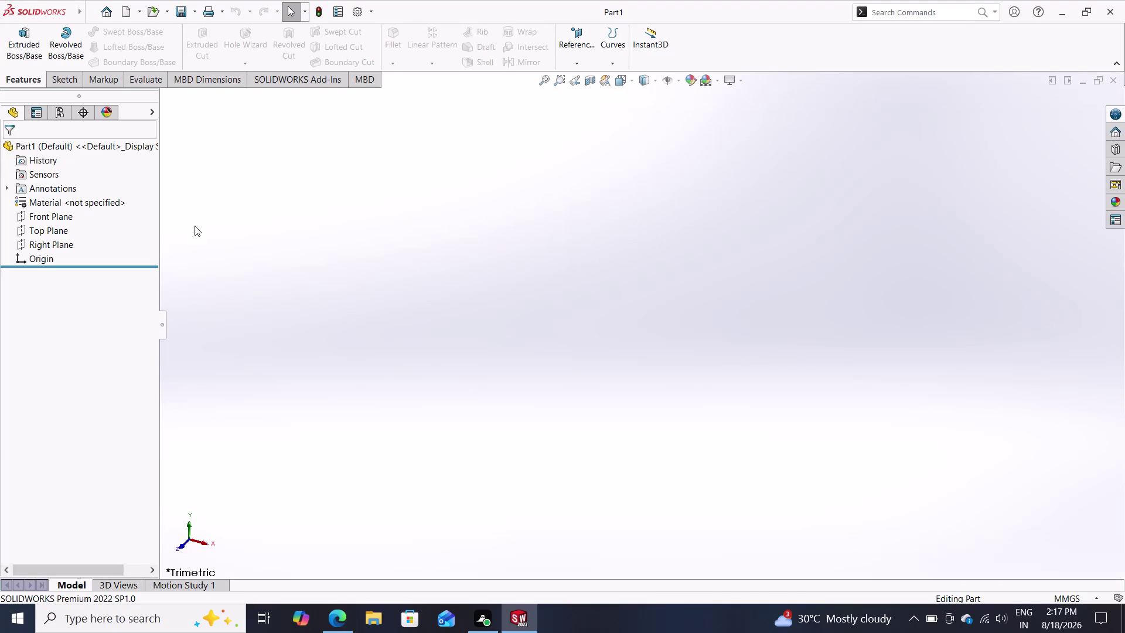
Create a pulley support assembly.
Start a new sketch on the Top Plane.
click(71, 227)
click(64, 230)
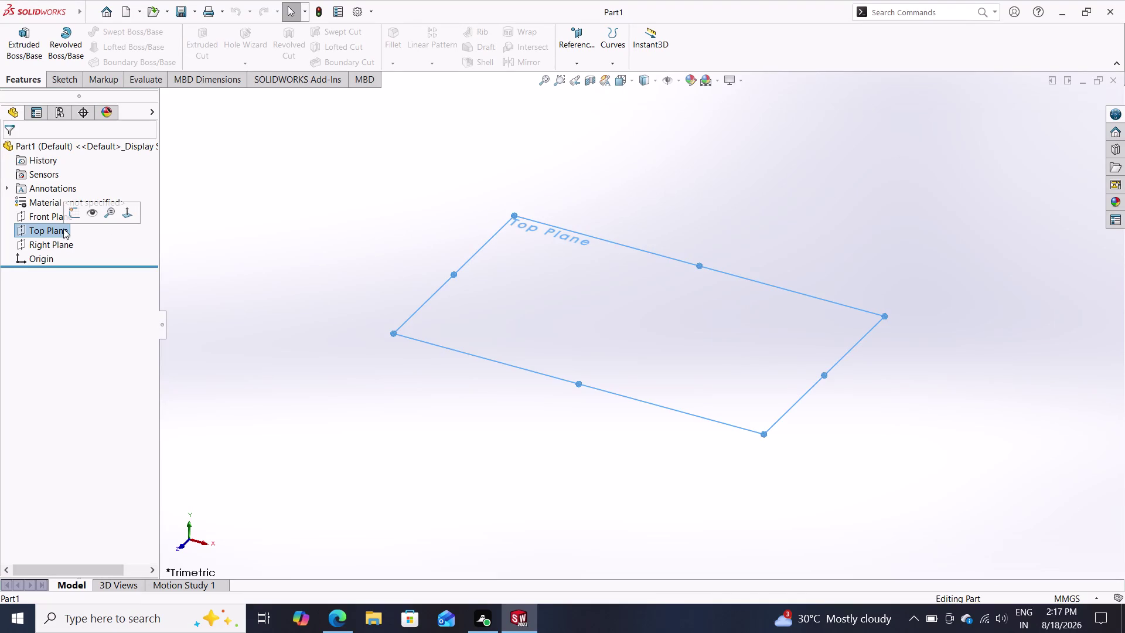
click(78, 210)
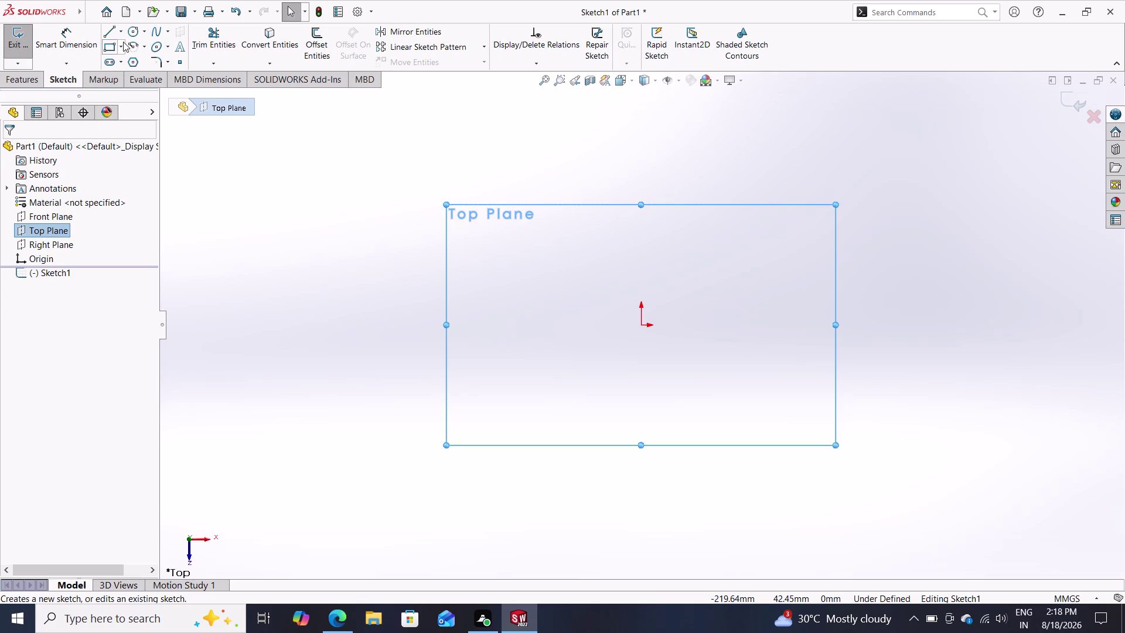
Draw a horizontal centerline through the origin.
click(122, 35)
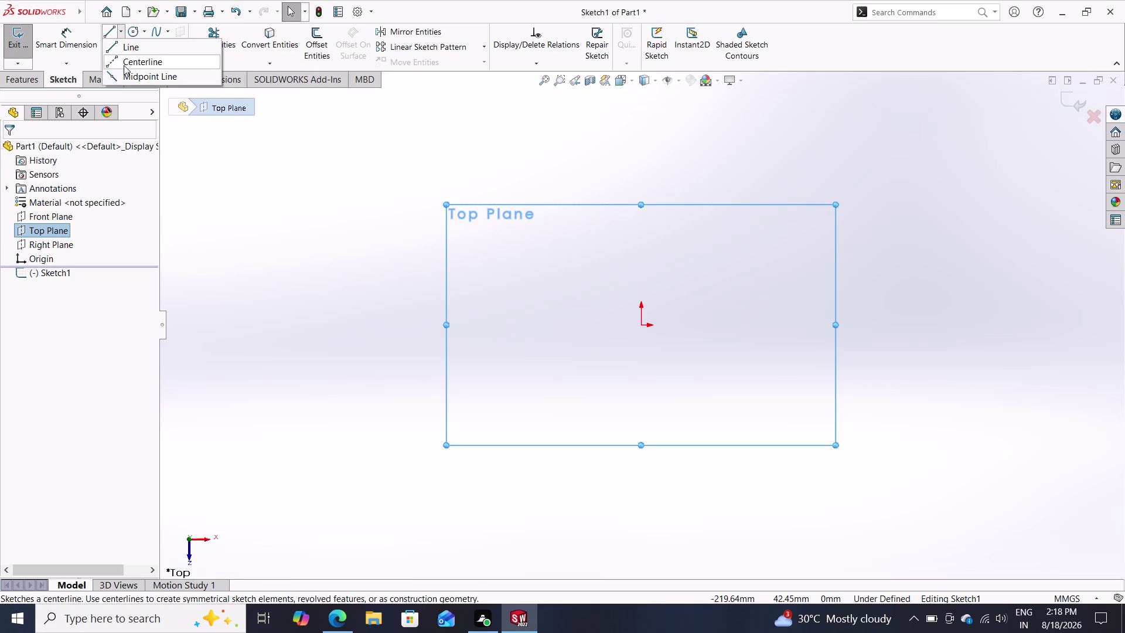
click(124, 65)
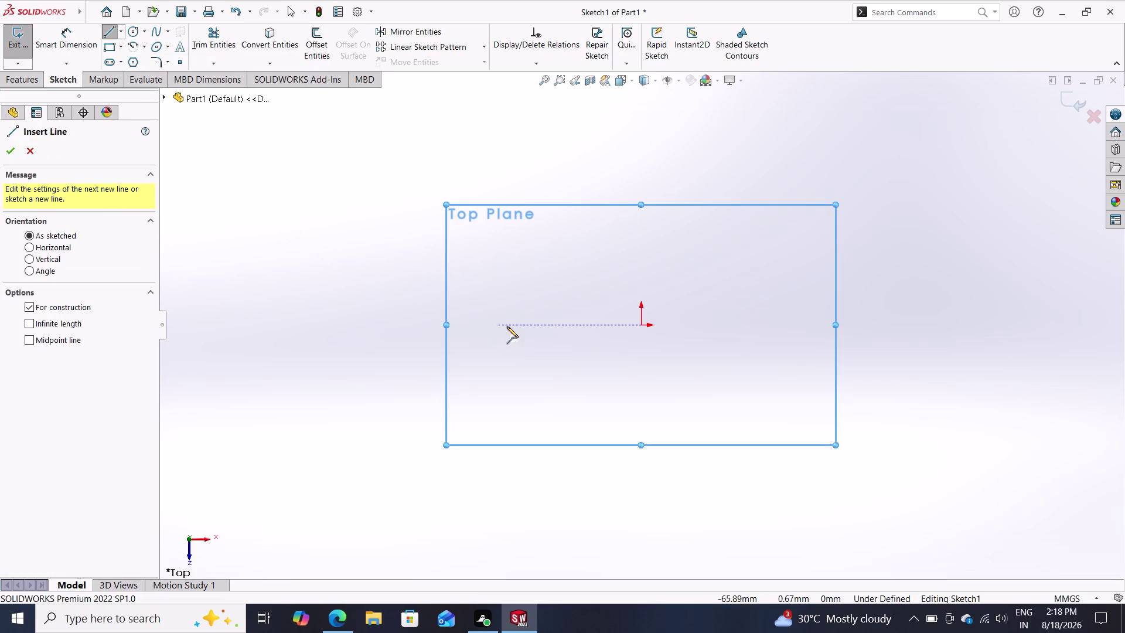
click(464, 324)
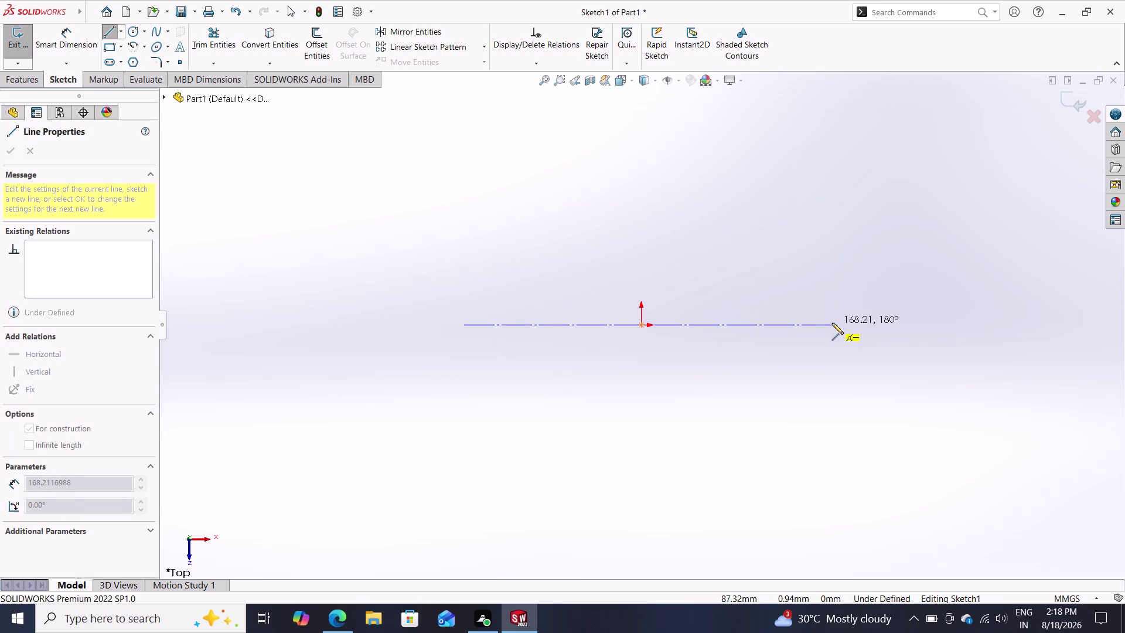
click(832, 323)
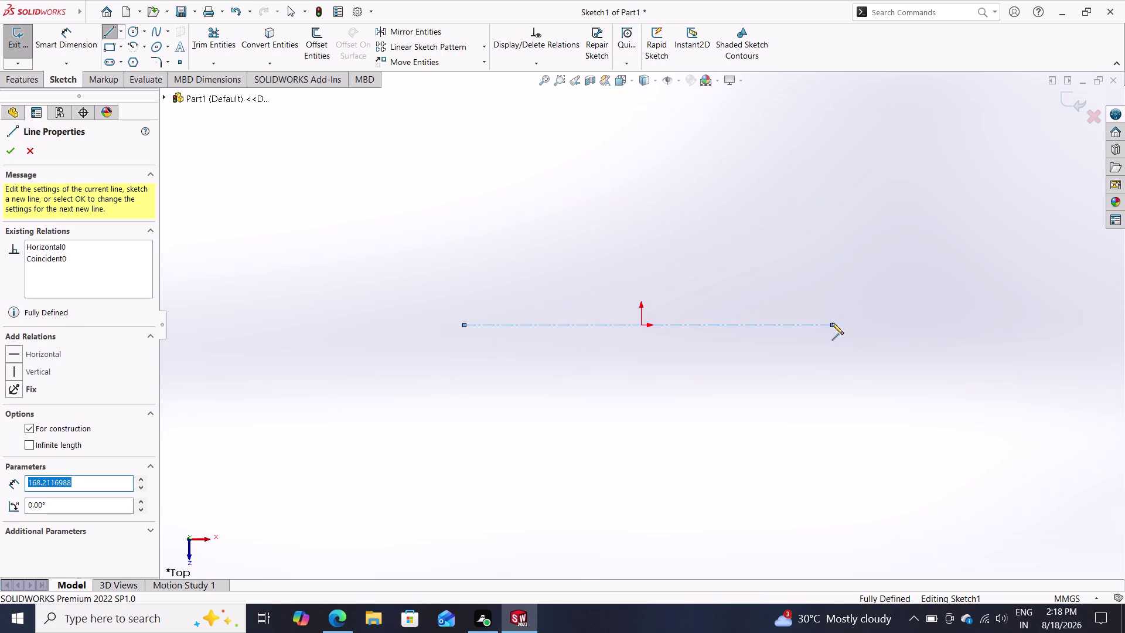
key(Escape)
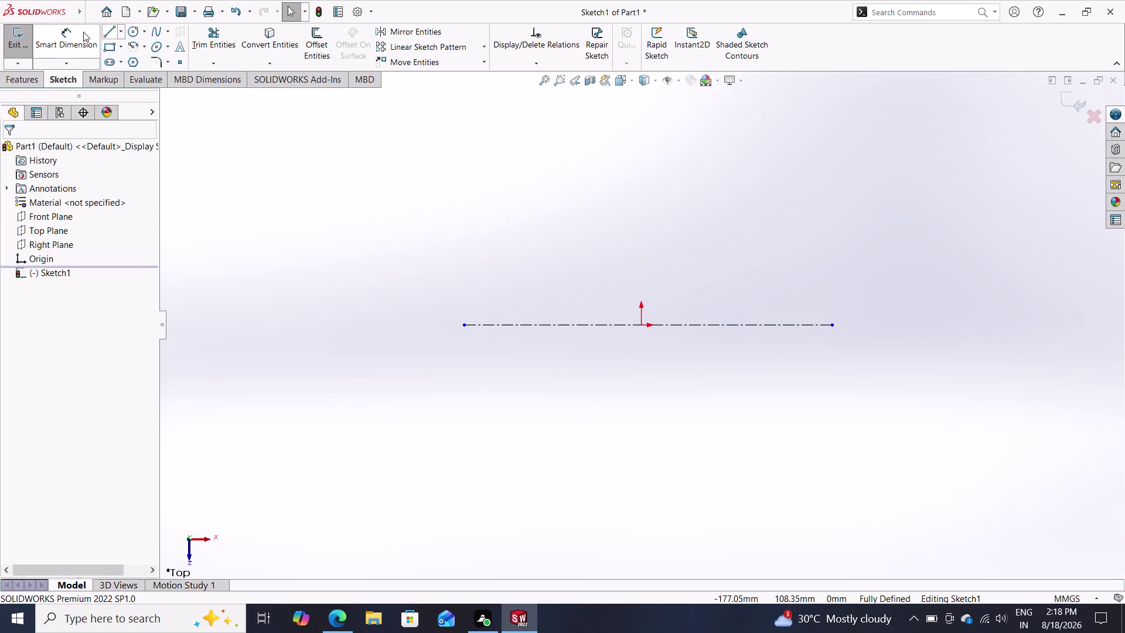
click(109, 33)
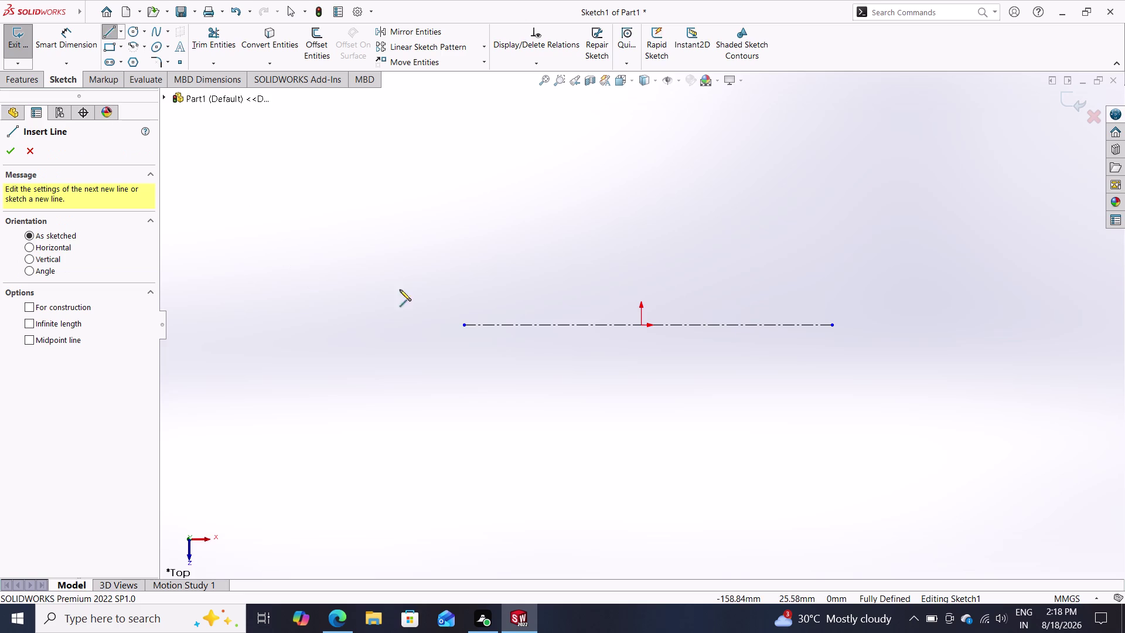
Draw a closed straight-line profile above the centerline, with a V notch in its top edge.
click(577, 268)
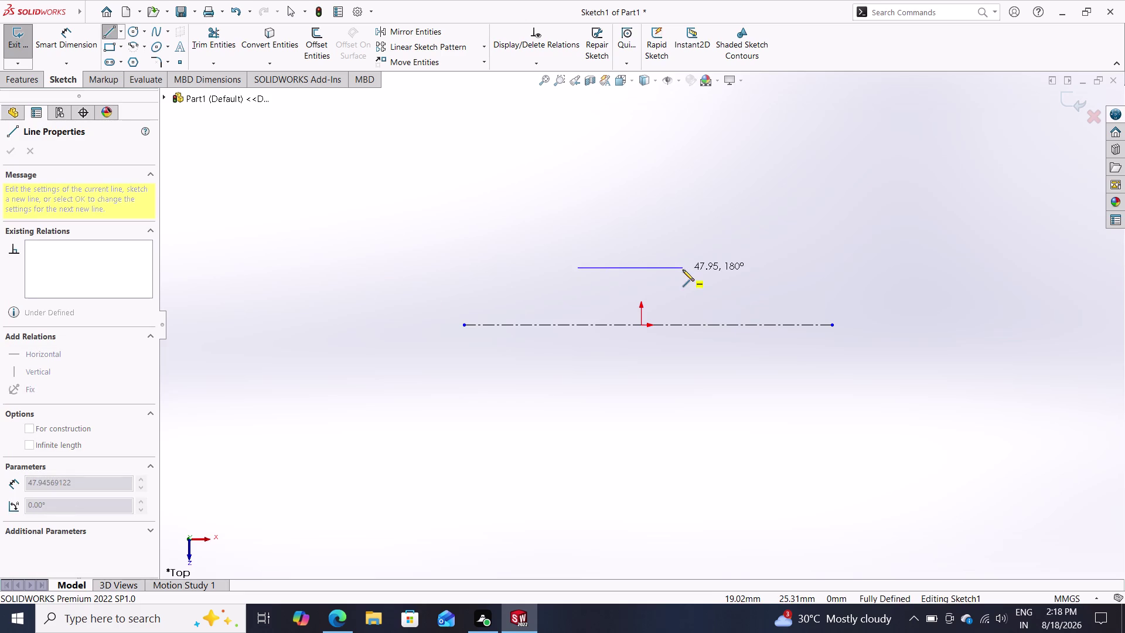
click(724, 264)
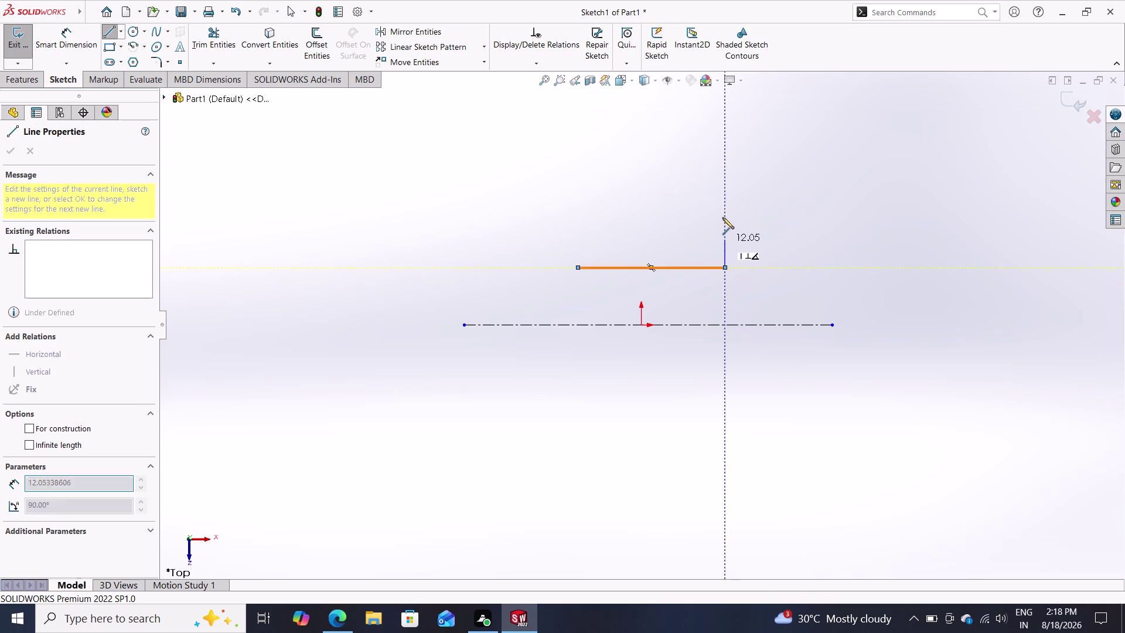
click(727, 186)
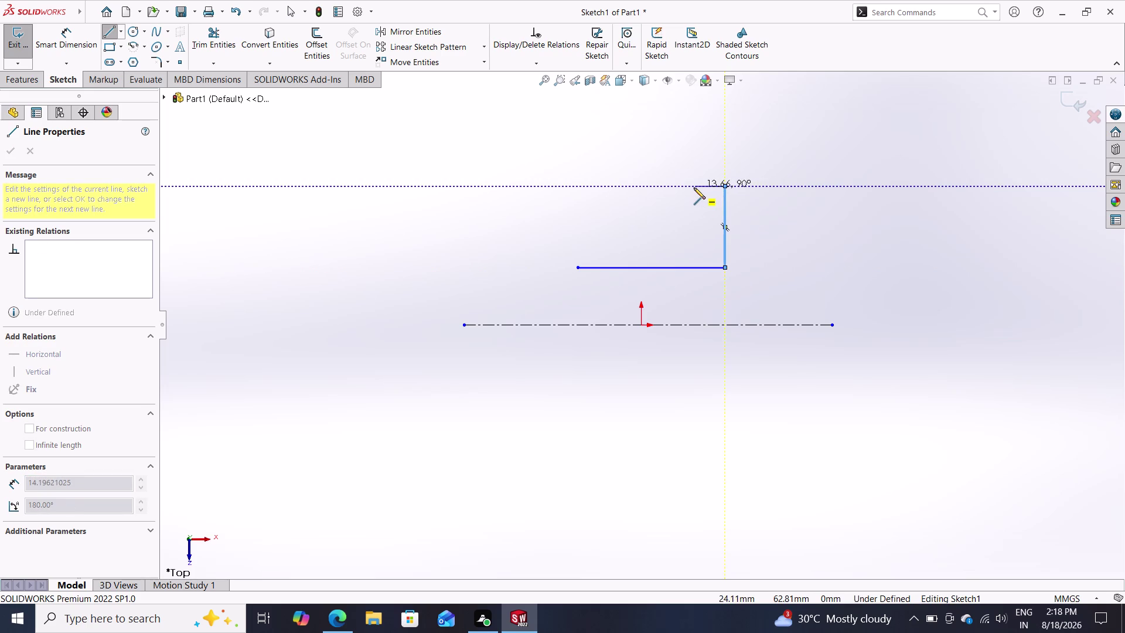
click(694, 188)
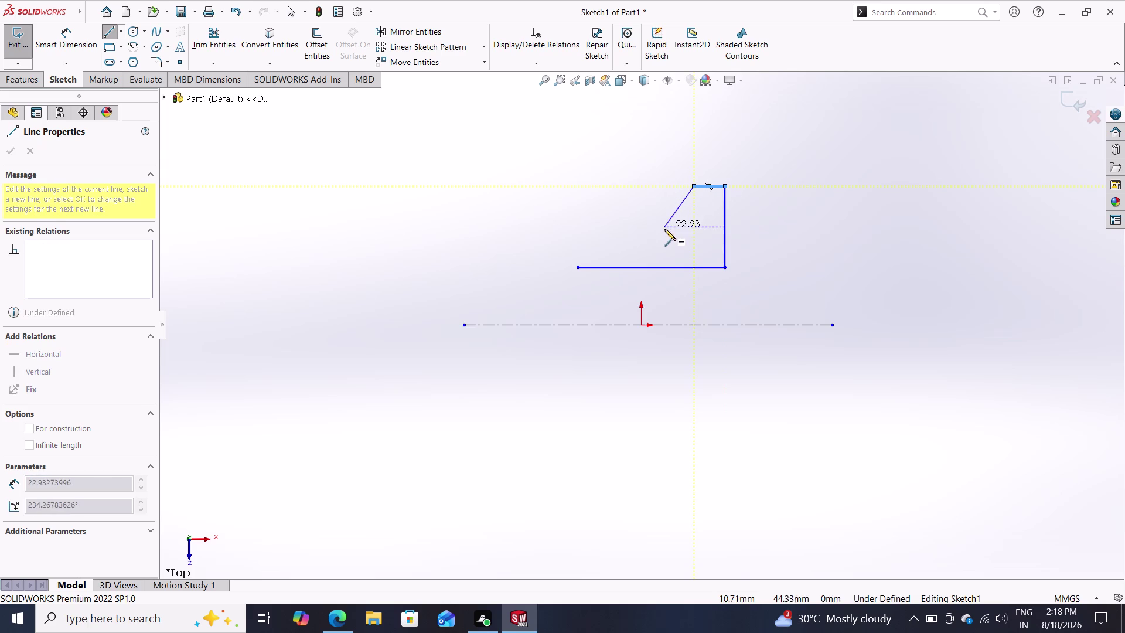
click(661, 234)
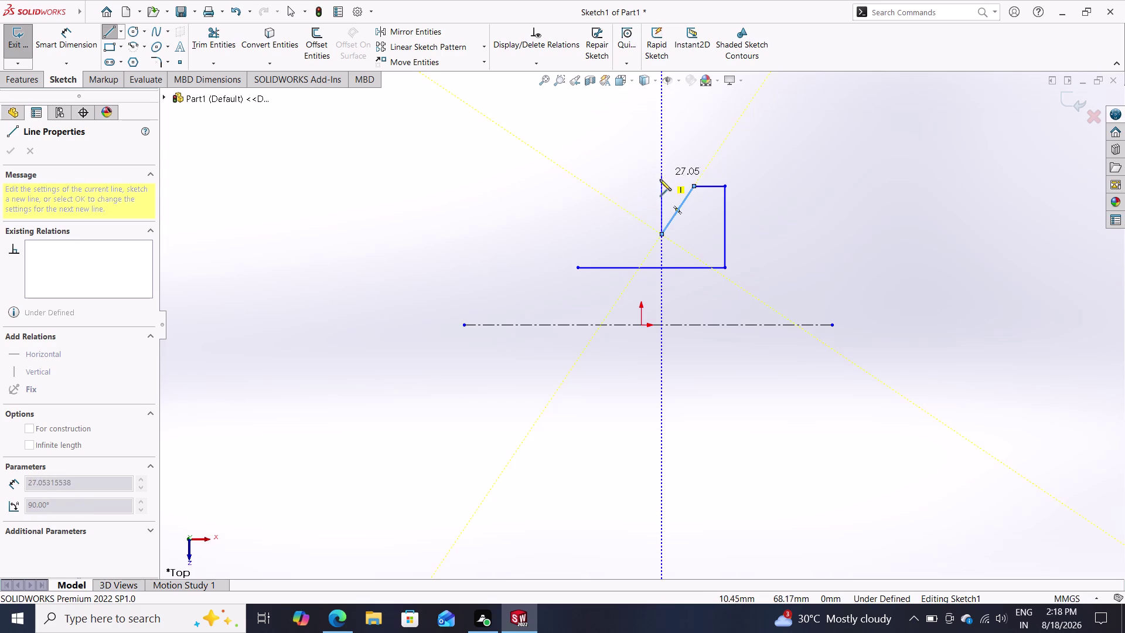
click(600, 187)
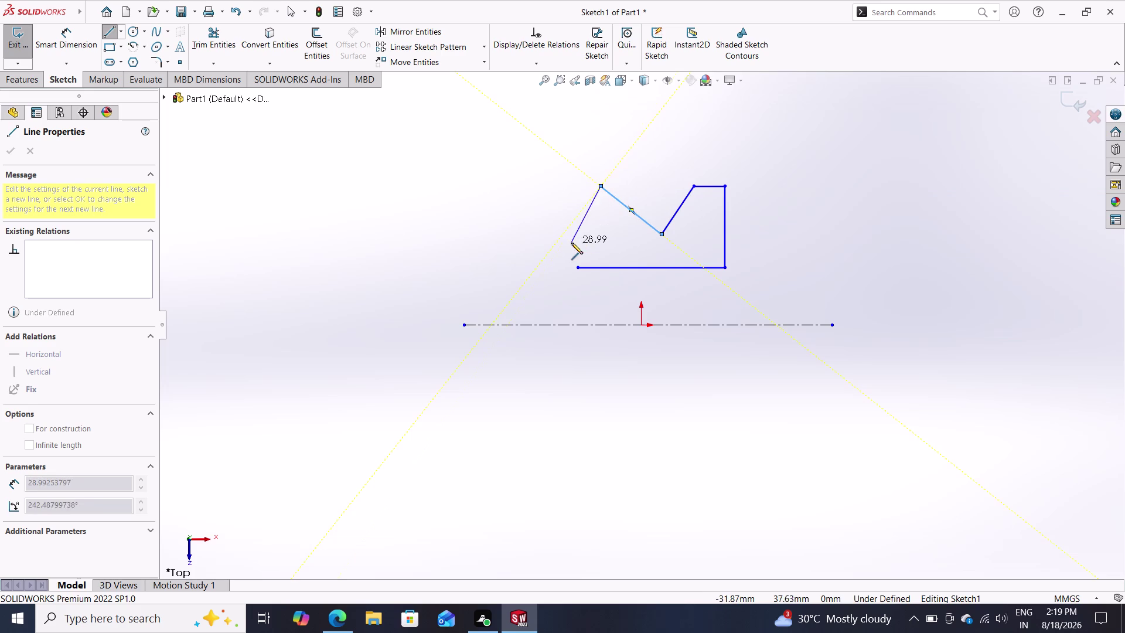
click(577, 186)
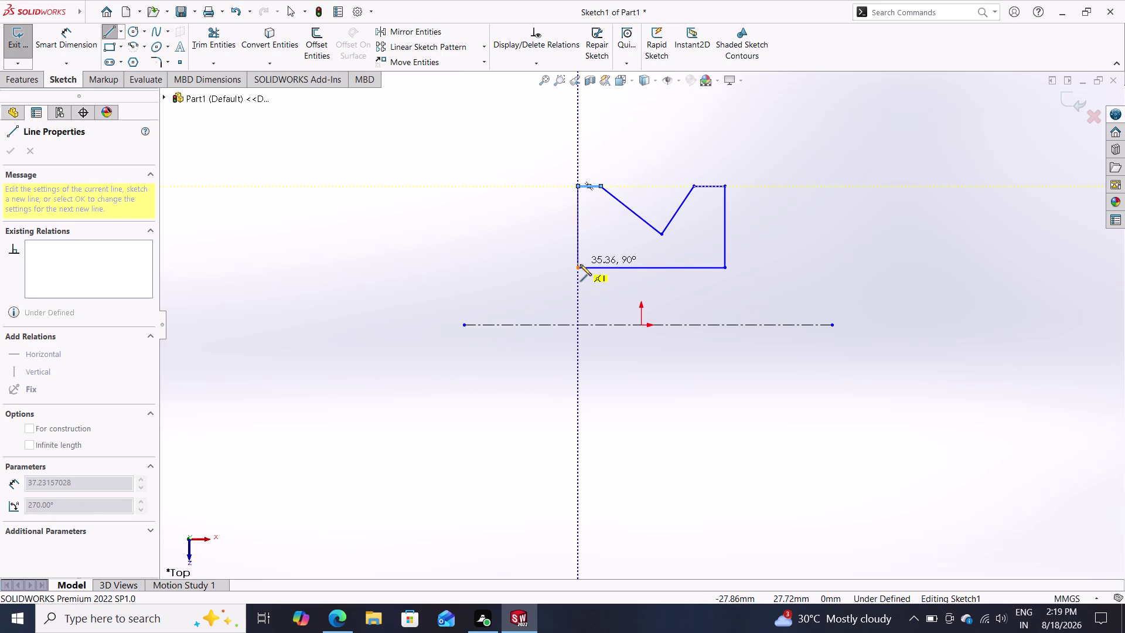
click(577, 264)
key(Escape)
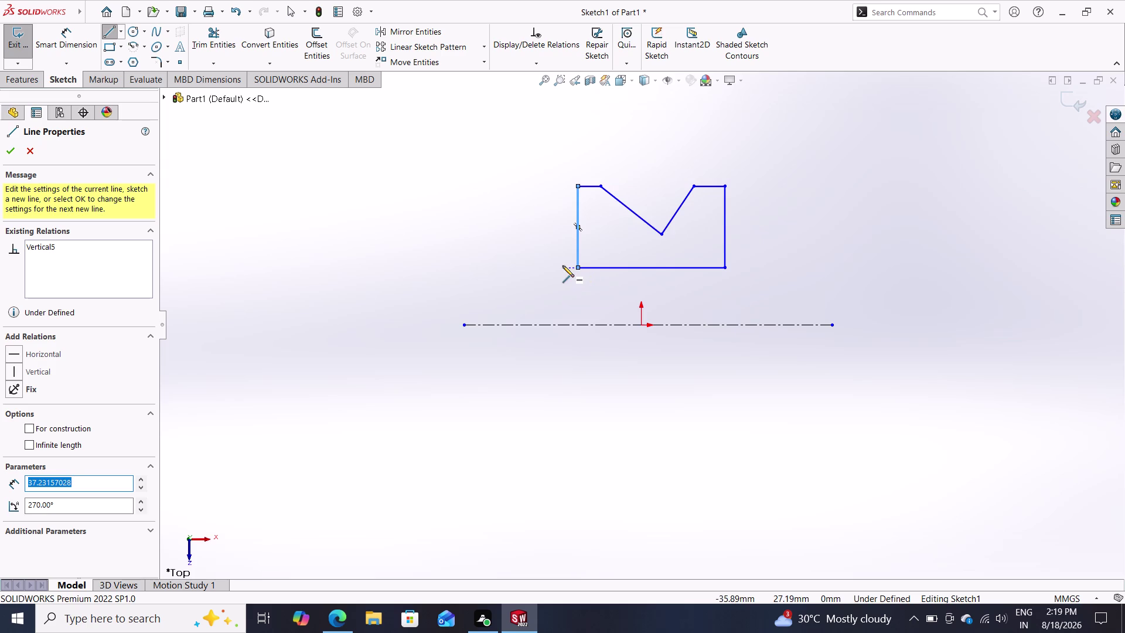
click(66, 37)
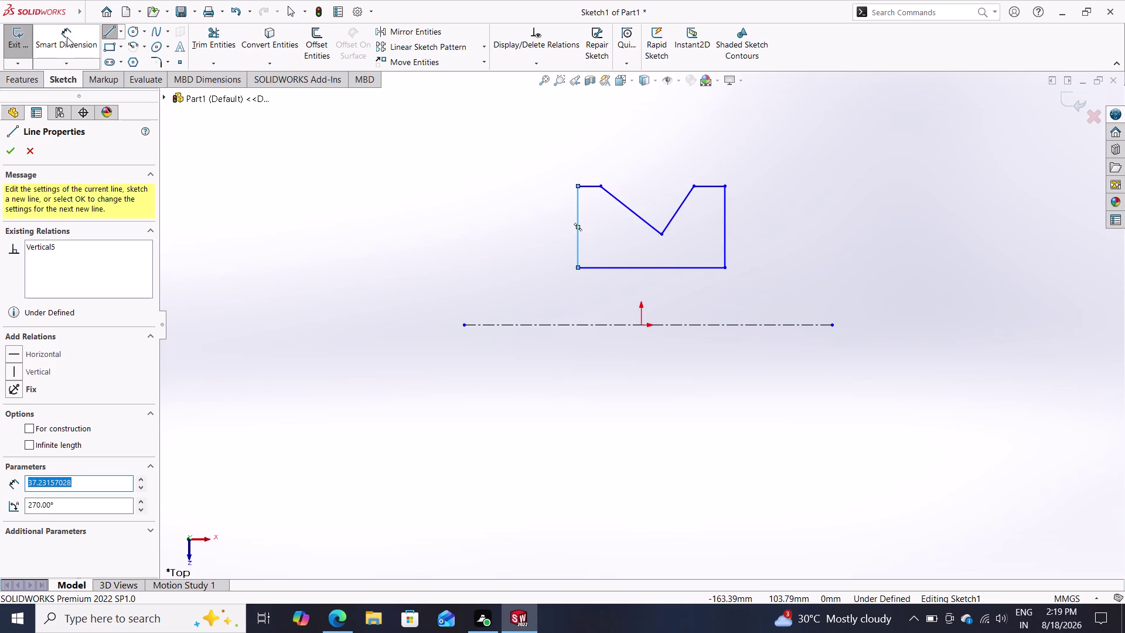
click(586, 185)
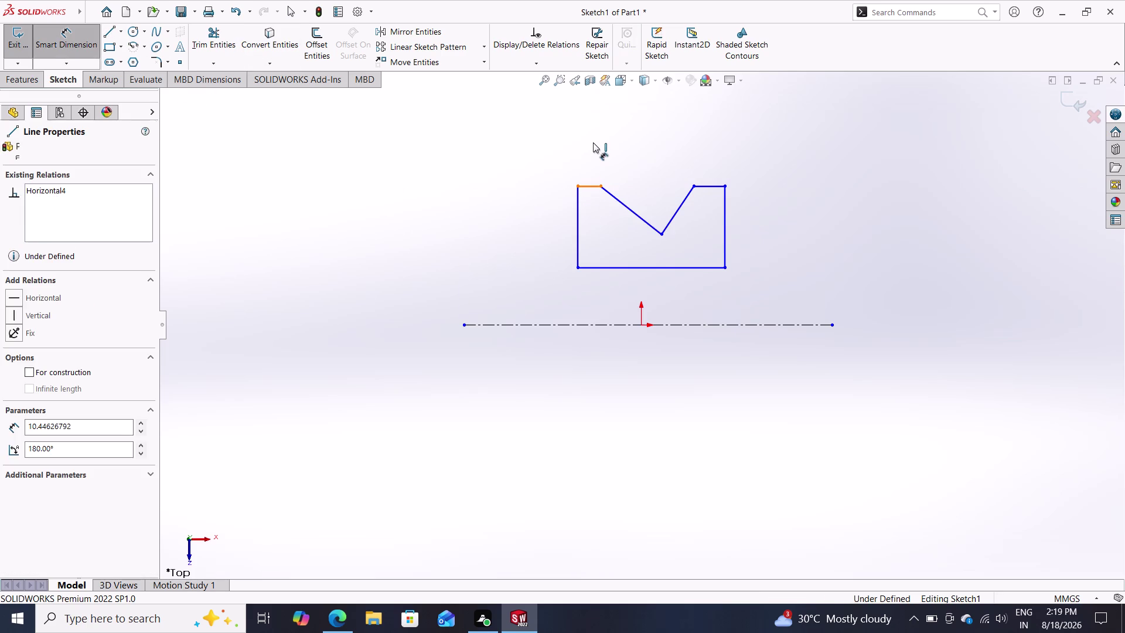
Dimension the top-left ledge to 2.50.
click(593, 143)
key(2)
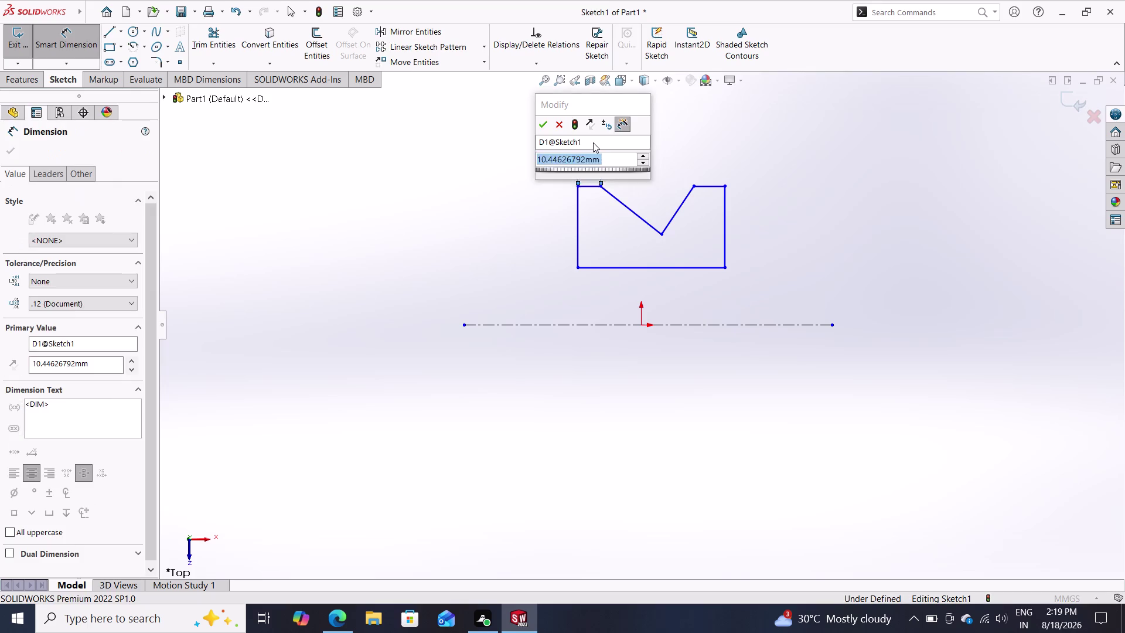
text(.5)
key(Return)
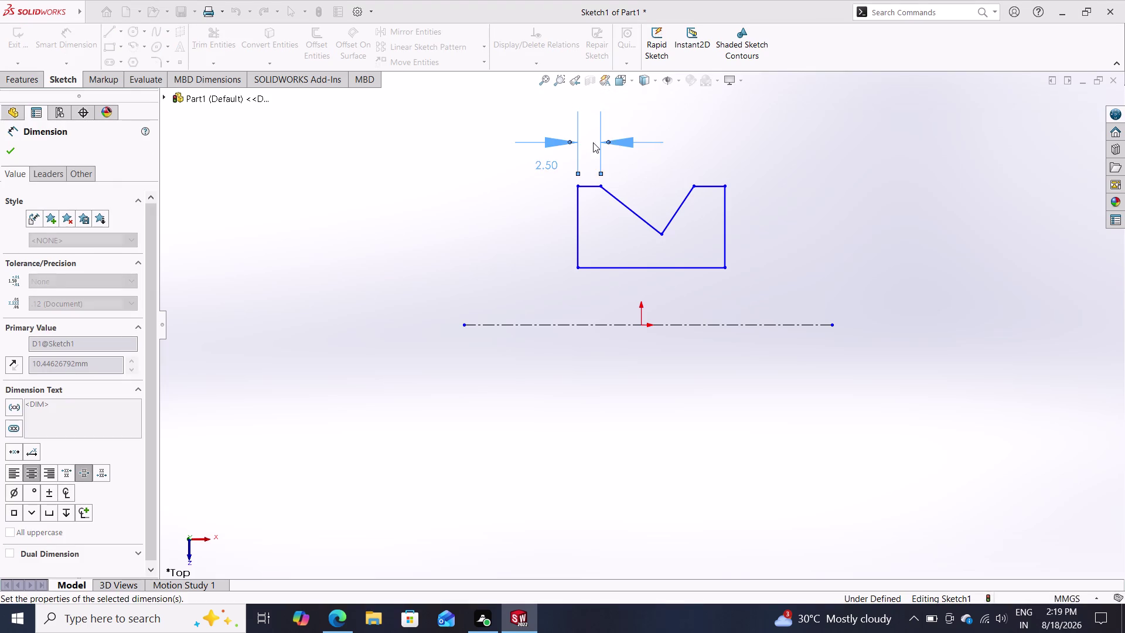
click(706, 185)
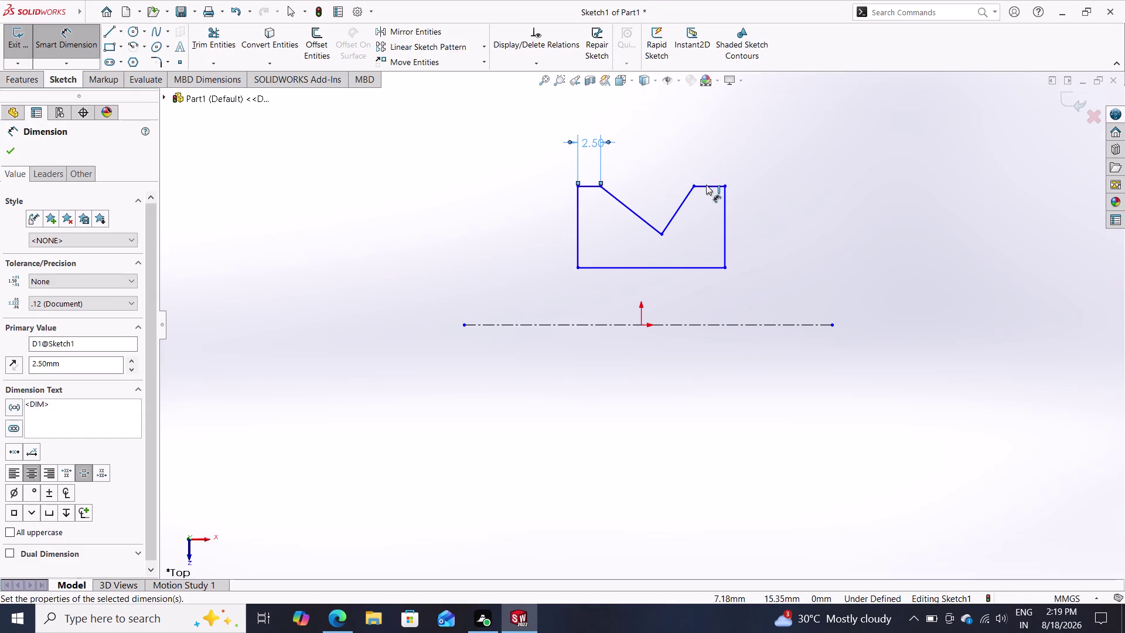
Dimension the top-right ledge to 2.50.
click(712, 135)
text(2)
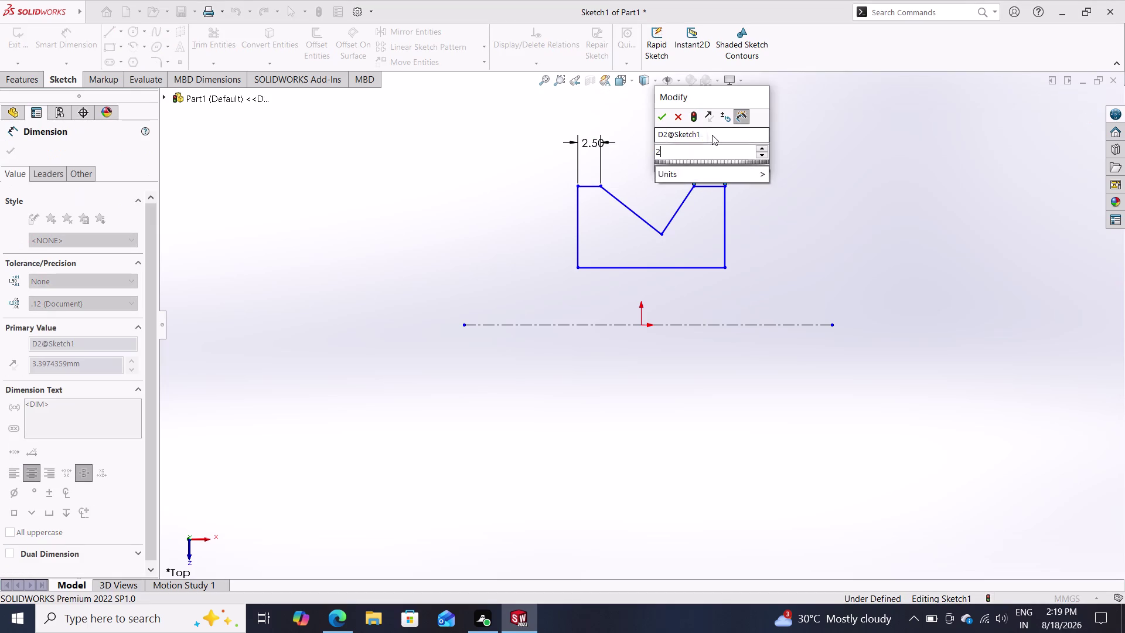
text(.)
key(5)
key(Return)
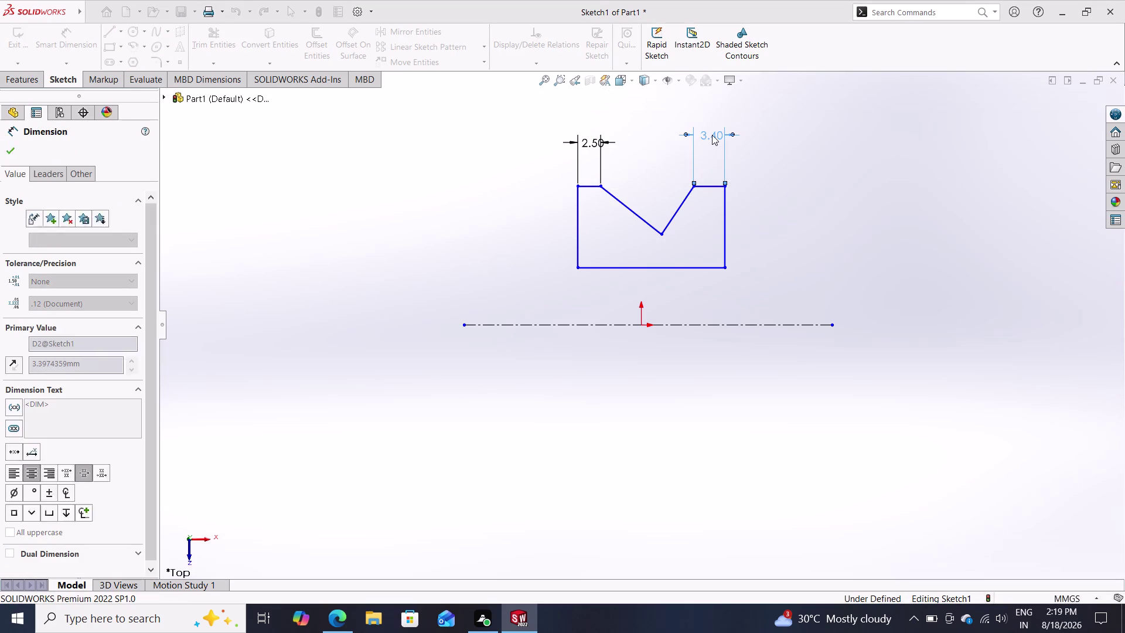
click(640, 217)
Add a 45° notch angle dimension, then undo it.
click(679, 205)
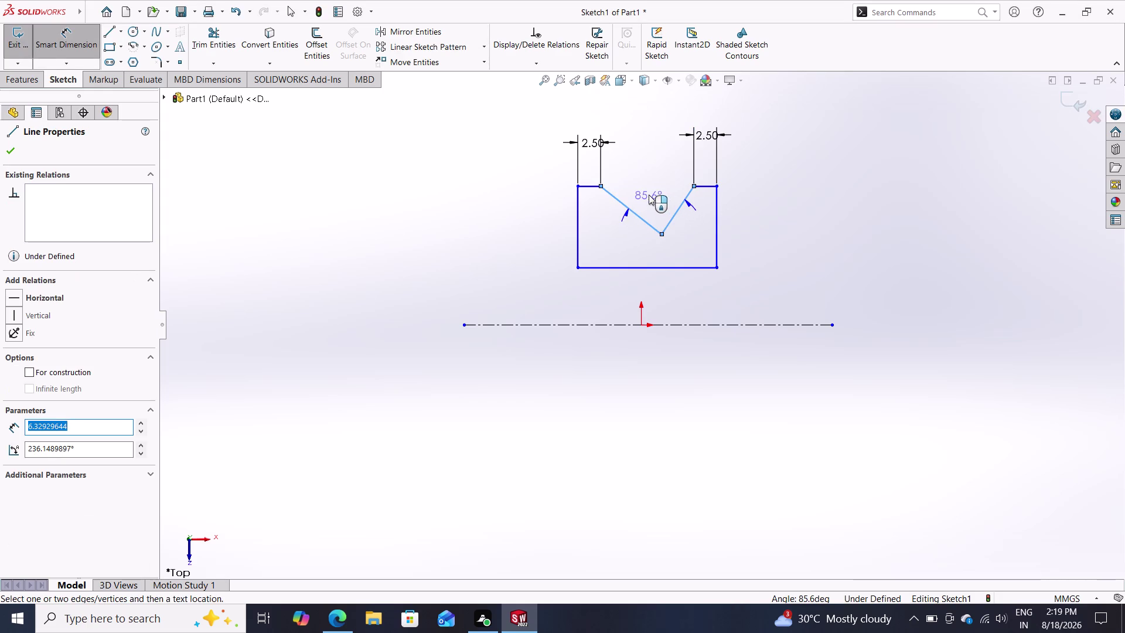
click(649, 194)
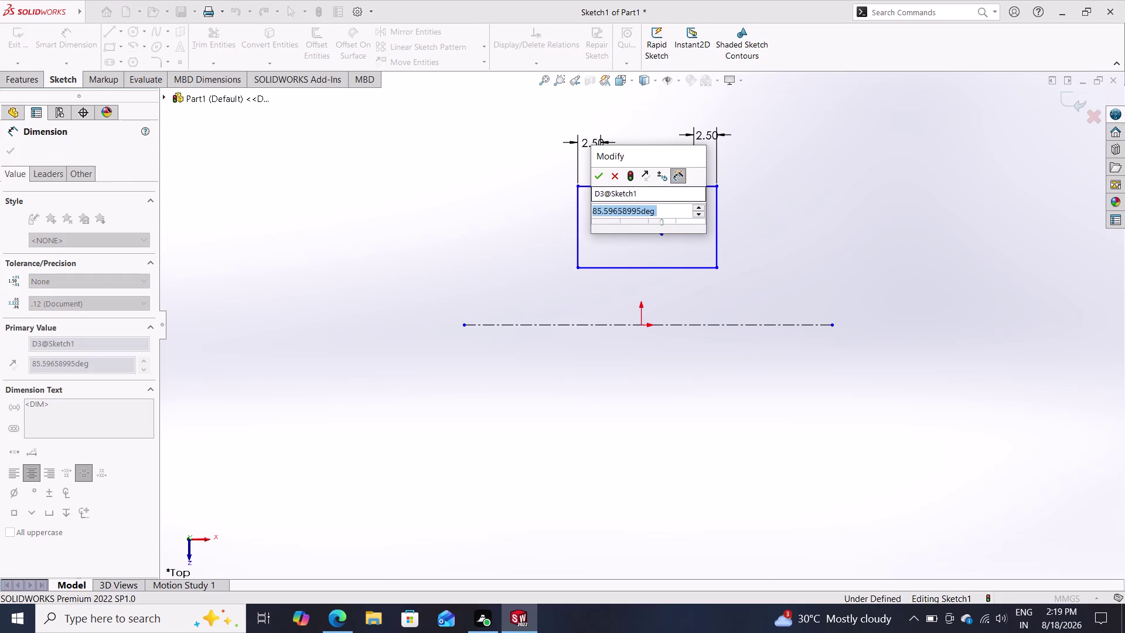
text(45)
key(Return)
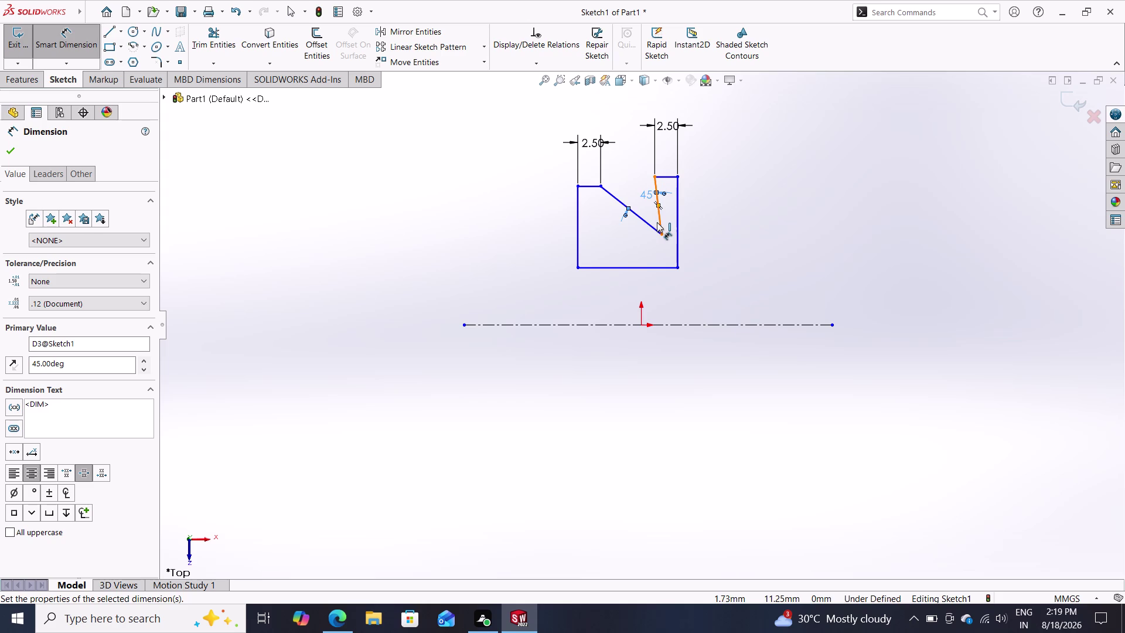
key(ctrl+z)
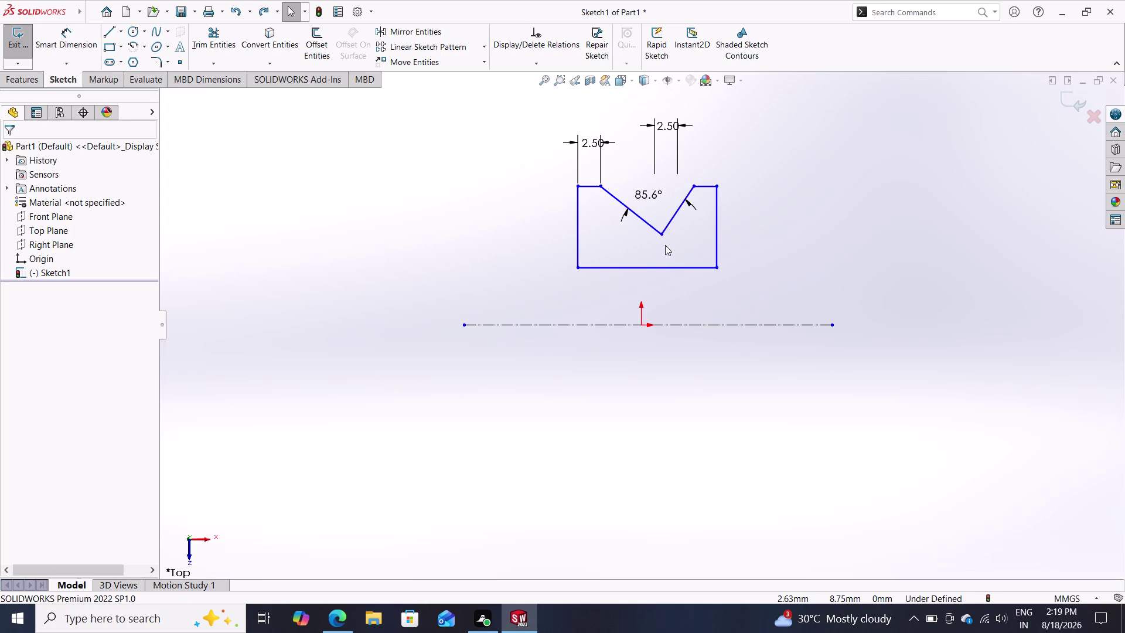
key(ctrl+z)
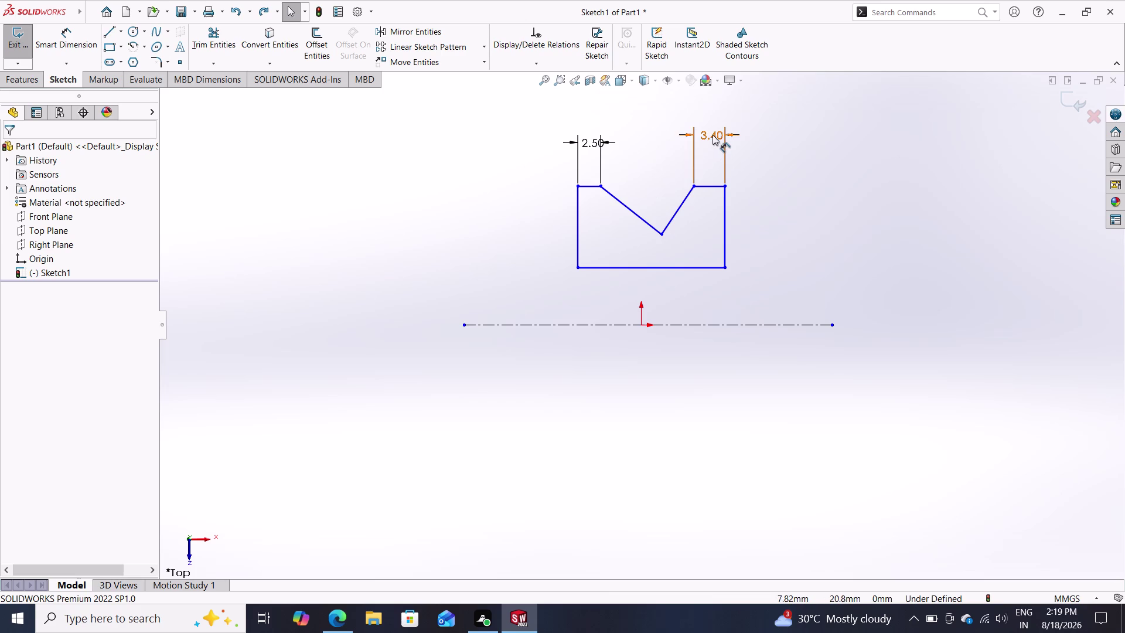
Re-enter 2.50 for the top-right ledge dimension.
double_click(712, 135)
text(2.)
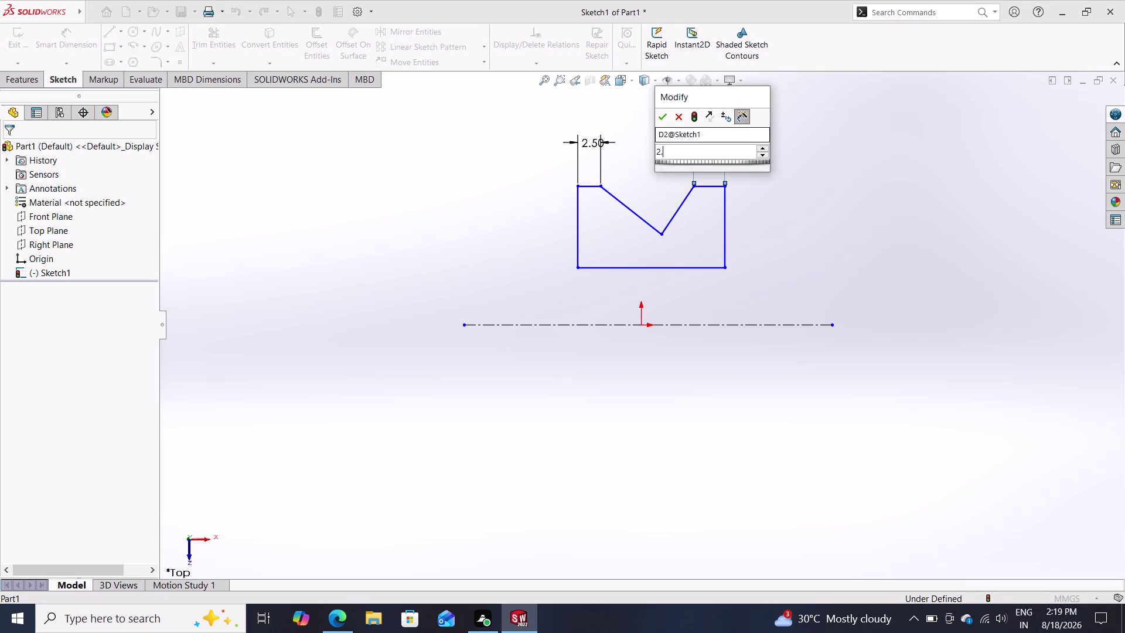
text(5)
key(Return)
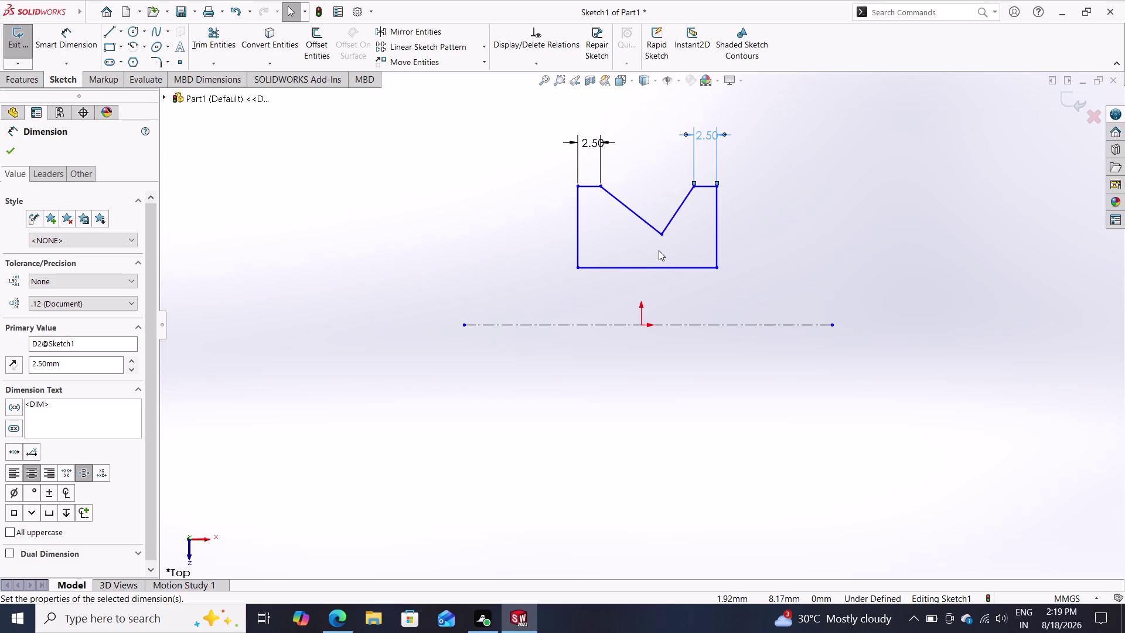
Draw a horizontal construction line below the profile.
click(615, 323)
click(577, 266)
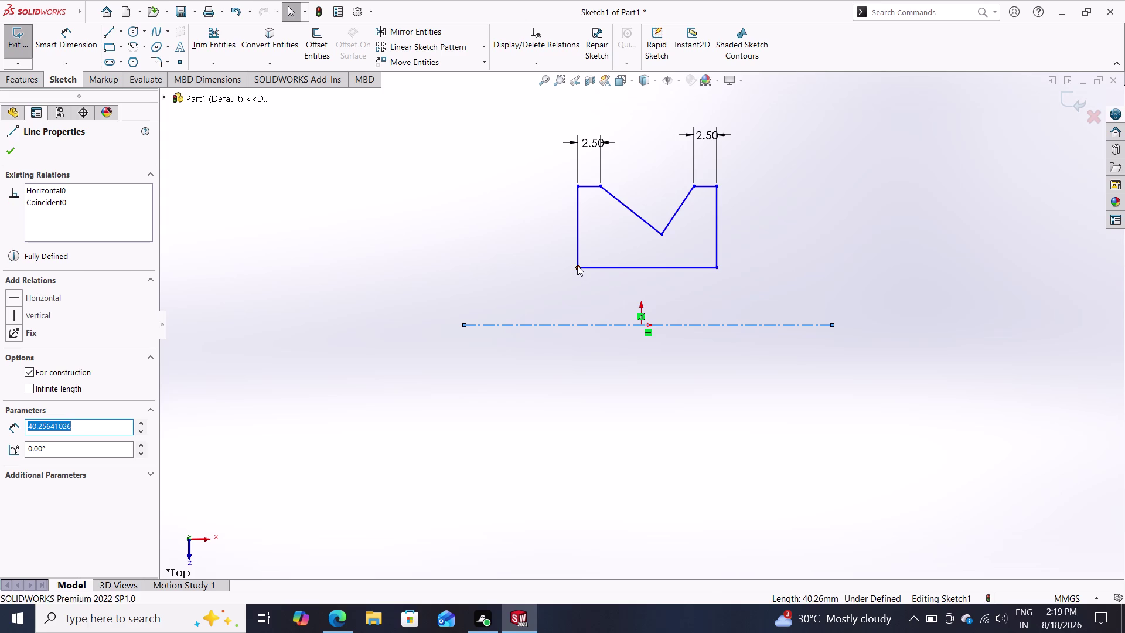
click(56, 34)
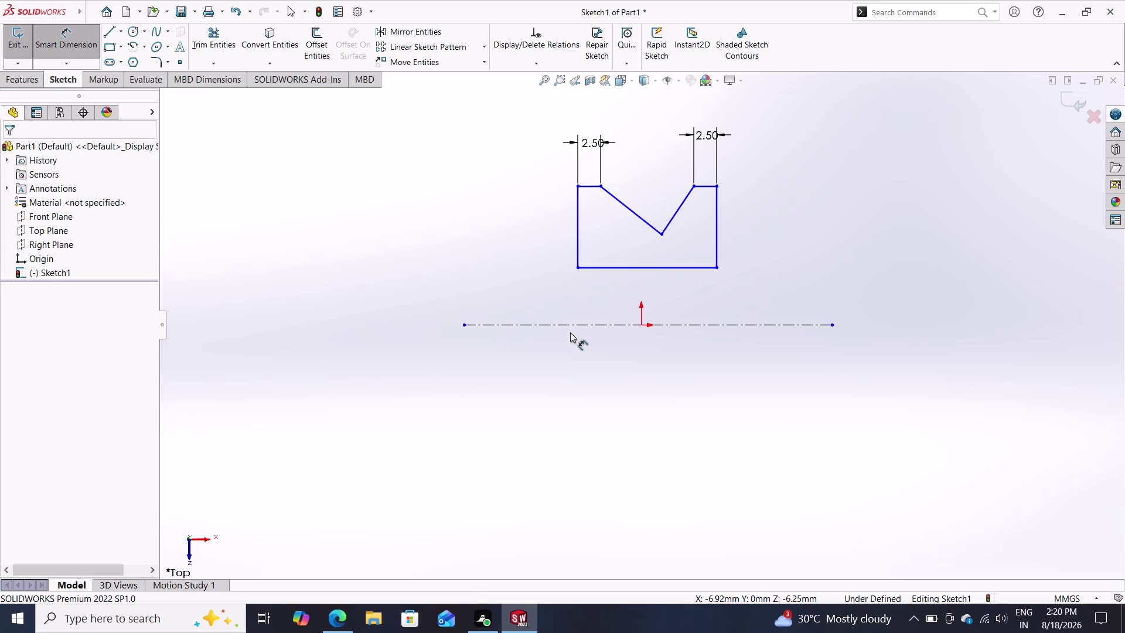
Dimension the bottom edge 11.25/2 (5.63) from the construction centerline.
click(577, 324)
click(579, 268)
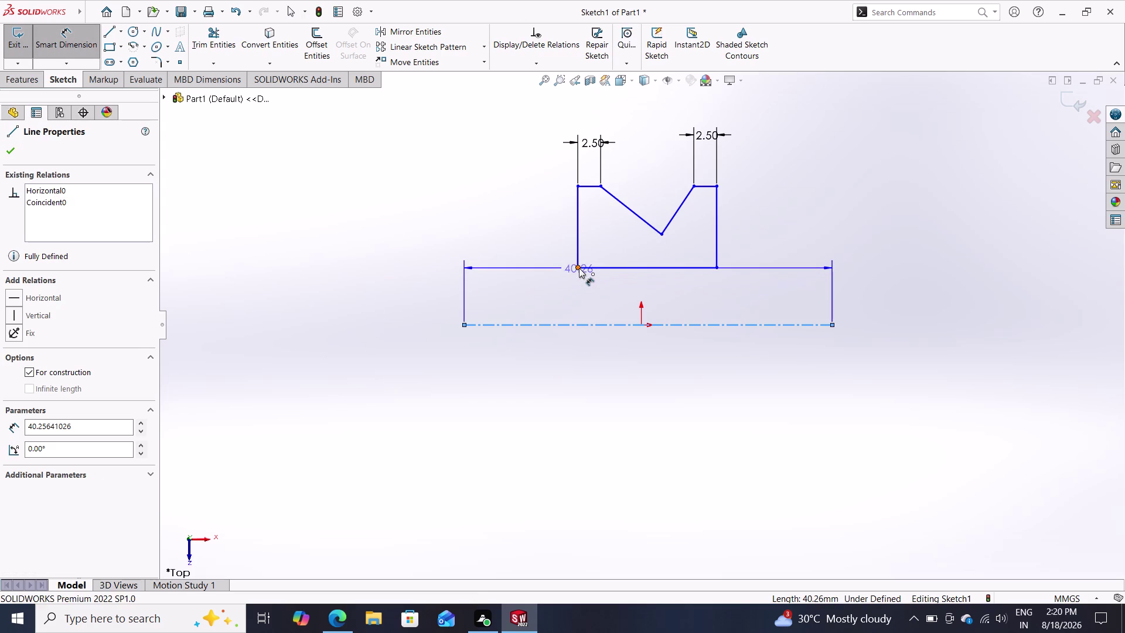
click(590, 292)
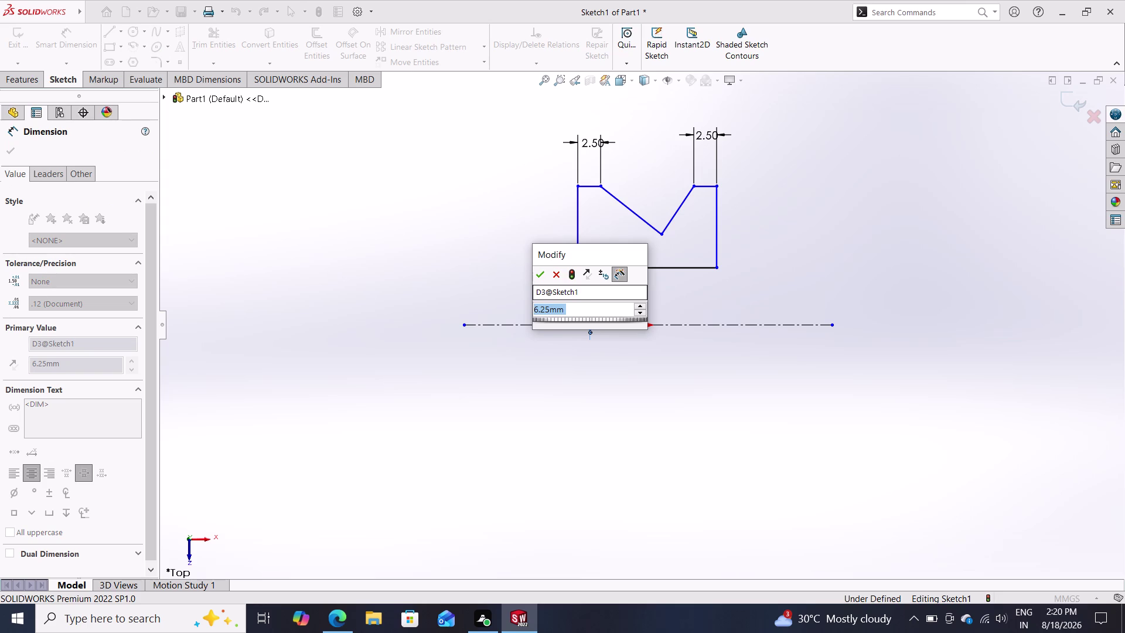
text(11.25)
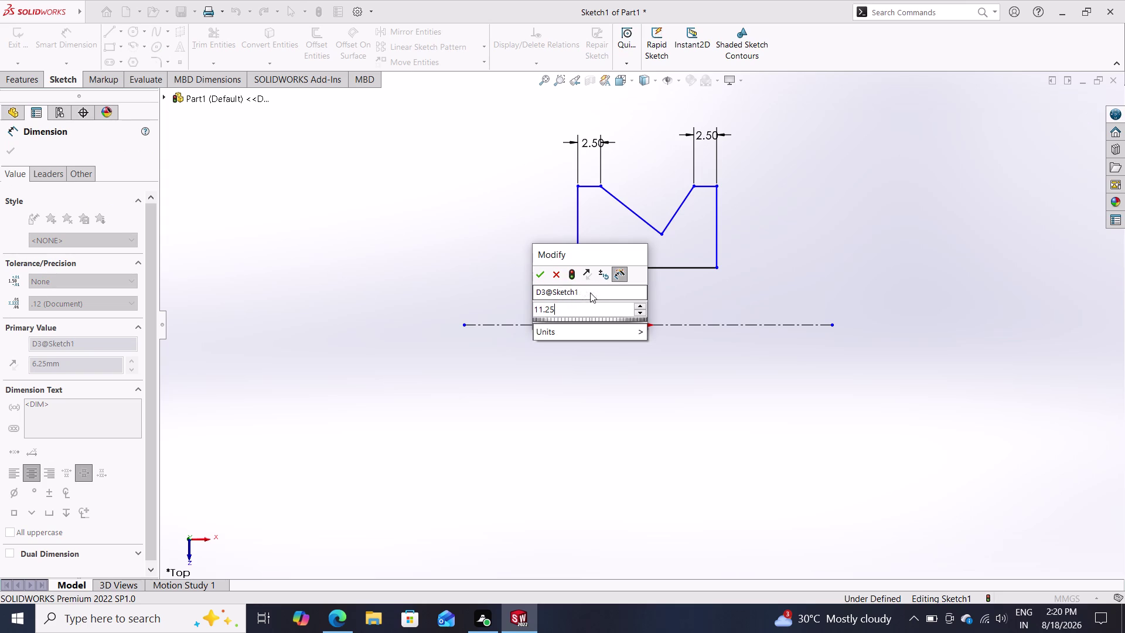
text(/2)
key(Return)
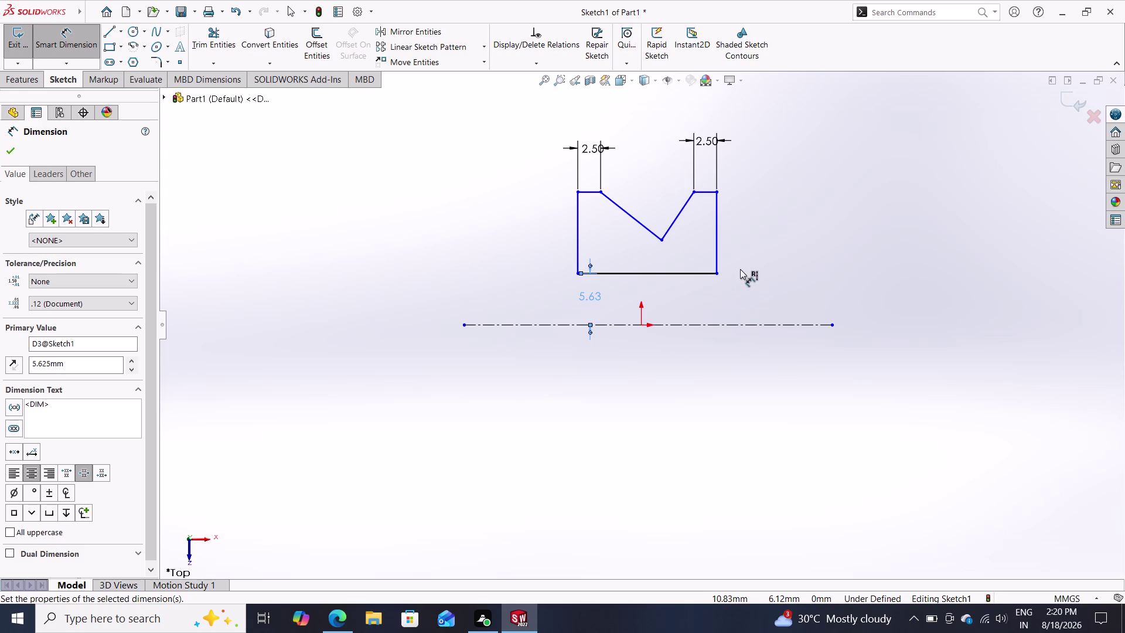
Dimension the top-right corner 30/2 (15.00) from the centerline.
middle_click(720, 323)
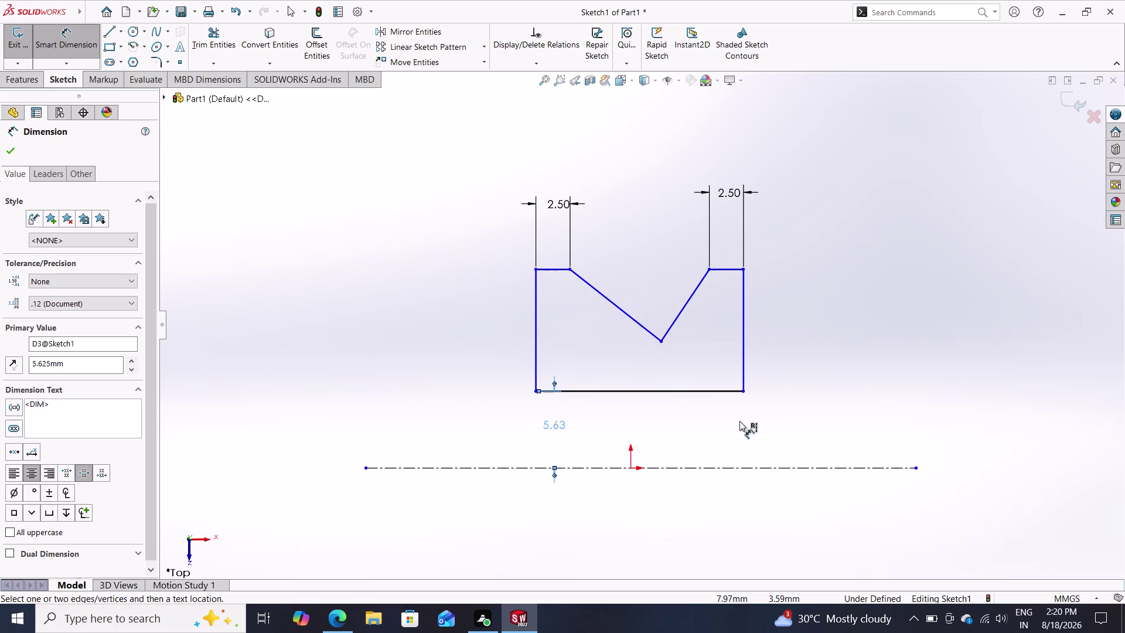
click(762, 468)
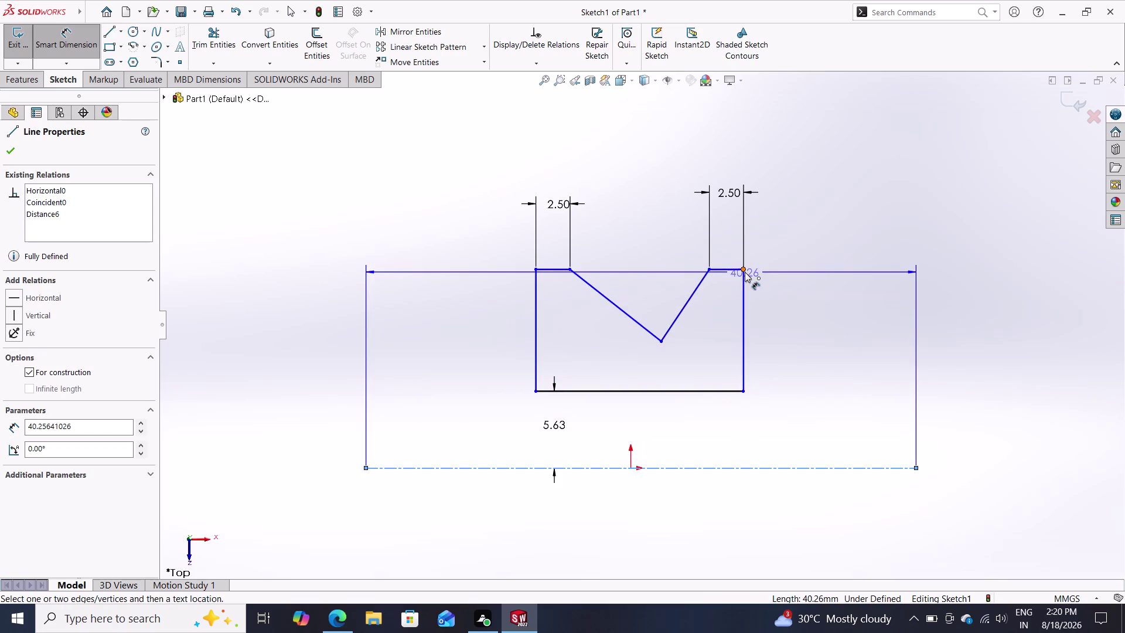
click(744, 269)
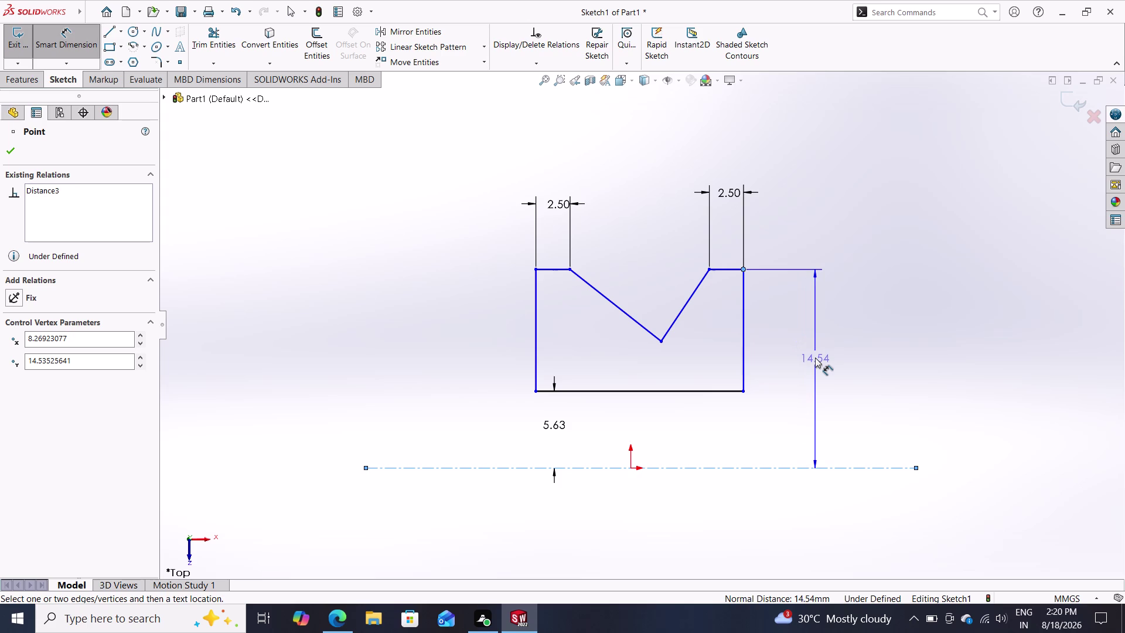
click(815, 357)
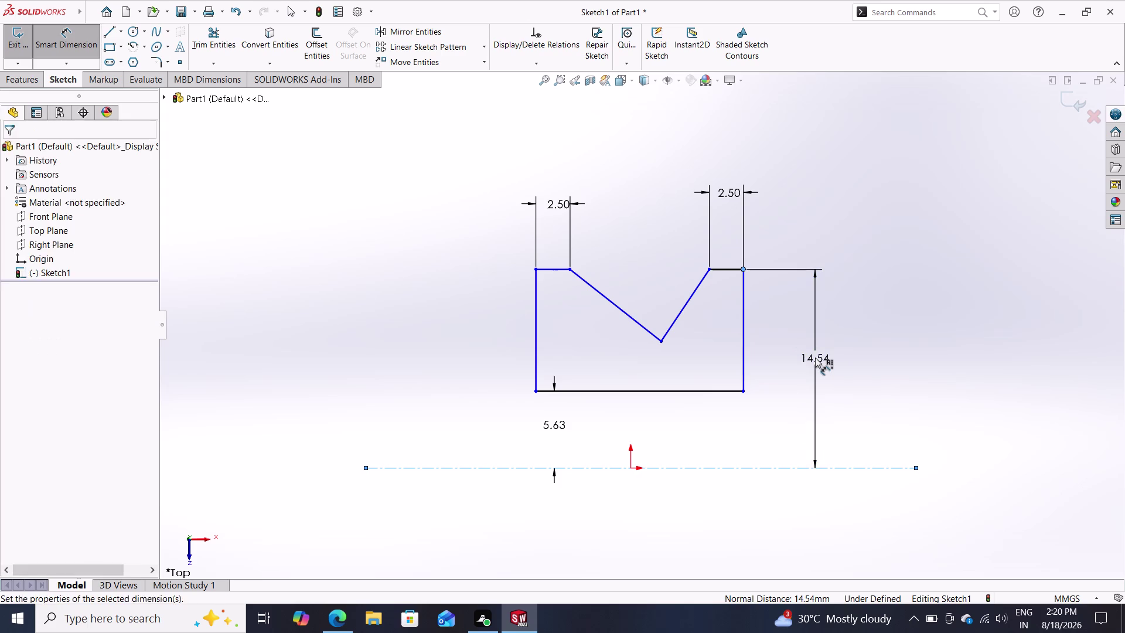
text(3)
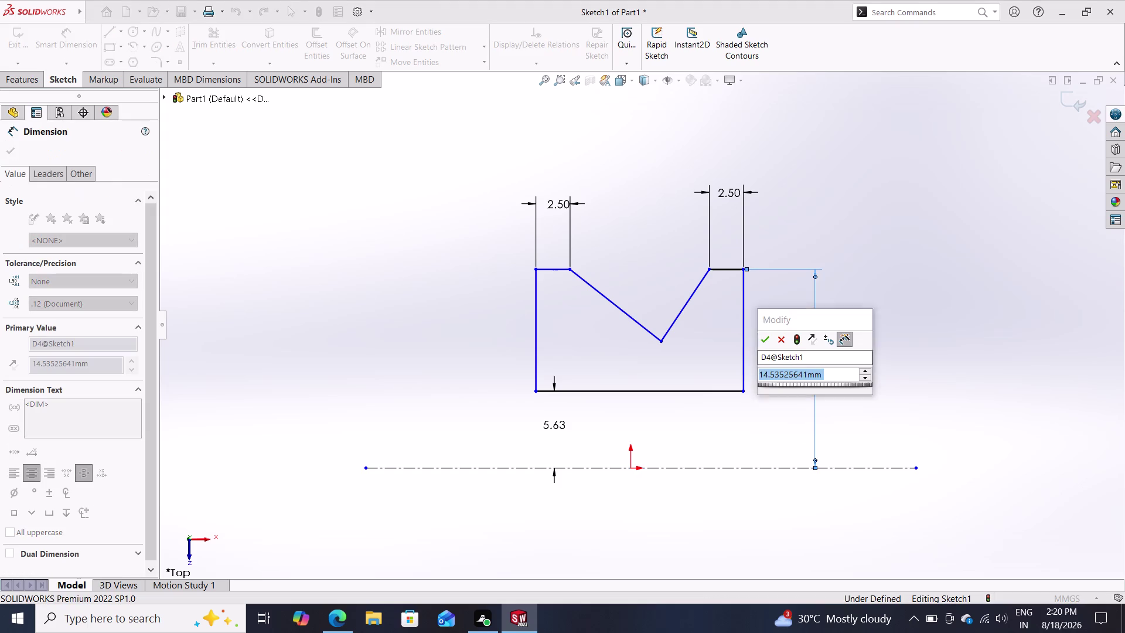
text(0/2)
key(Return)
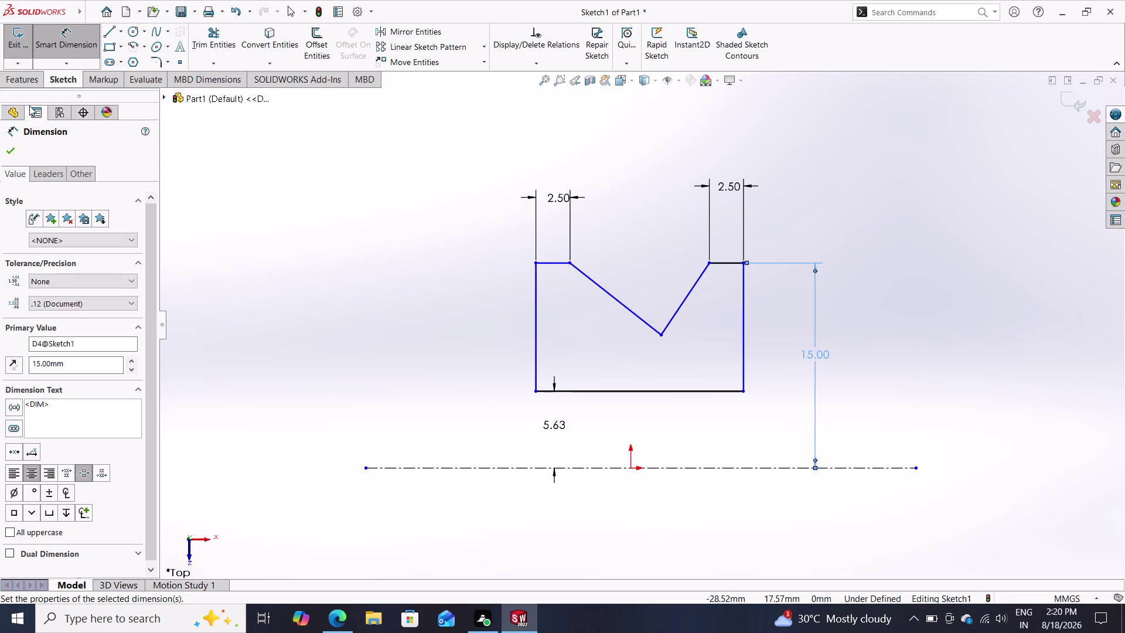
click(13, 148)
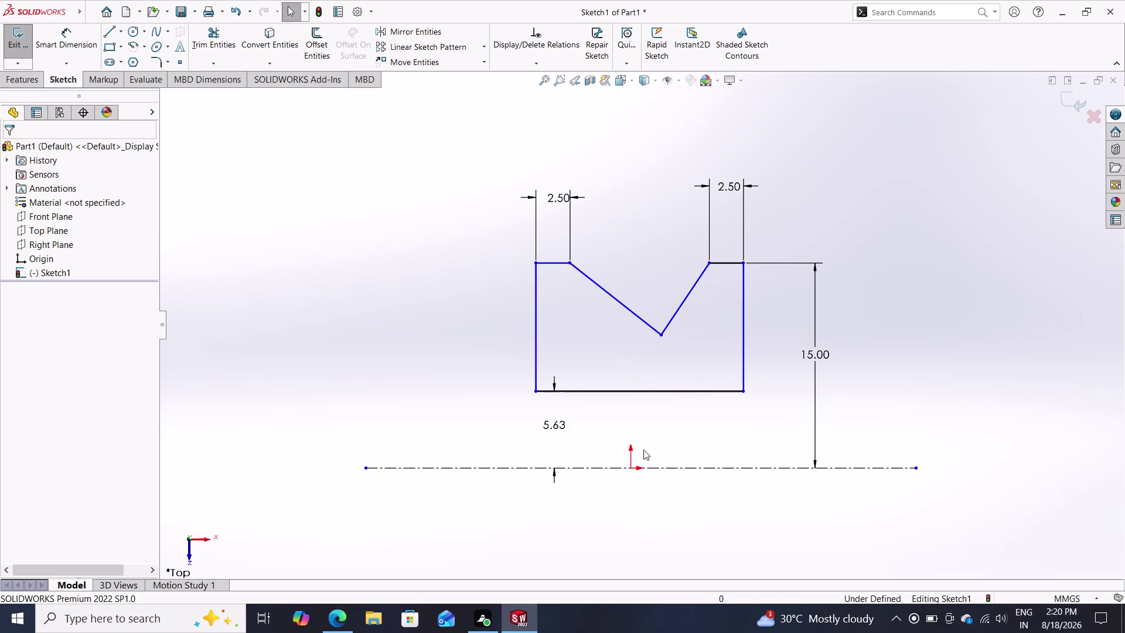
click(628, 468)
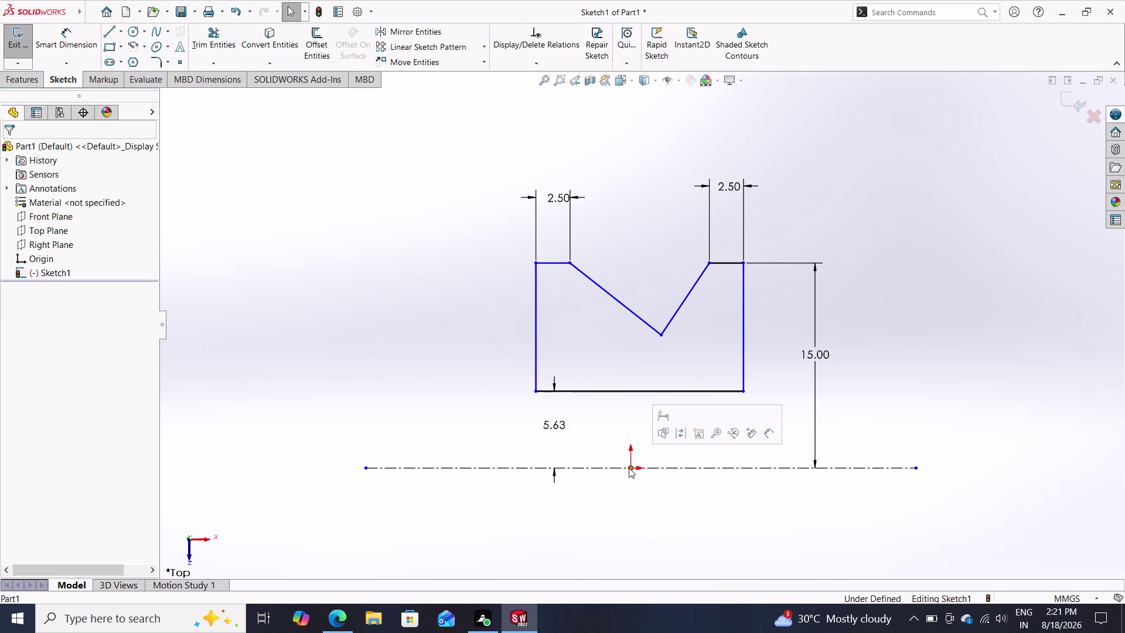
Add a Vertical relation between the origin and the notch's bottom point.
click(662, 333)
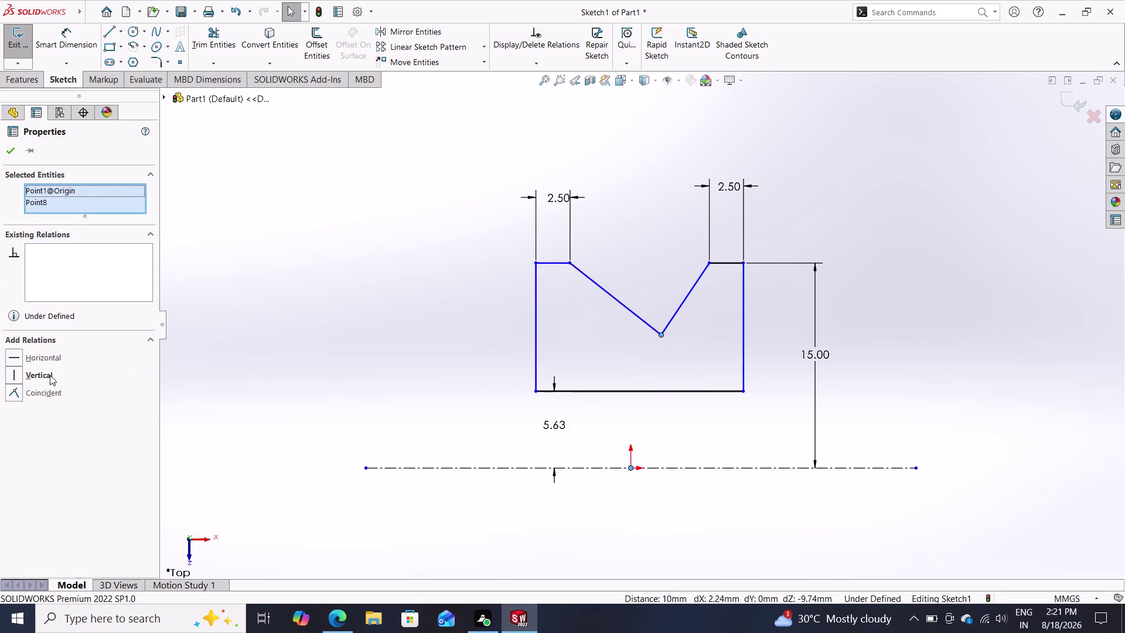
click(50, 374)
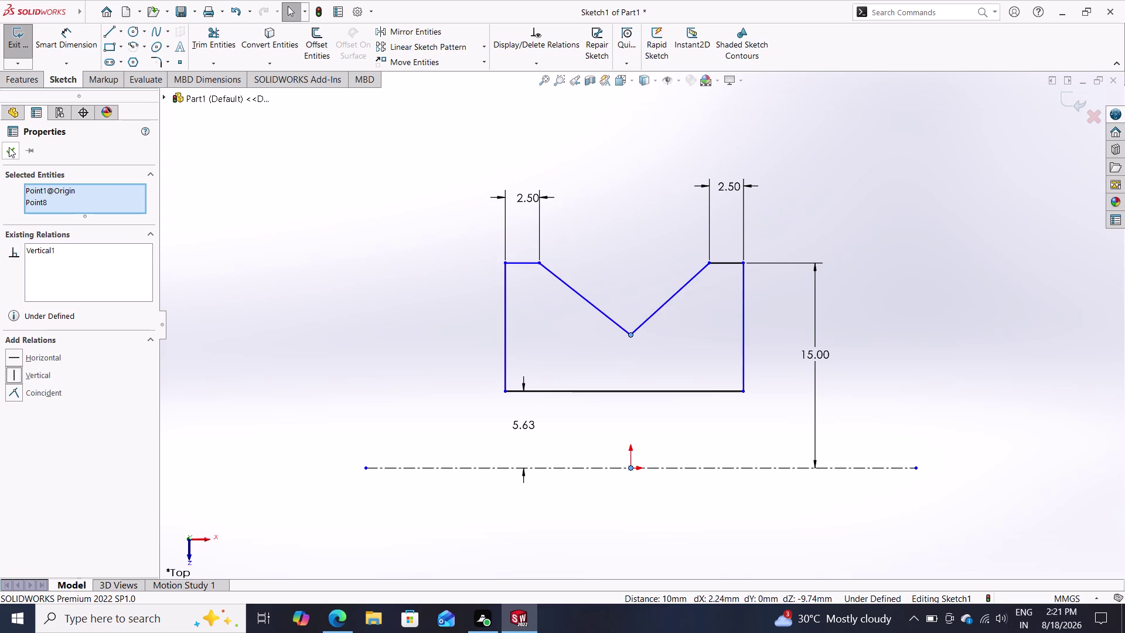
click(8, 147)
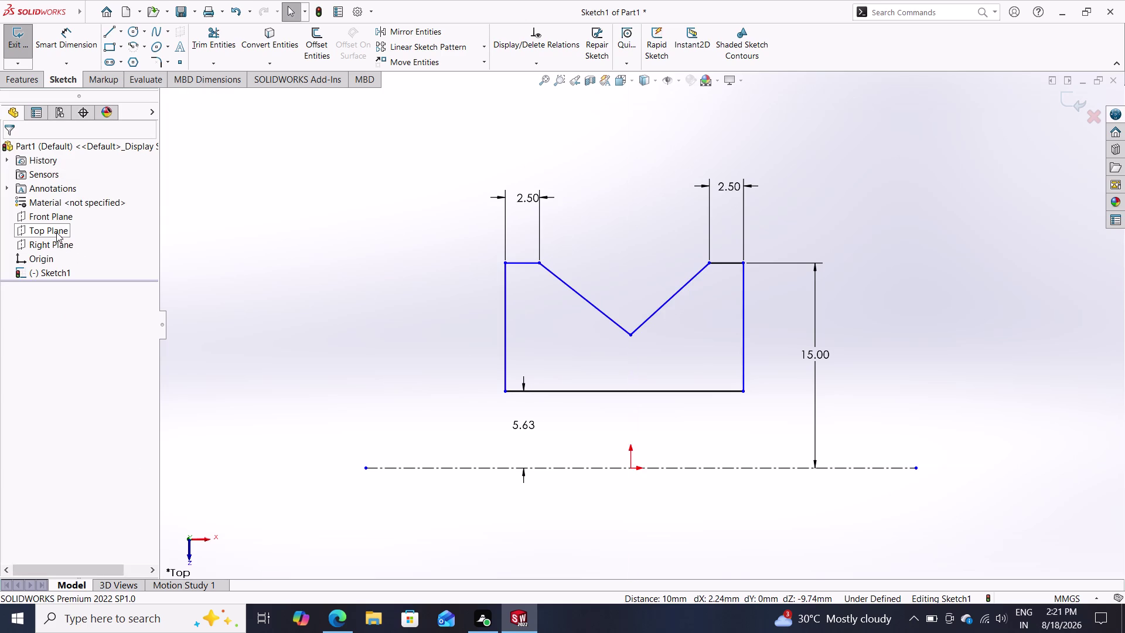
click(68, 37)
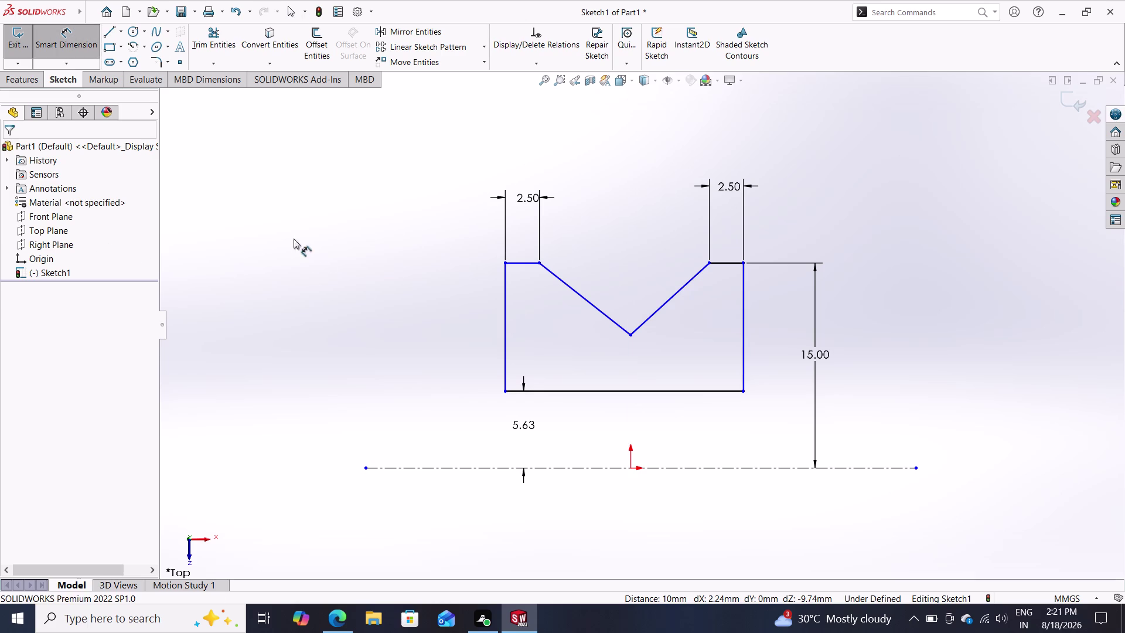
click(556, 391)
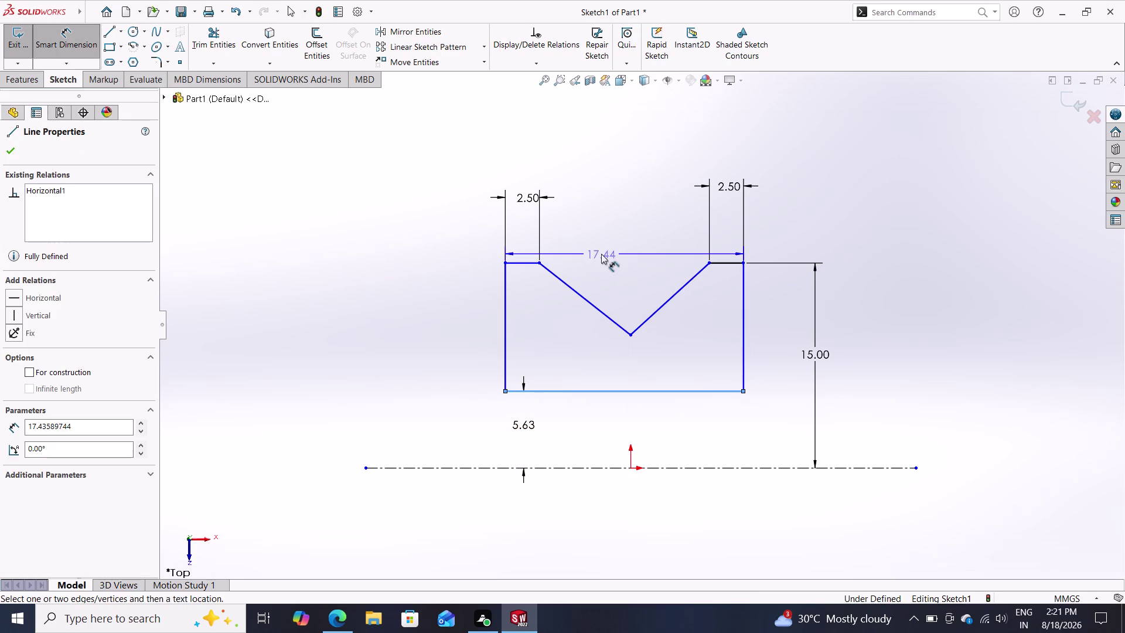
click(610, 132)
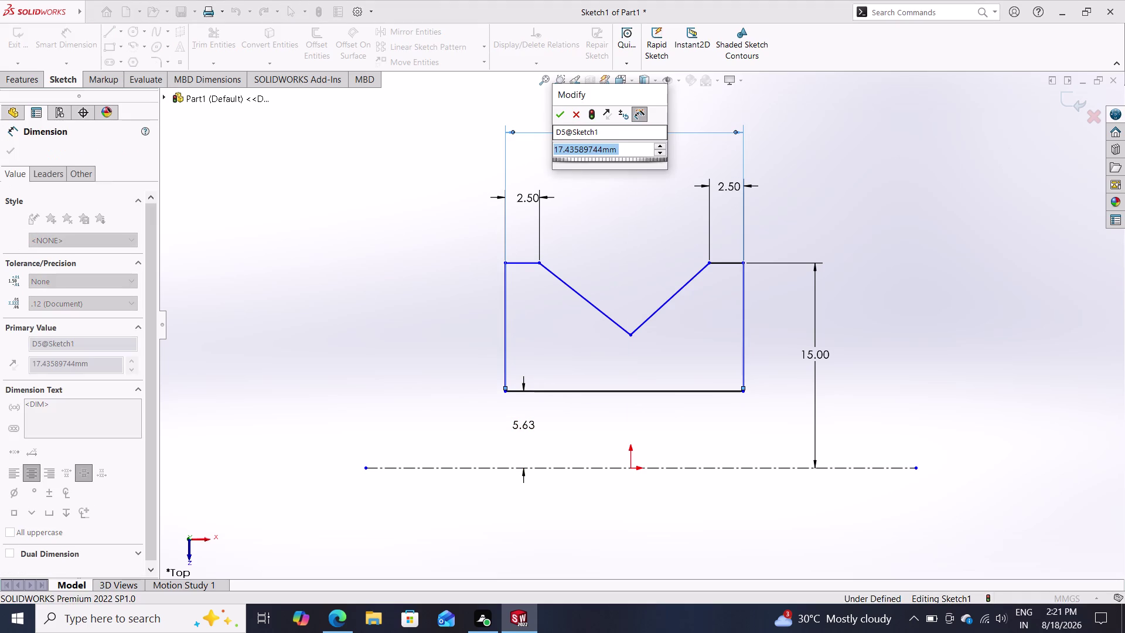
text(10)
key(Return)
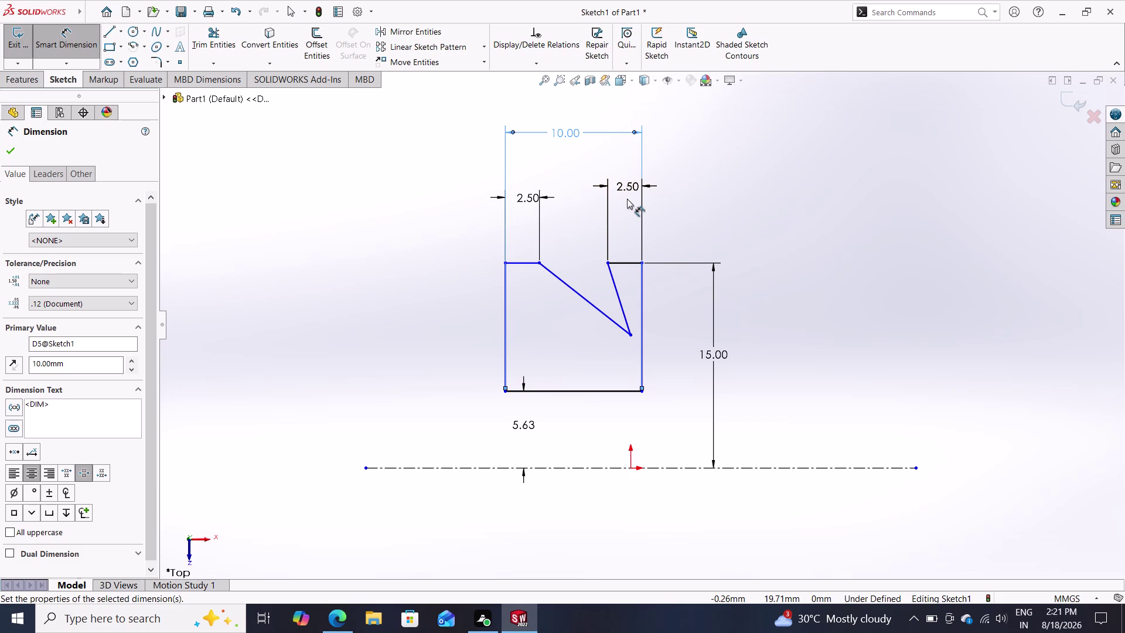
key(ctrl+z)
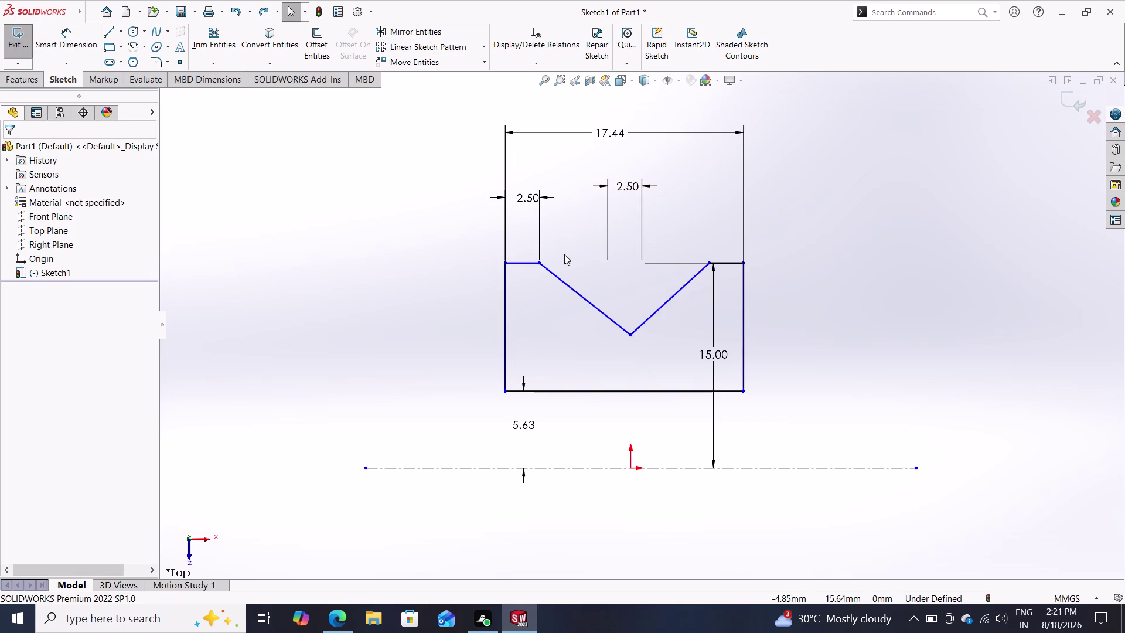
click(597, 310)
click(669, 298)
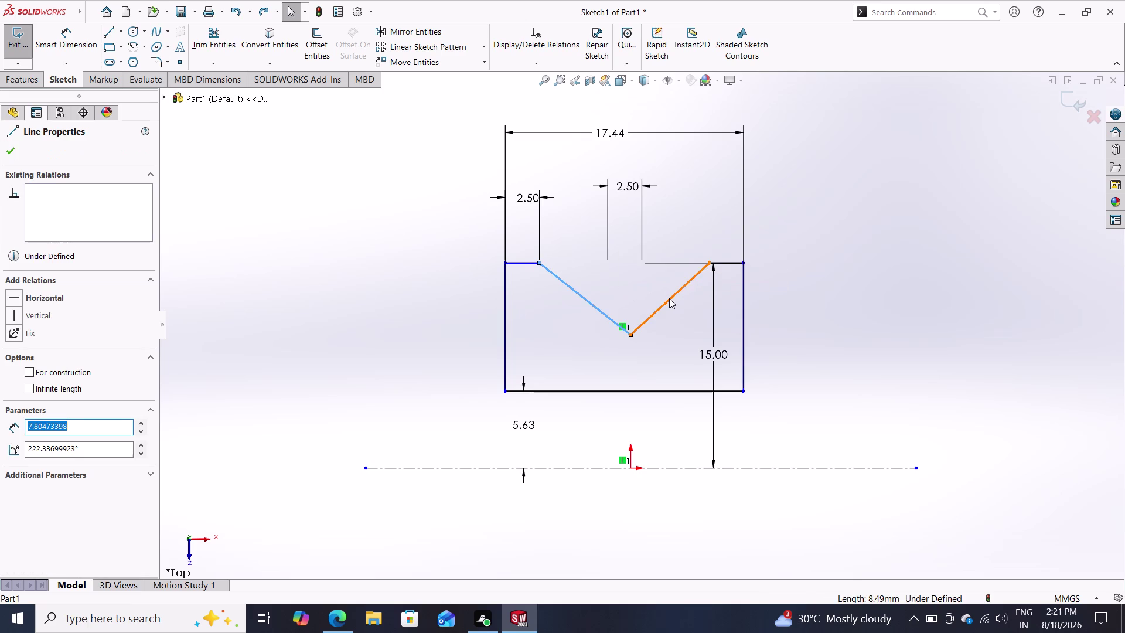
key(Escape)
key(Escape)
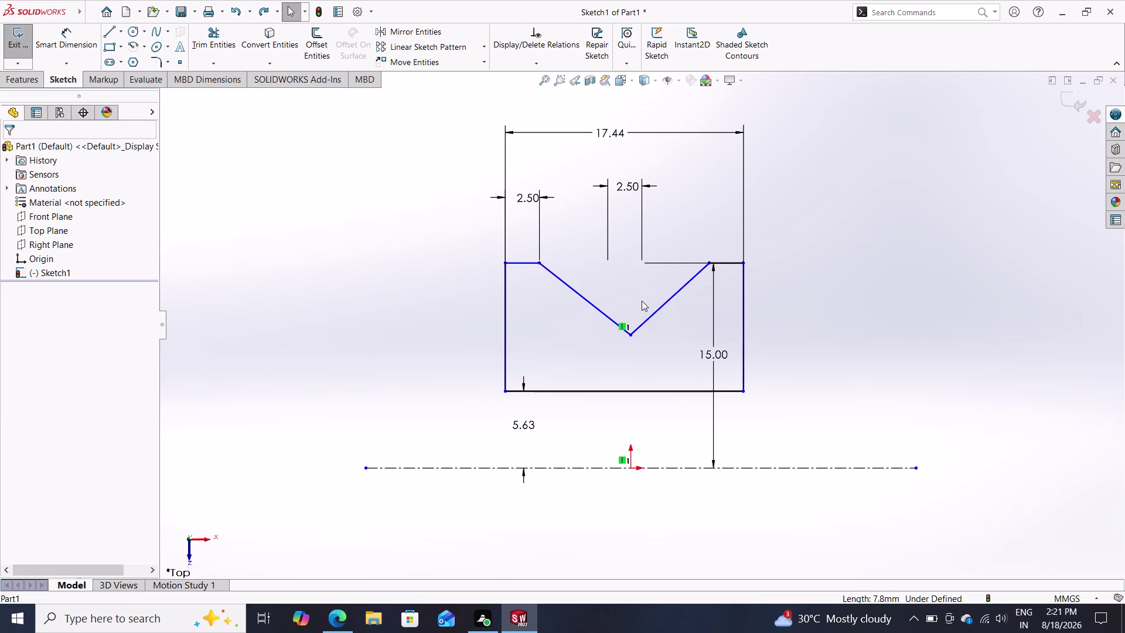
key(ctrl+z)
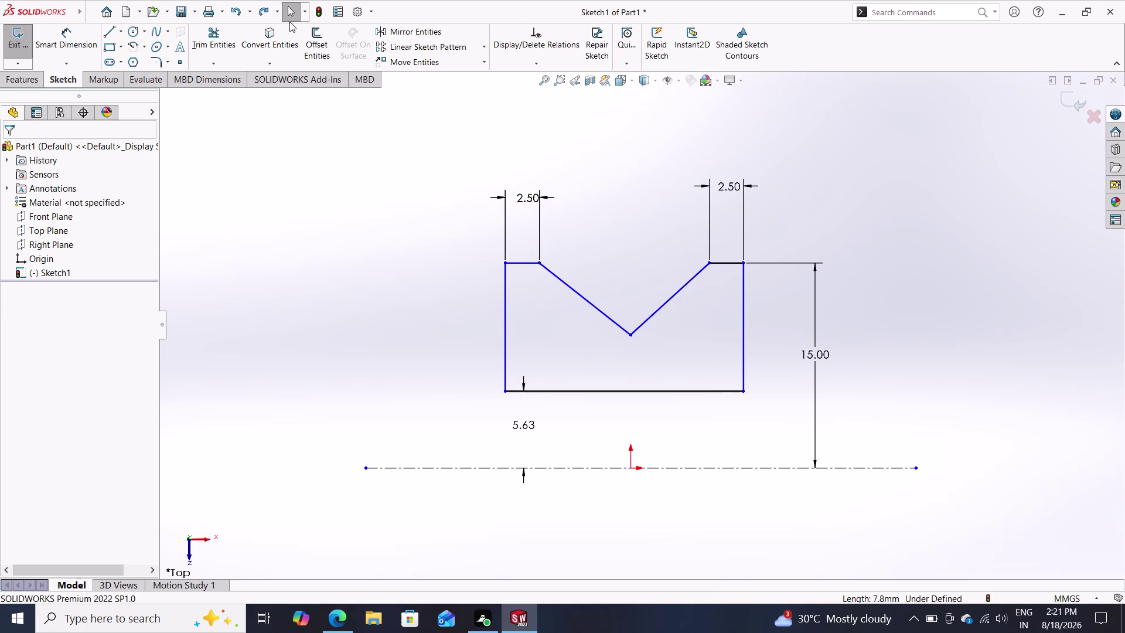
Start a dimension from the notch bottom to its left side, then cancel and delete it.
click(69, 38)
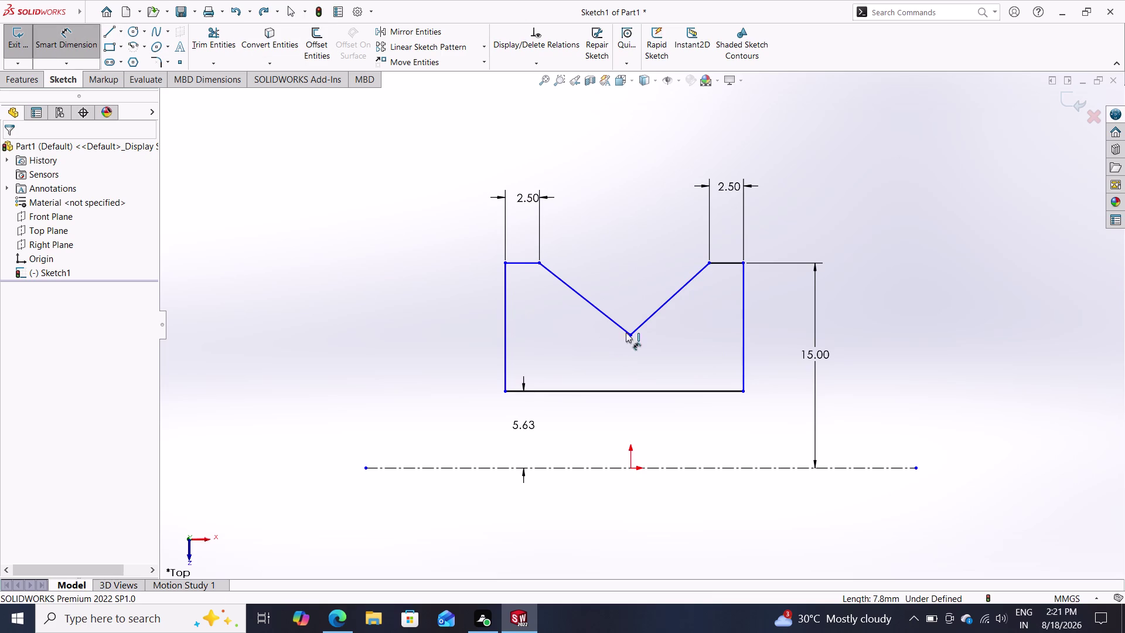
click(612, 319)
click(656, 306)
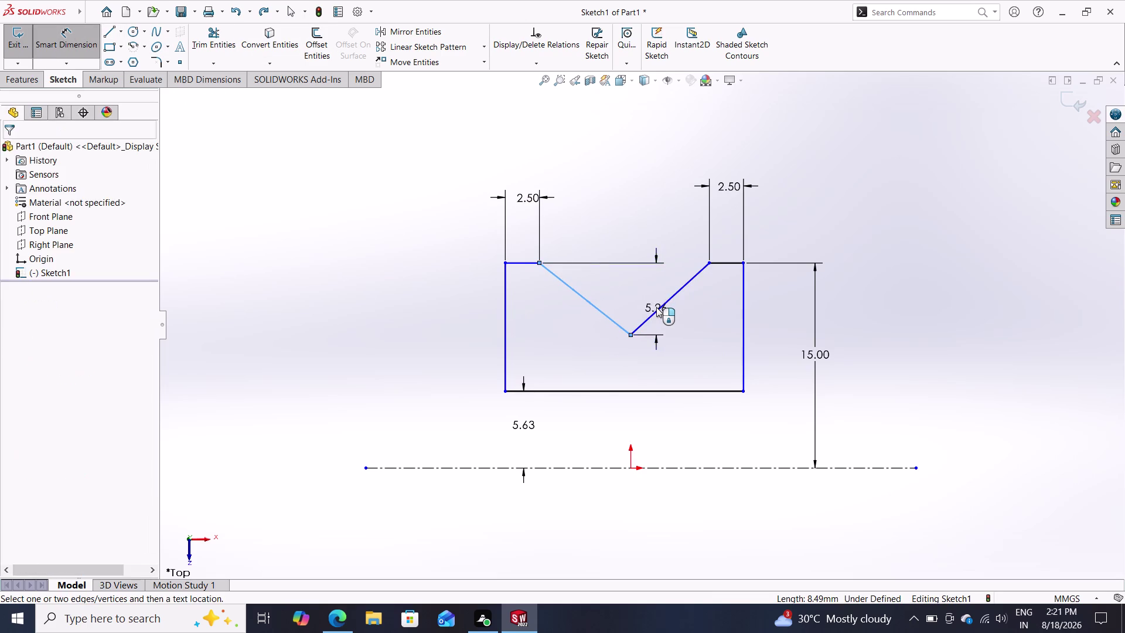
key(Escape)
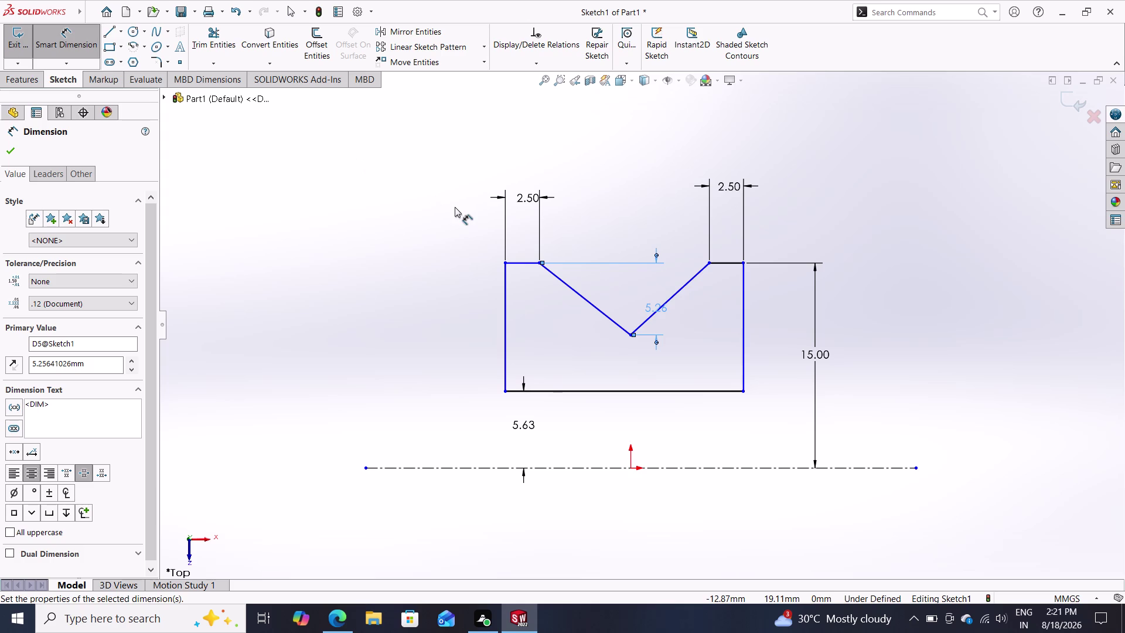
key(Delete)
key(Delete)
key(Delete)
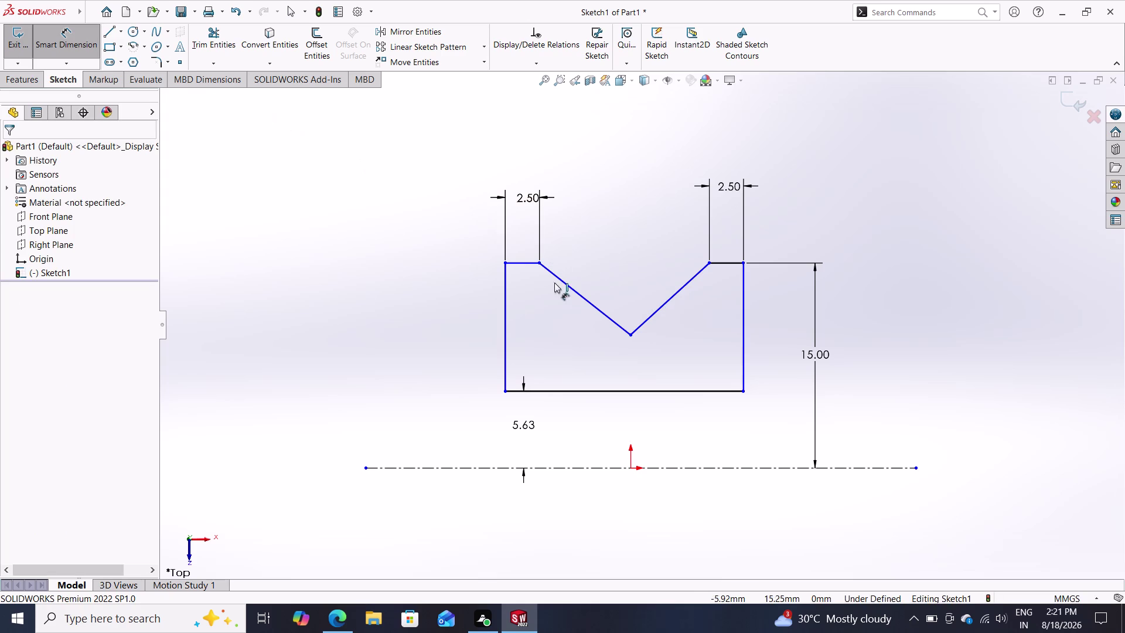
Add a 45° angle between the notch sides, then undo it.
click(570, 286)
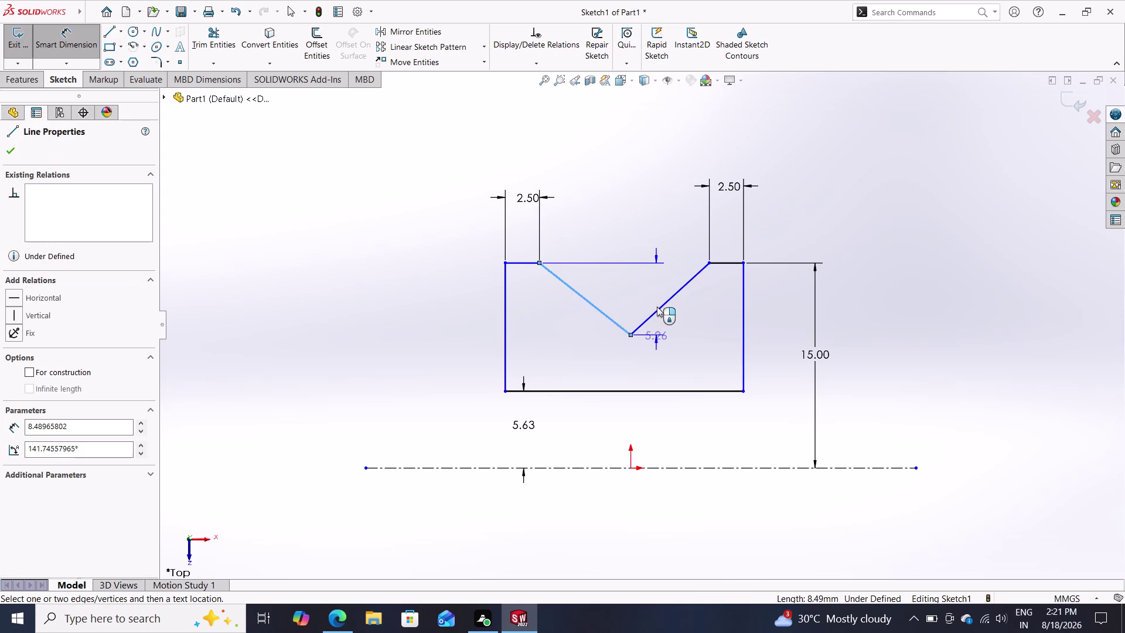
click(660, 309)
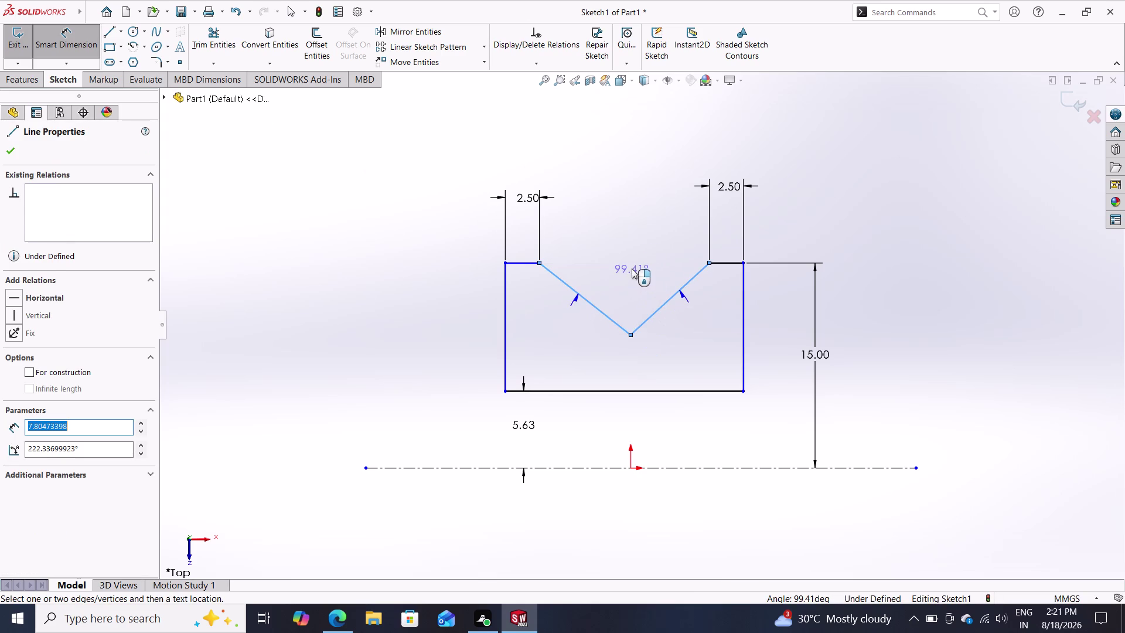
click(631, 269)
text(45)
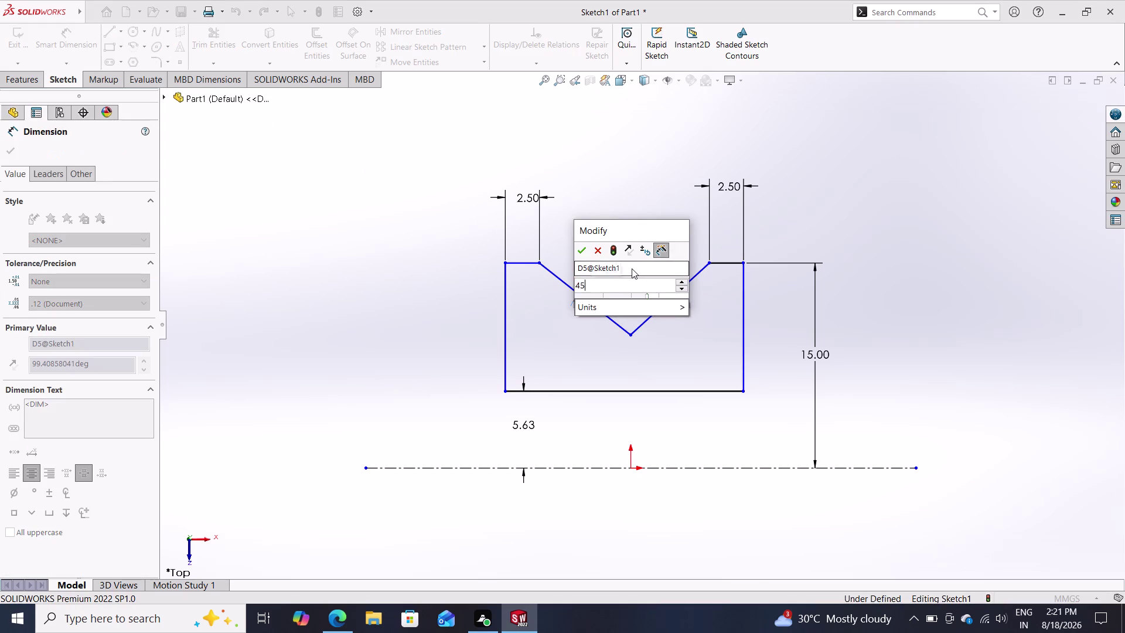
key(Return)
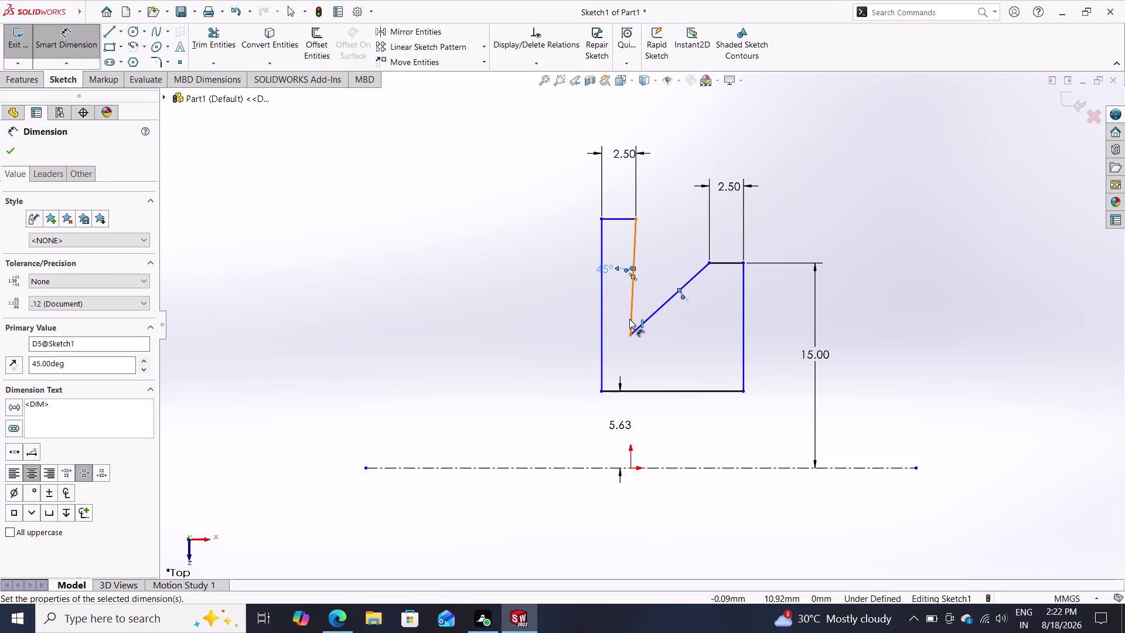
key(Escape)
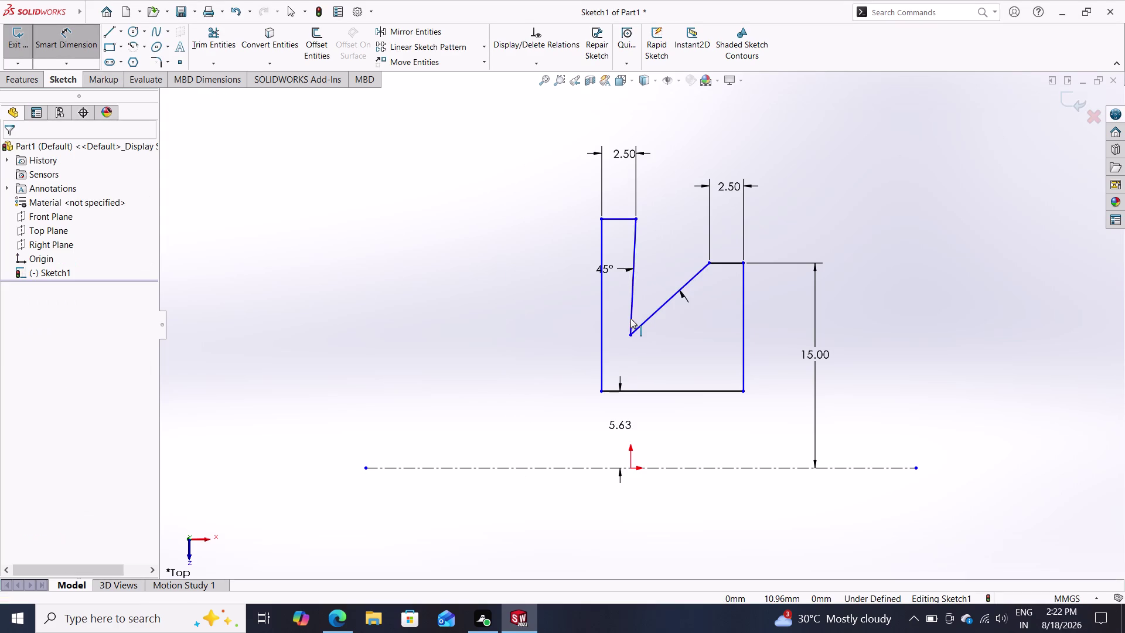
key(ctrl+z)
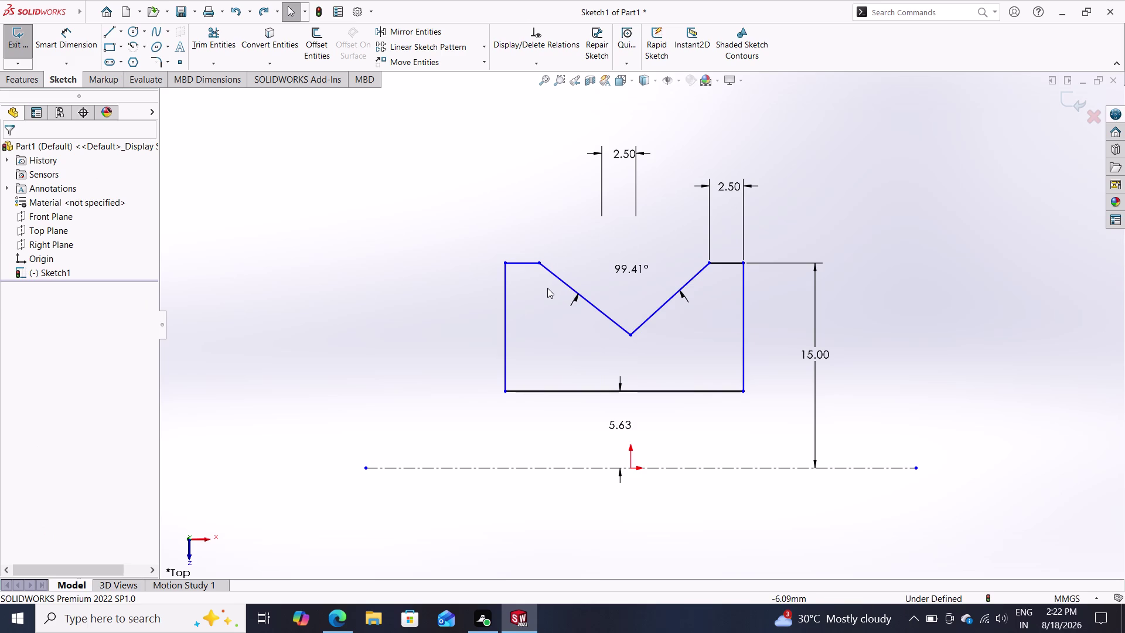
key(ctrl+z)
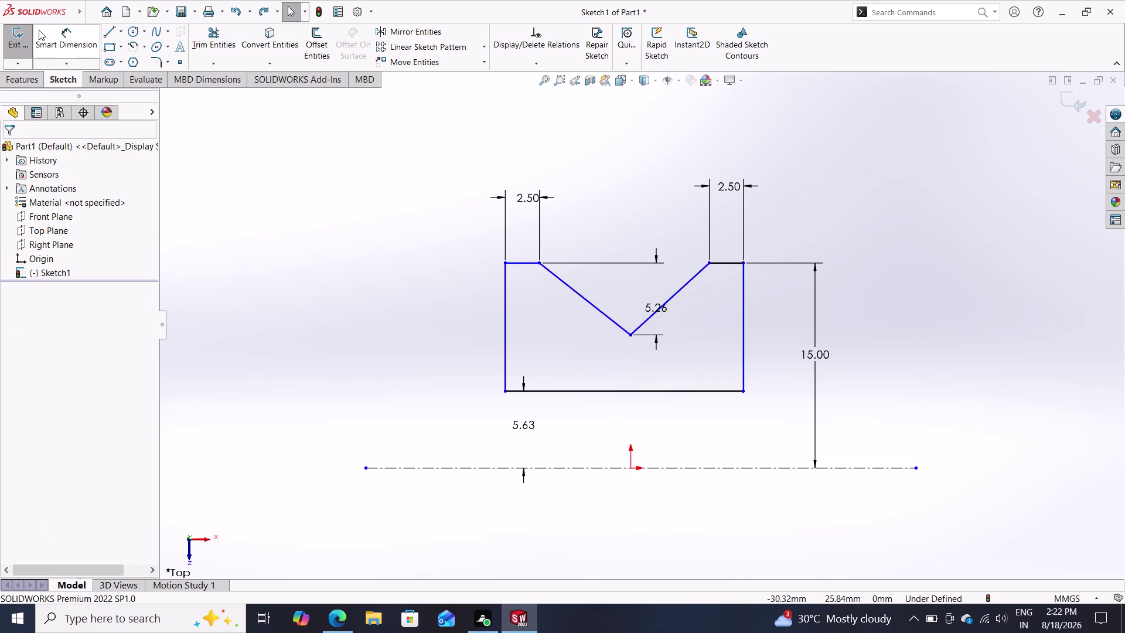
Dimension the distance between the top corners to 10.00.
click(58, 35)
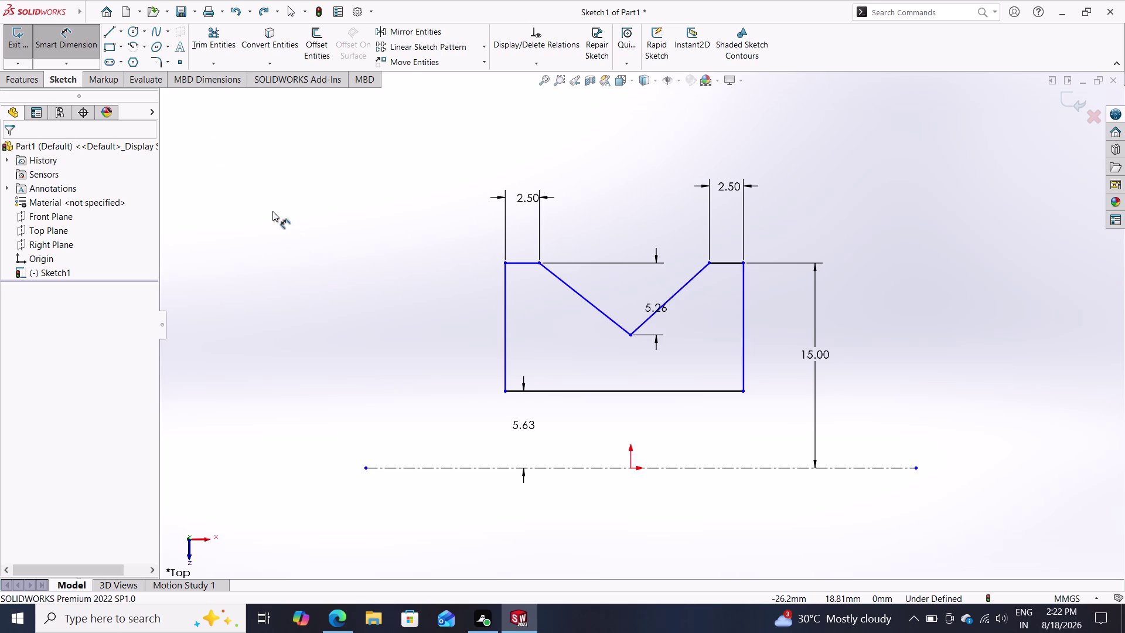
click(505, 262)
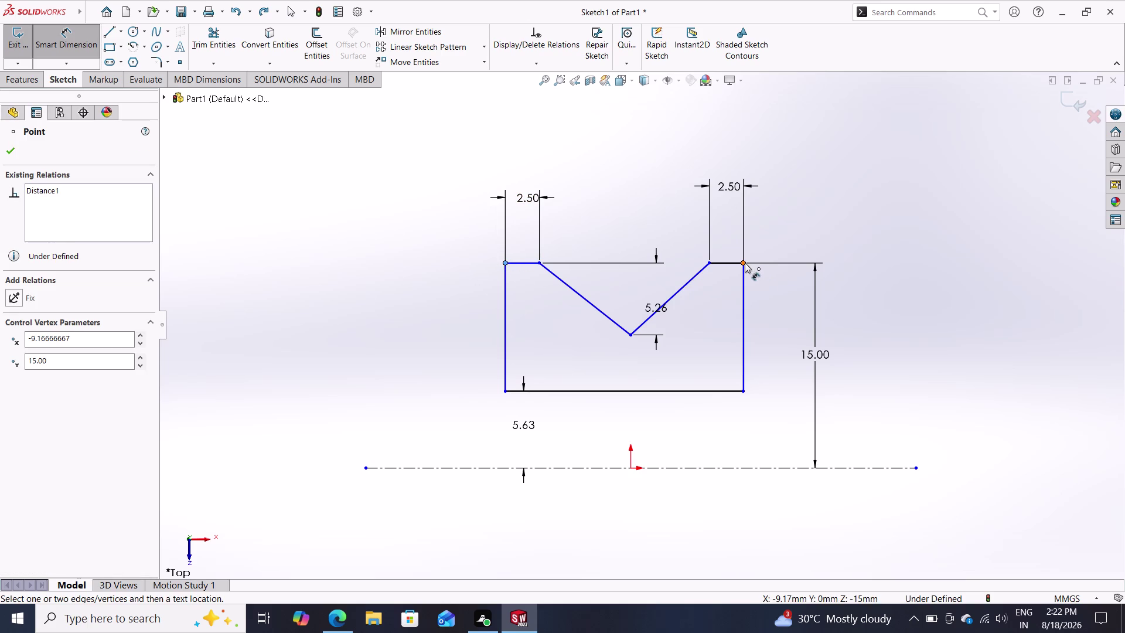
click(745, 262)
click(608, 139)
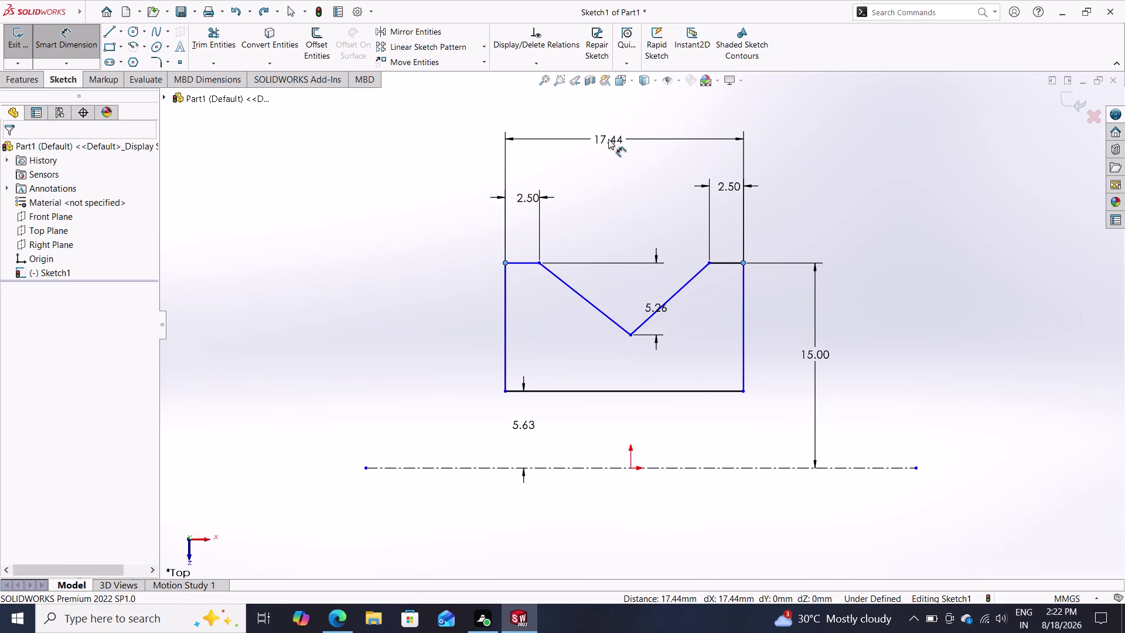
text(10)
key(Return)
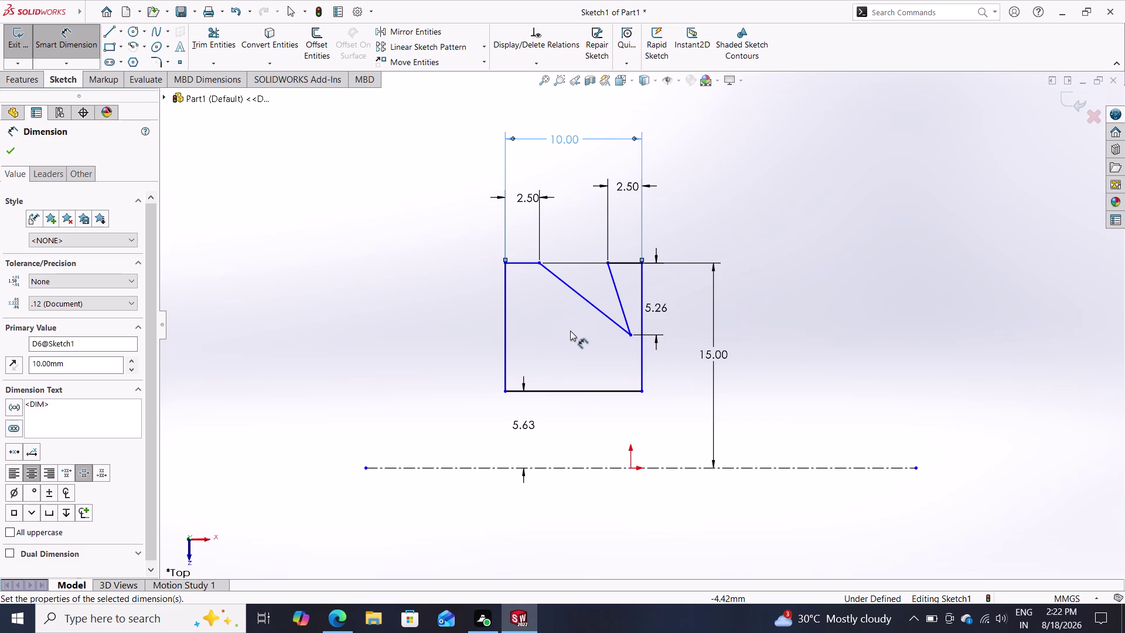
Dimension the notch's bottom point 5.00 from the top-left corner.
click(631, 336)
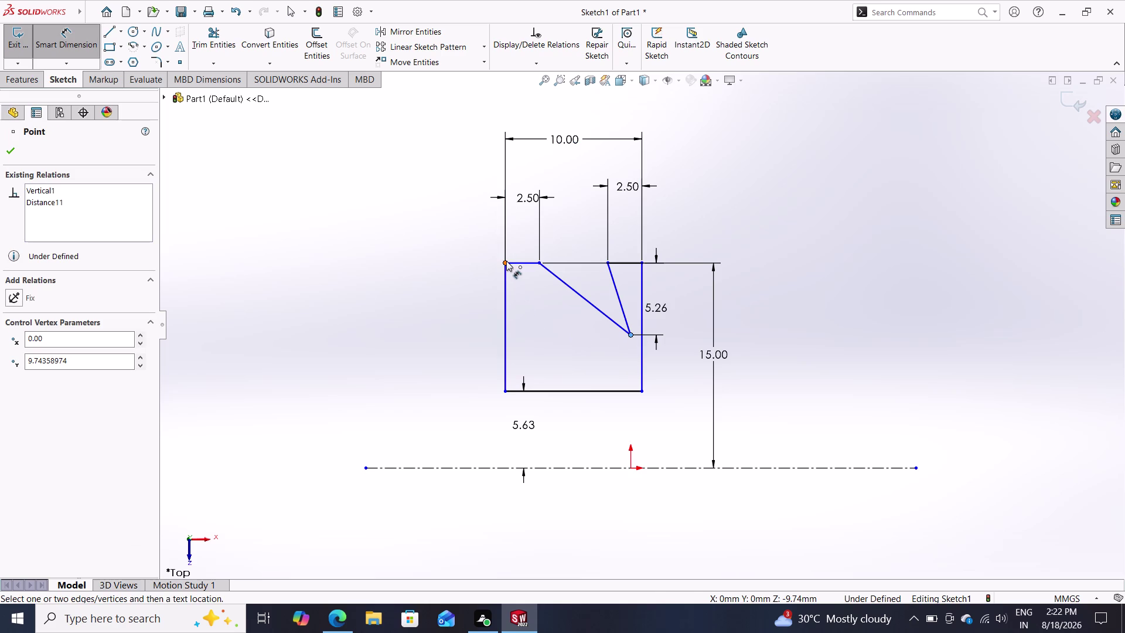
click(506, 262)
click(556, 161)
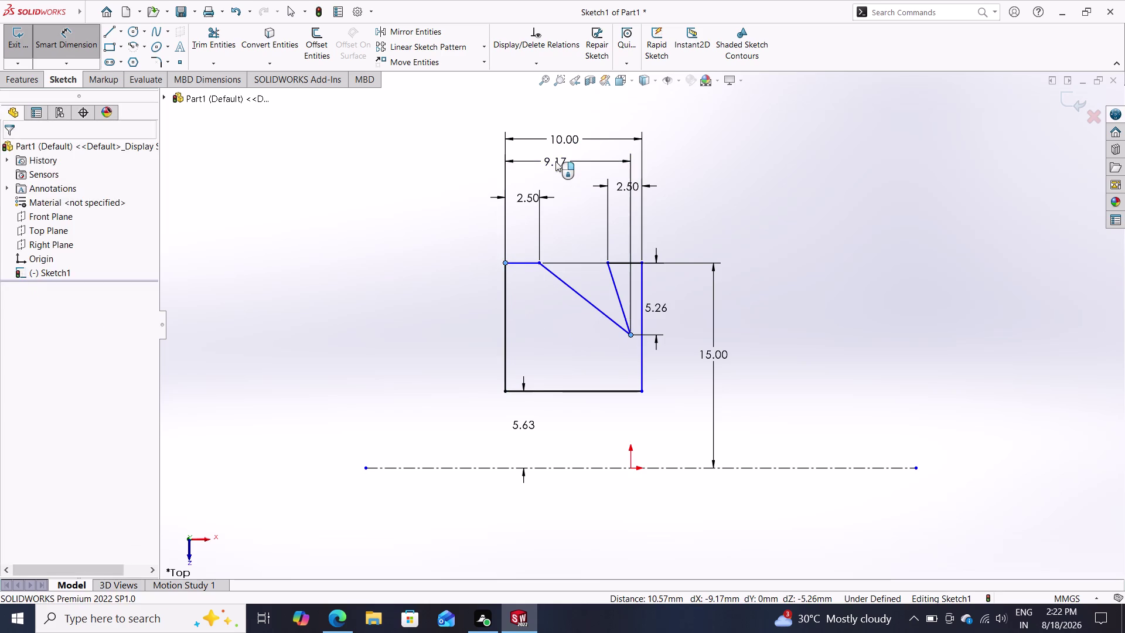
key(5)
key(Return)
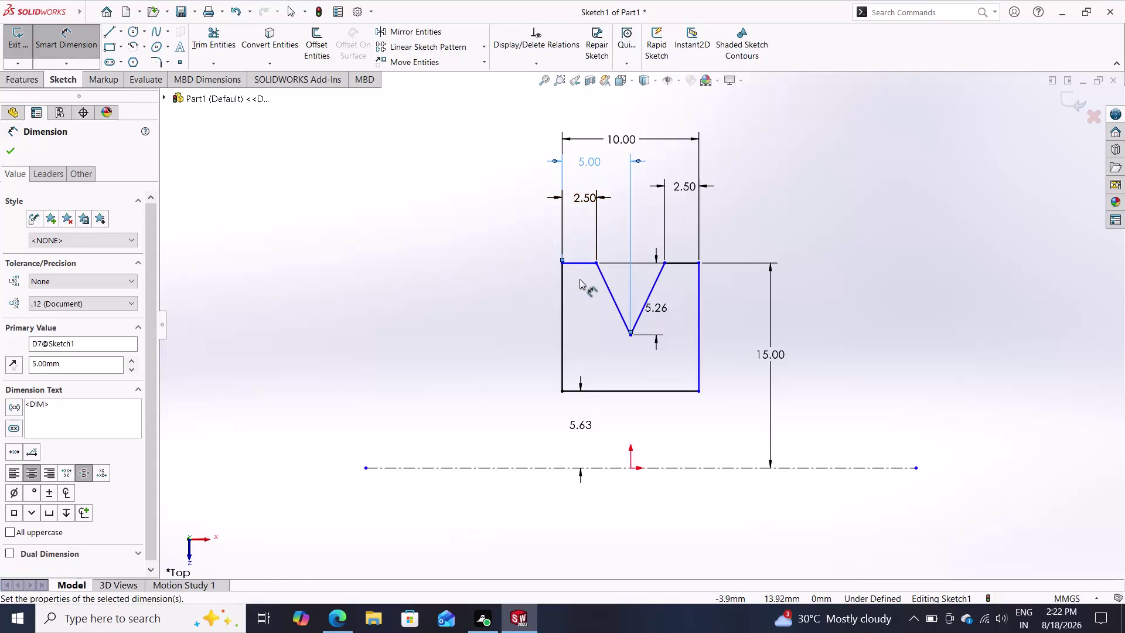
Try a 45° notch angle, undo it, and delete the angle dimension.
click(608, 281)
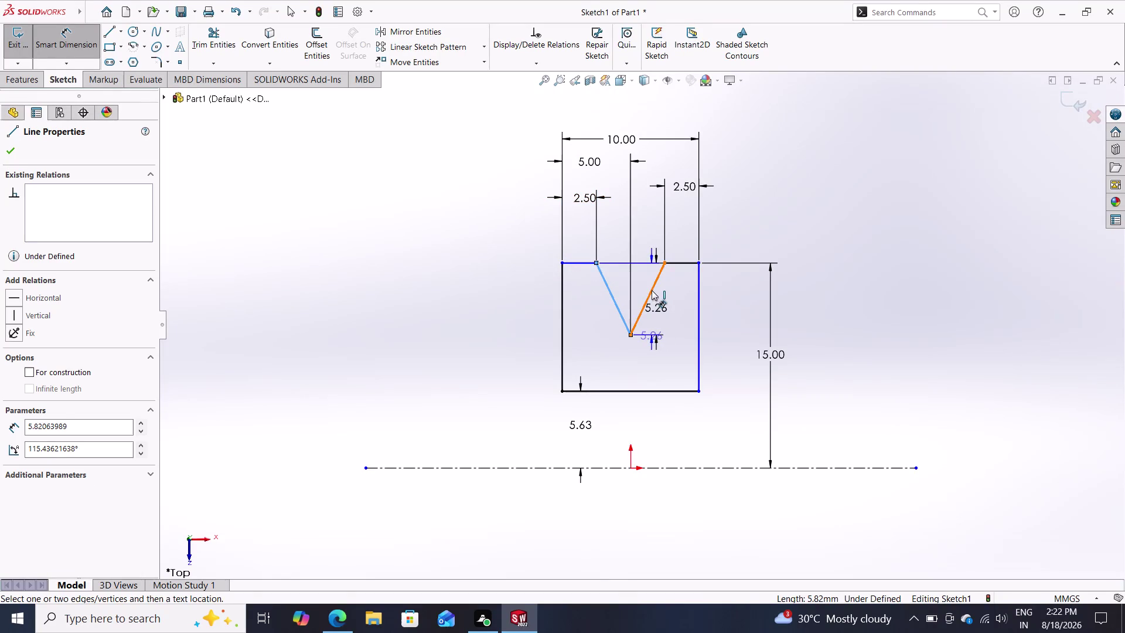
click(651, 290)
click(633, 285)
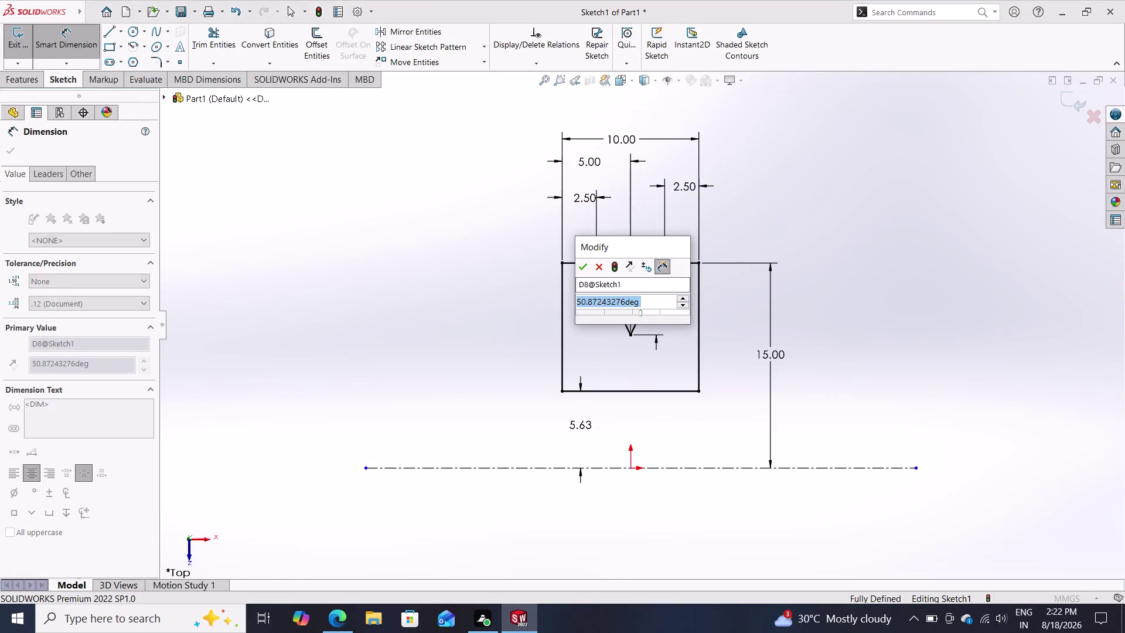
text(45)
key(Return)
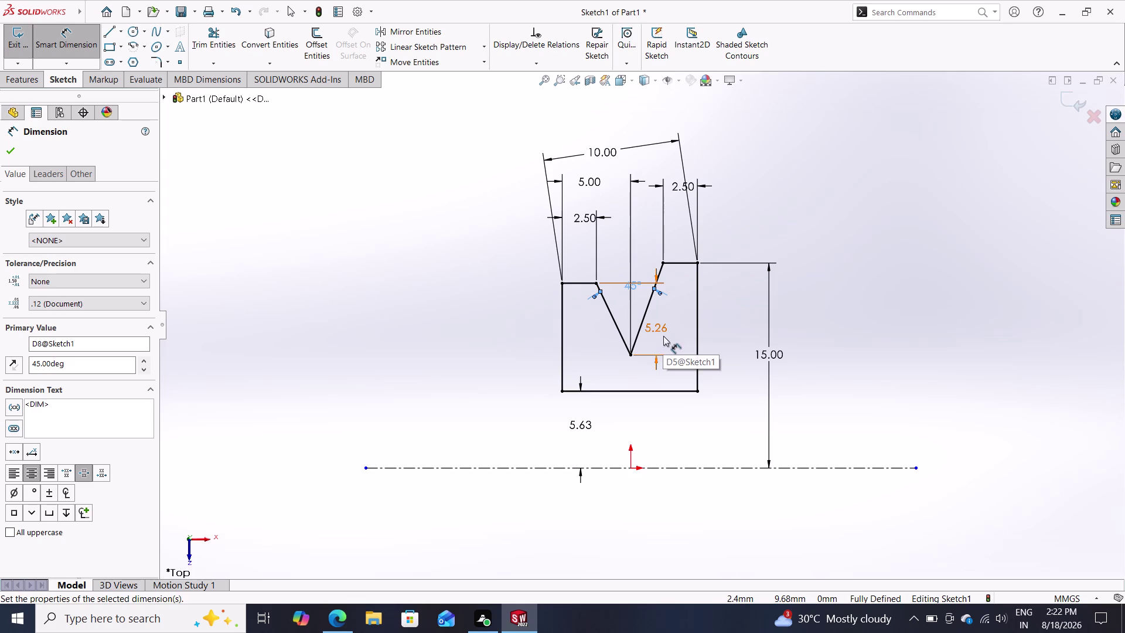
key(ctrl+z)
key(Escape)
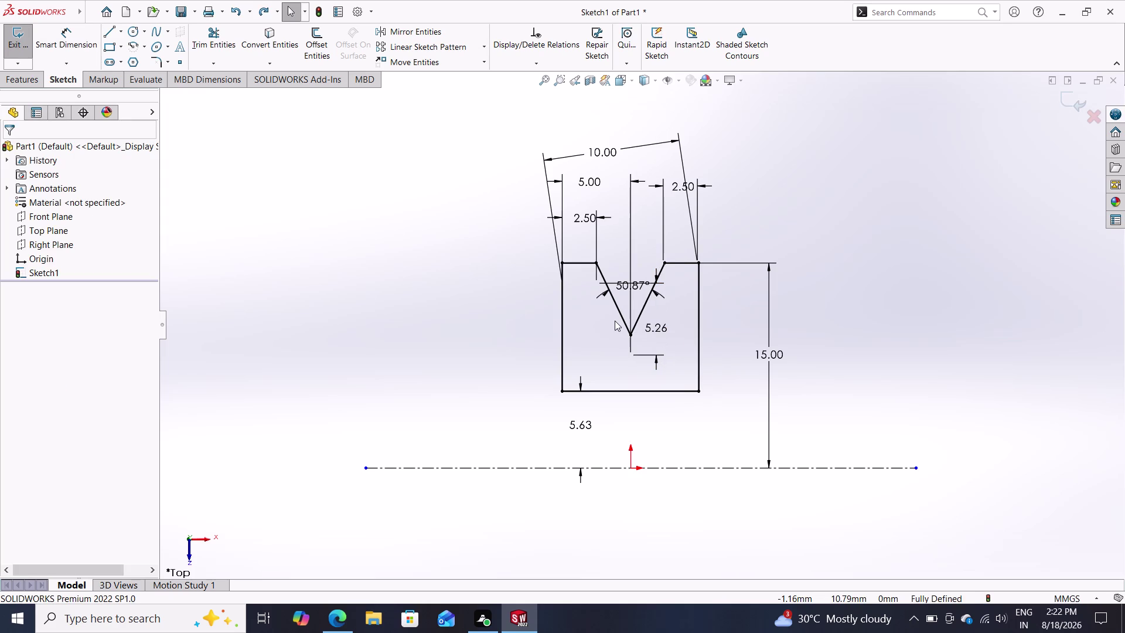
key(Escape)
click(632, 285)
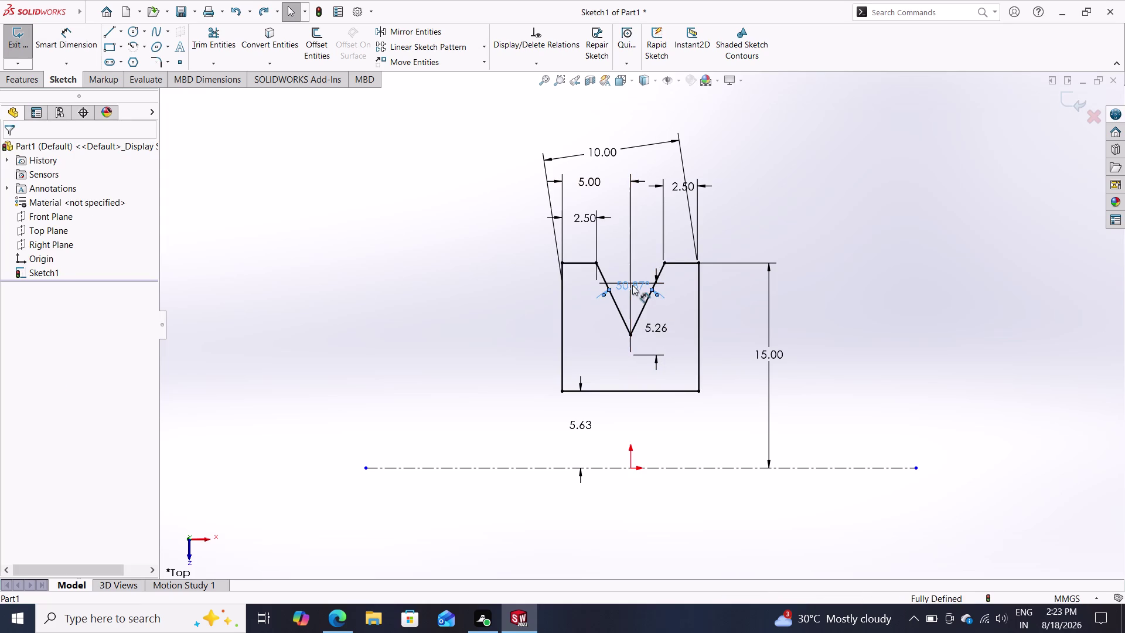
key(Delete)
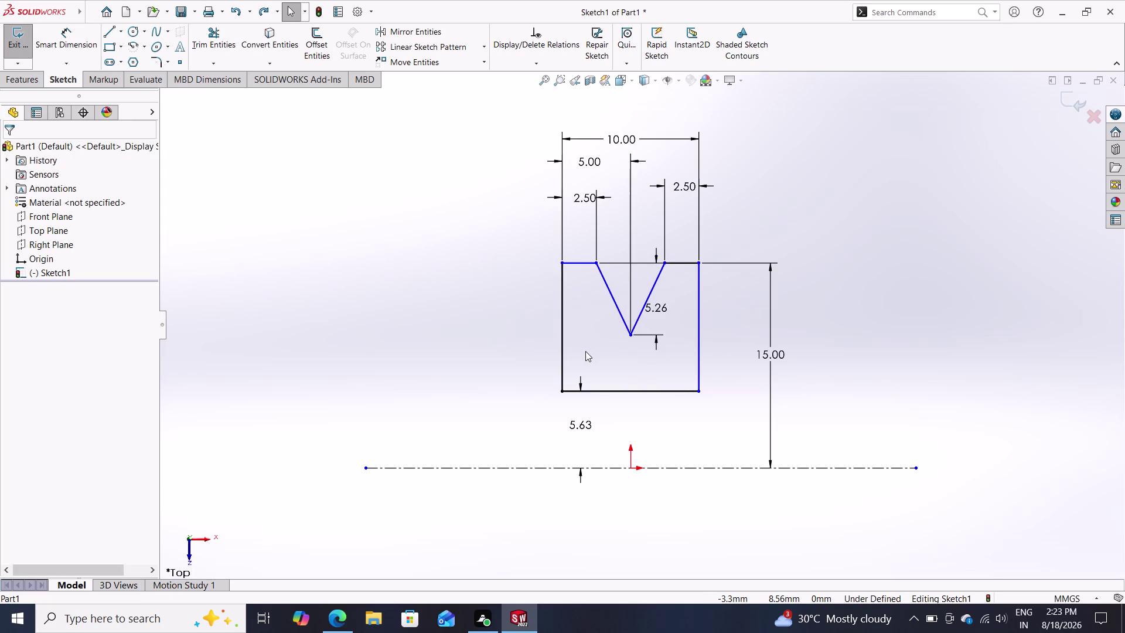
Select both top ledge lines and add a Collinear relation.
key(Escape)
click(579, 264)
click(681, 261)
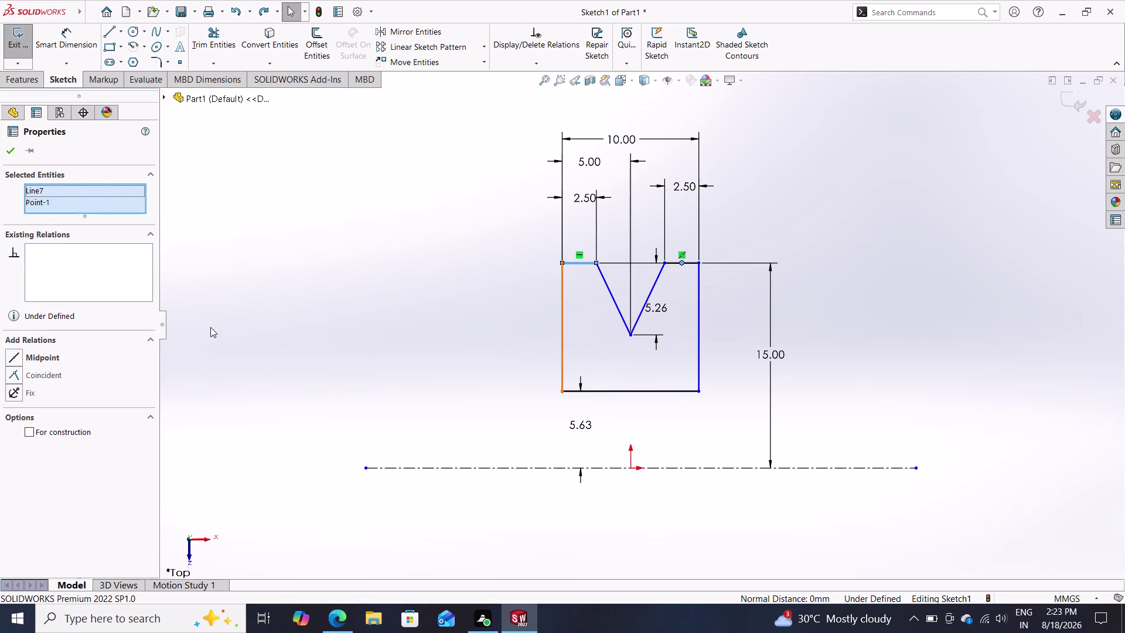
key(Escape)
key(Escape)
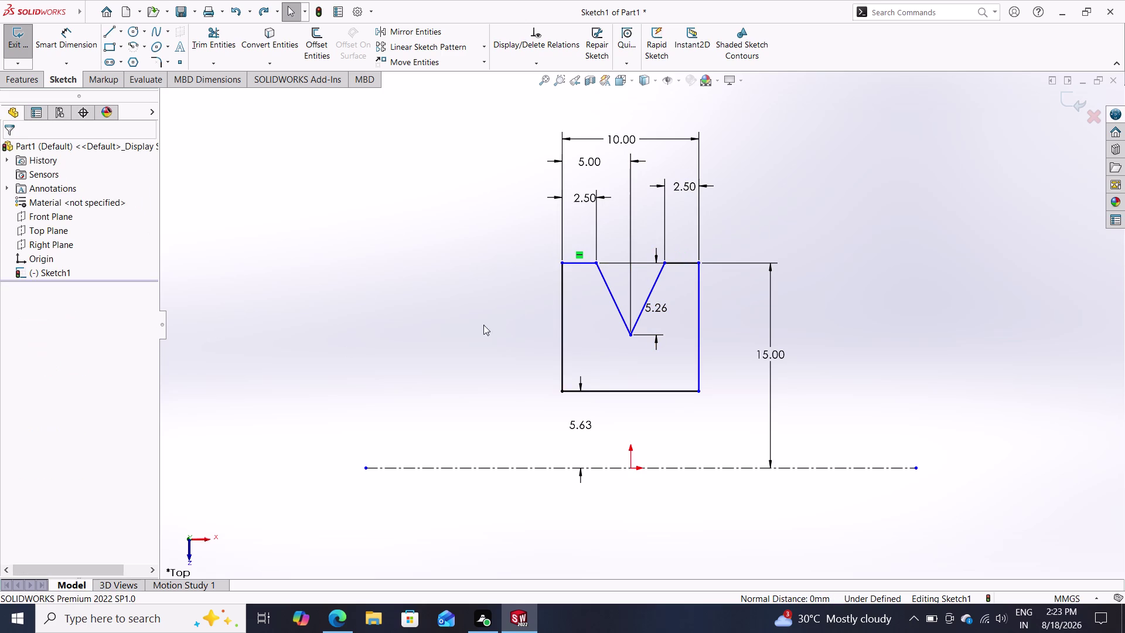
click(584, 262)
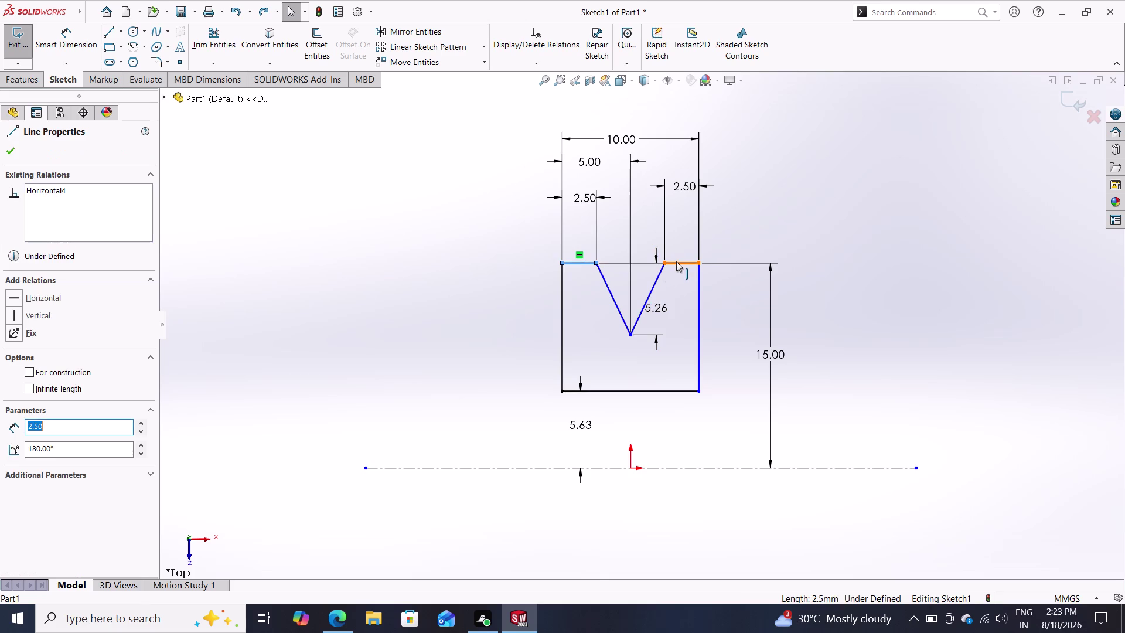
click(676, 260)
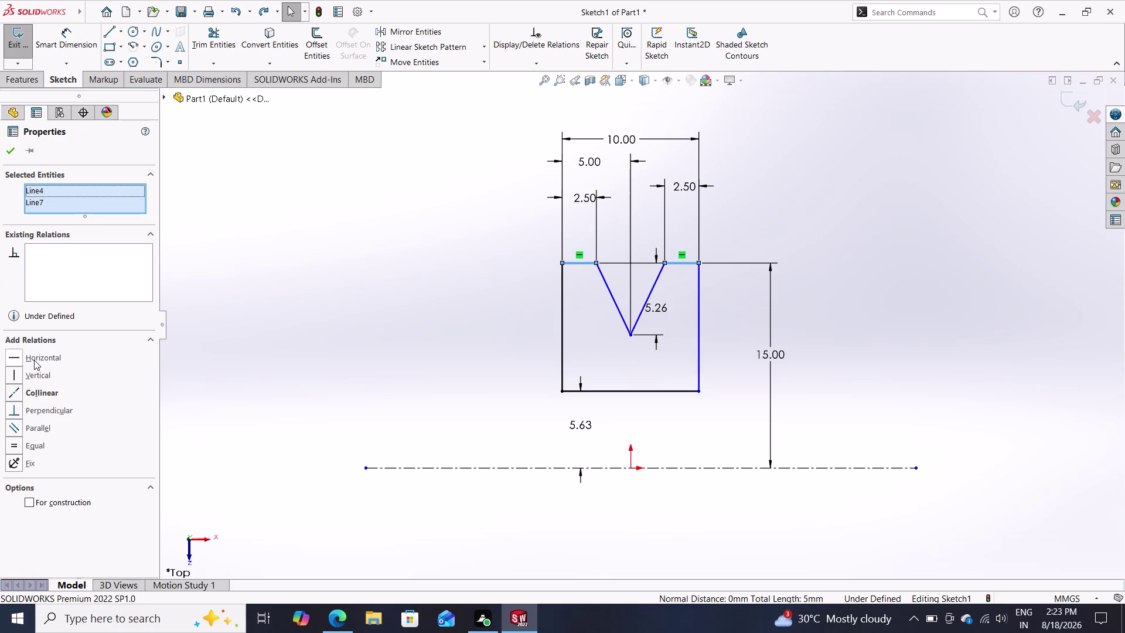
click(34, 359)
click(37, 395)
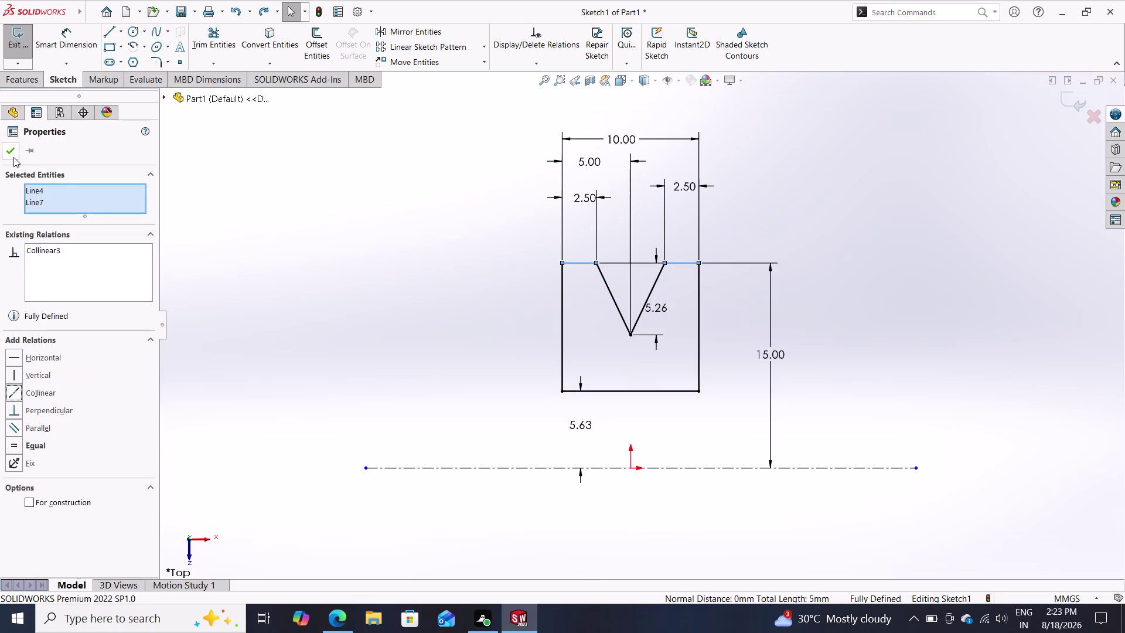
click(14, 157)
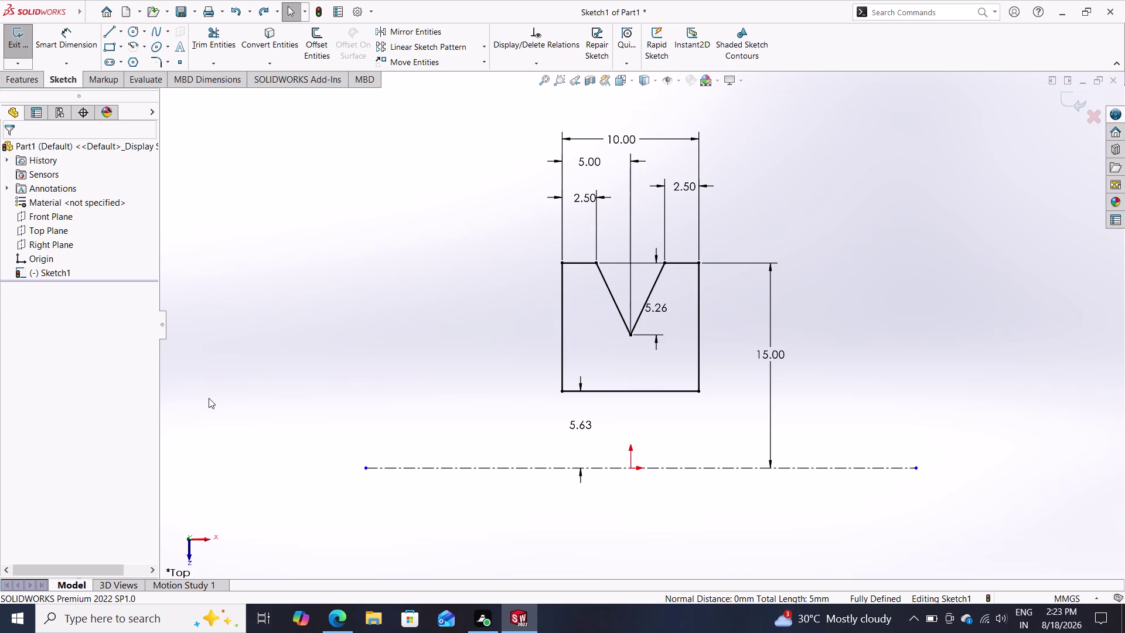
click(122, 30)
click(128, 54)
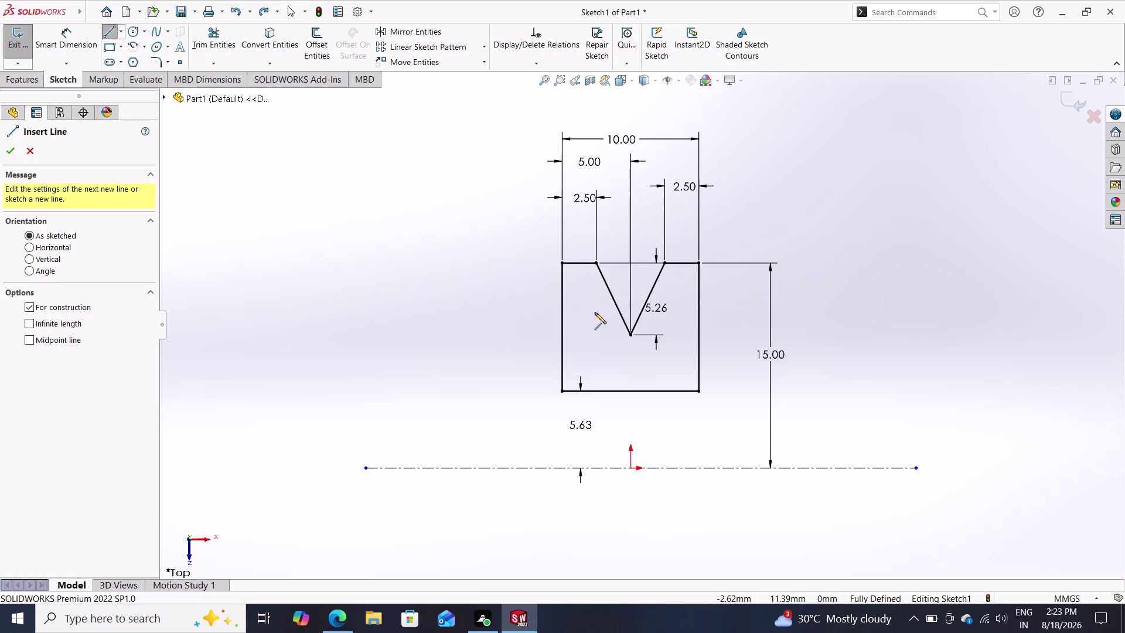
Draw a vertical construction line up from the notch's bottom point.
click(633, 335)
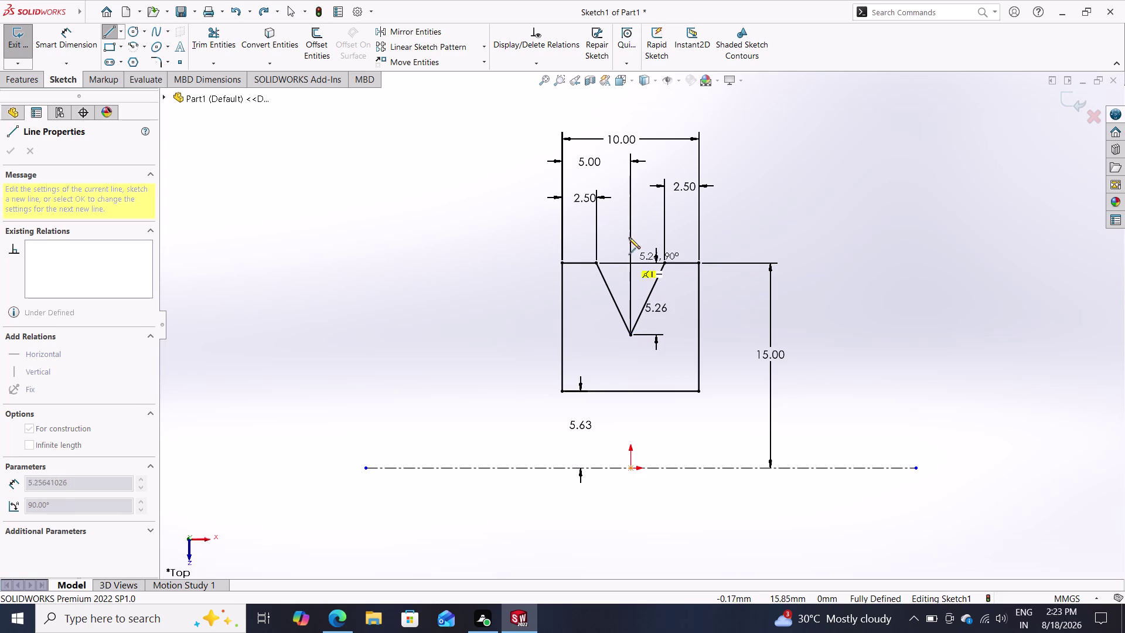
click(628, 114)
key(grave)
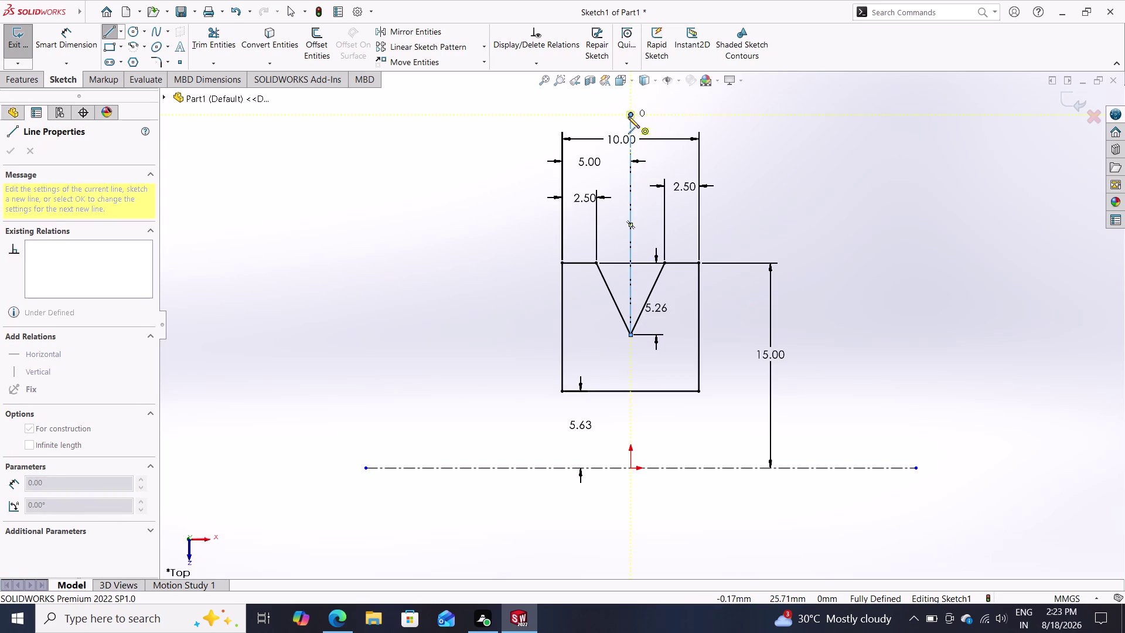
key(Escape)
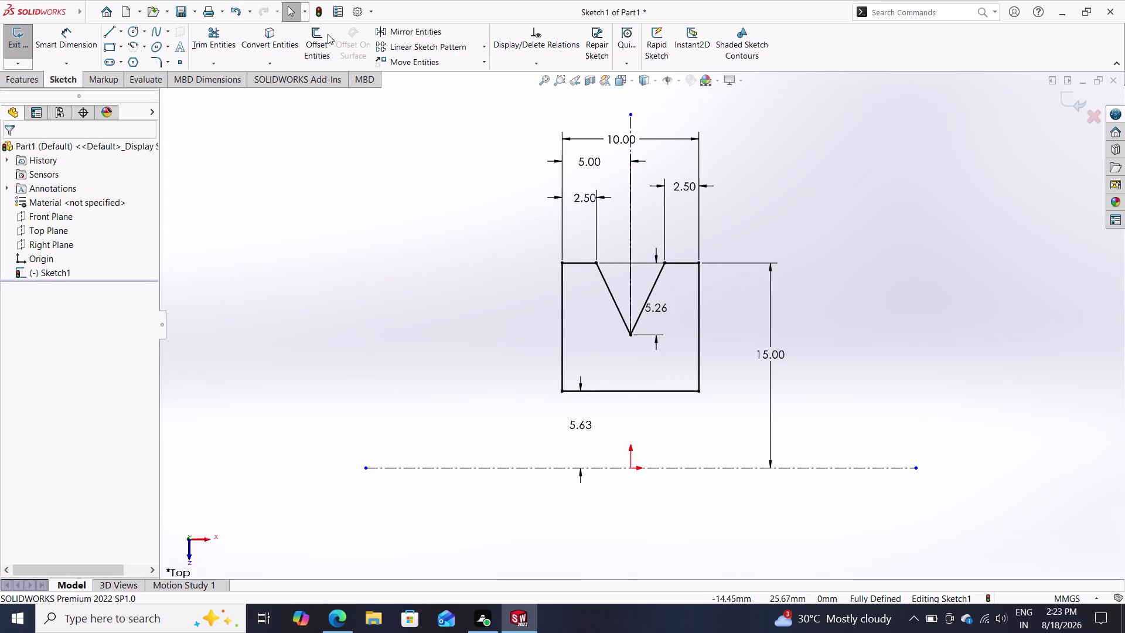
Dismiss two over-defining notch angle dimensions and delete the 5.00 centre dimension.
click(55, 37)
click(618, 308)
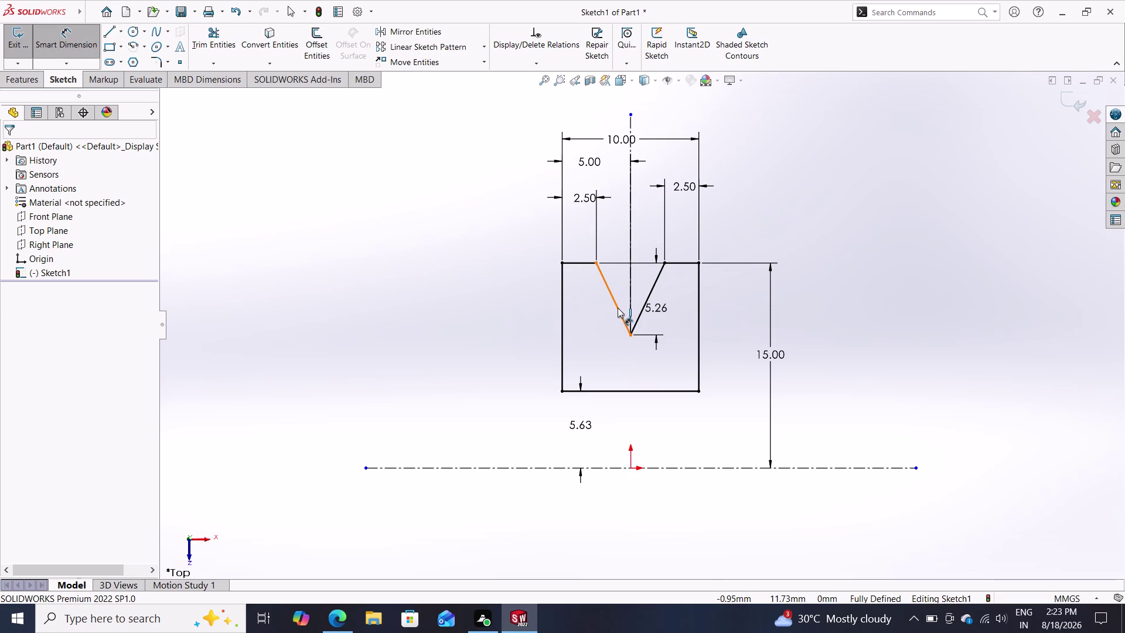
click(629, 291)
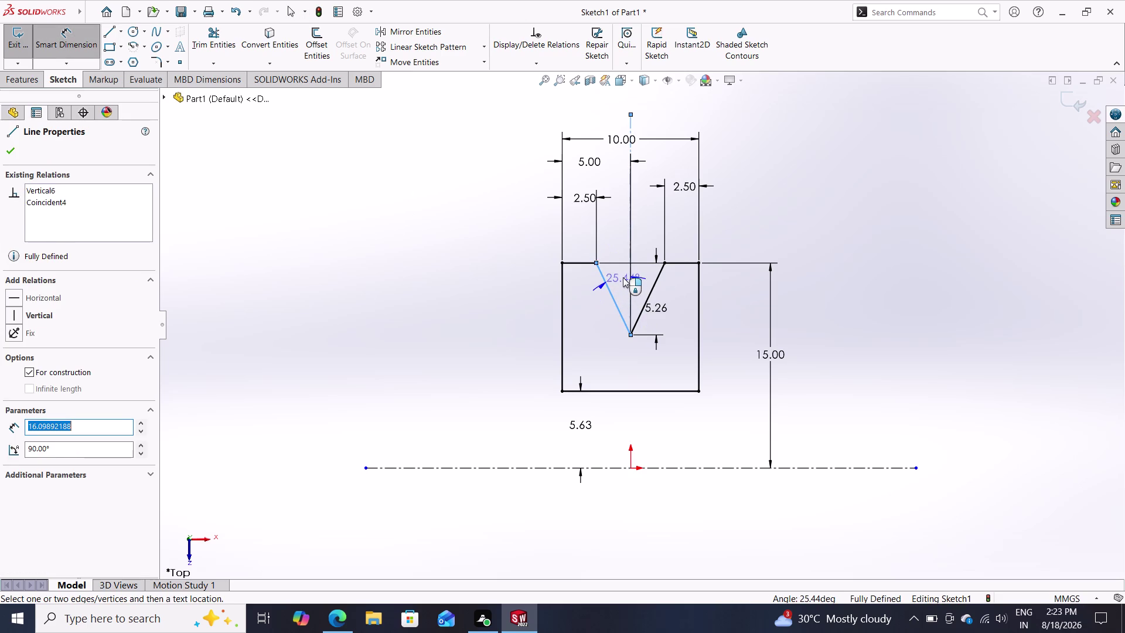
click(623, 277)
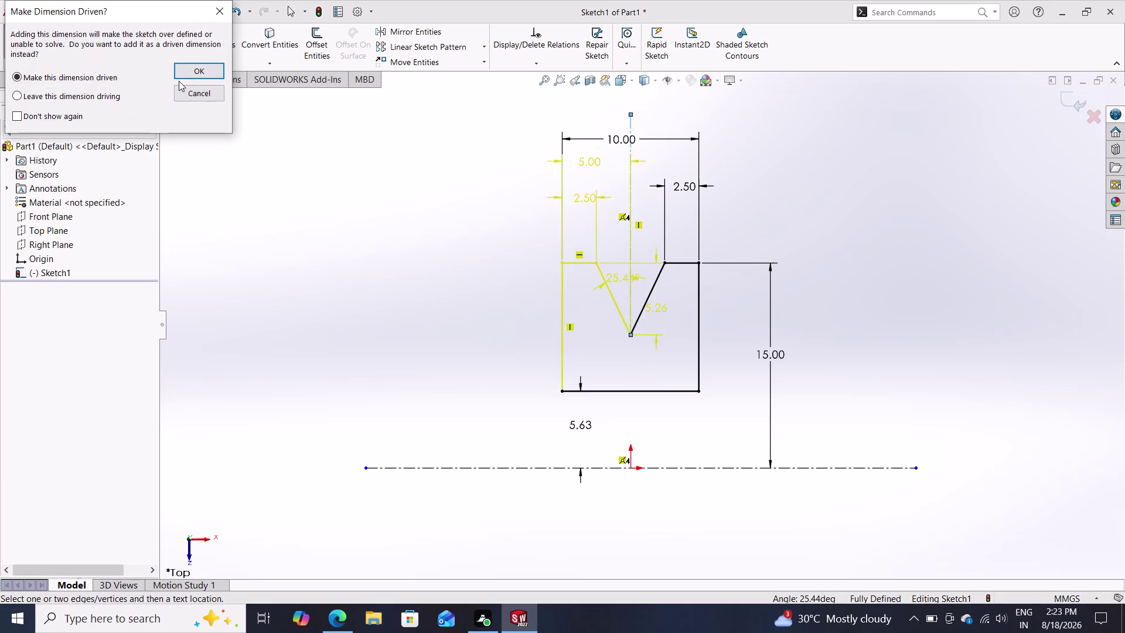
click(205, 95)
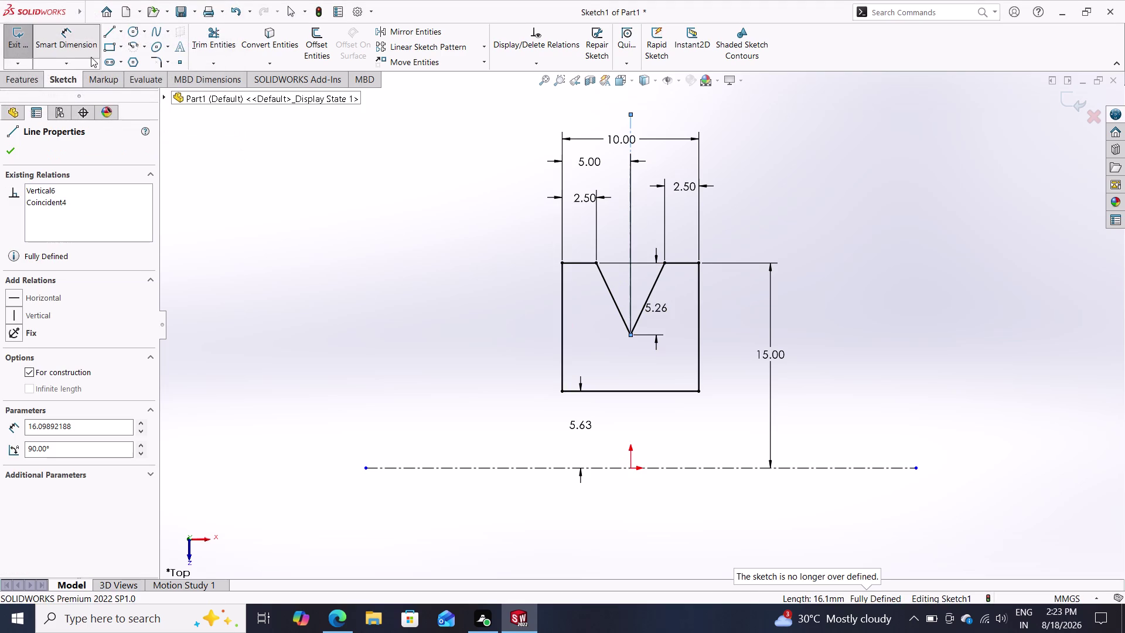
click(69, 40)
click(69, 44)
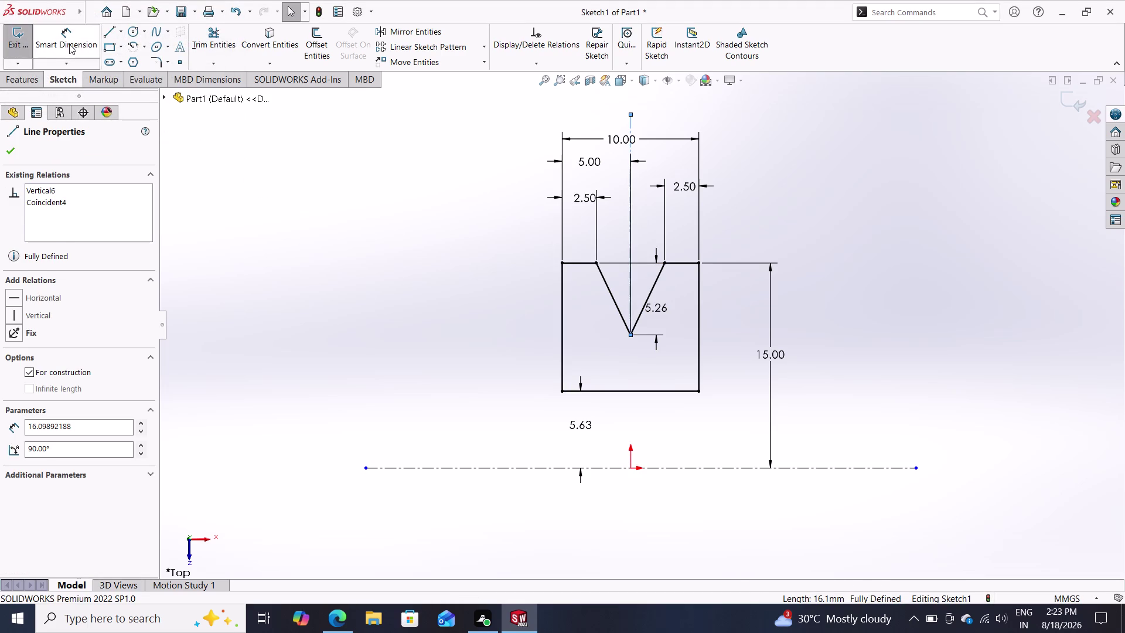
drag(611, 293, 617, 293)
click(649, 292)
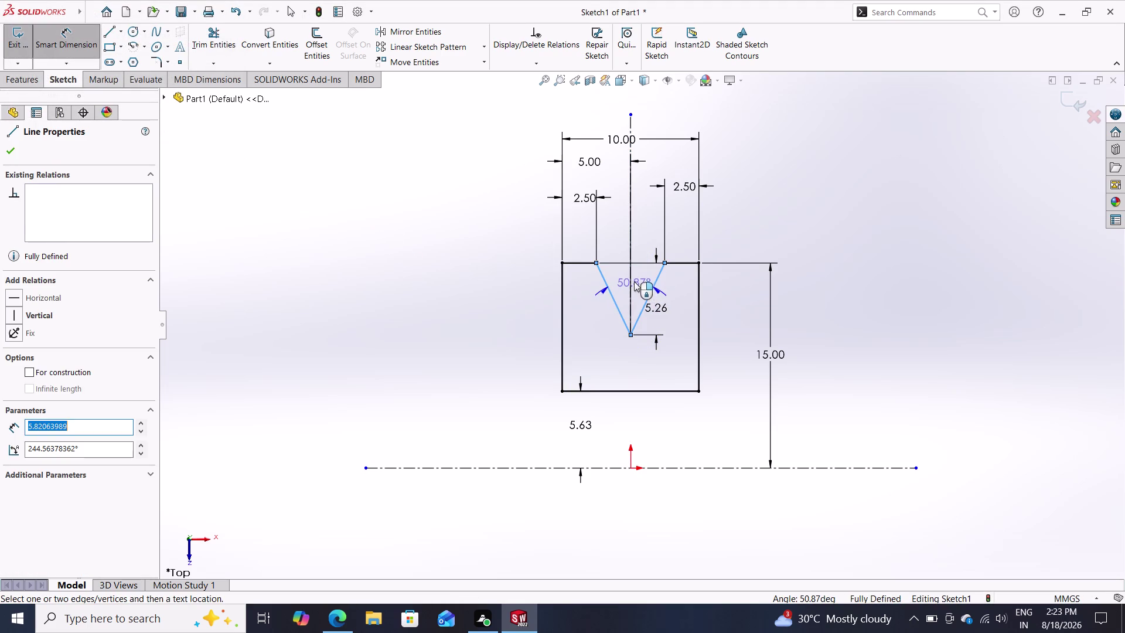
click(633, 278)
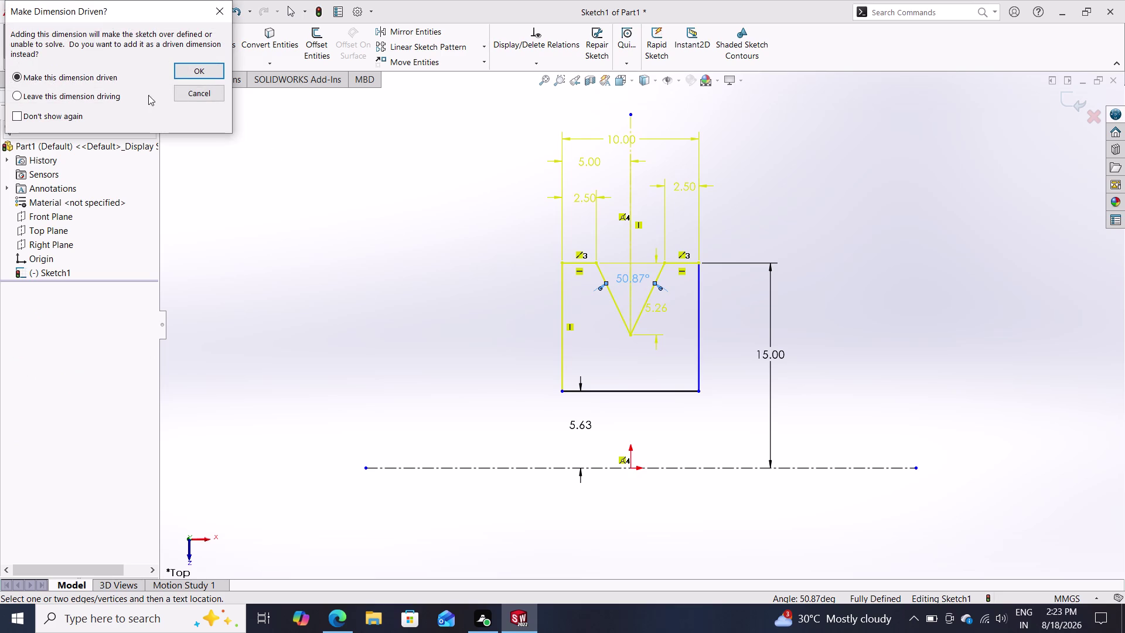
click(204, 95)
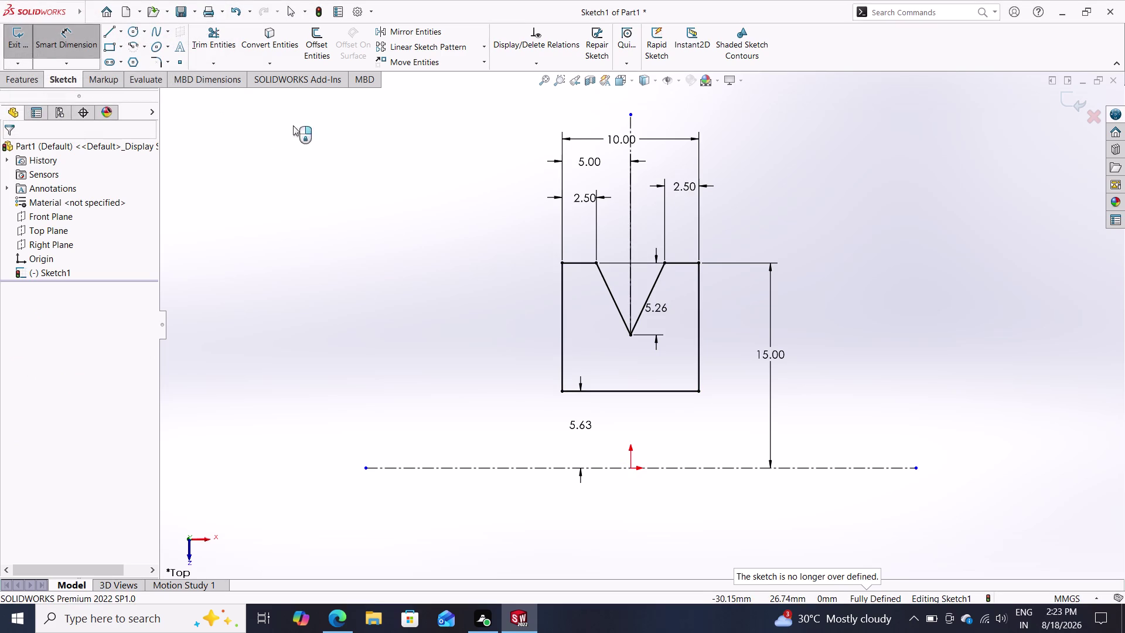
click(562, 159)
key(Delete)
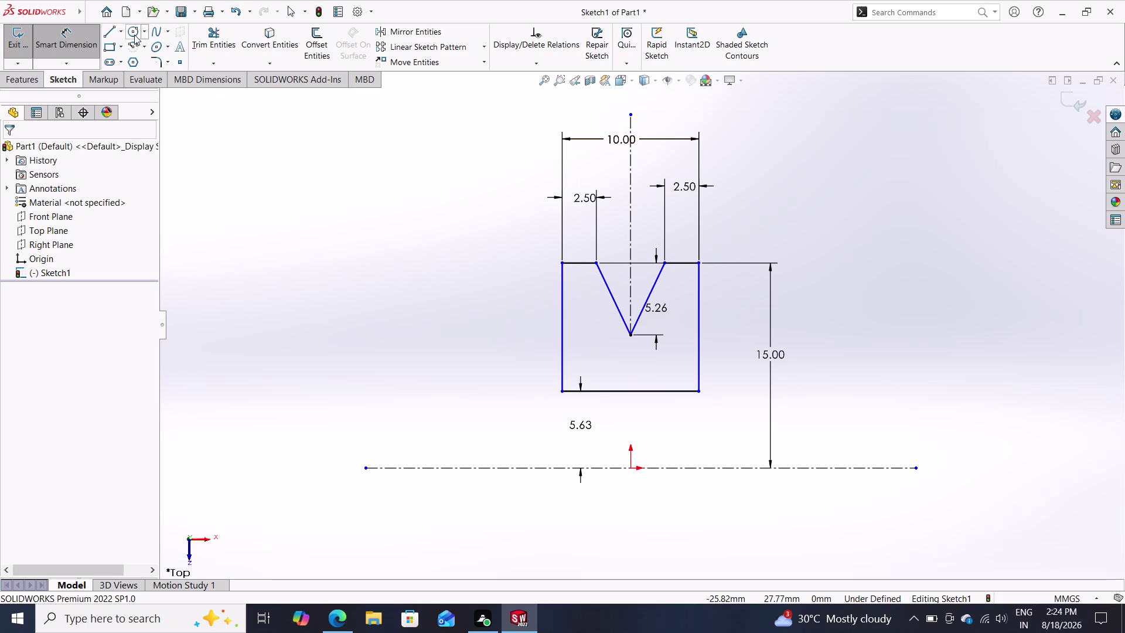
click(71, 40)
click(71, 38)
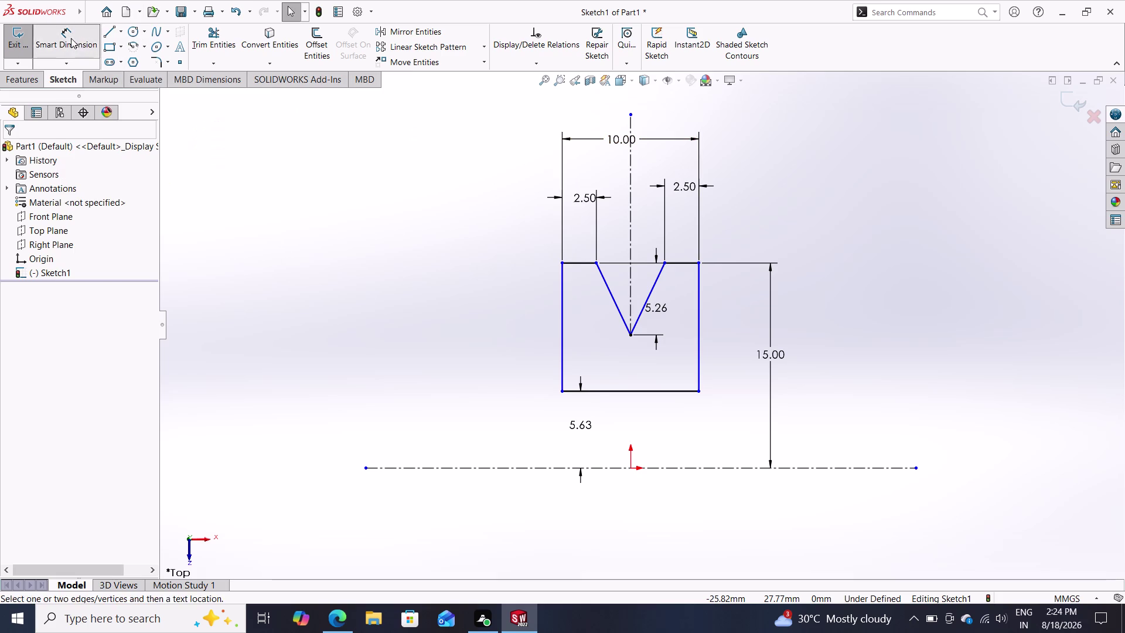
click(612, 292)
click(649, 288)
click(633, 278)
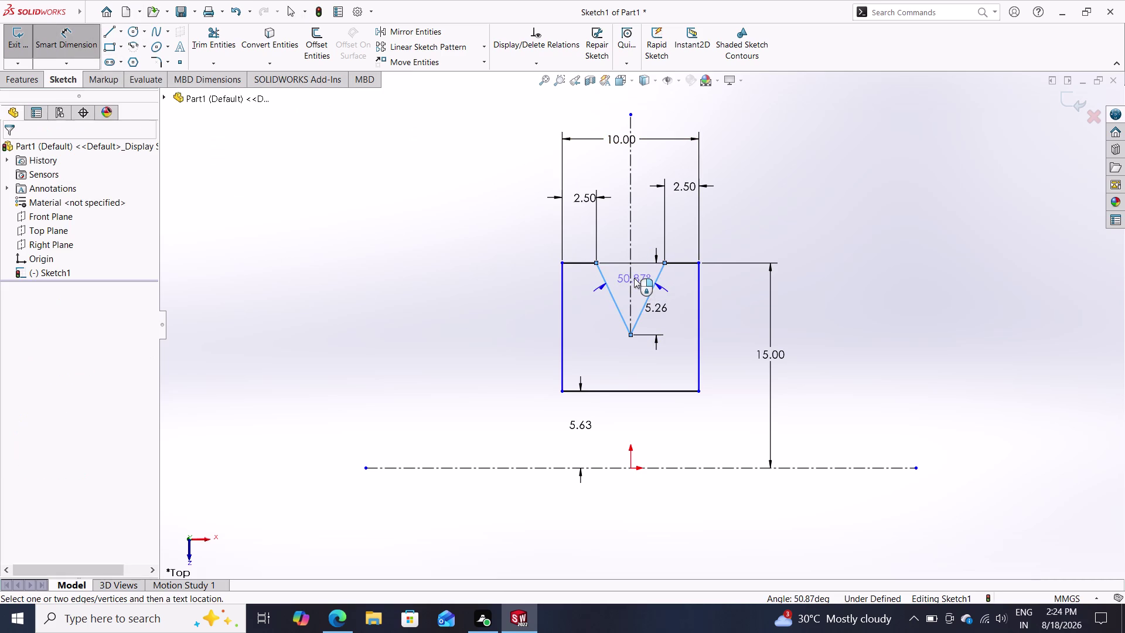
text(45)
key(Return)
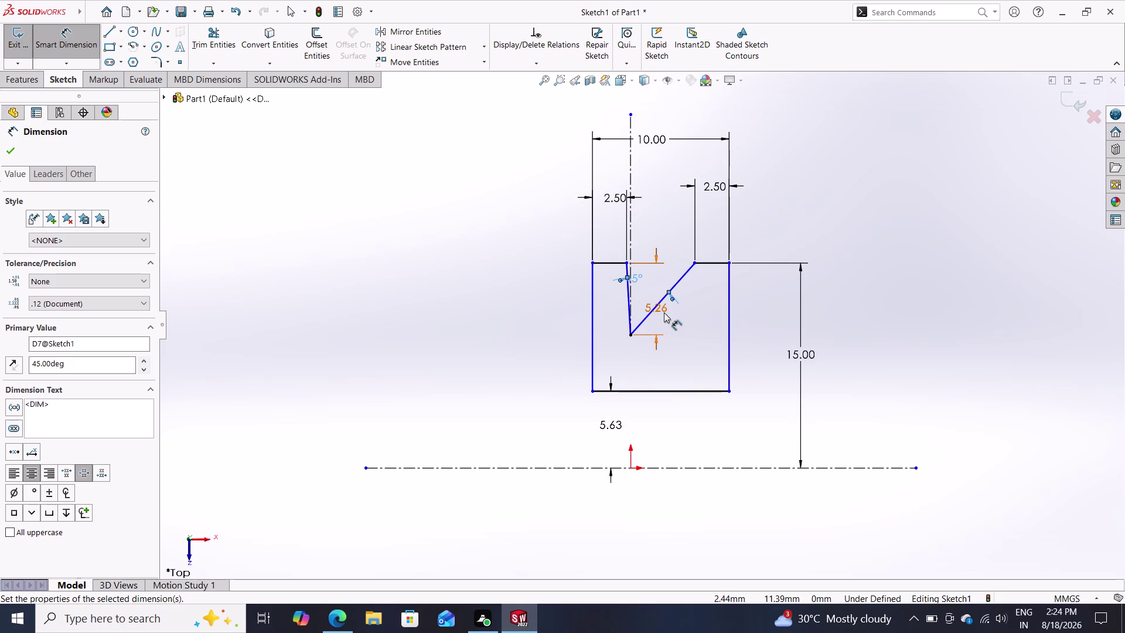
key(ctrl+z)
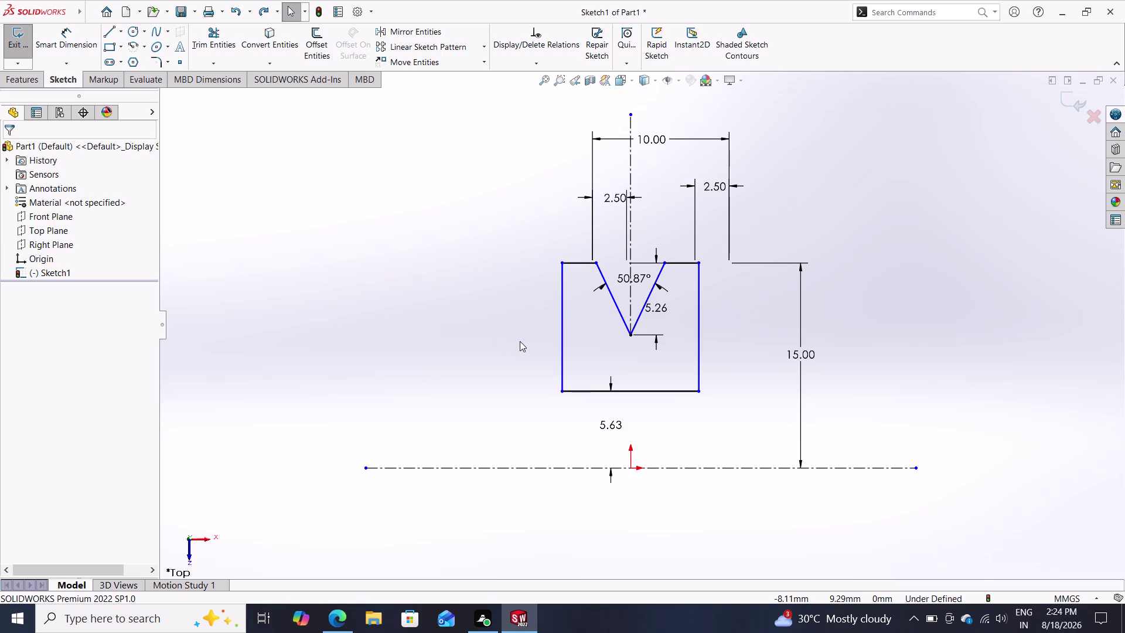
key(ctrl+z)
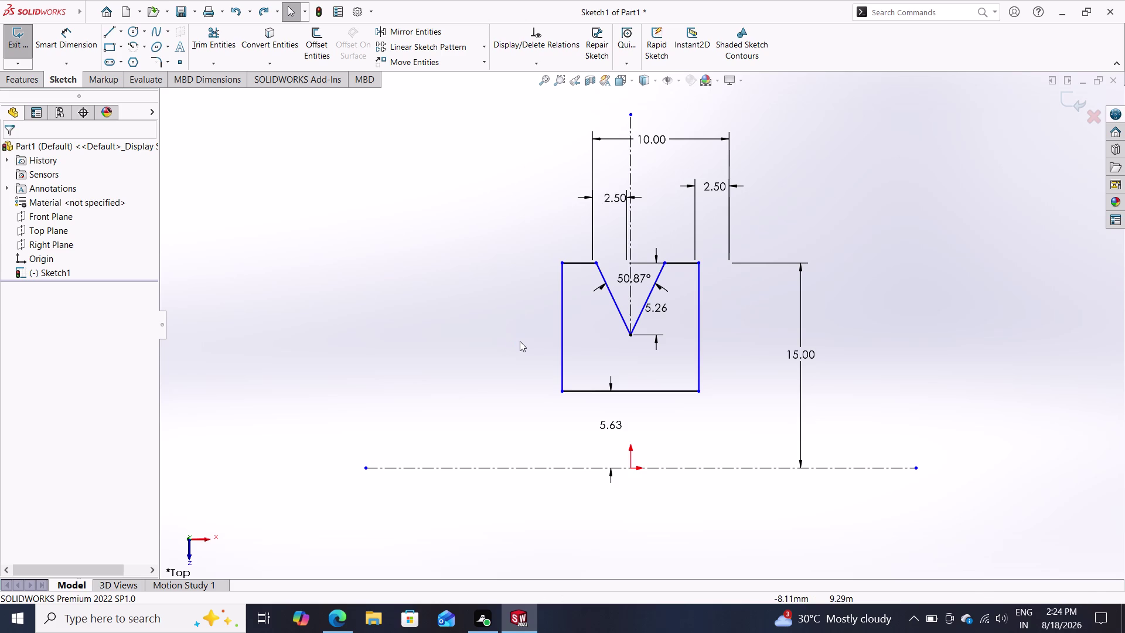
key(Escape)
key(Escape)
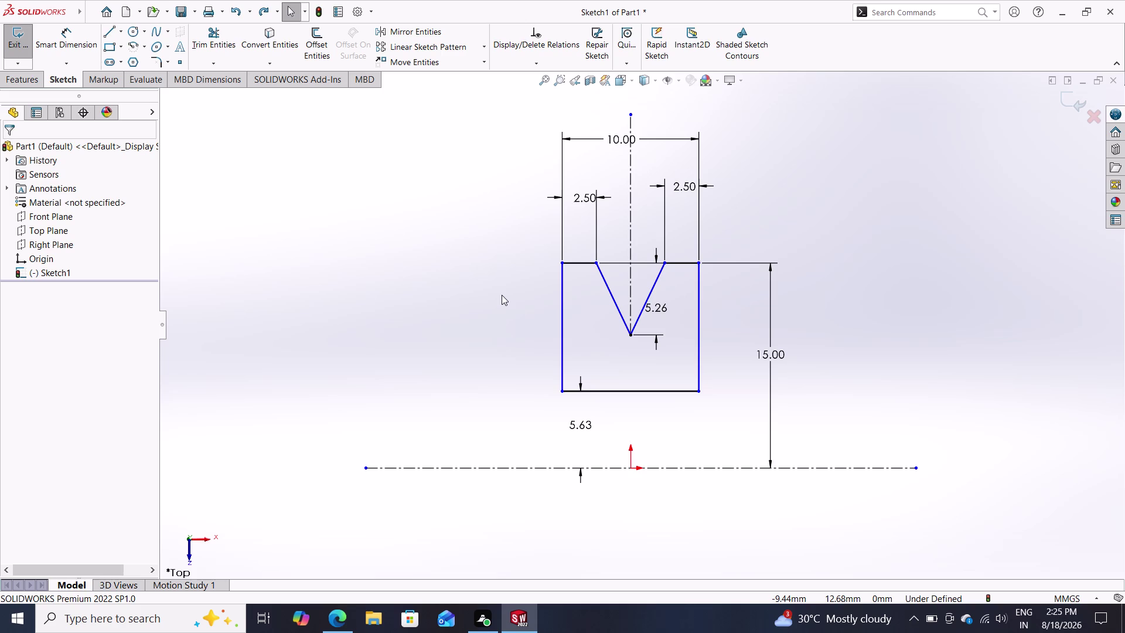
click(79, 36)
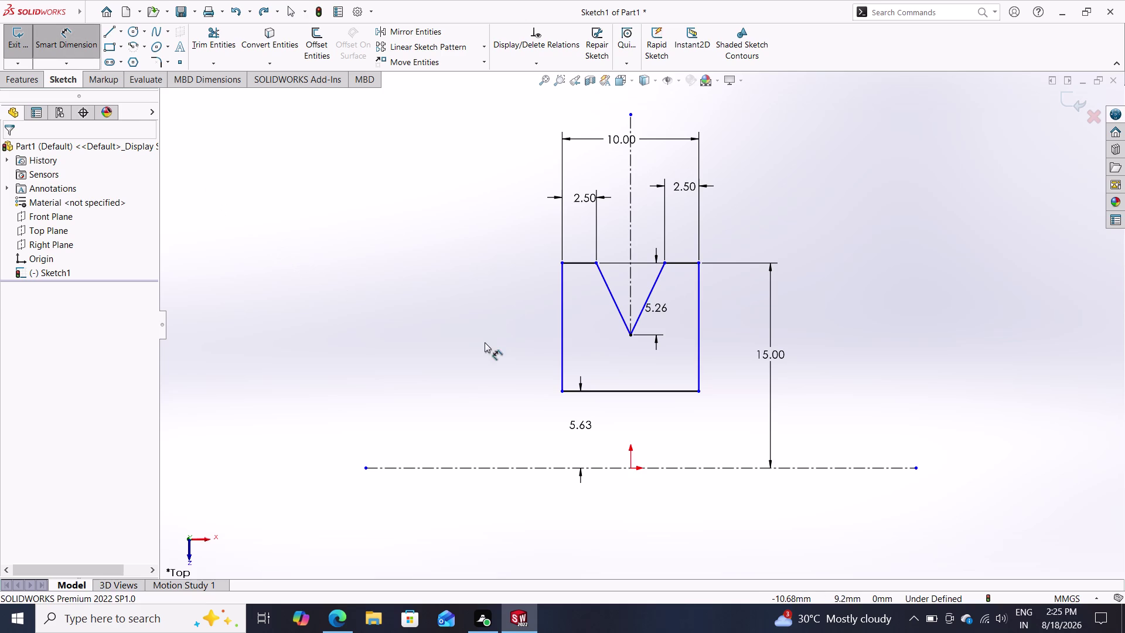
Dimension the left groove side 45/2 (22.50°) to the vertical centreline.
click(607, 282)
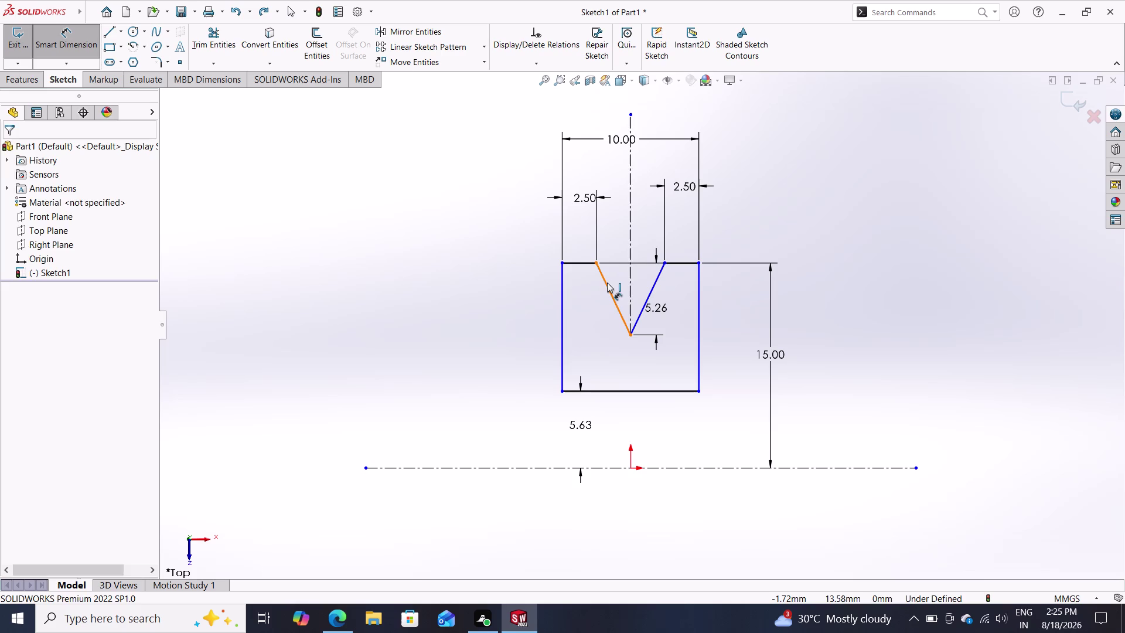
click(629, 278)
click(618, 273)
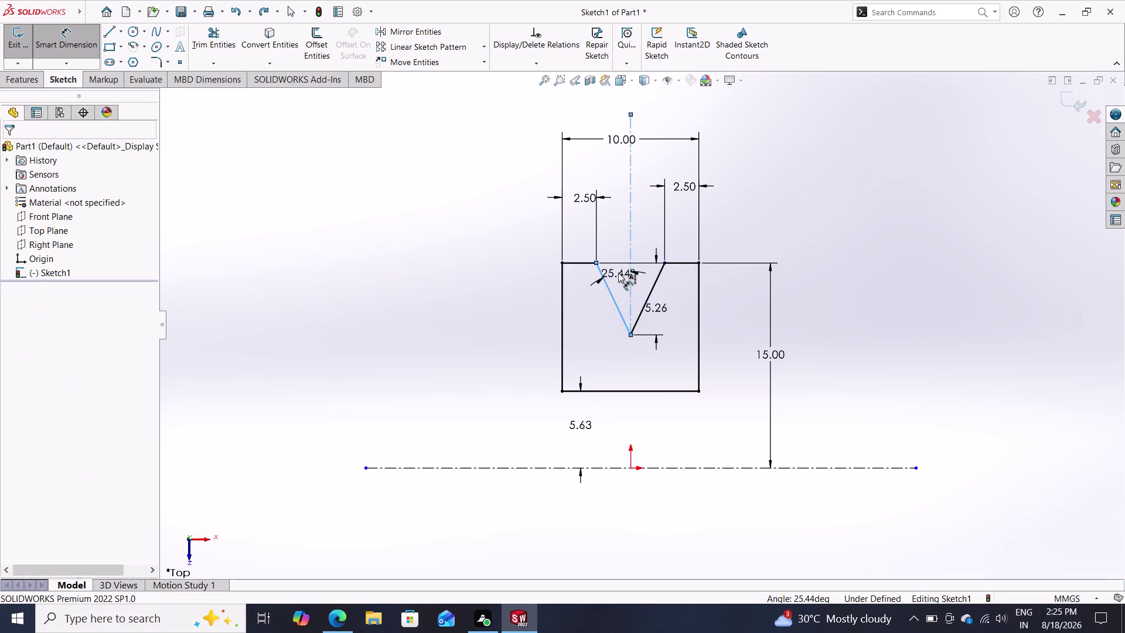
text(45/)
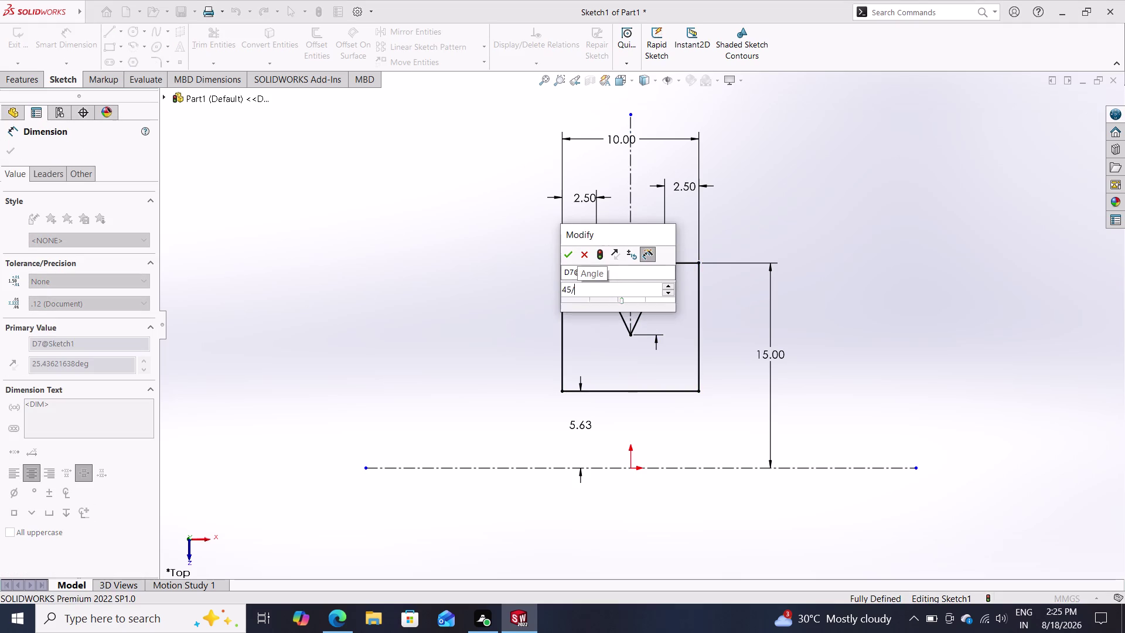
text(2)
key(Return)
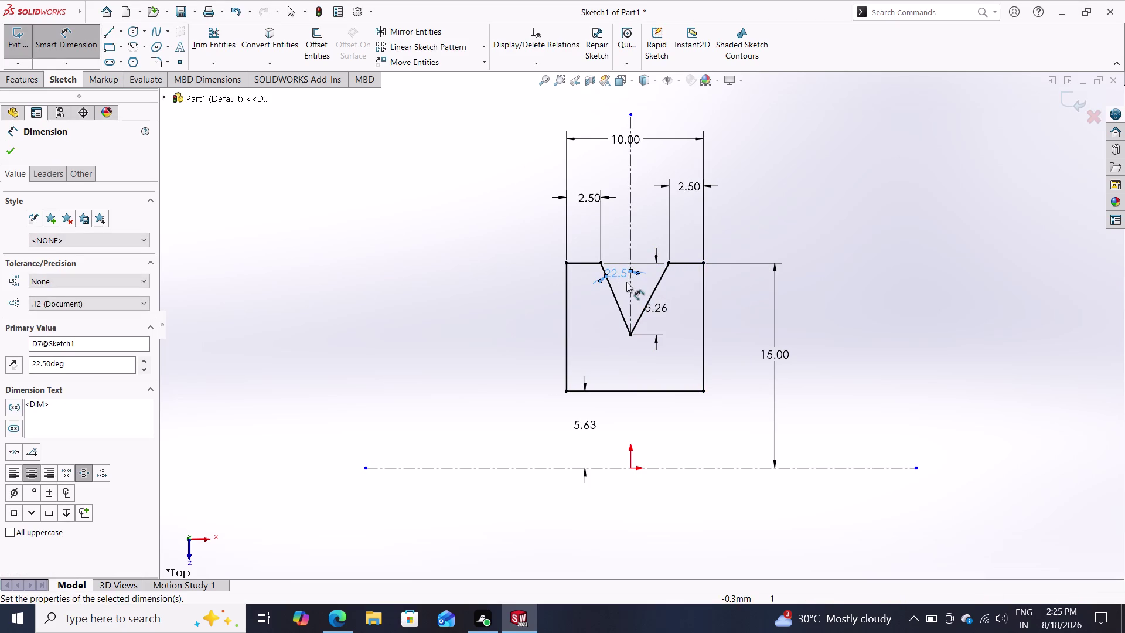
click(630, 282)
Dismiss the over-defining right-side angle prompt and delete the vertical centreline.
click(652, 290)
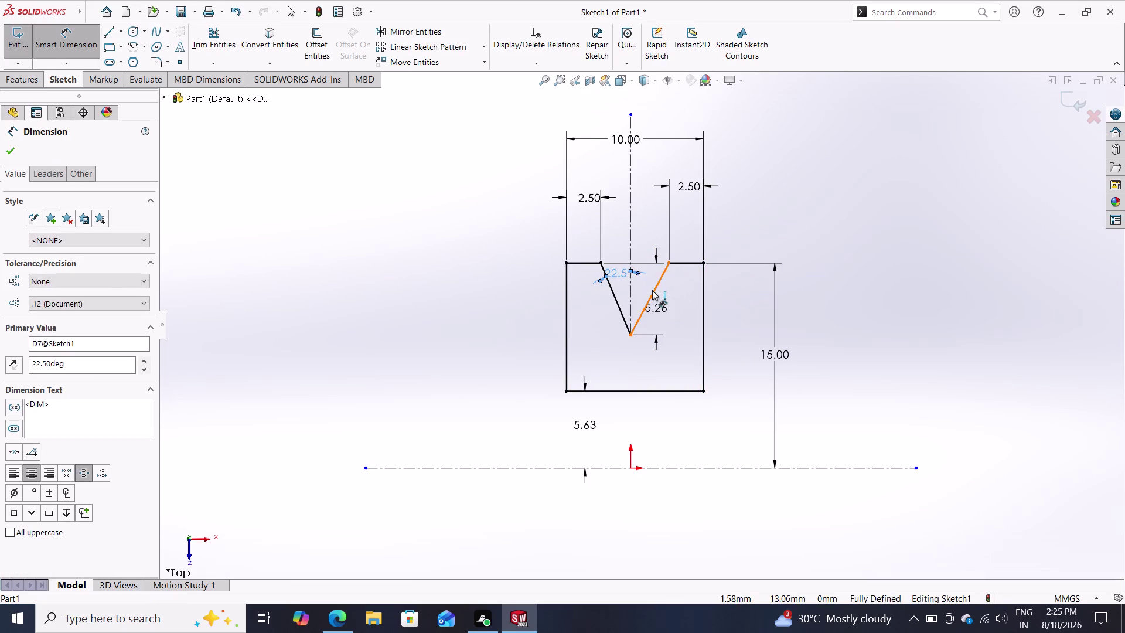
click(648, 265)
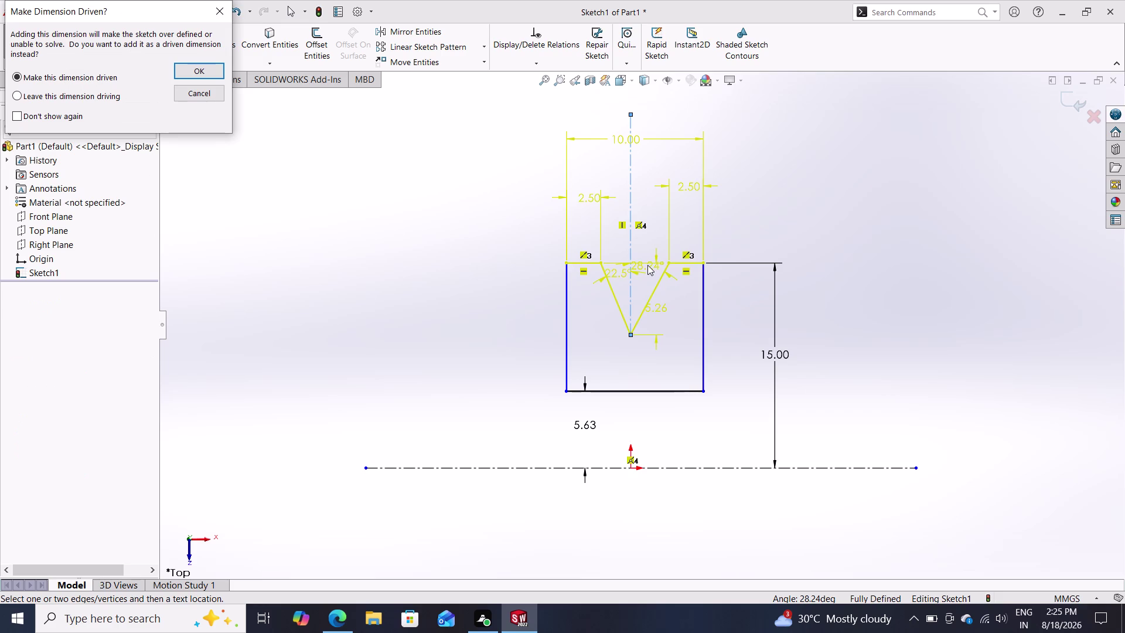
click(206, 95)
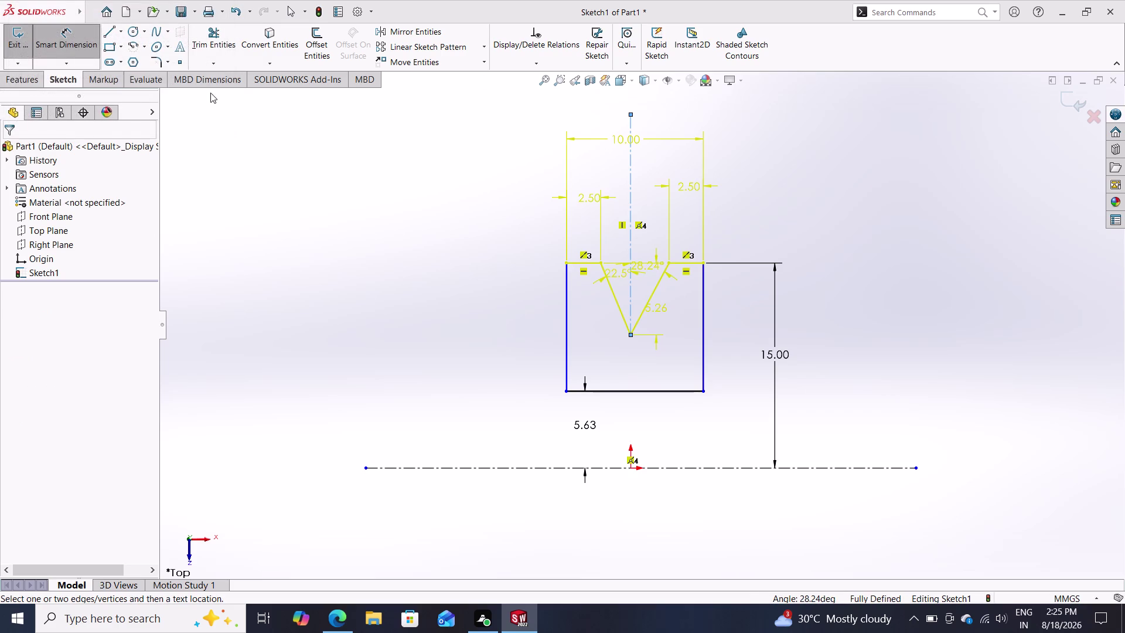
click(630, 226)
key(Delete)
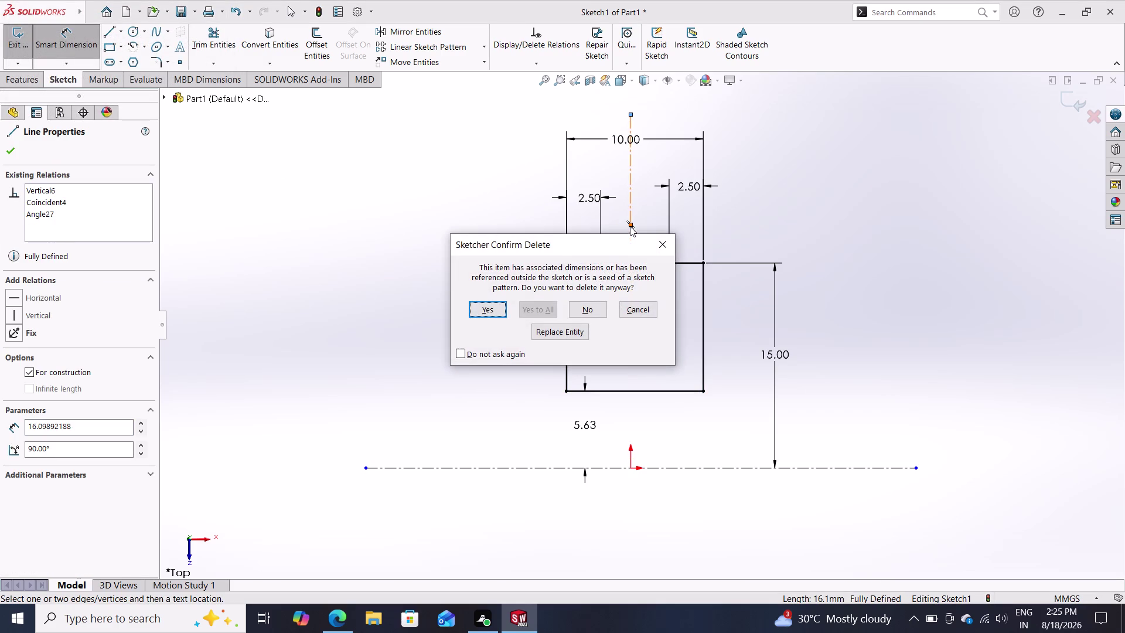
Confirm deleting the vertical centreline and its 22.50° angle, then abandon a point-to-origin dimension.
click(499, 310)
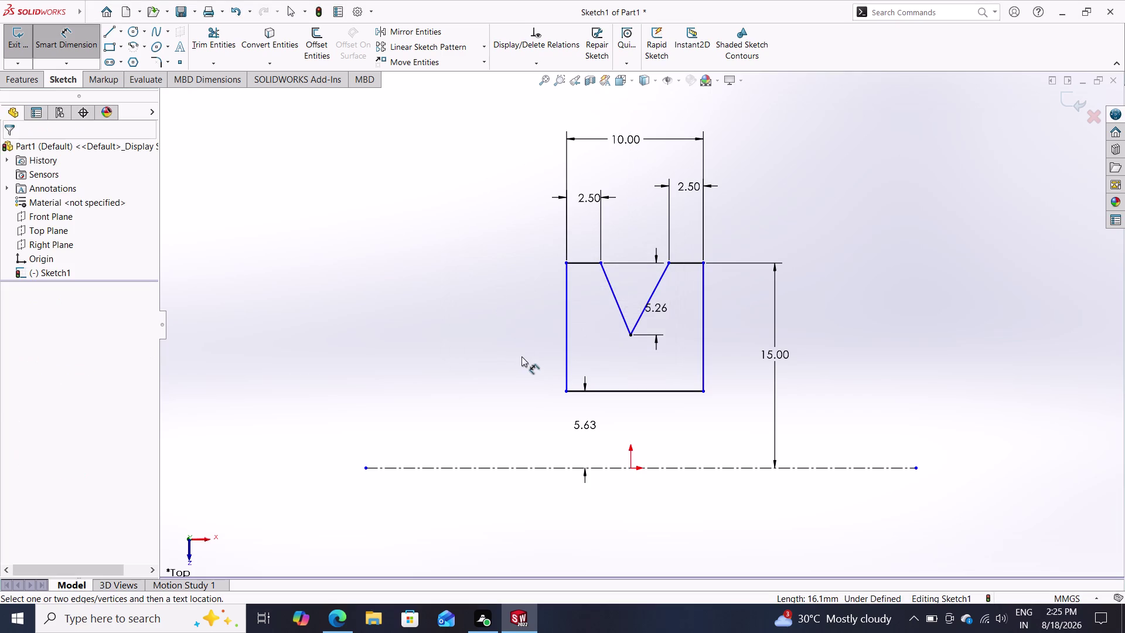
click(630, 334)
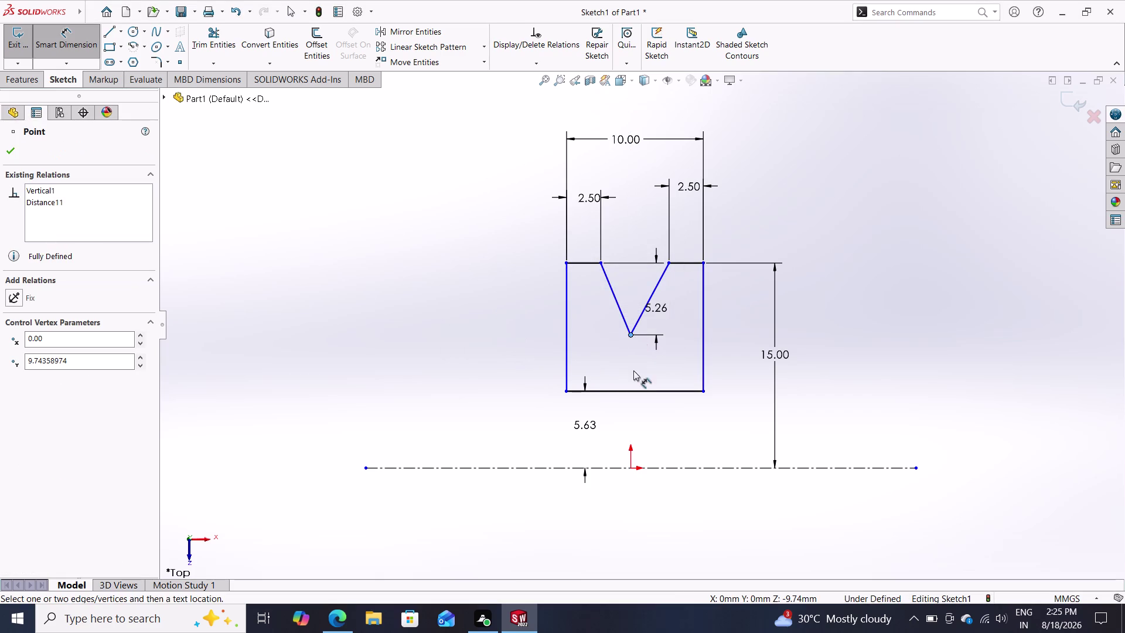
click(632, 467)
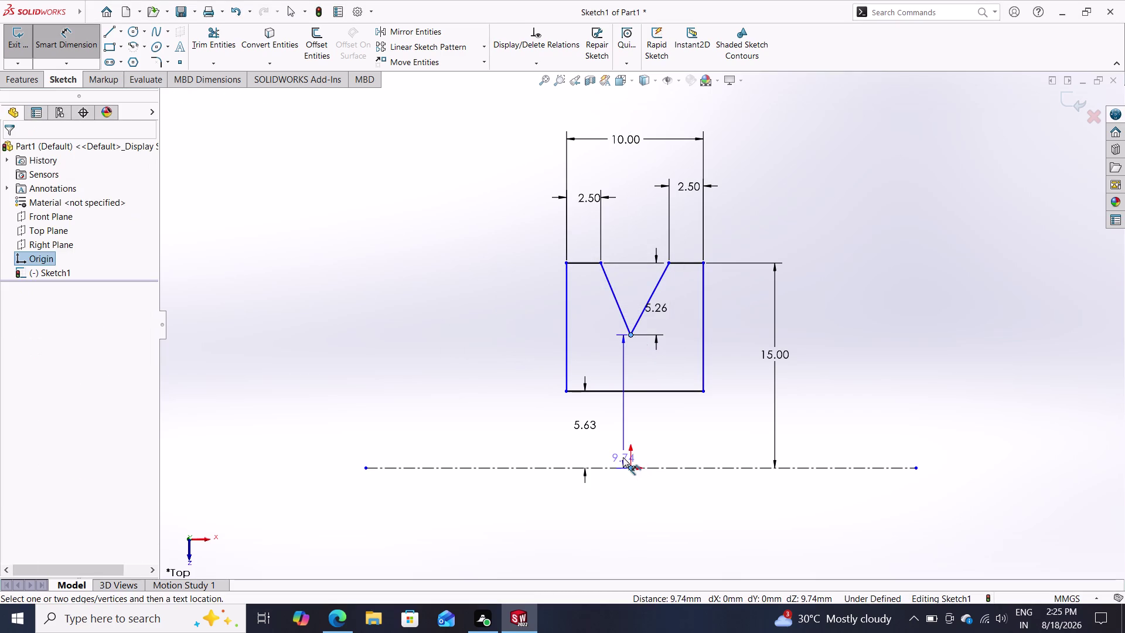
key(Escape)
key(Escape)
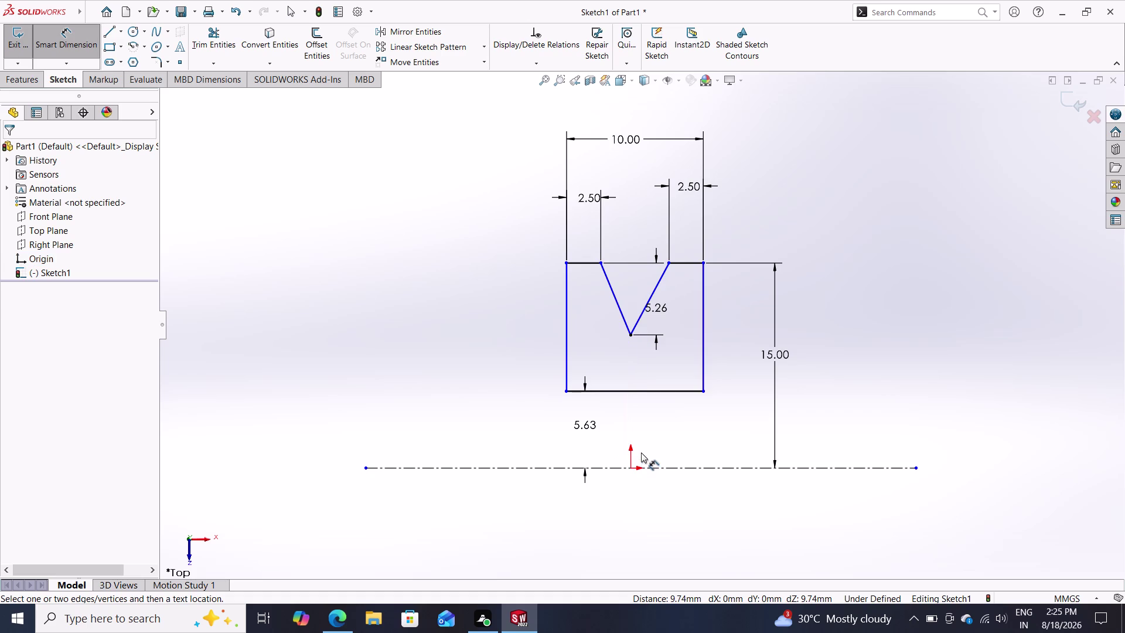
key(Escape)
key(Escape)
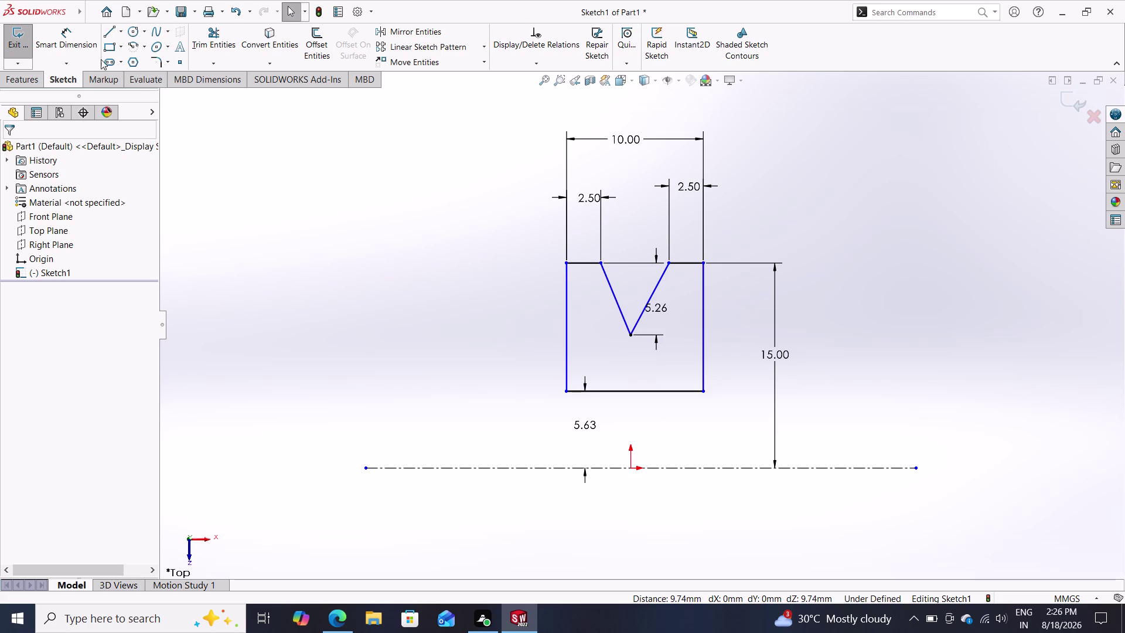
click(81, 41)
click(613, 289)
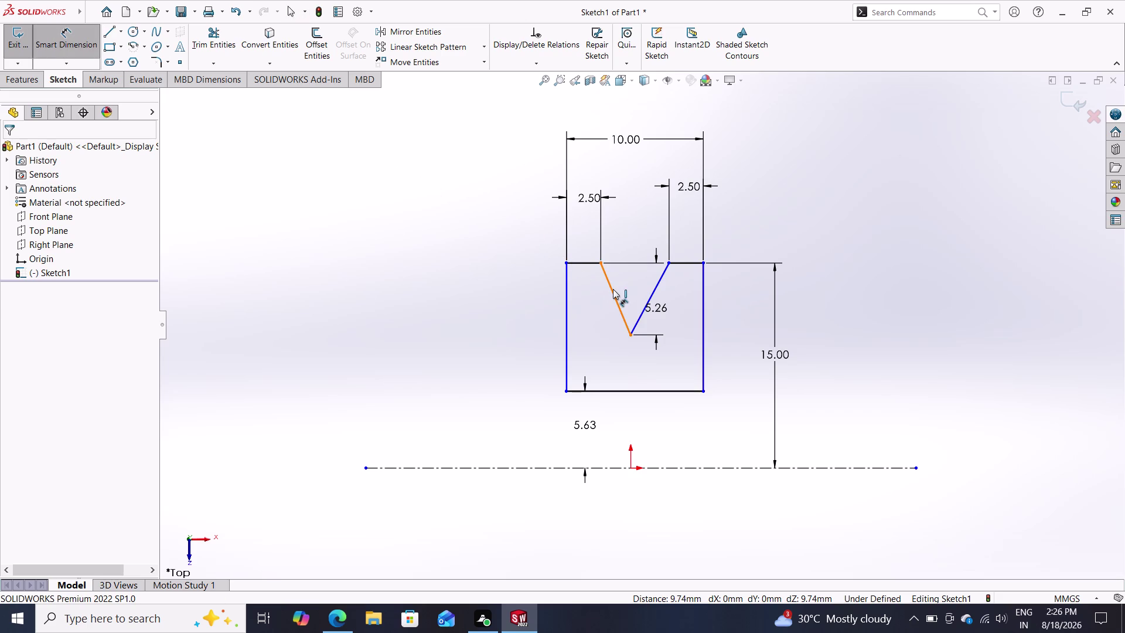
click(649, 295)
click(625, 280)
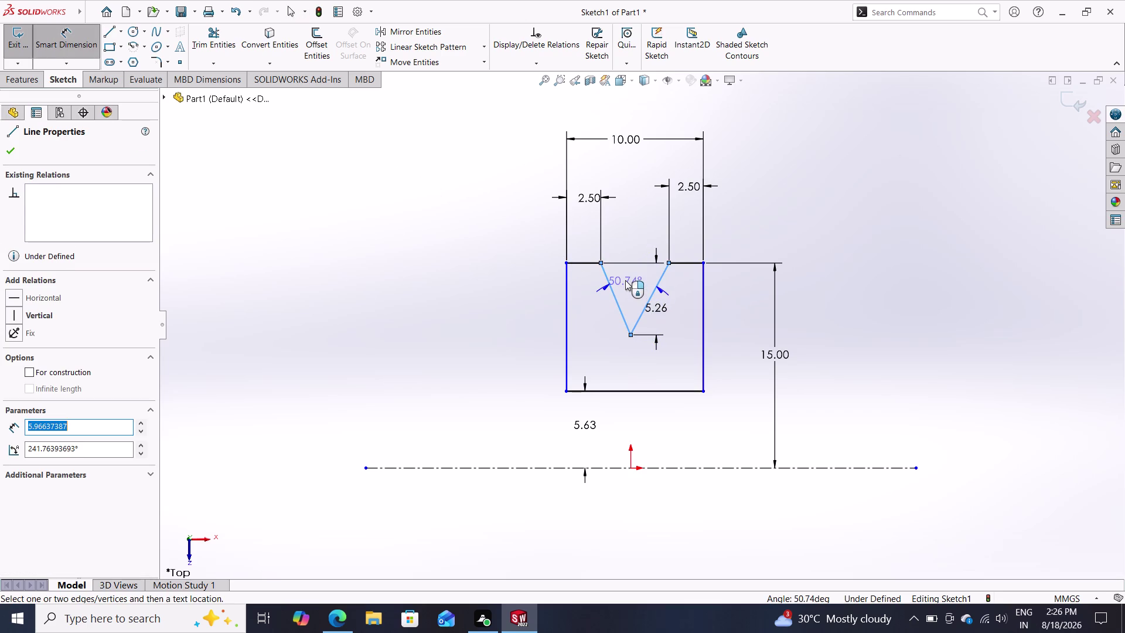
text(4)
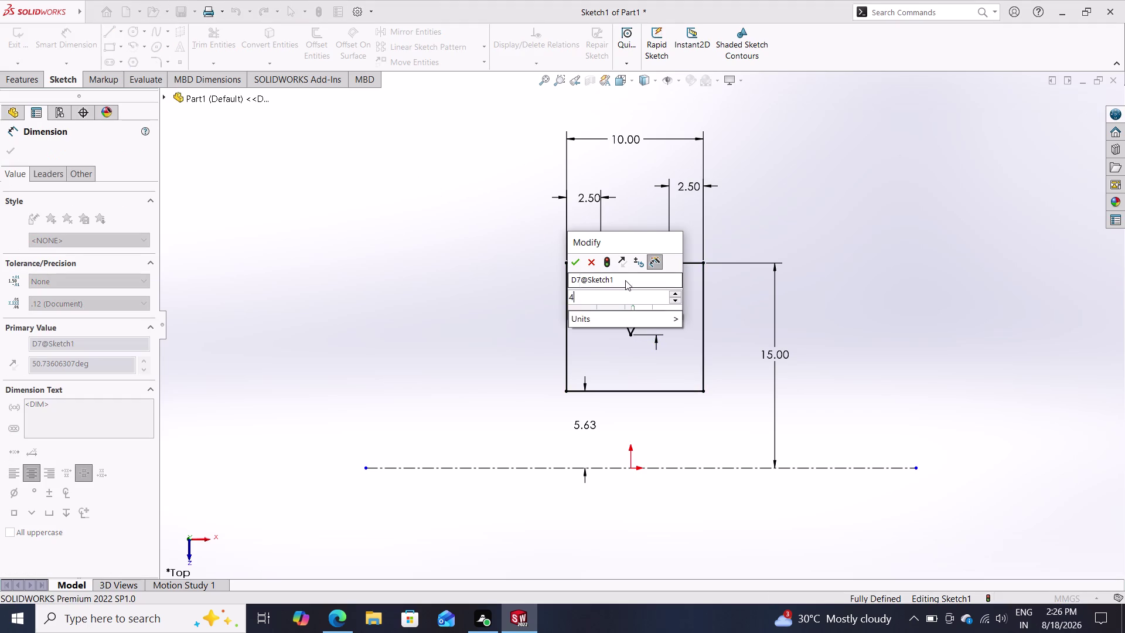
text(5)
key(Return)
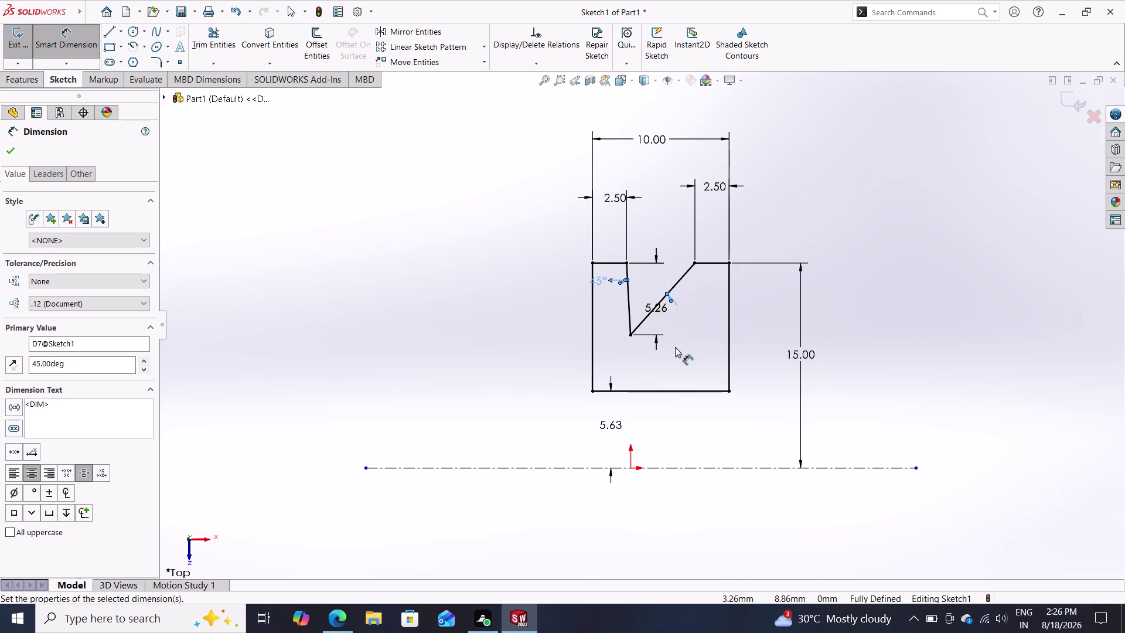
key(ctrl+z)
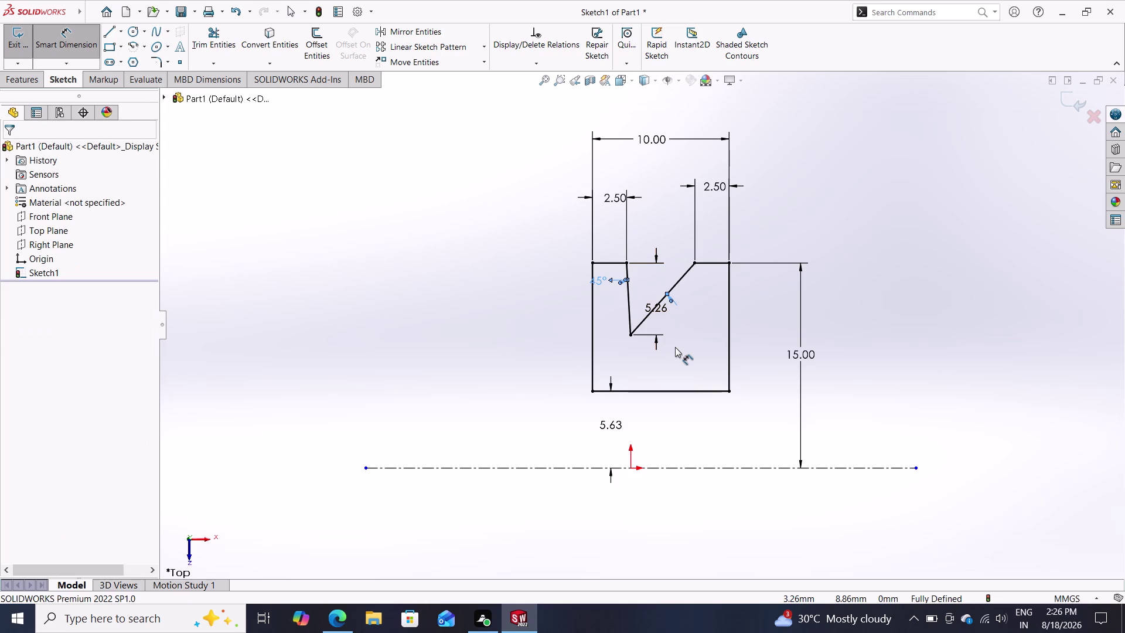
key(ctrl+z)
key(Escape)
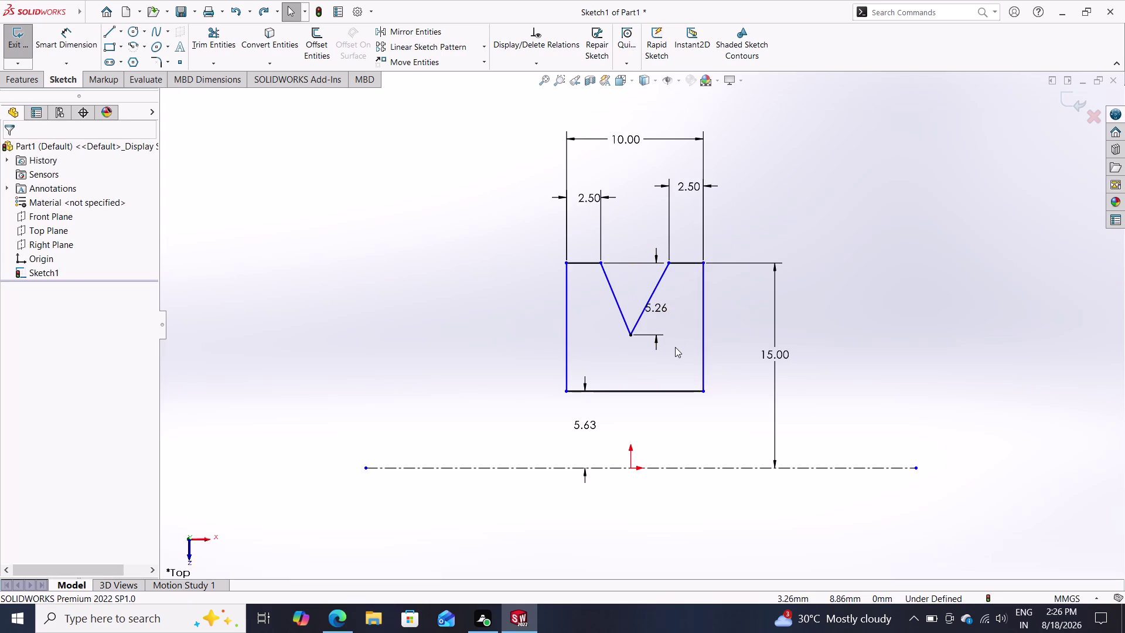
Delete the Vertical relation between the V's bottom point and the origin.
click(632, 333)
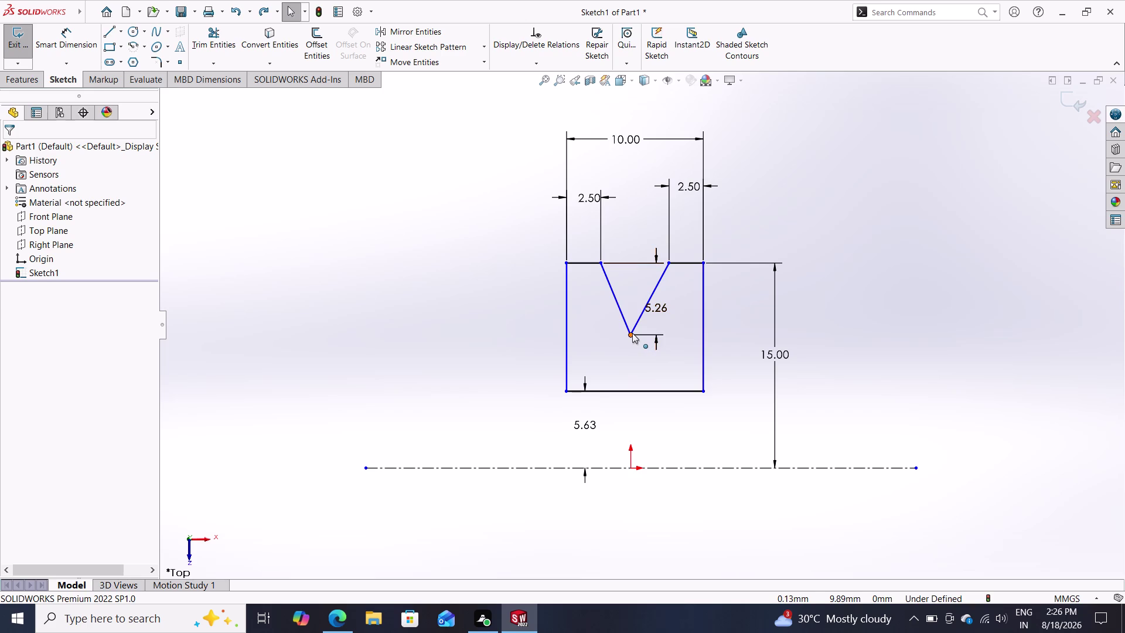
click(631, 468)
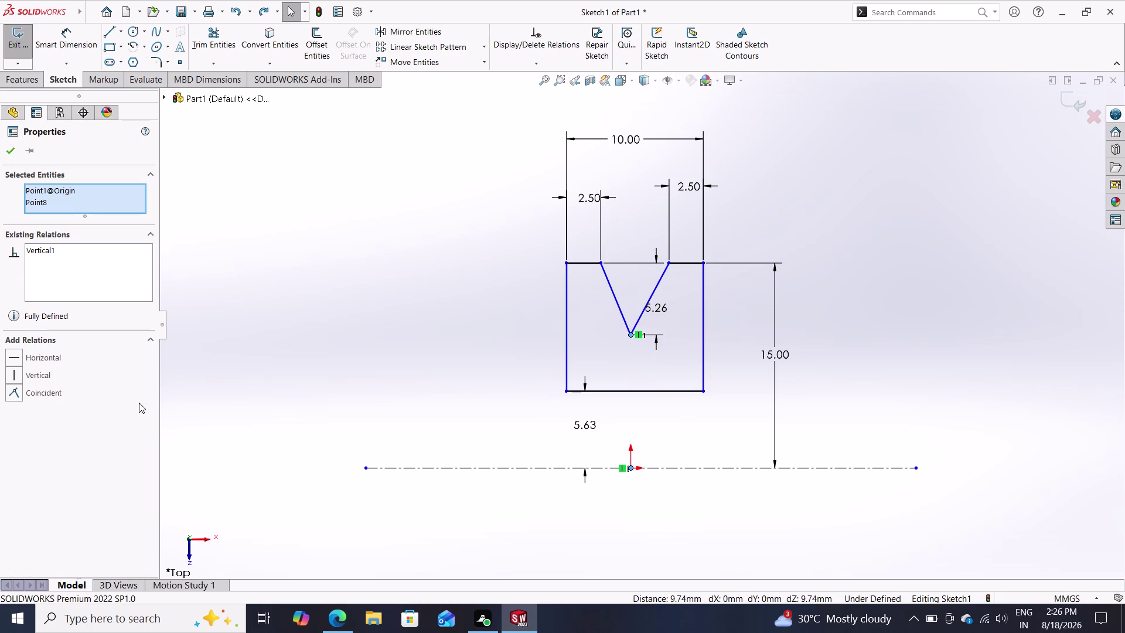
click(641, 335)
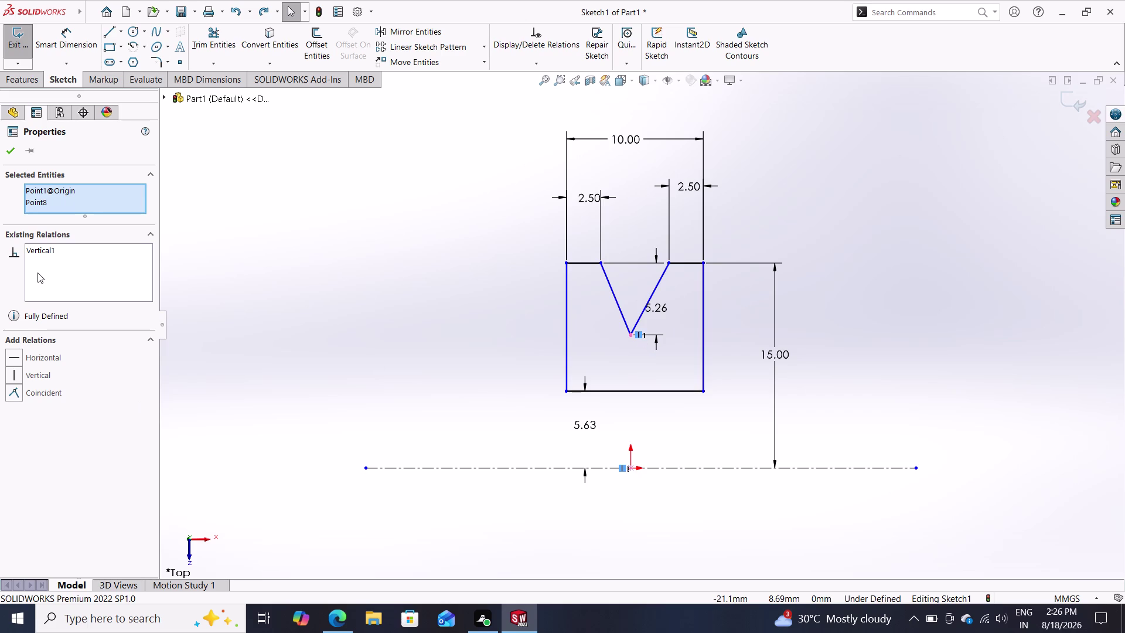
right_click(47, 251)
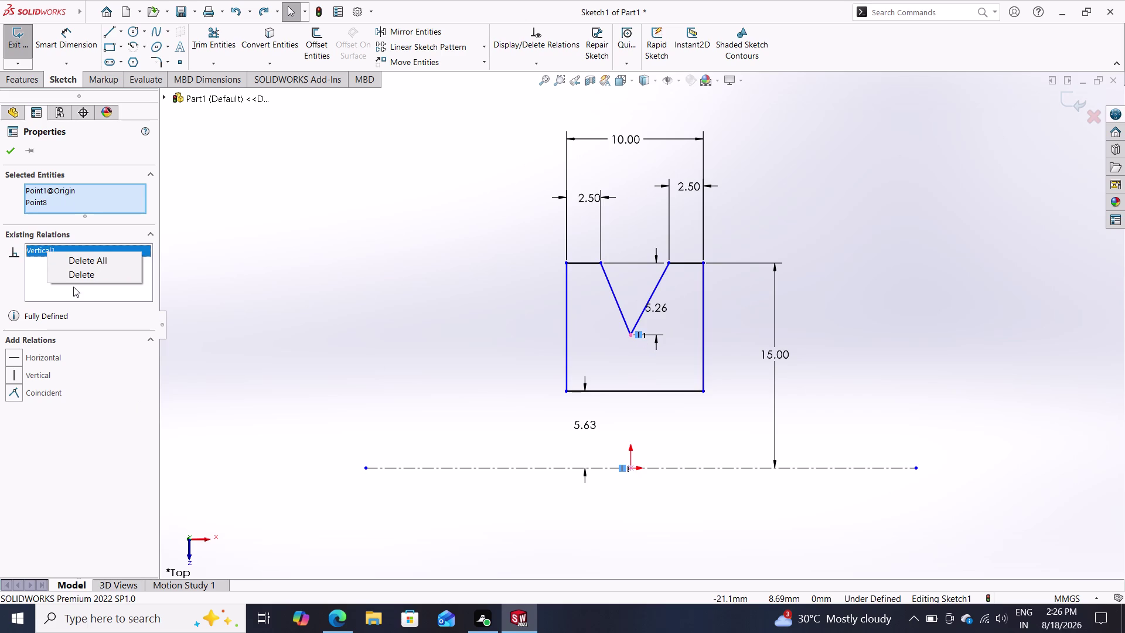
click(82, 276)
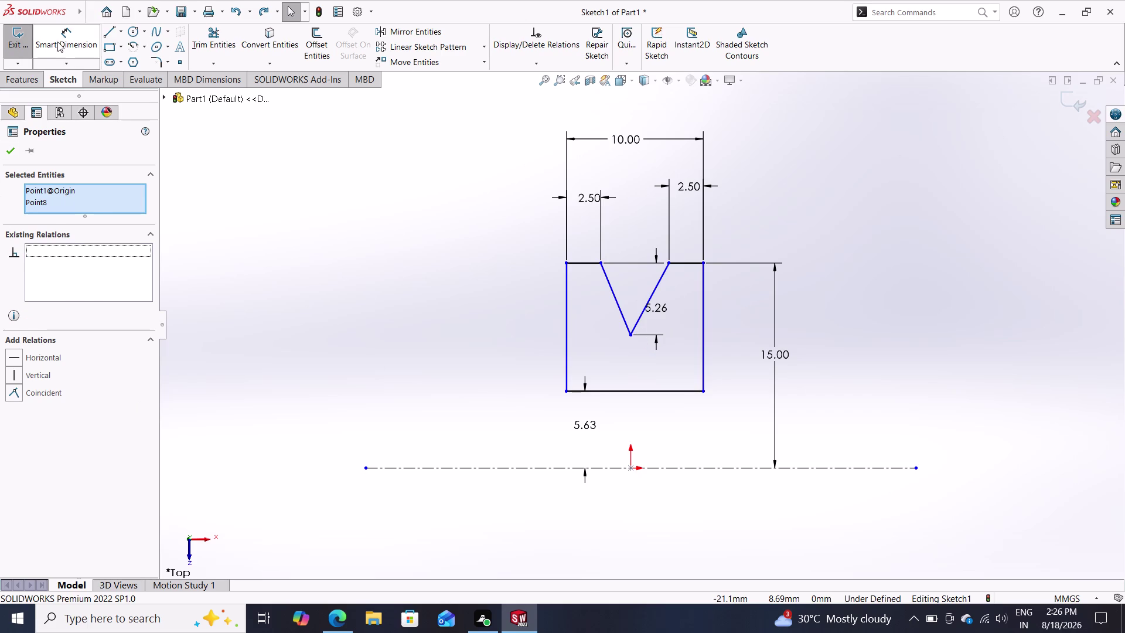
click(57, 41)
Add a 45° angle dimension between the two sides of the V.
click(617, 300)
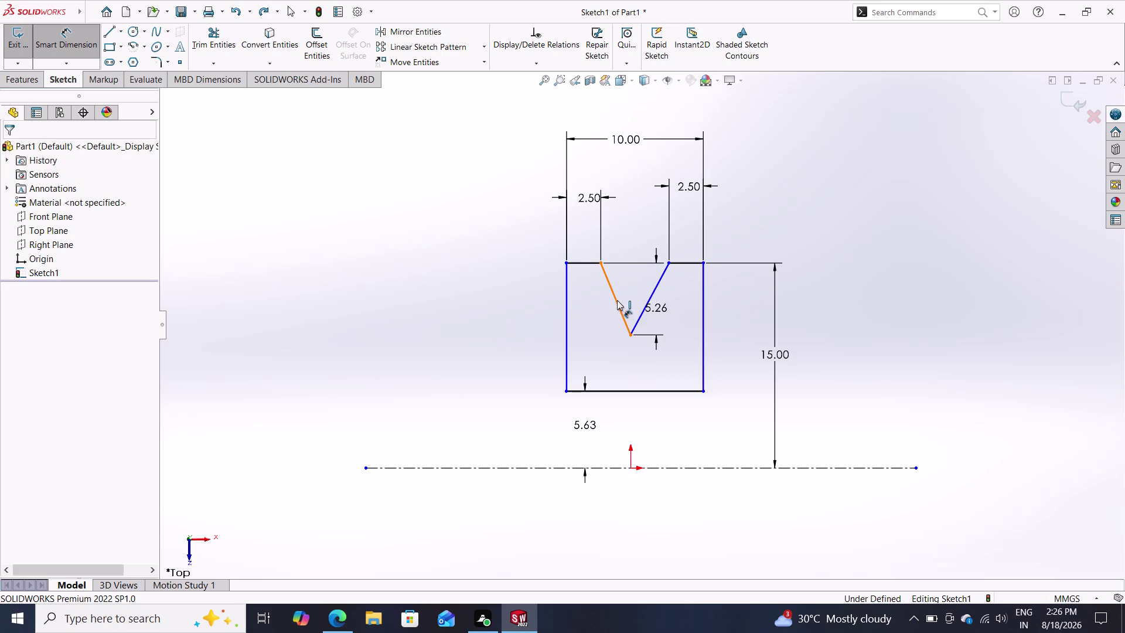
click(647, 301)
click(636, 284)
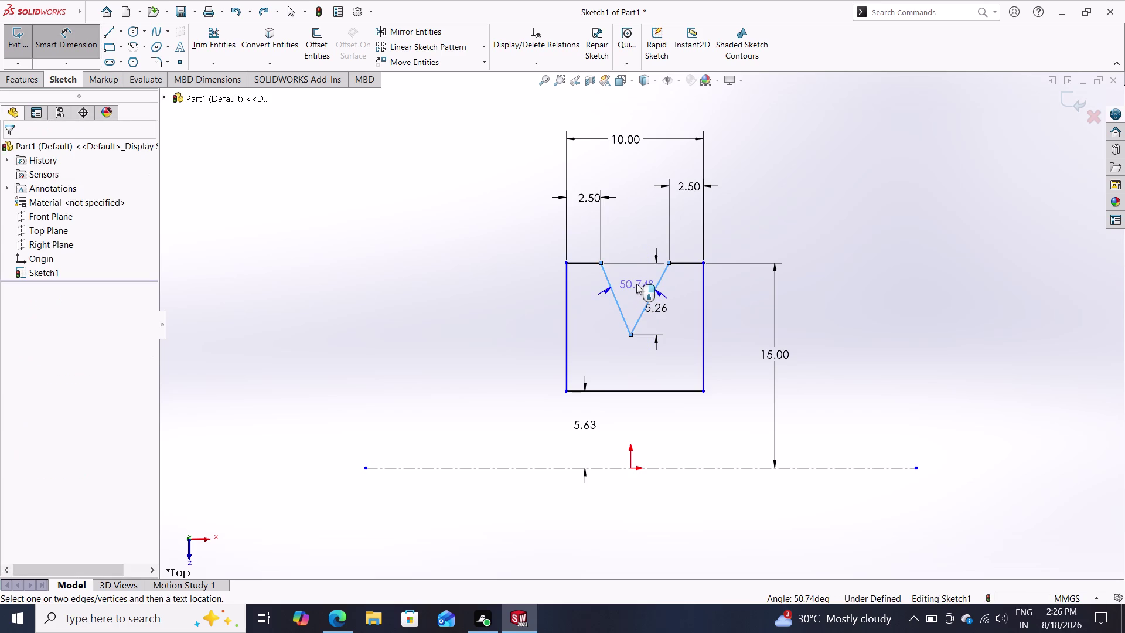
text(45)
key(Return)
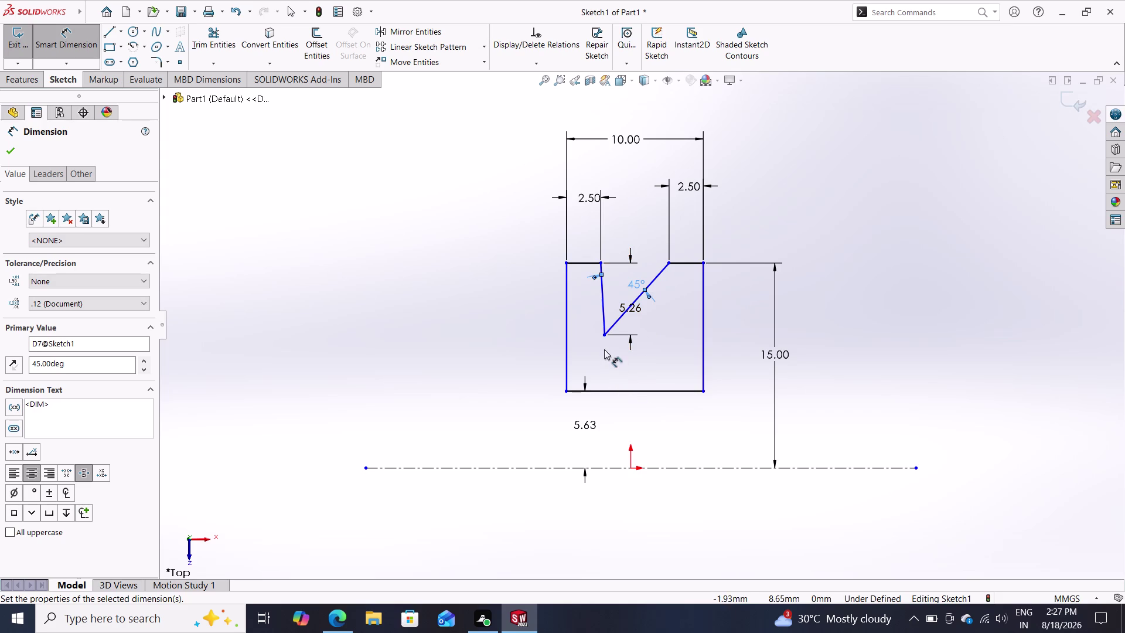
Undo the distortion, restoring the symmetric V with a 50.74° angle.
drag(605, 335, 628, 342)
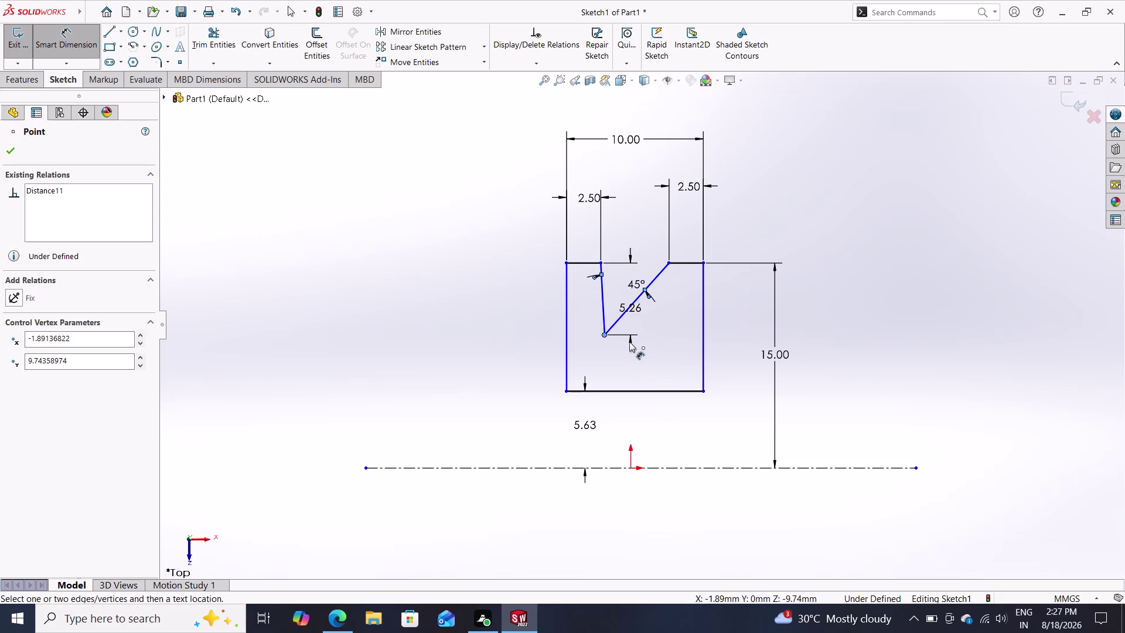
drag(628, 341, 632, 342)
click(12, 151)
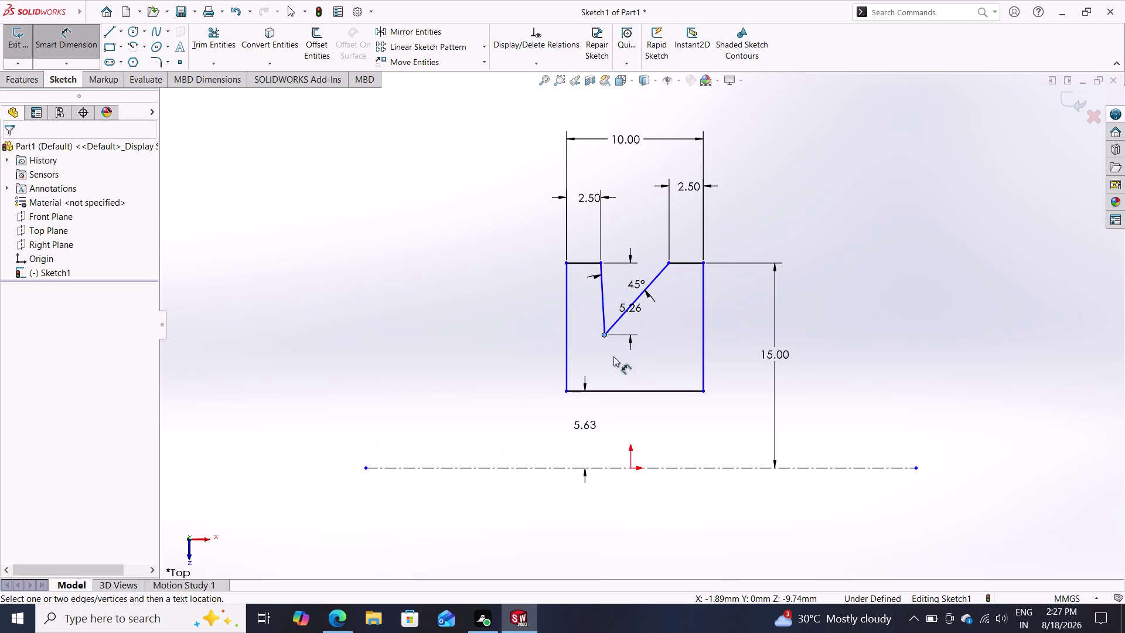
drag(606, 334, 635, 343)
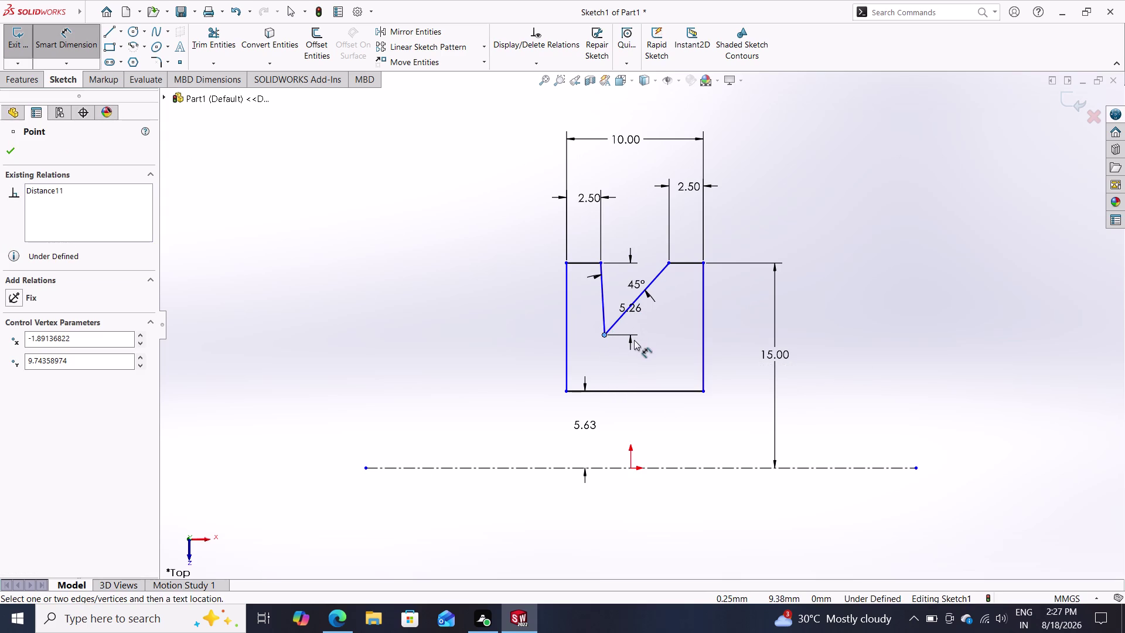
click(635, 310)
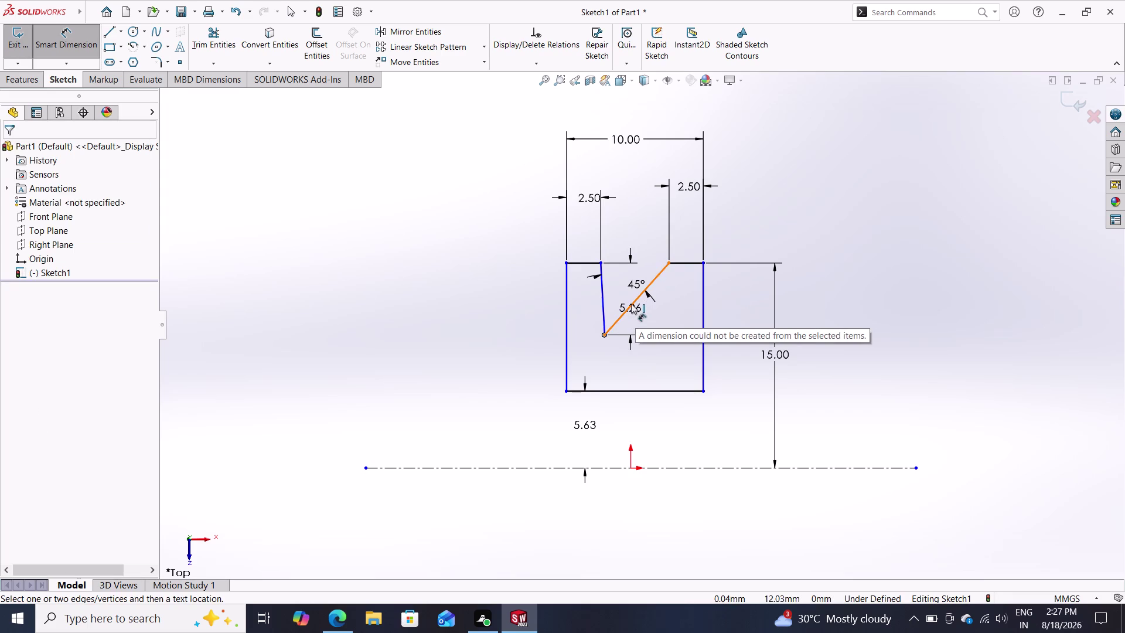
click(633, 305)
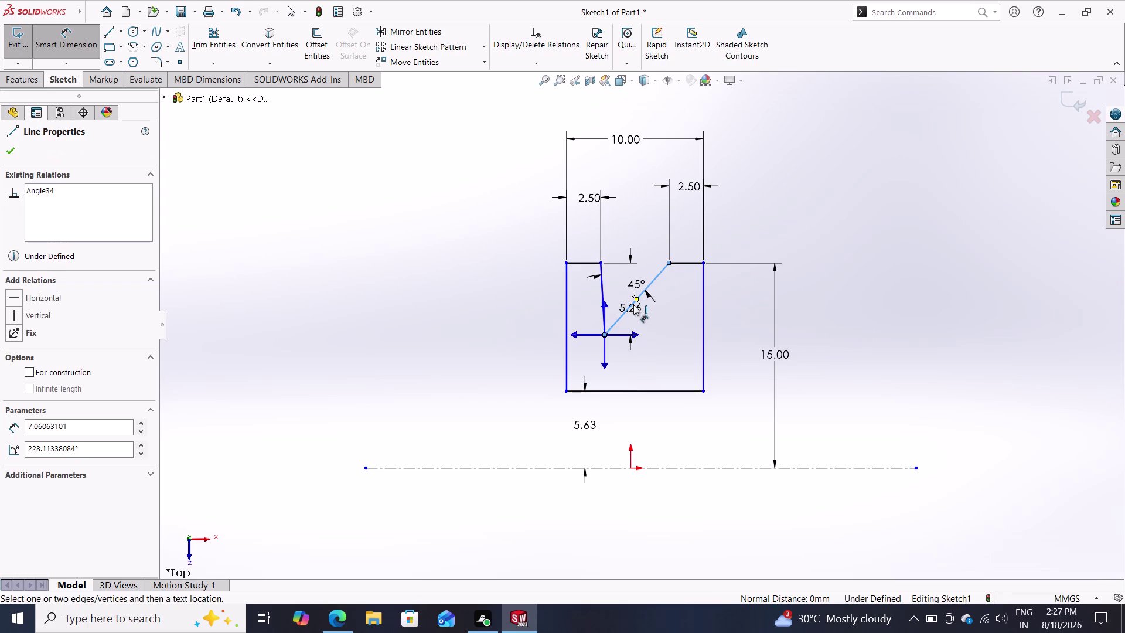
key(Escape)
key(Escape)
key(ctrl+z)
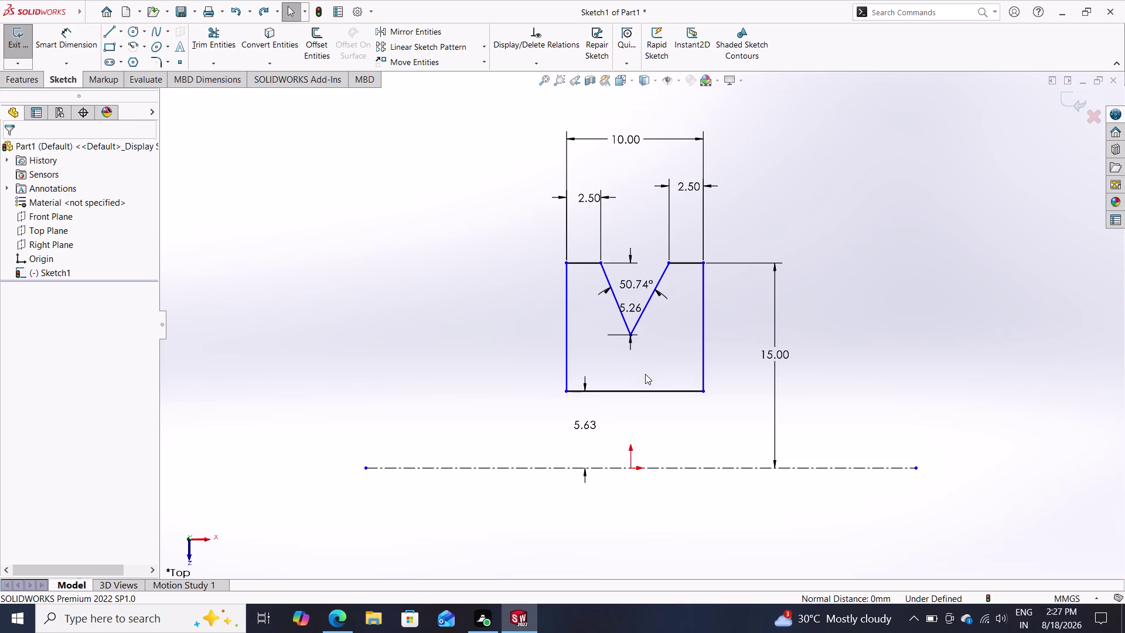
Delete the 5.26 depth dimension and change the V angle to 45°.
click(632, 310)
key(Delete)
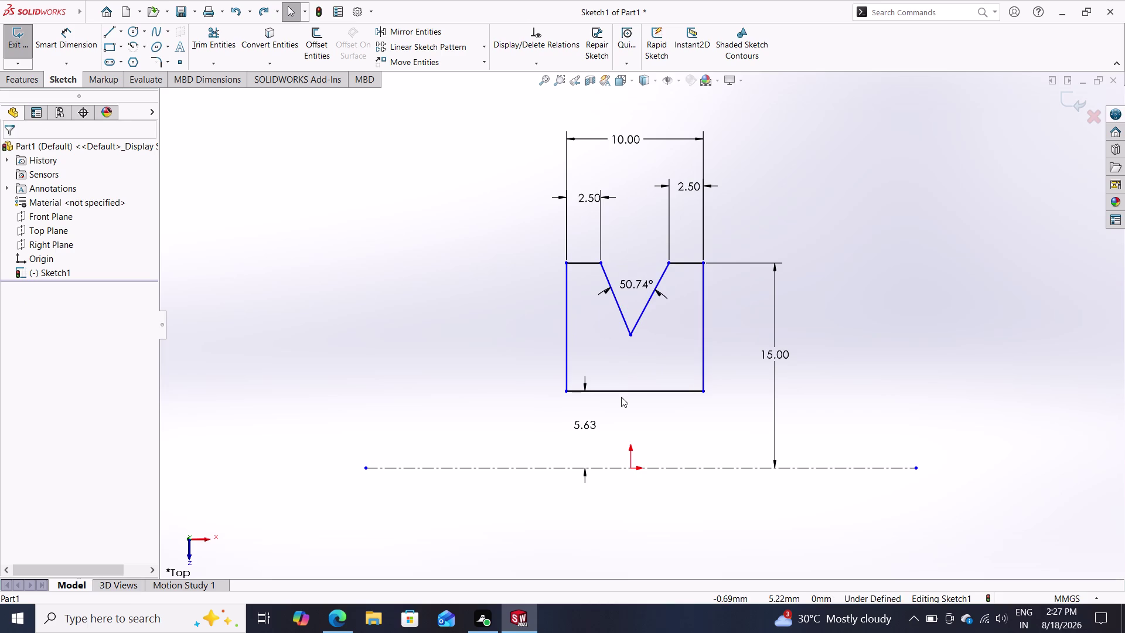
double_click(634, 277)
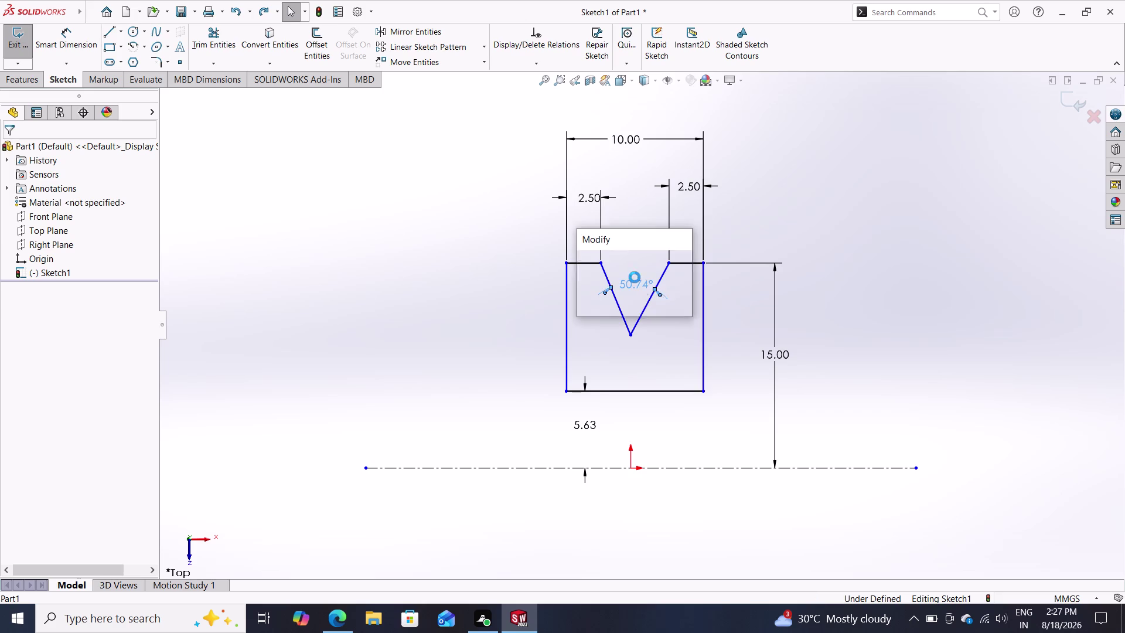
text(45)
key(Return)
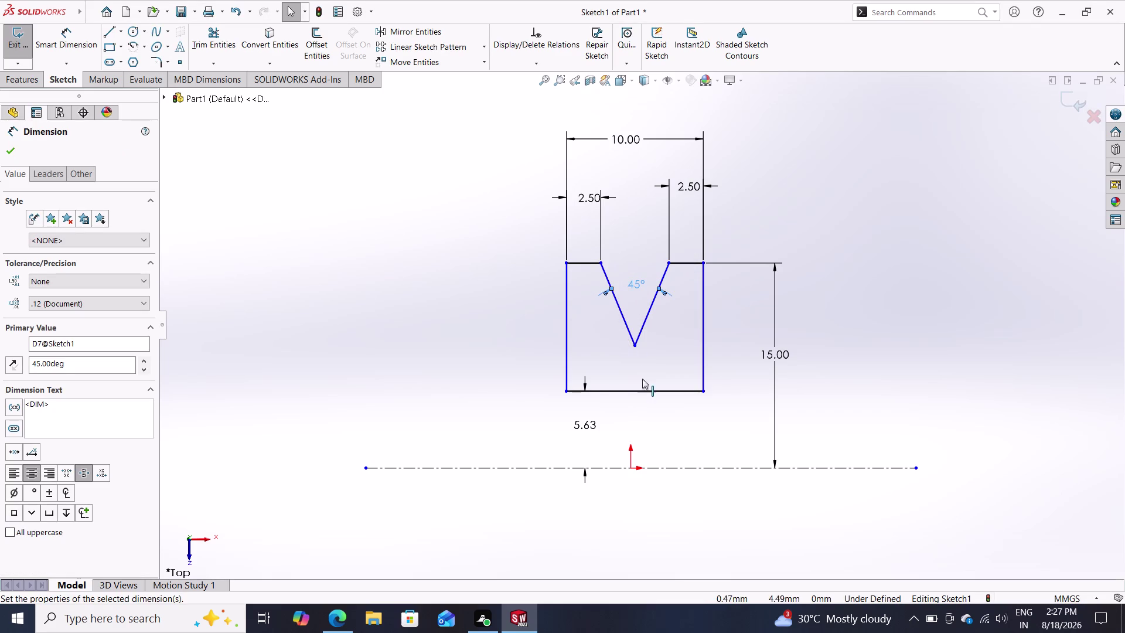
Add a Vertical relation between the V's bottom point and the origin.
click(637, 348)
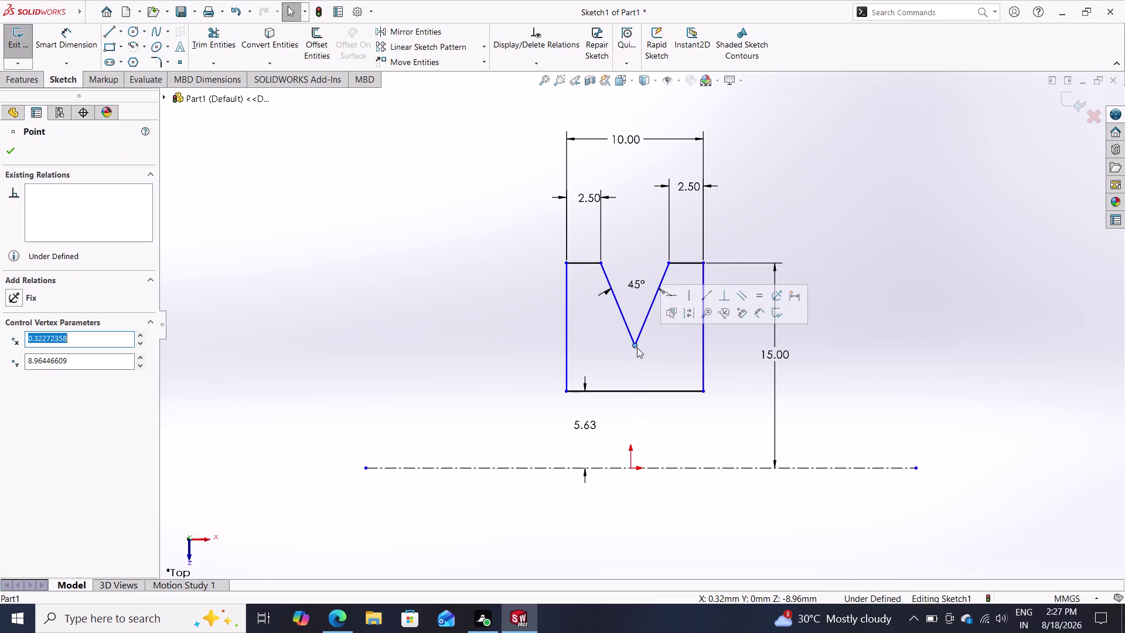
click(630, 466)
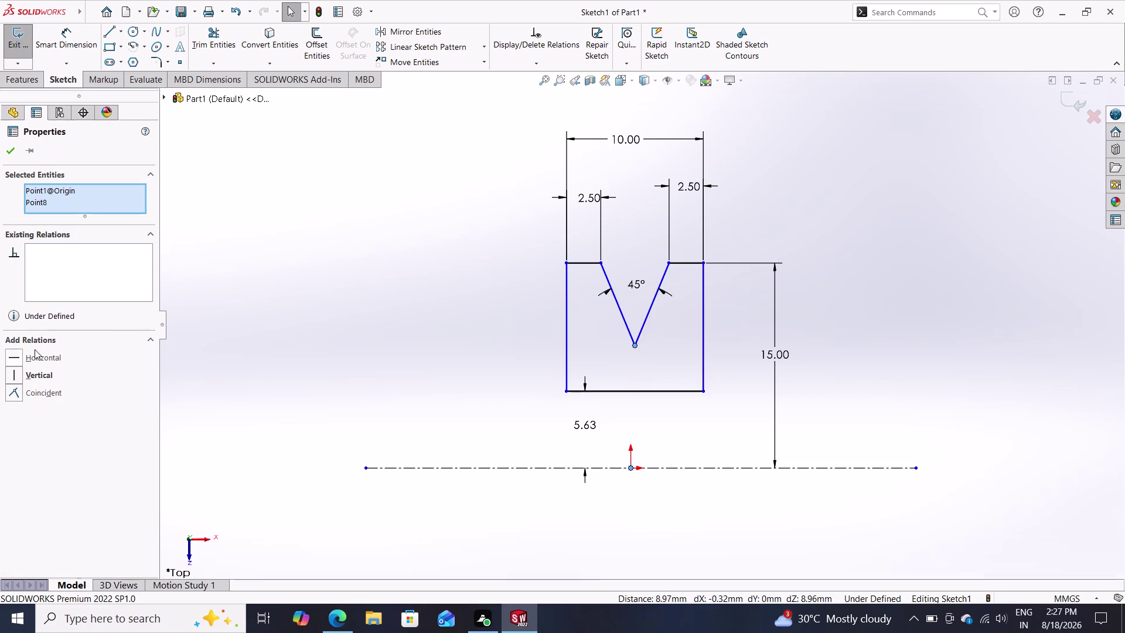
click(31, 371)
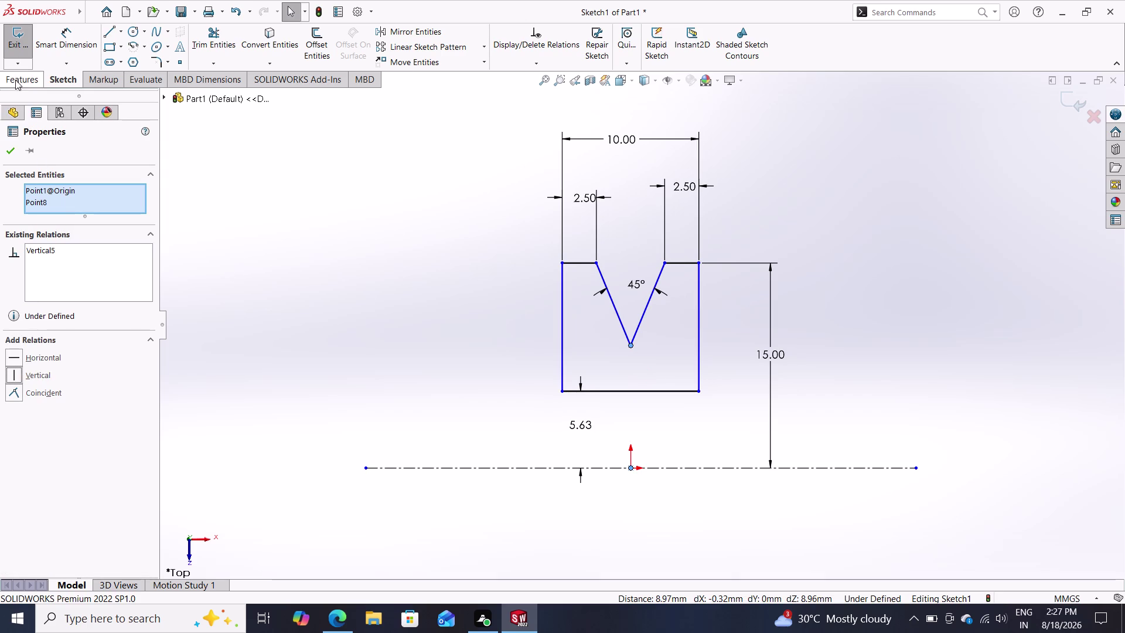
click(3, 147)
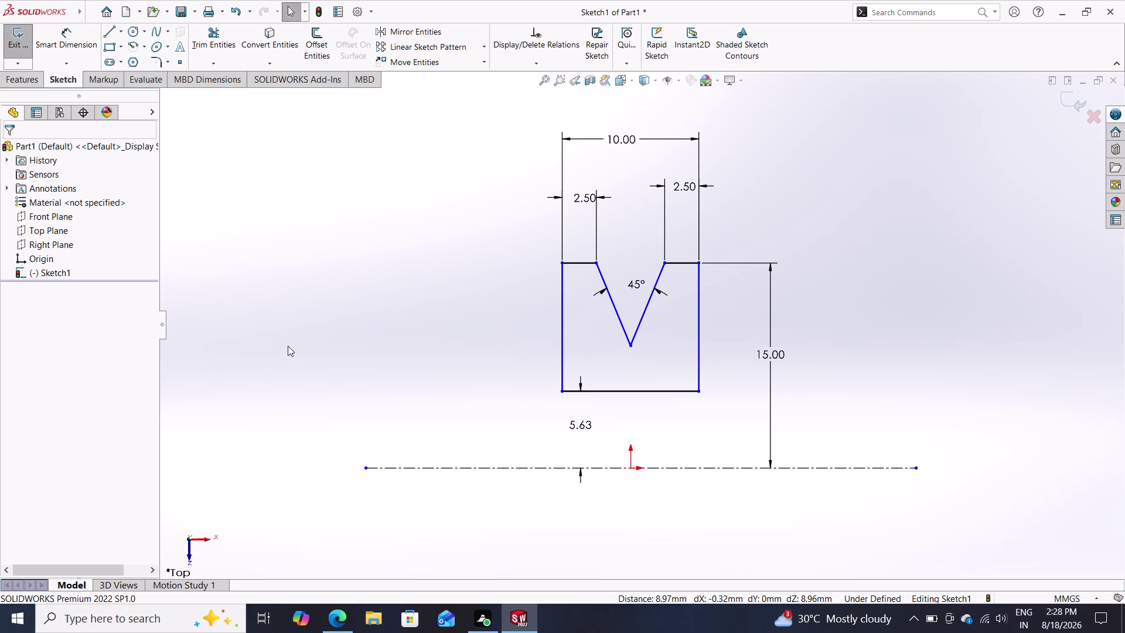
click(80, 34)
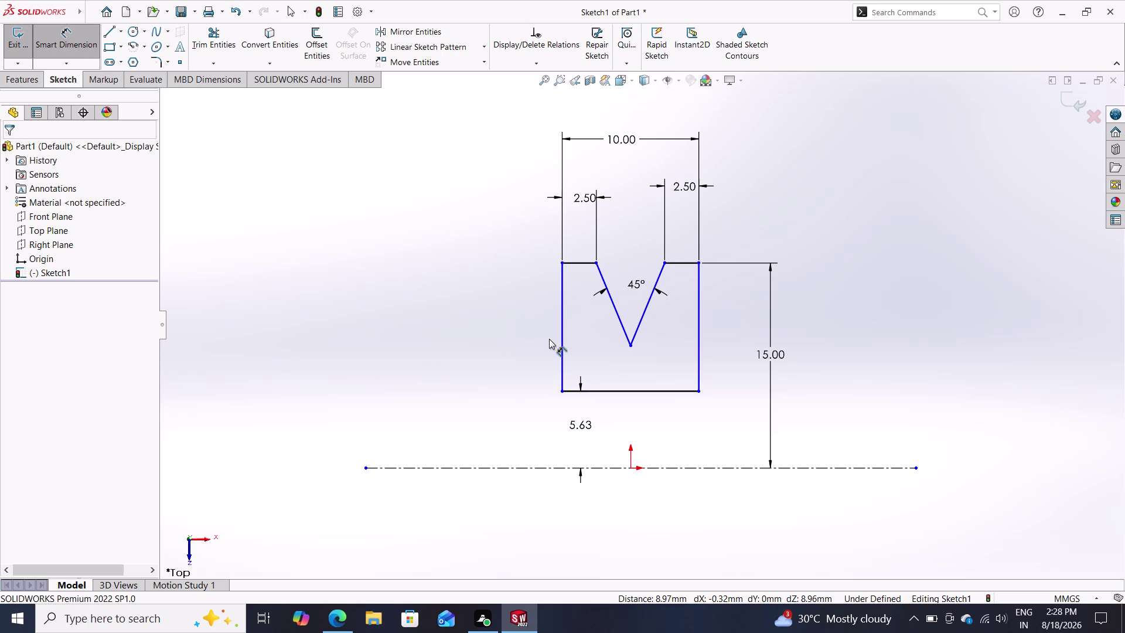
Dimension the V's bottom point 5.00 horizontally from the top-left corner.
click(565, 263)
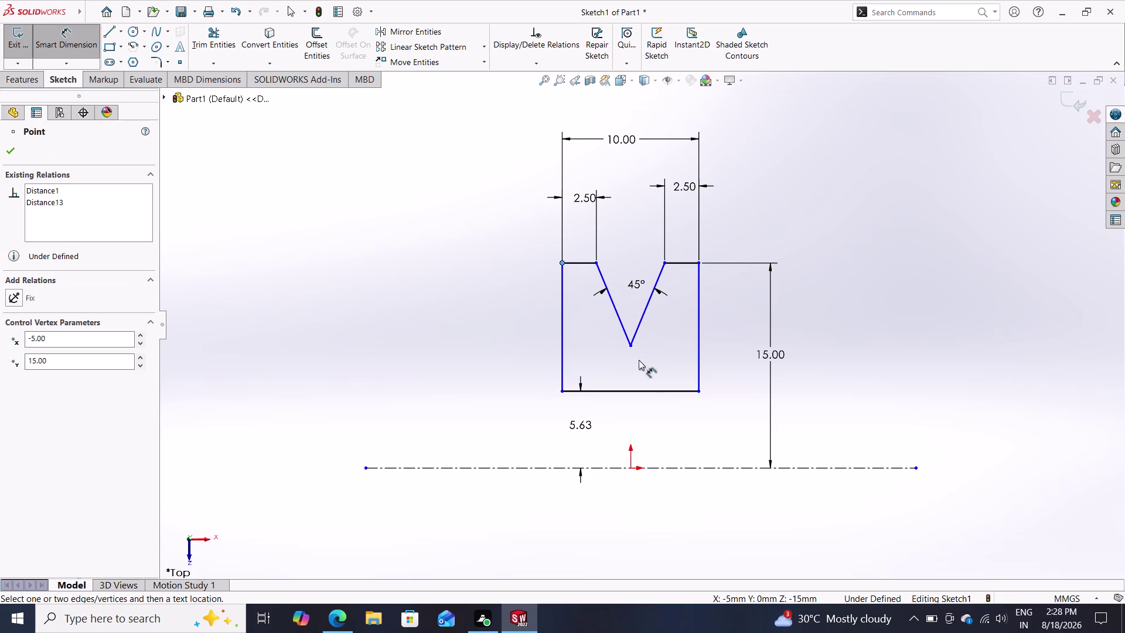
click(630, 345)
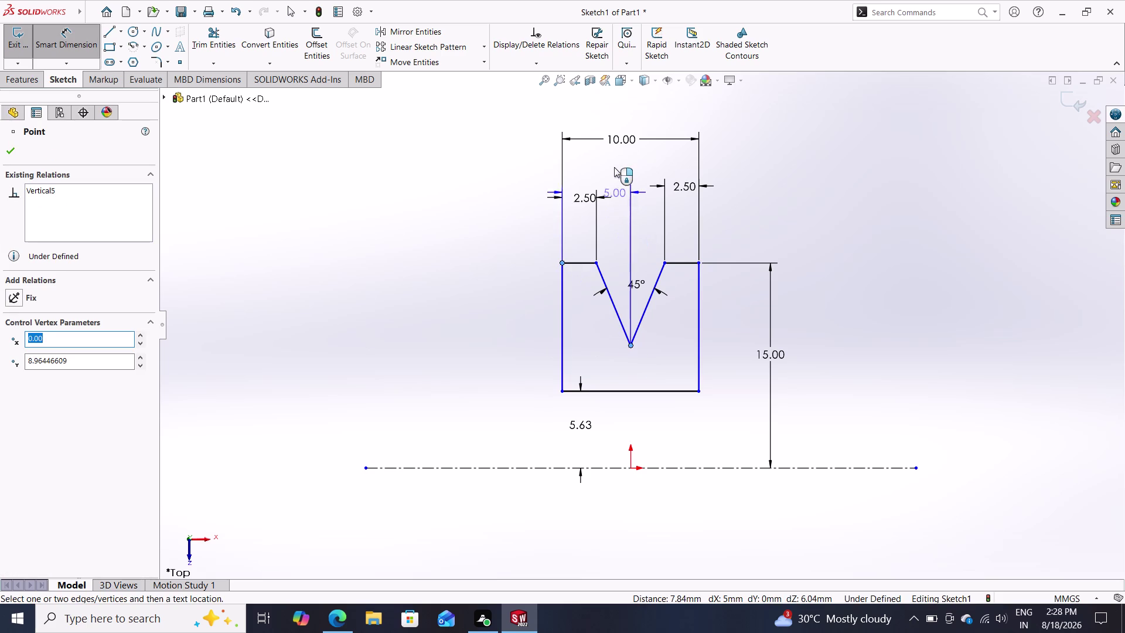
click(612, 165)
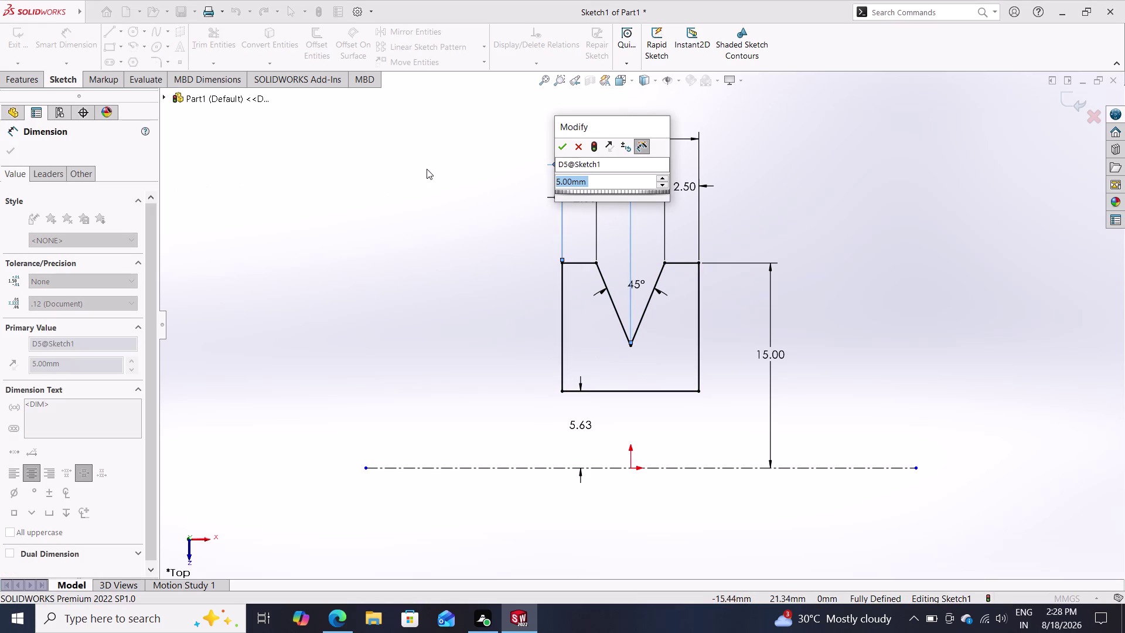
click(560, 147)
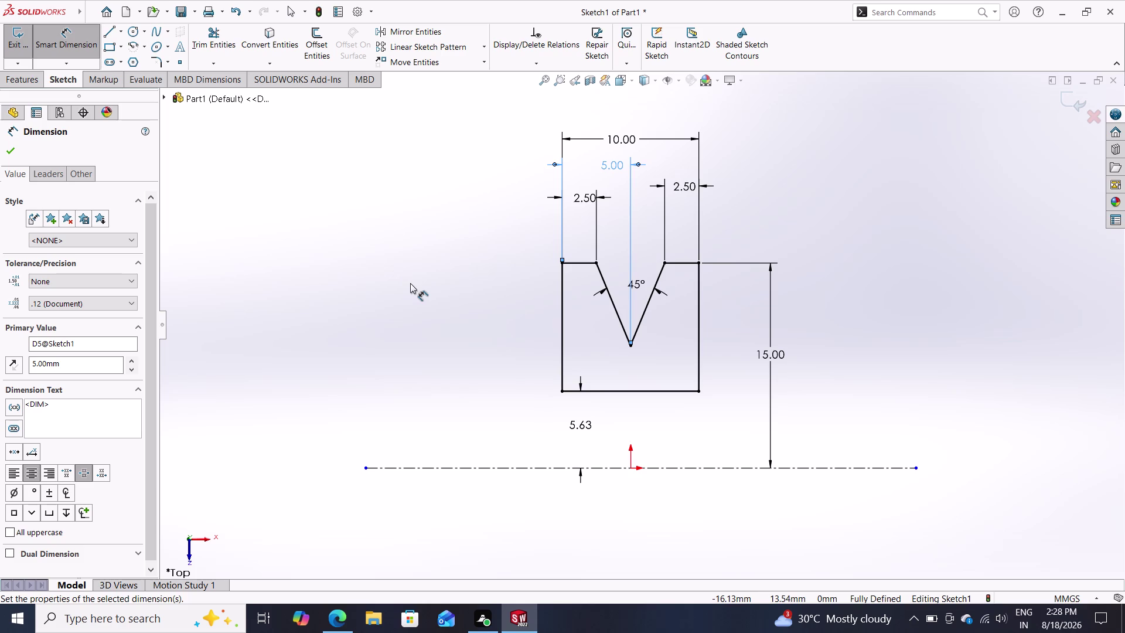
click(36, 79)
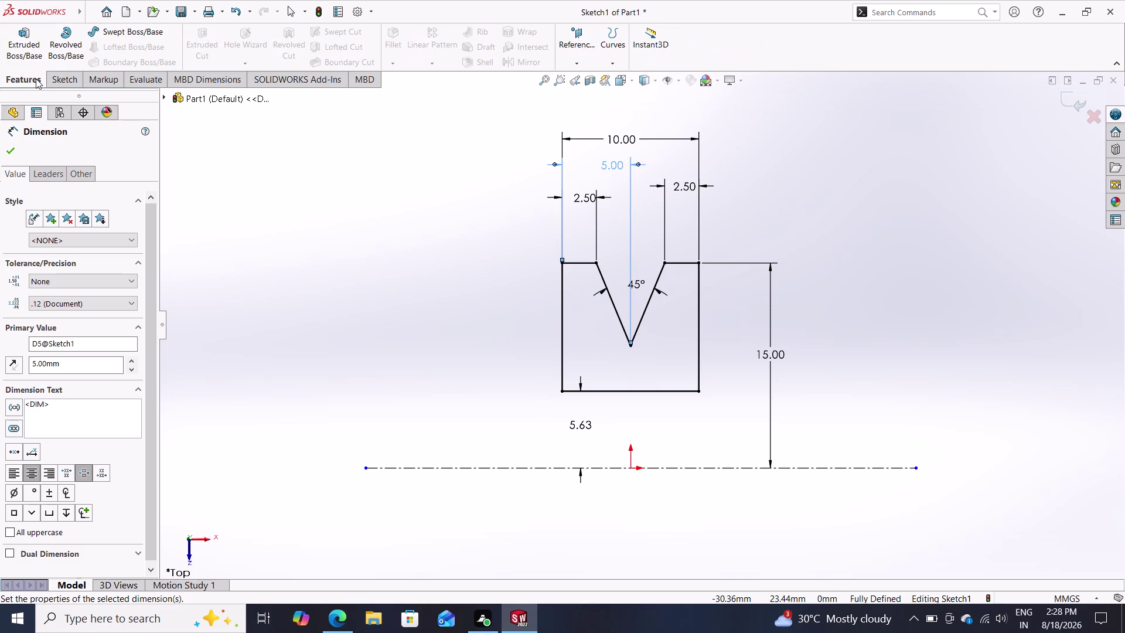
Revolve the notched profile 360° about the centerline, then orbit to inspect the wheel.
click(61, 37)
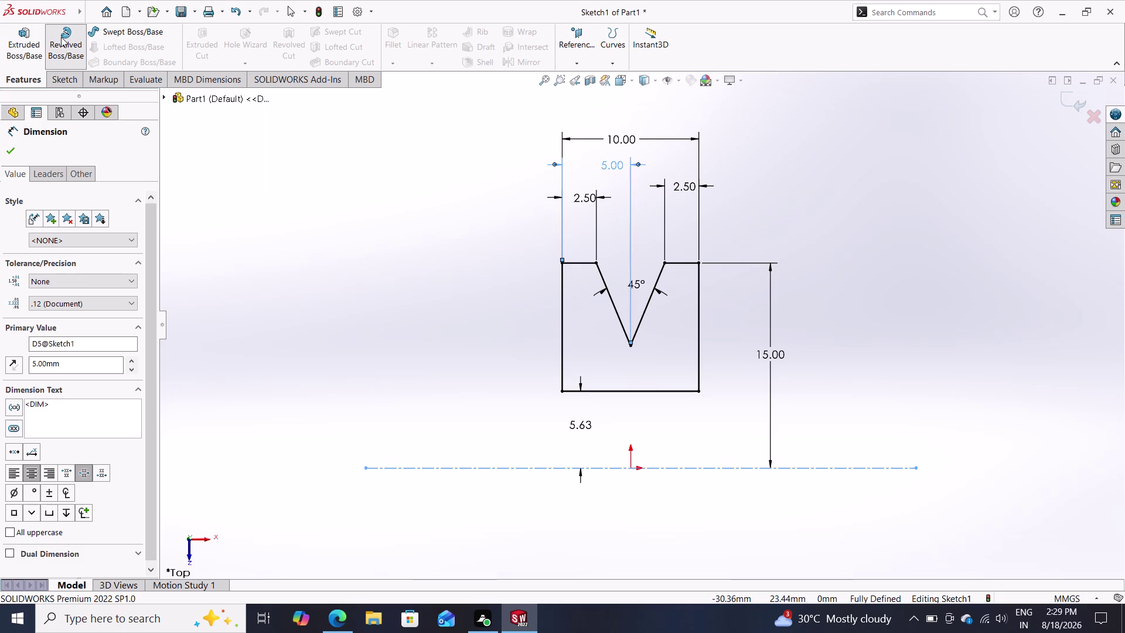
click(64, 35)
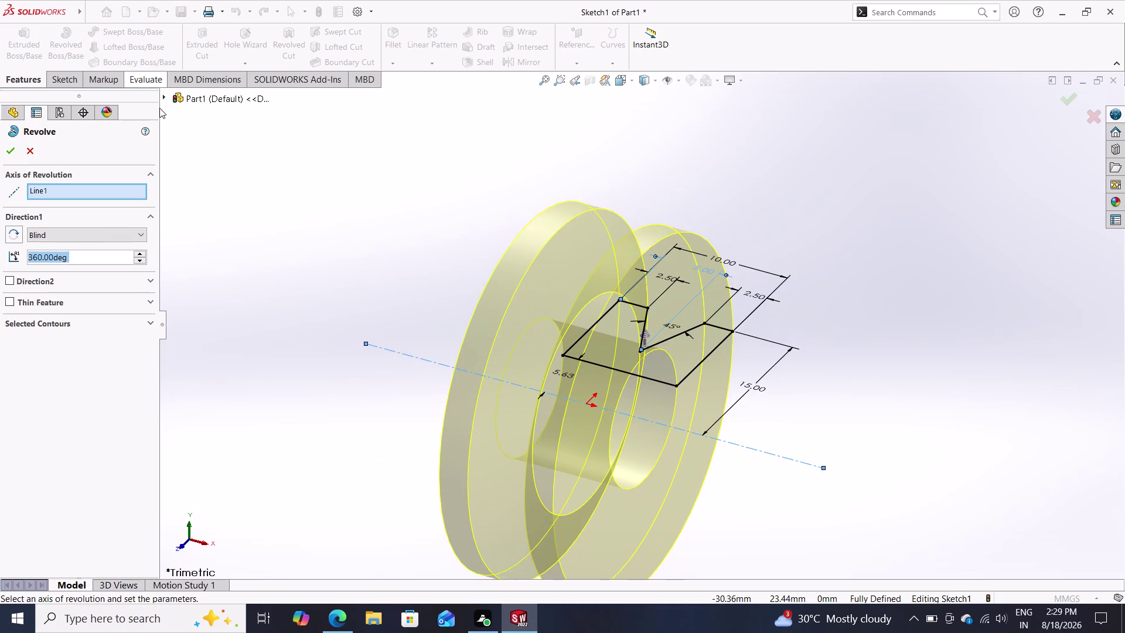
click(14, 154)
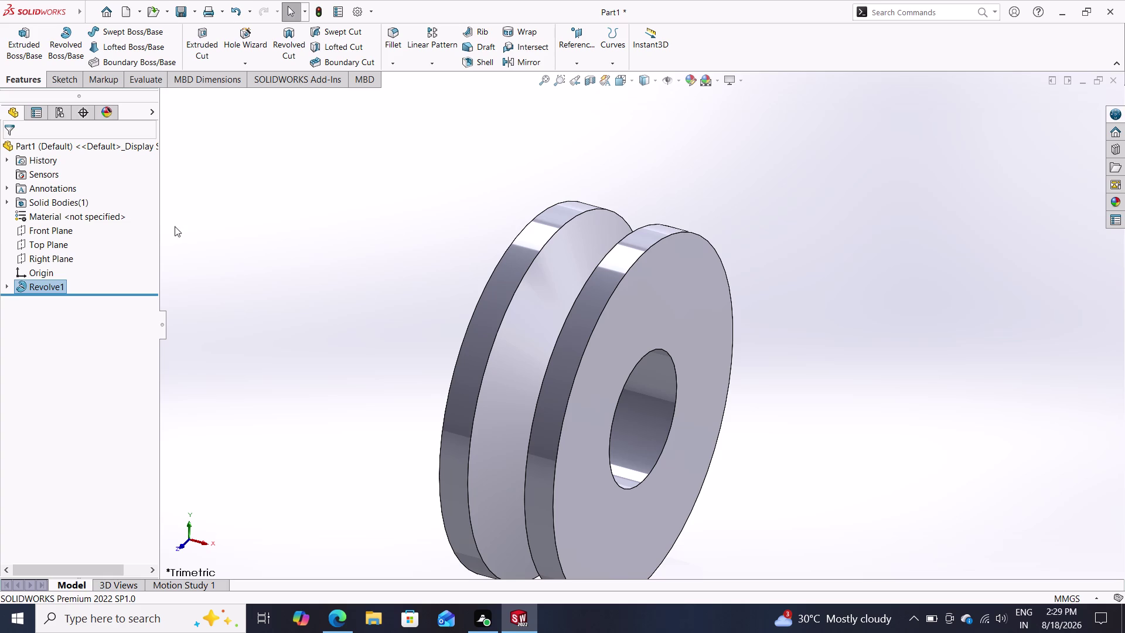
middle_drag(172, 243, 252, 271)
middle_drag(272, 280, 307, 307)
middle_drag(353, 280, 332, 302)
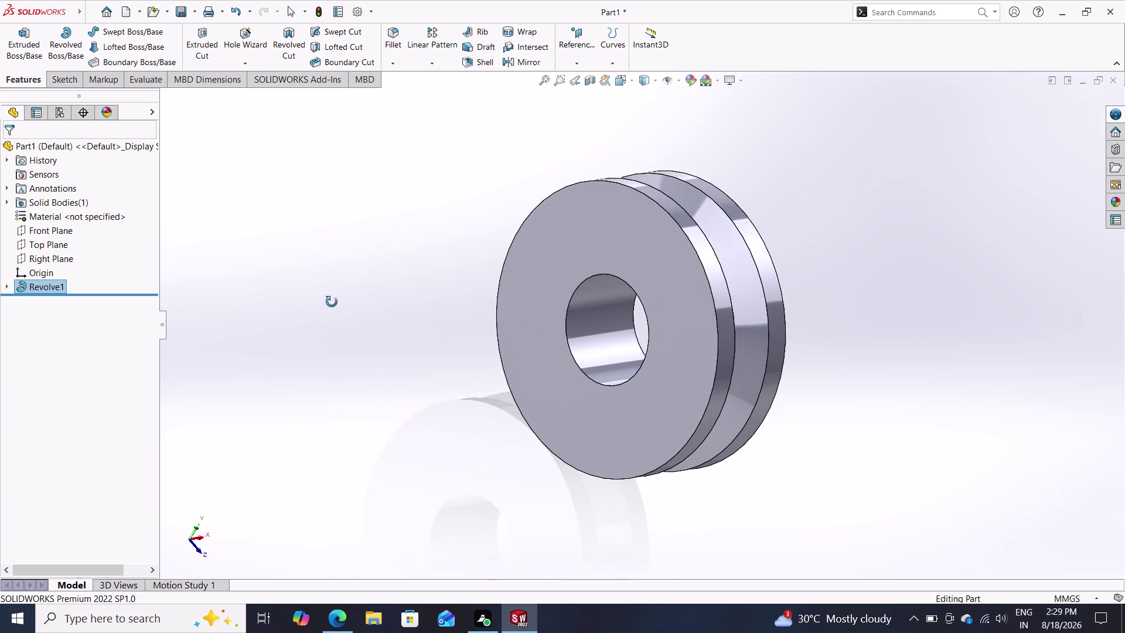
middle_drag(333, 302, 400, 285)
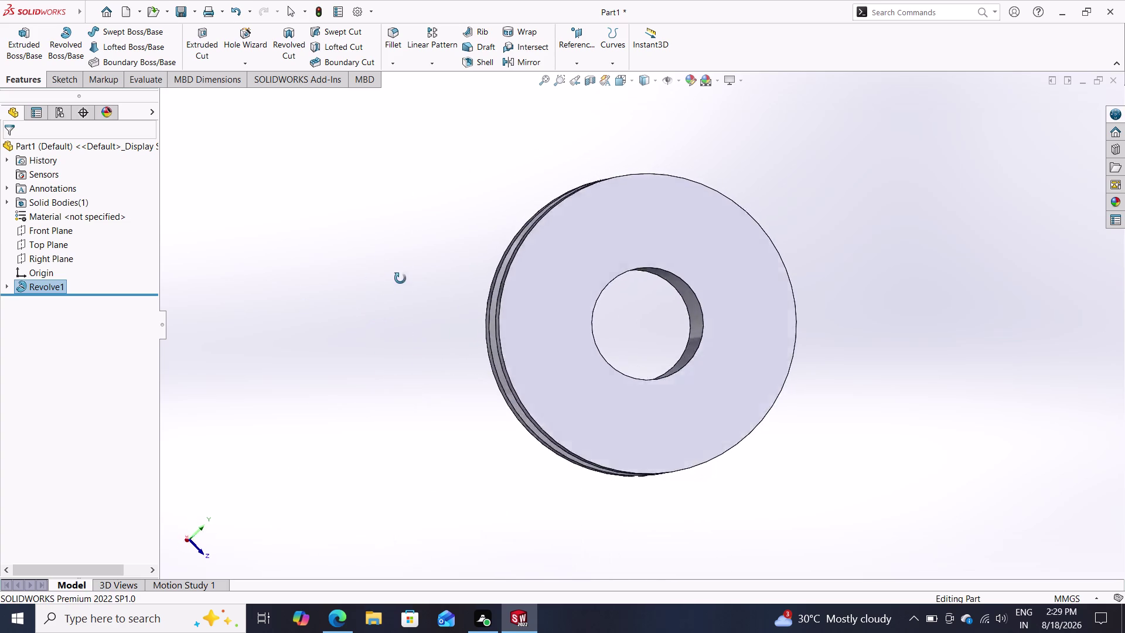
middle_drag(401, 286, 440, 350)
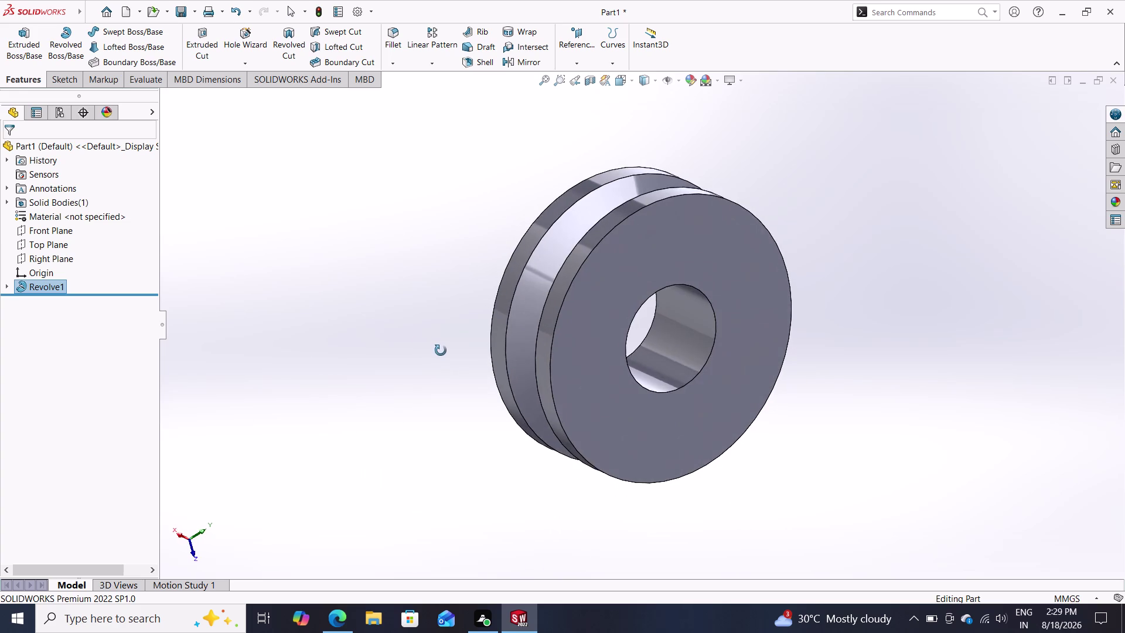
middle_drag(441, 351, 343, 321)
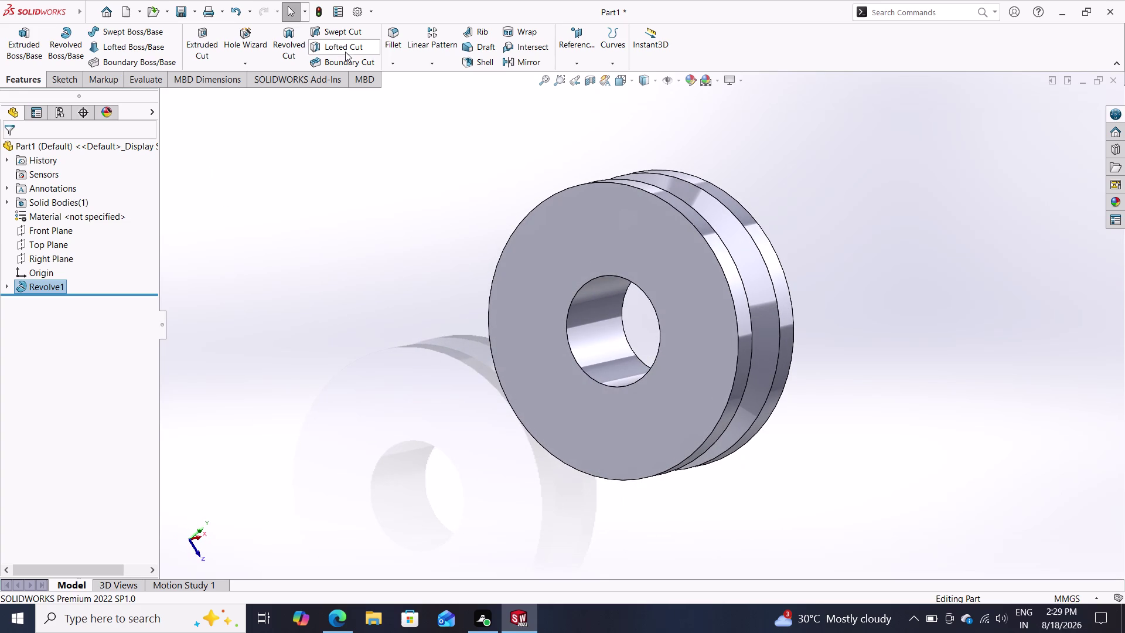
click(395, 41)
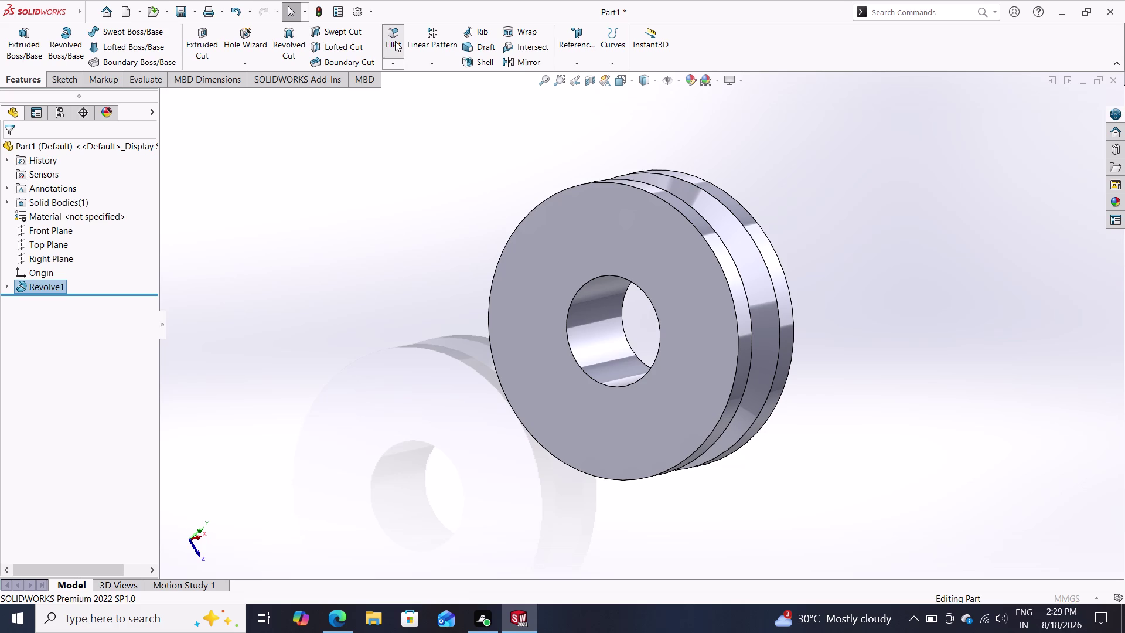
Enable Multi Radius Fillet and enter a 0.5 mm fillet radius.
scroll(down, 3)
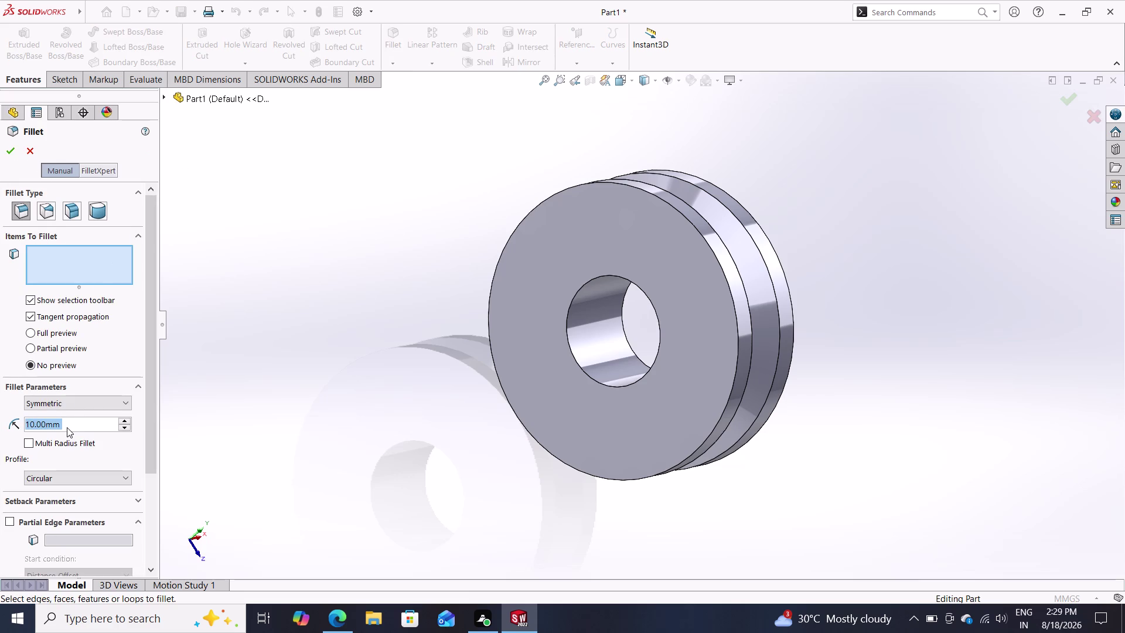
scroll(down, 3)
scroll(down, 3)
drag(154, 384, 153, 467)
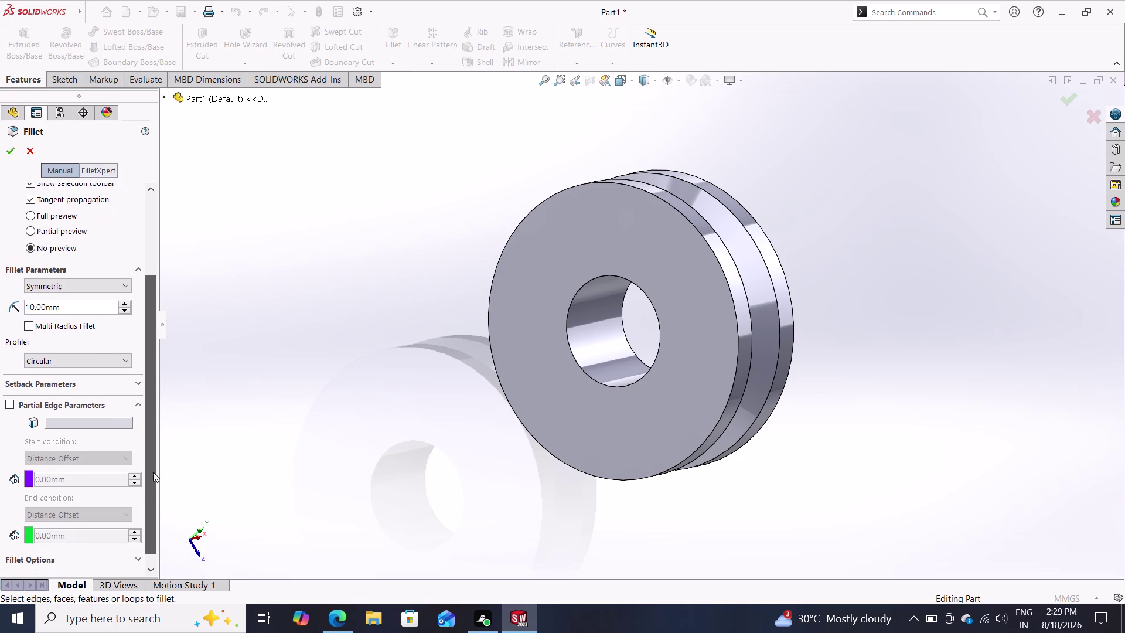
drag(153, 467, 149, 504)
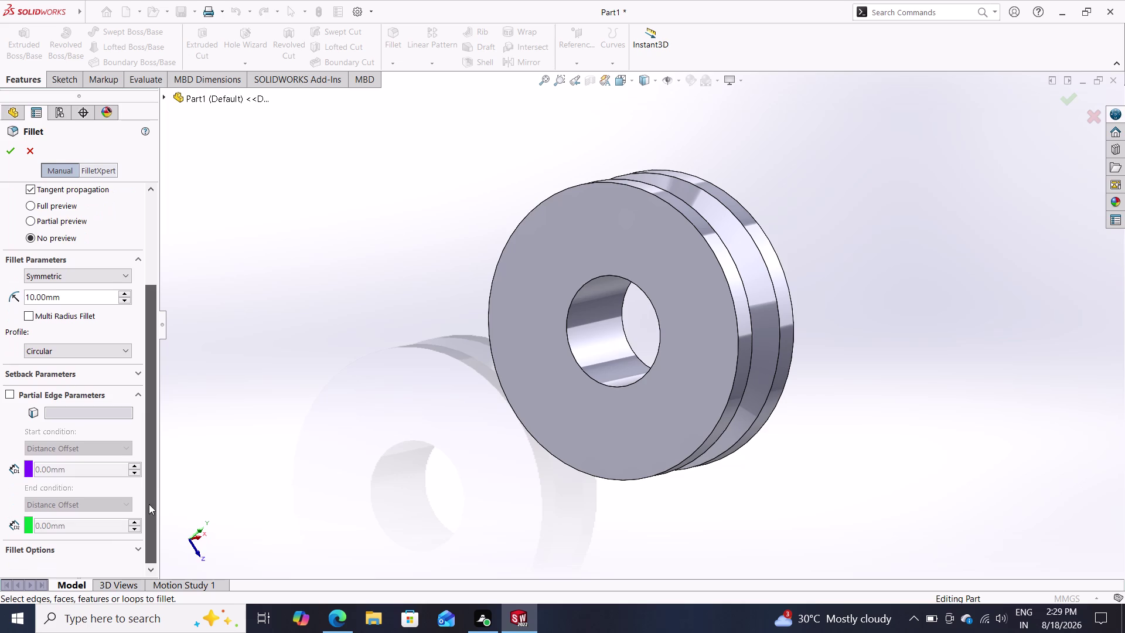
drag(149, 504, 129, 388)
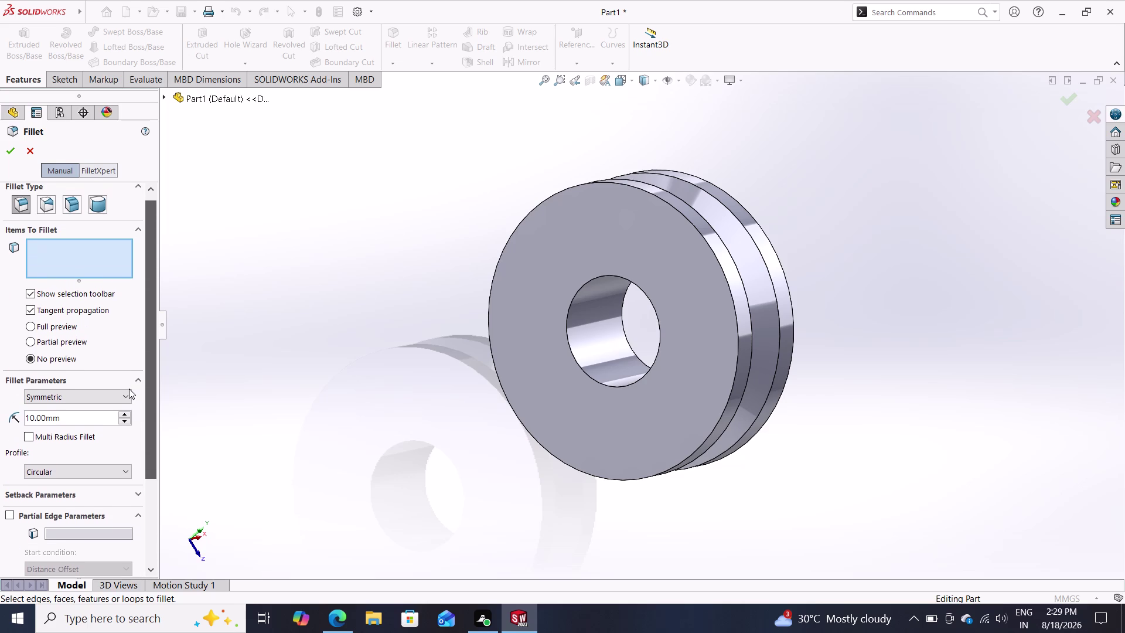
drag(129, 389, 128, 388)
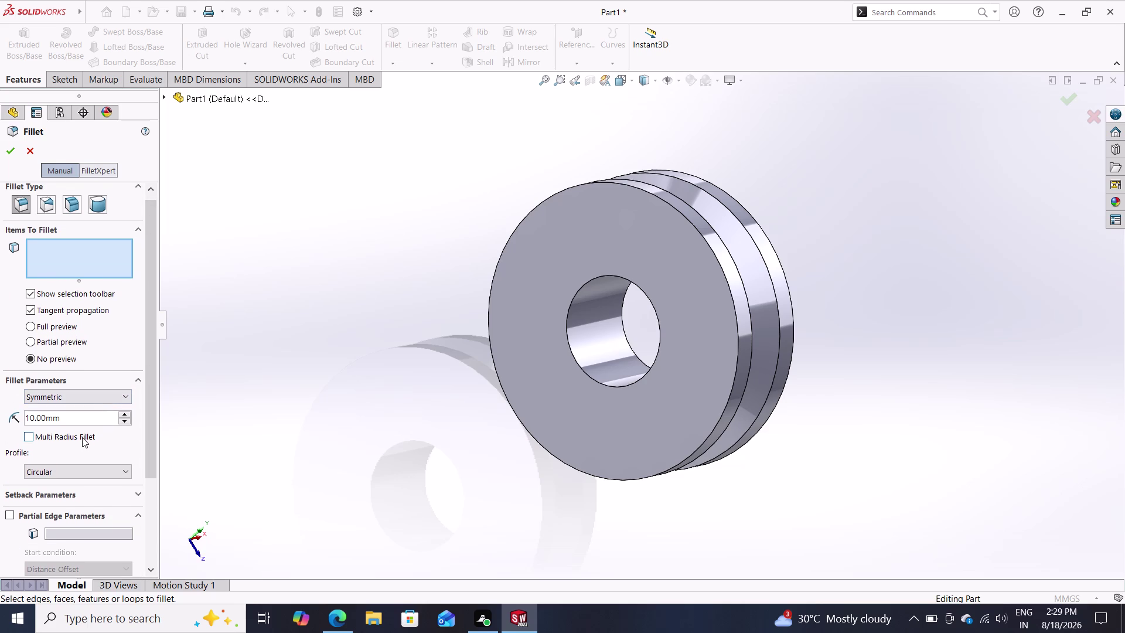
click(87, 402)
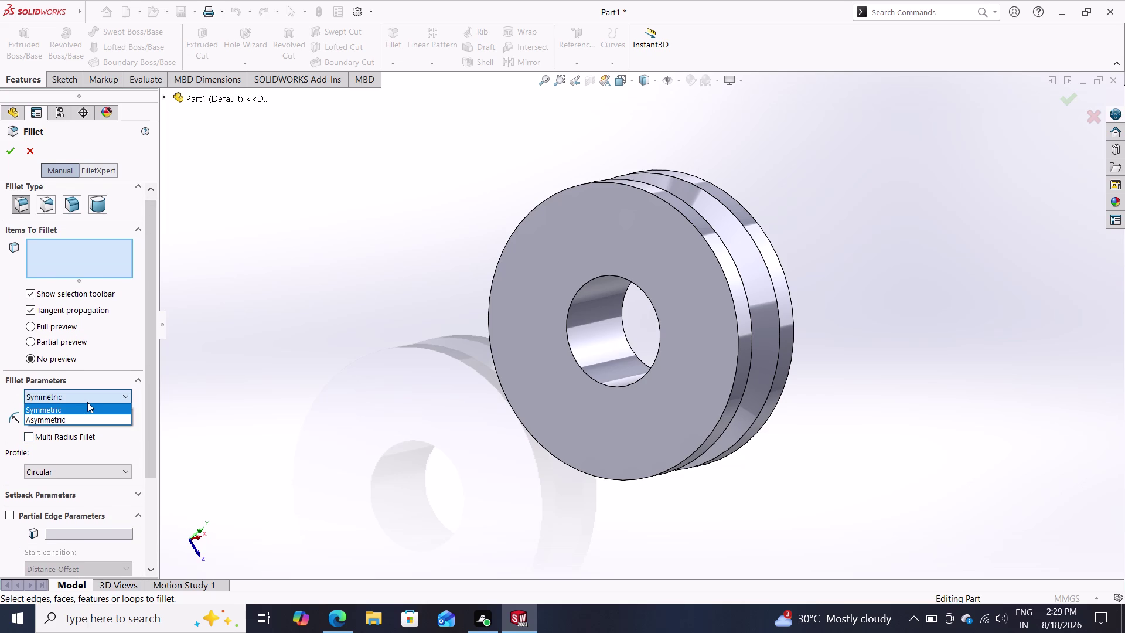
click(88, 402)
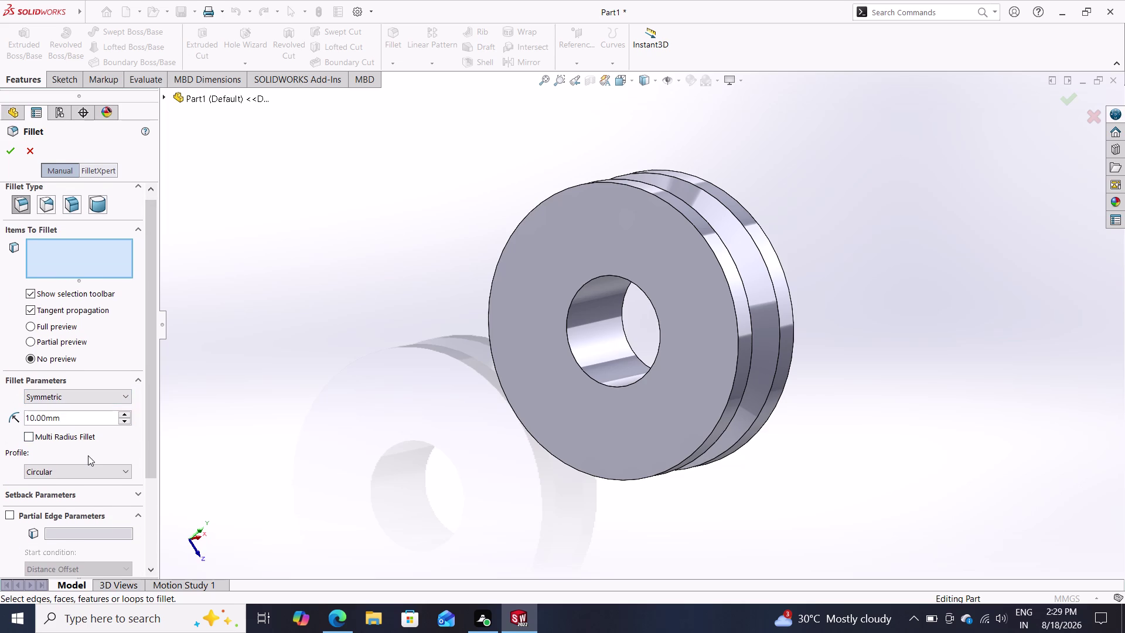
click(27, 435)
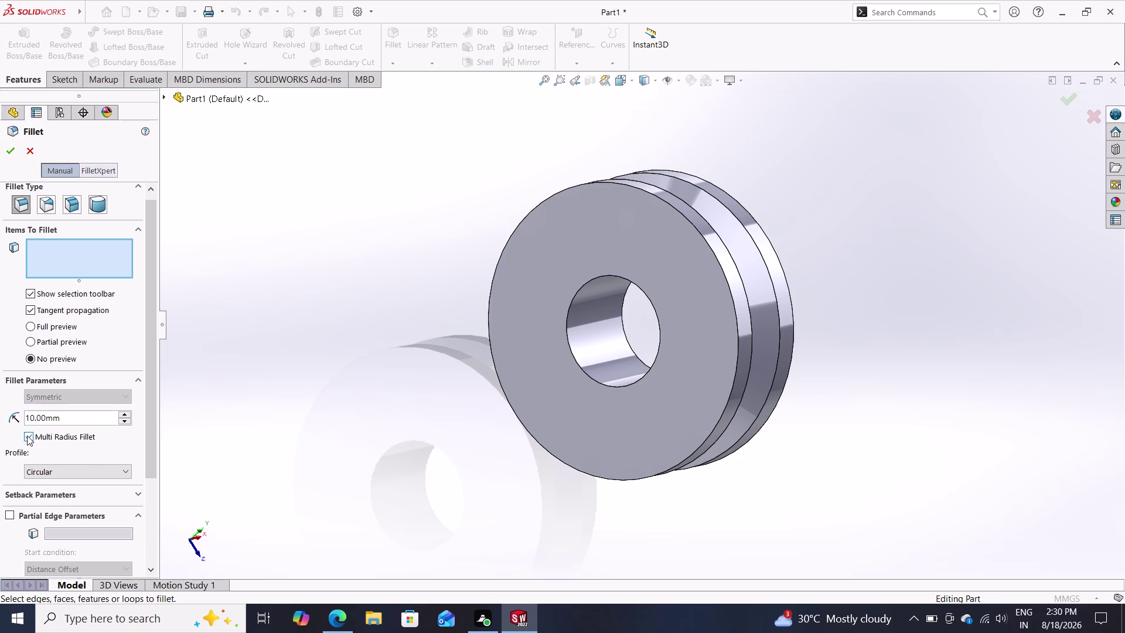
drag(67, 417, 0, 427)
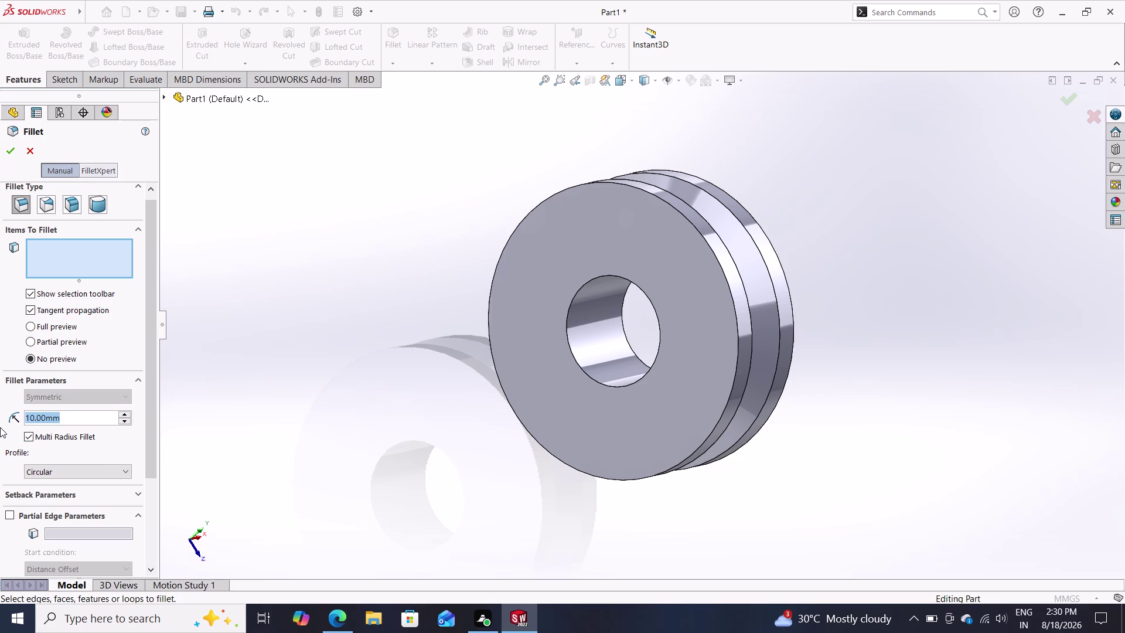
text(0.5)
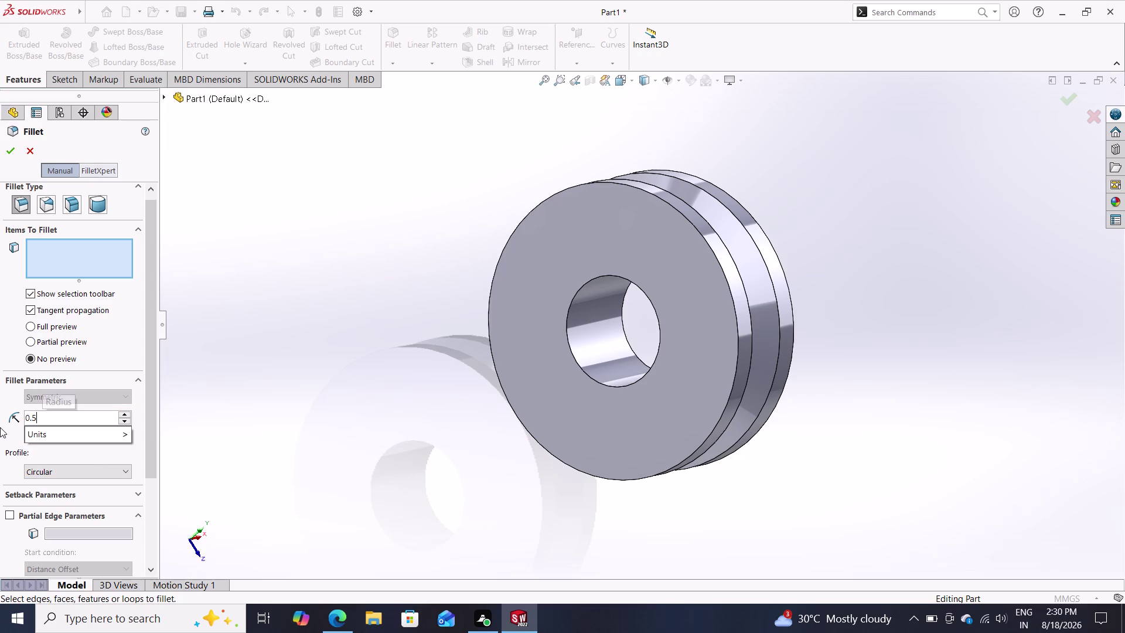
key(Return)
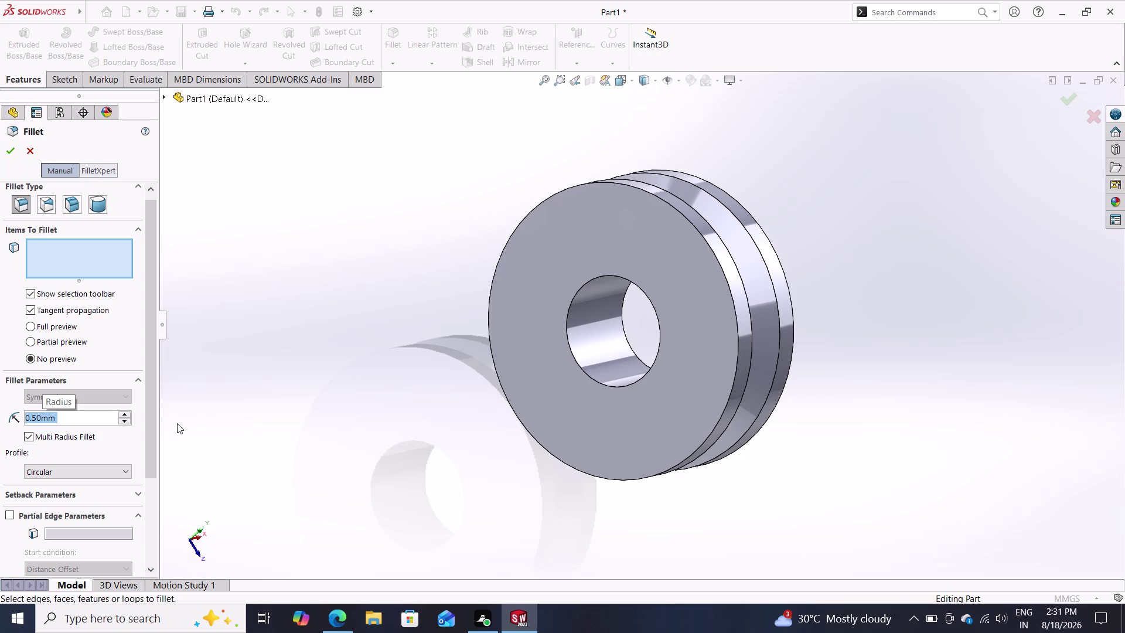
Set the fillet radius to 0.75 mm and select four circular edges of the wheel.
key(0)
text(.7)
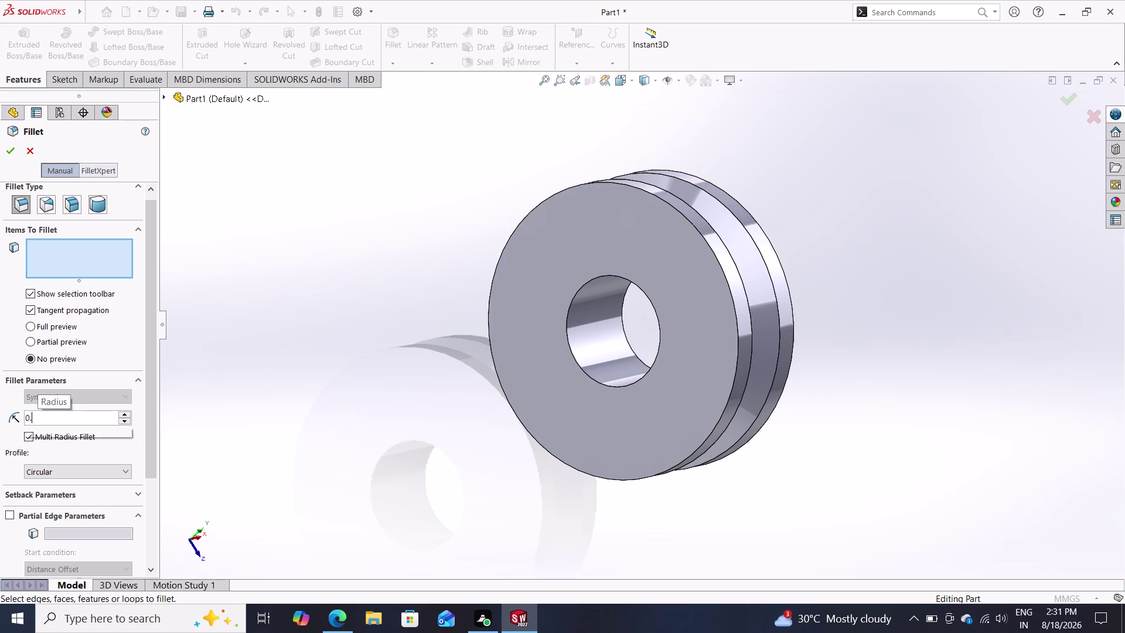
text(5)
key(Return)
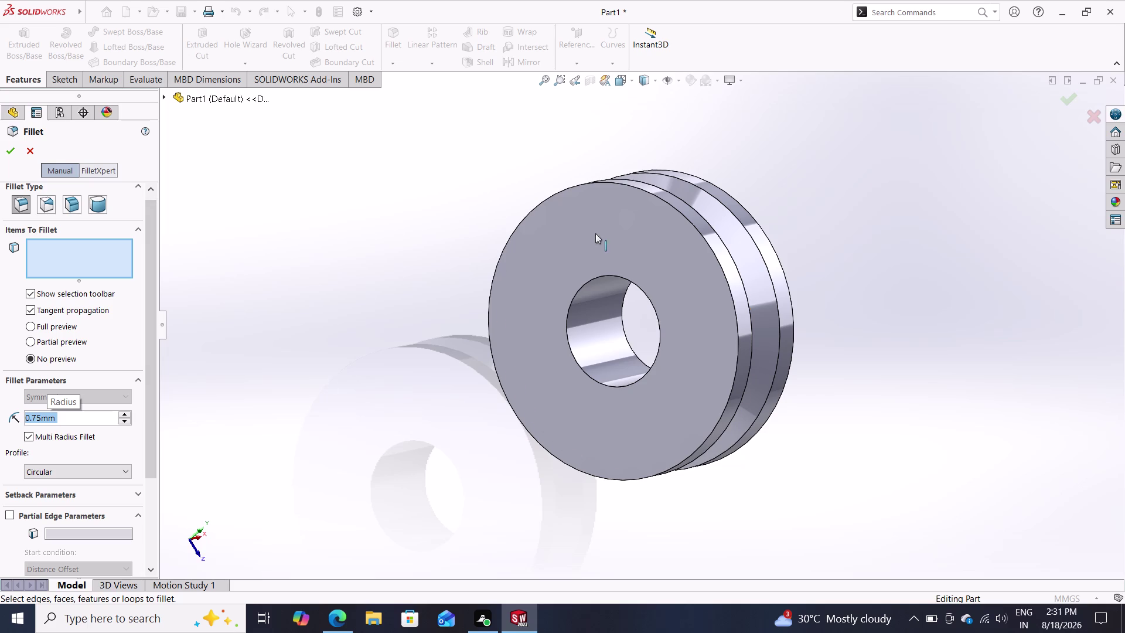
middle_drag(508, 313, 487, 357)
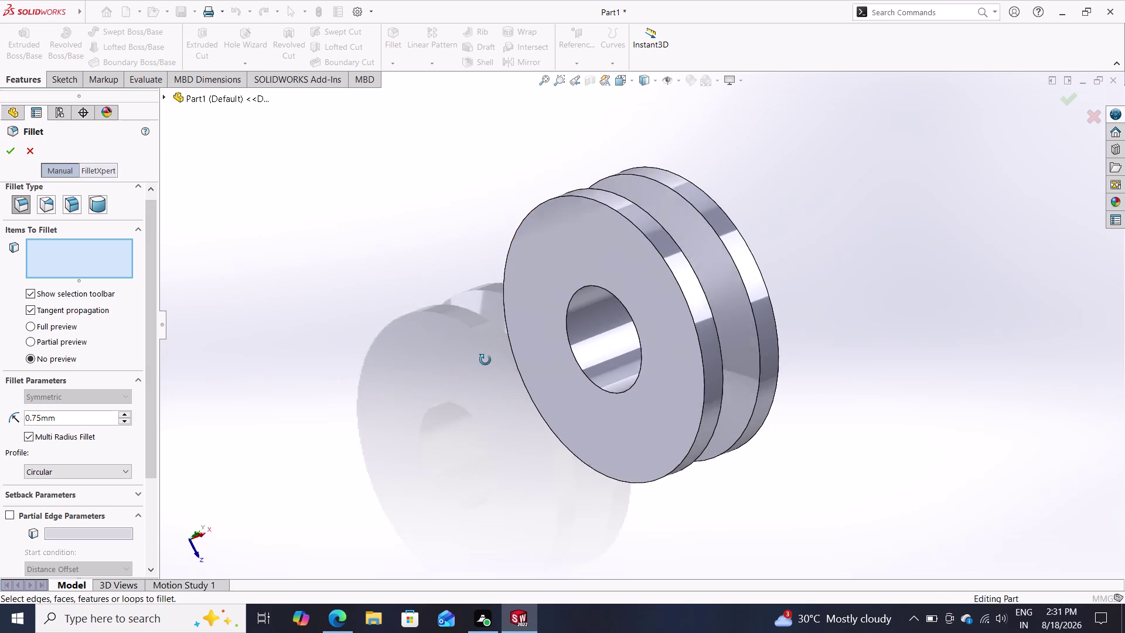
middle_drag(486, 357, 484, 362)
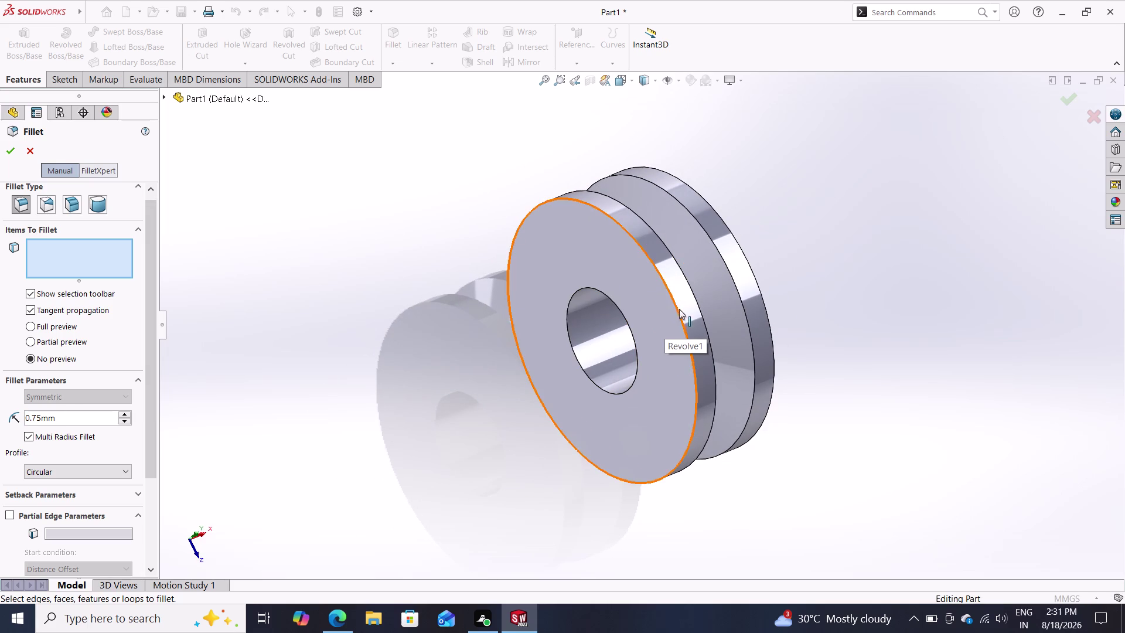
click(677, 311)
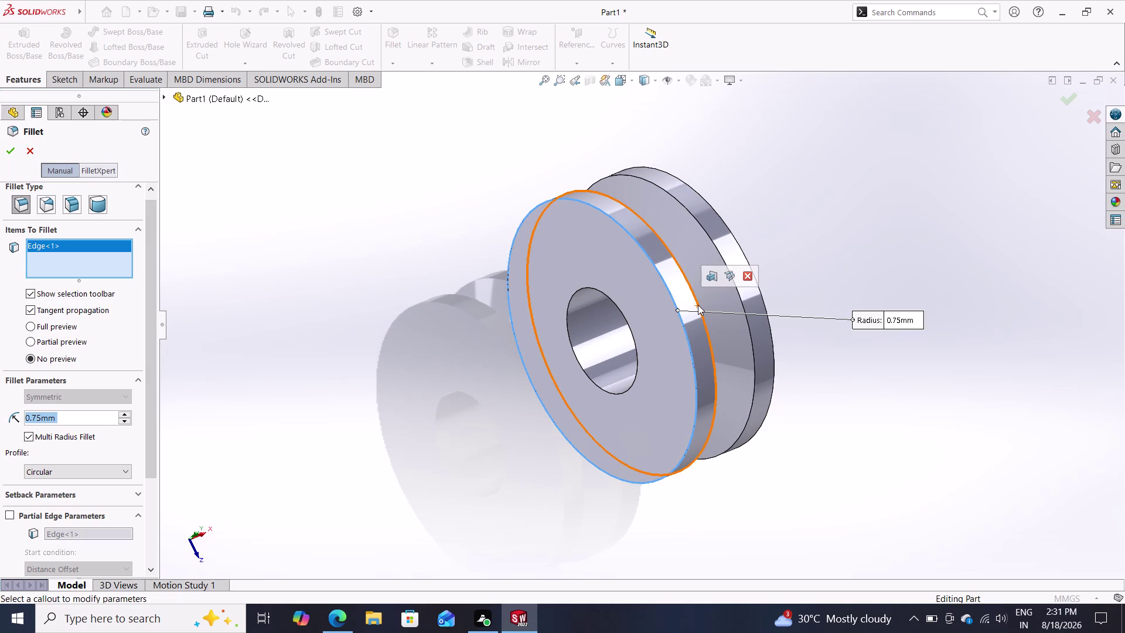
click(698, 305)
click(737, 289)
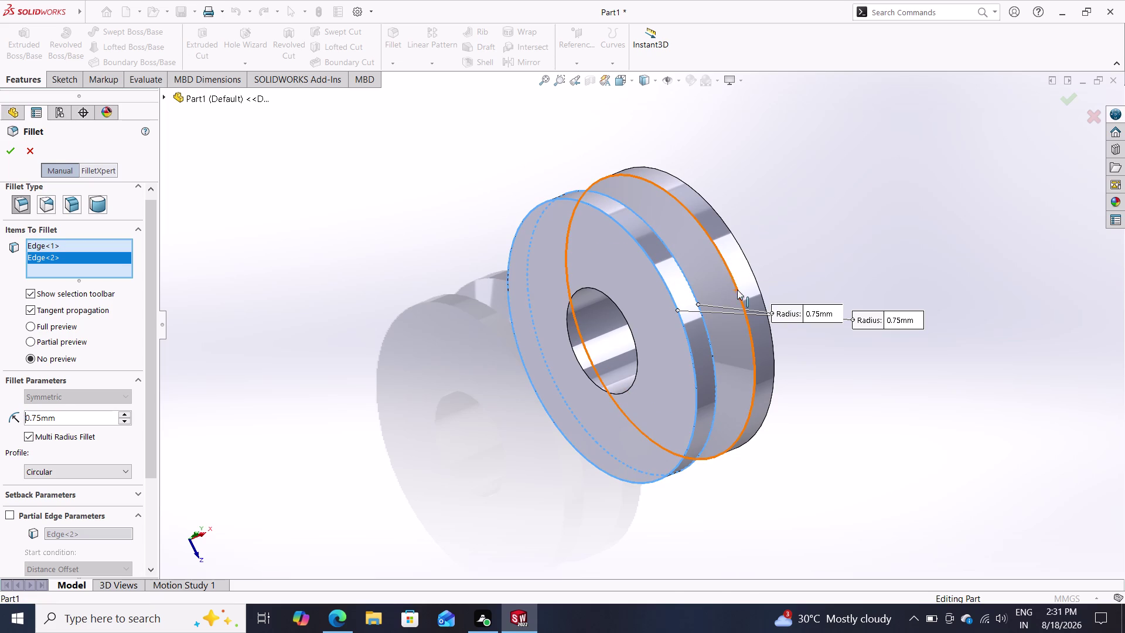
click(757, 282)
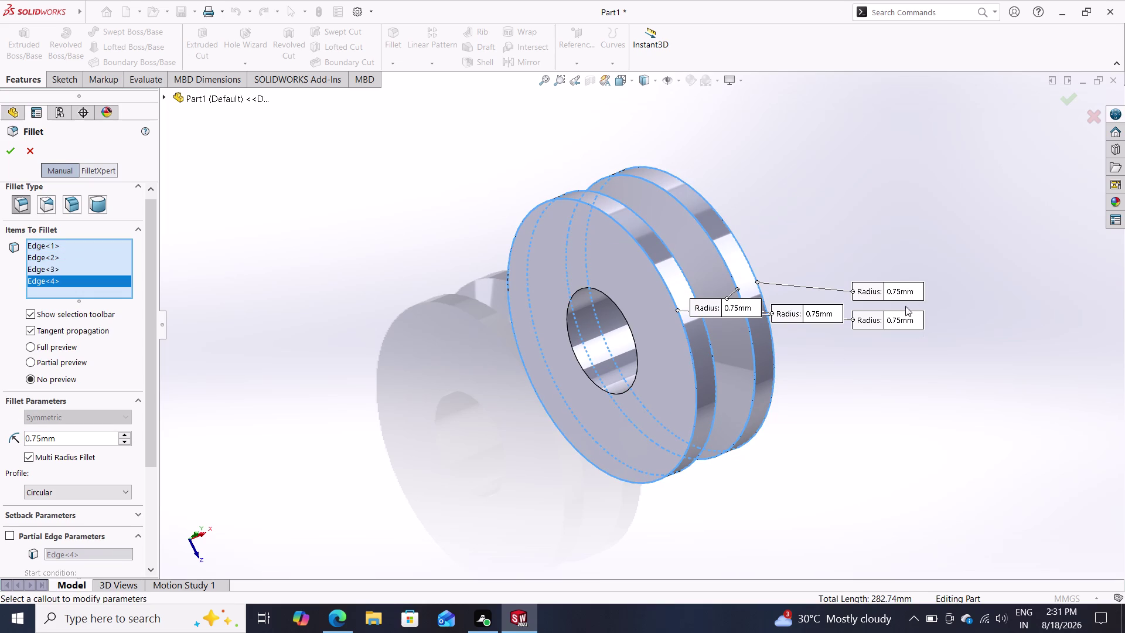
Change two edge radii to 0.25 mm and create Fillet1.
drag(897, 289, 889, 234)
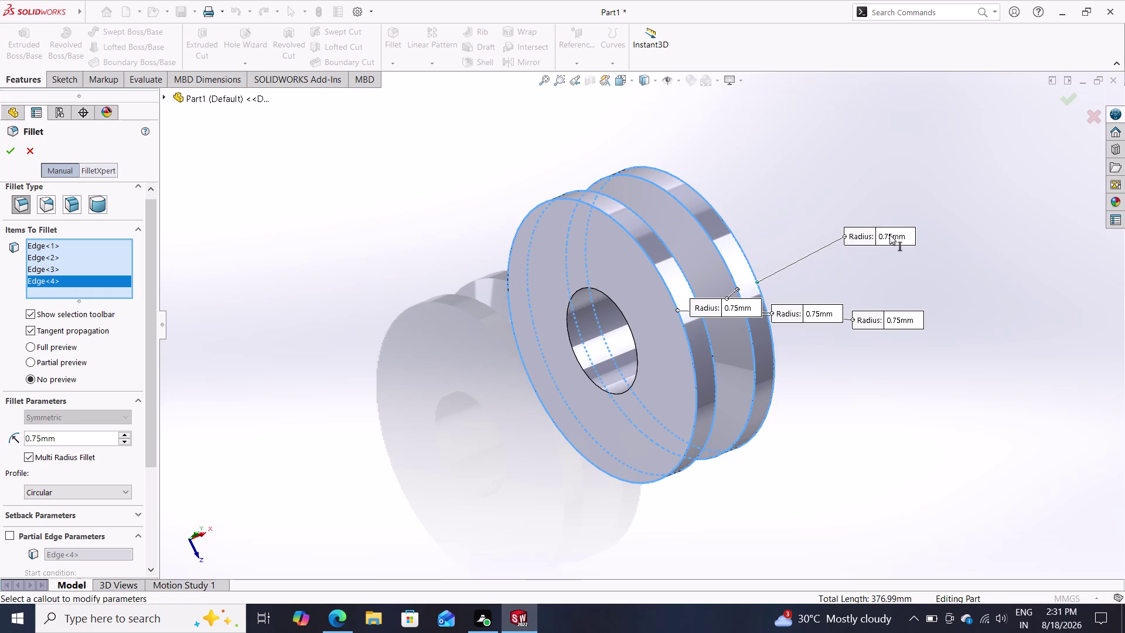
click(894, 235)
text(0)
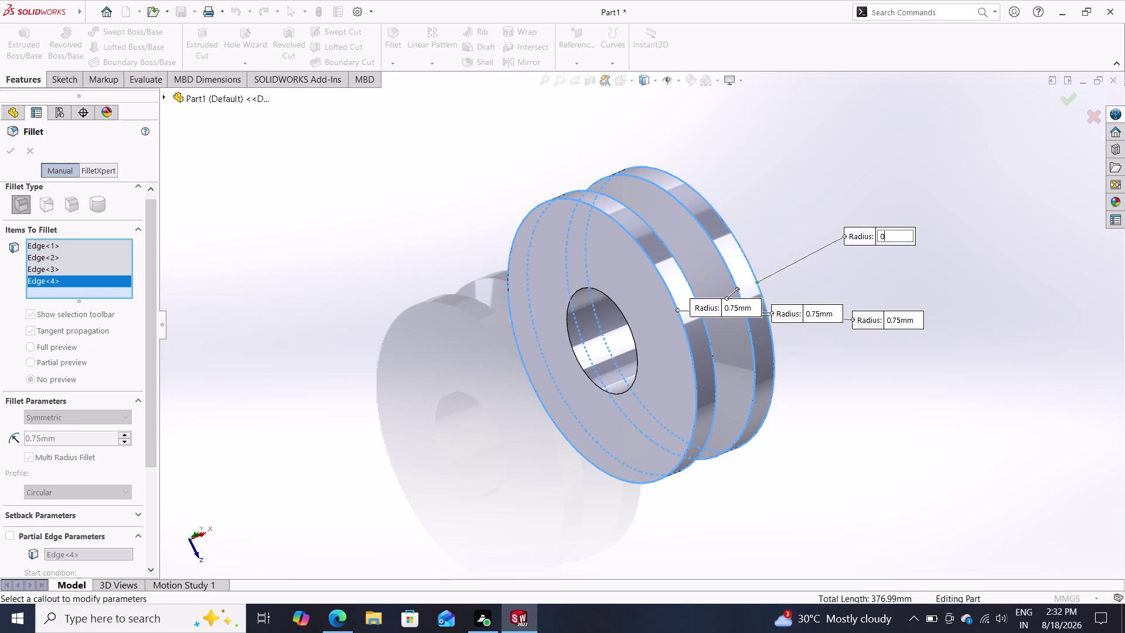
text(.25)
key(Return)
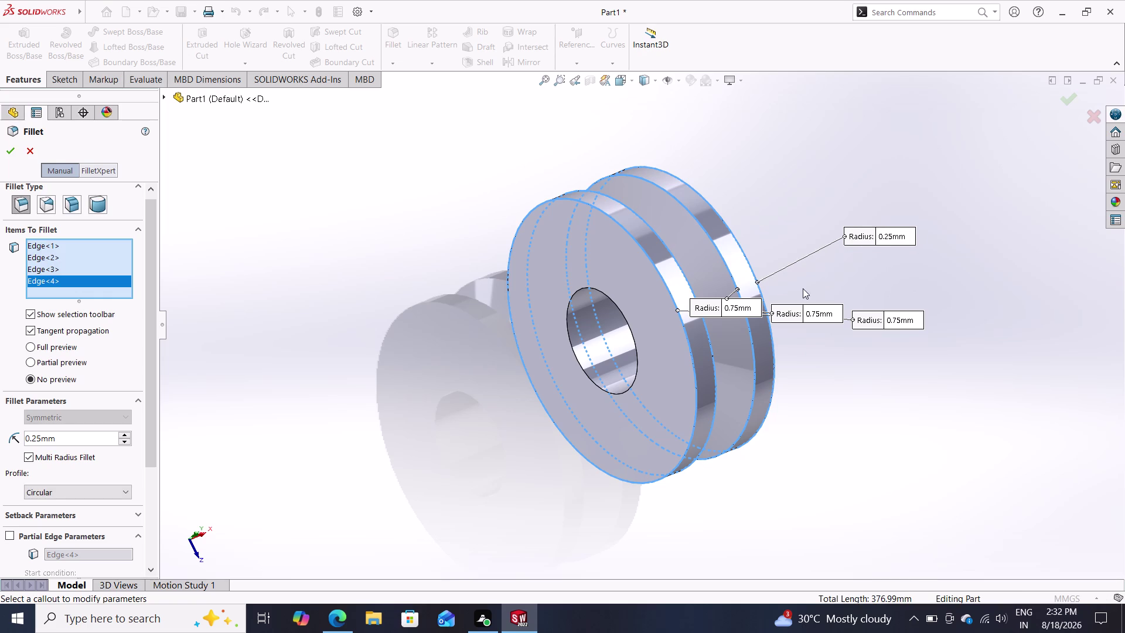
drag(723, 306, 656, 348)
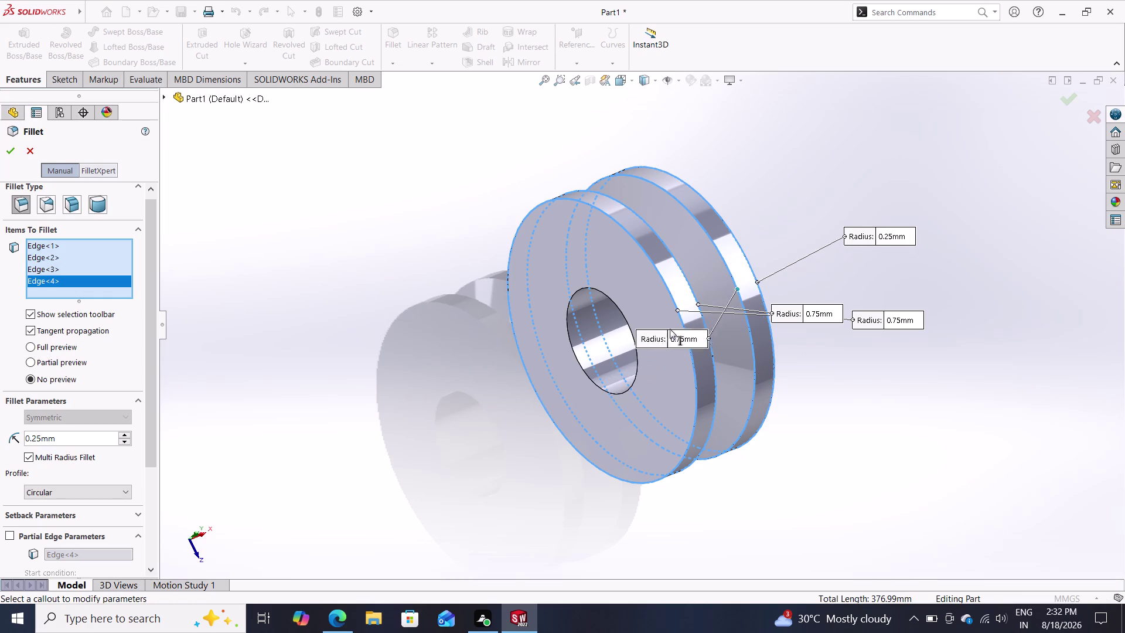
drag(656, 348, 789, 185)
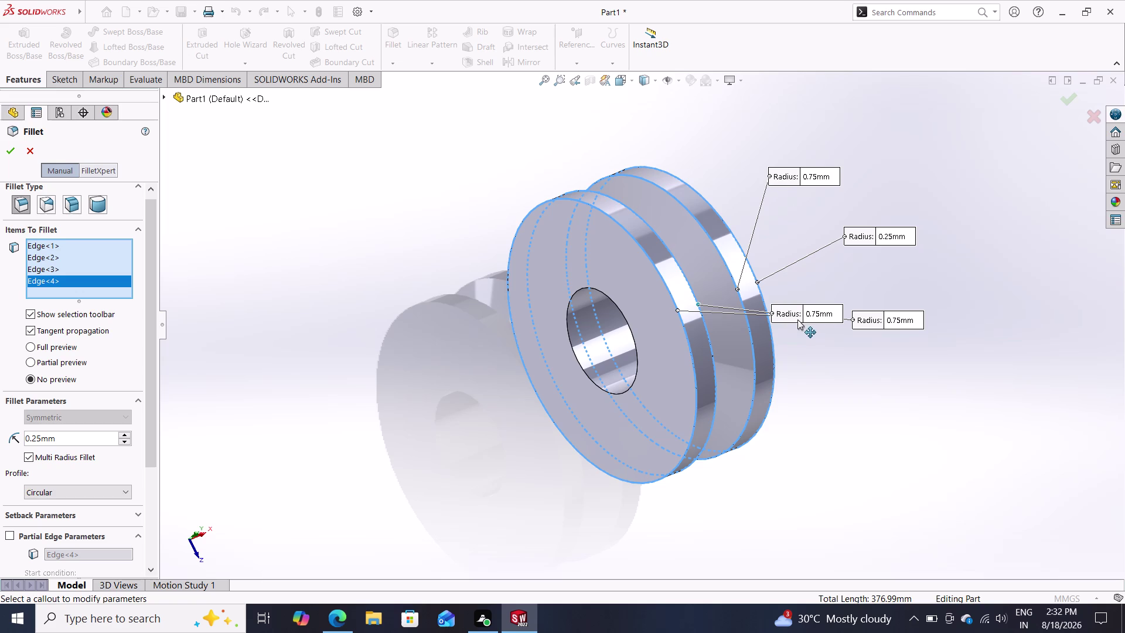
drag(802, 311, 716, 184)
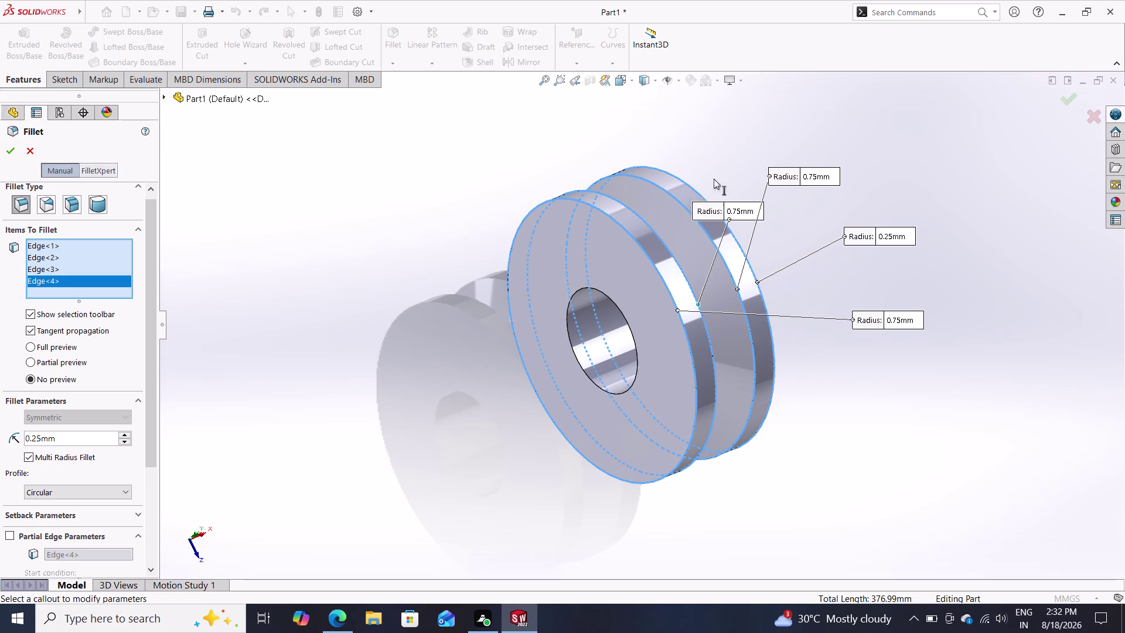
drag(716, 183, 712, 177)
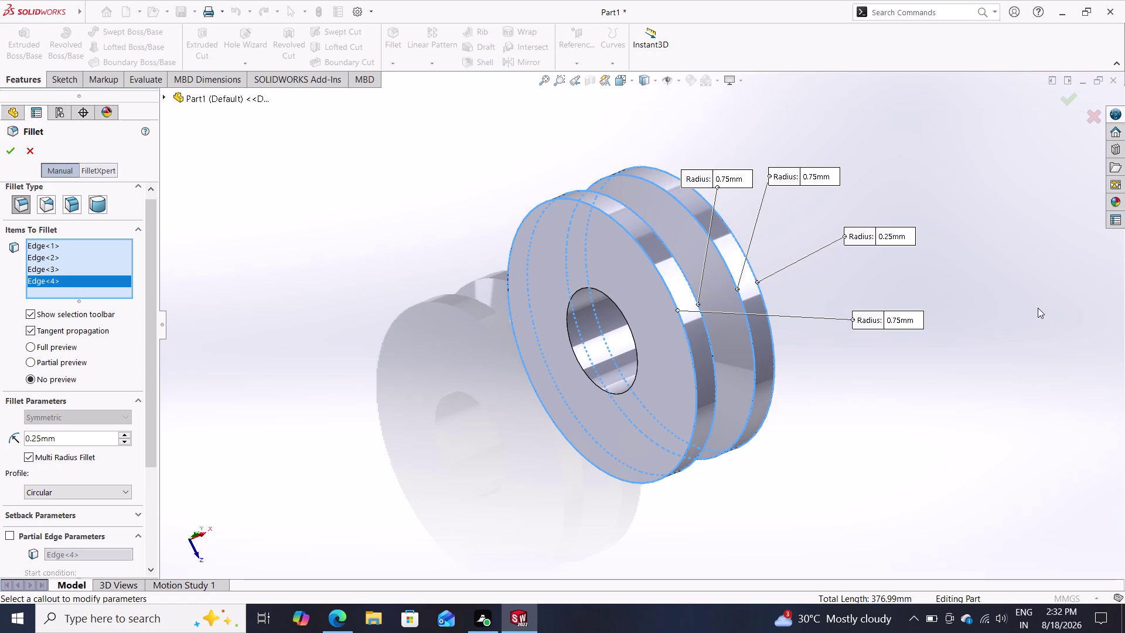
double_click(906, 320)
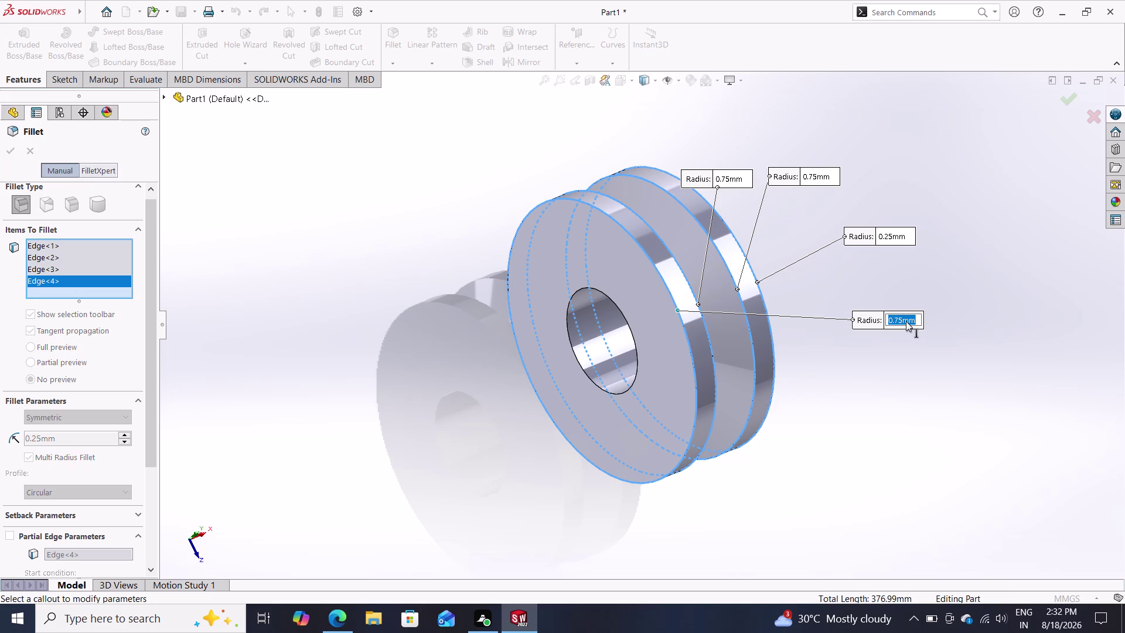
text(0.25)
key(Return)
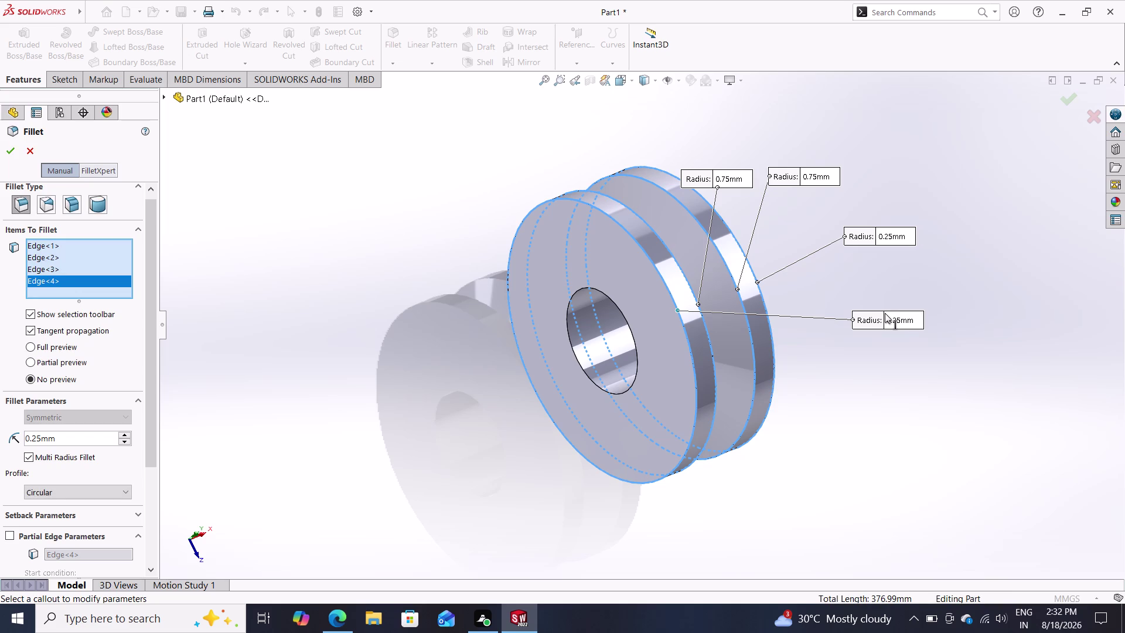
click(16, 154)
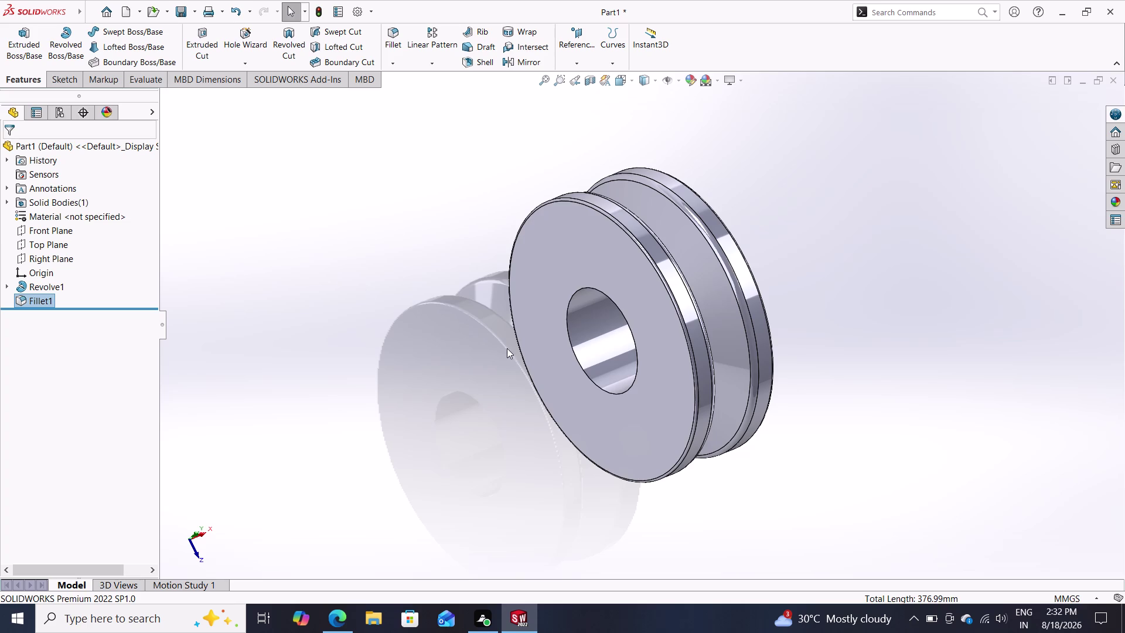
middle_drag(631, 383, 537, 397)
Orbit and zoom around the filleted pulley from all sides, then bring up its Material options.
middle_drag(609, 384, 618, 384)
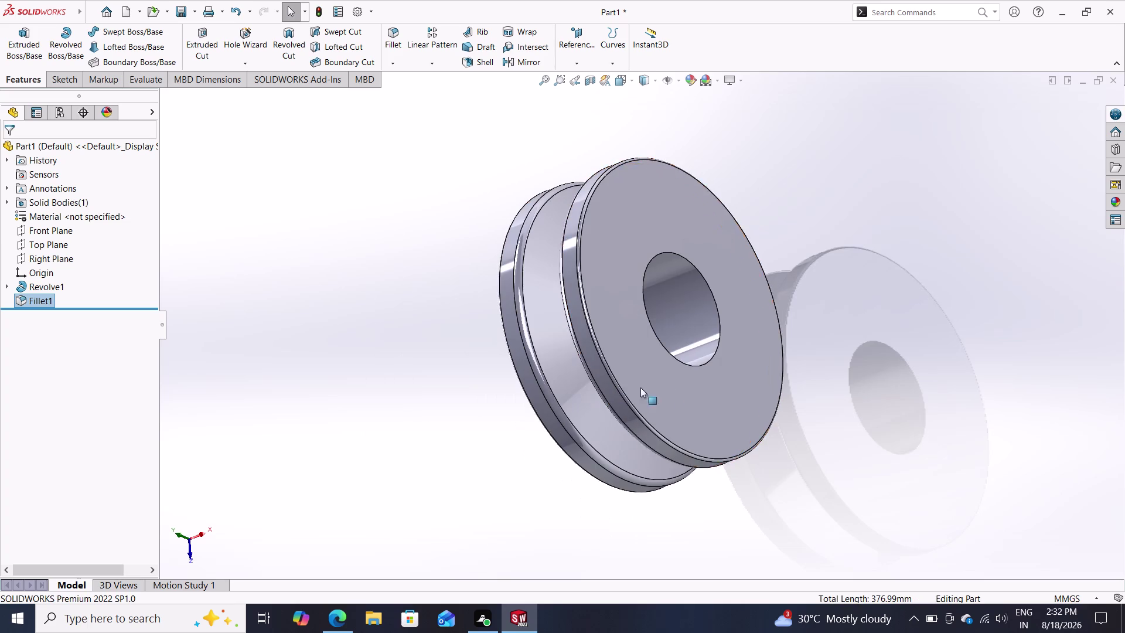
middle_drag(618, 385, 729, 328)
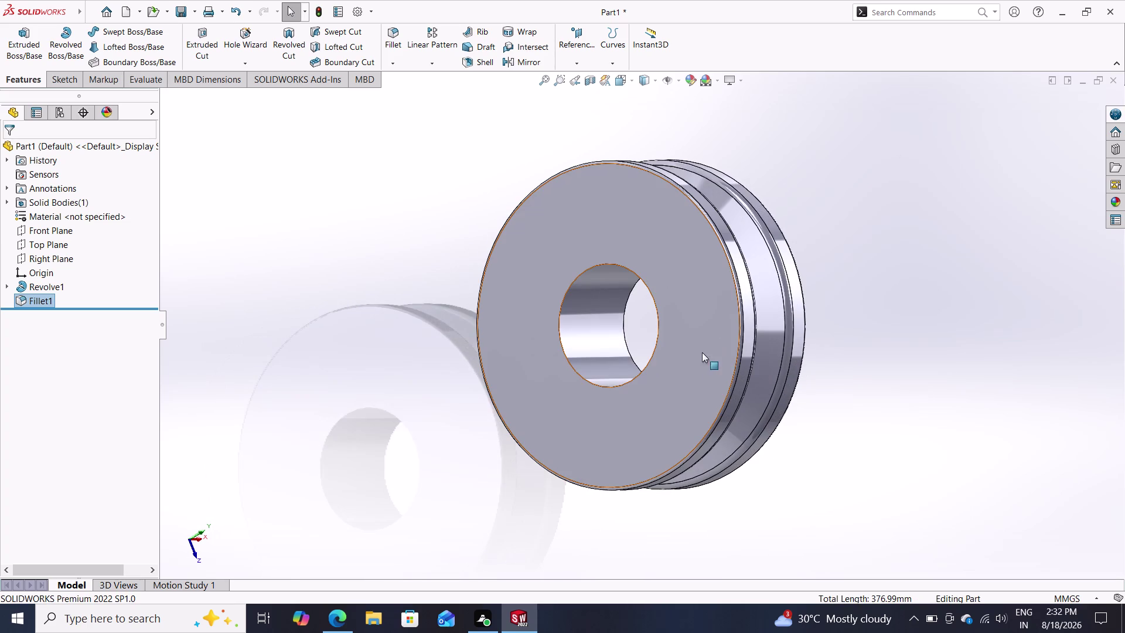
scroll(down, 3)
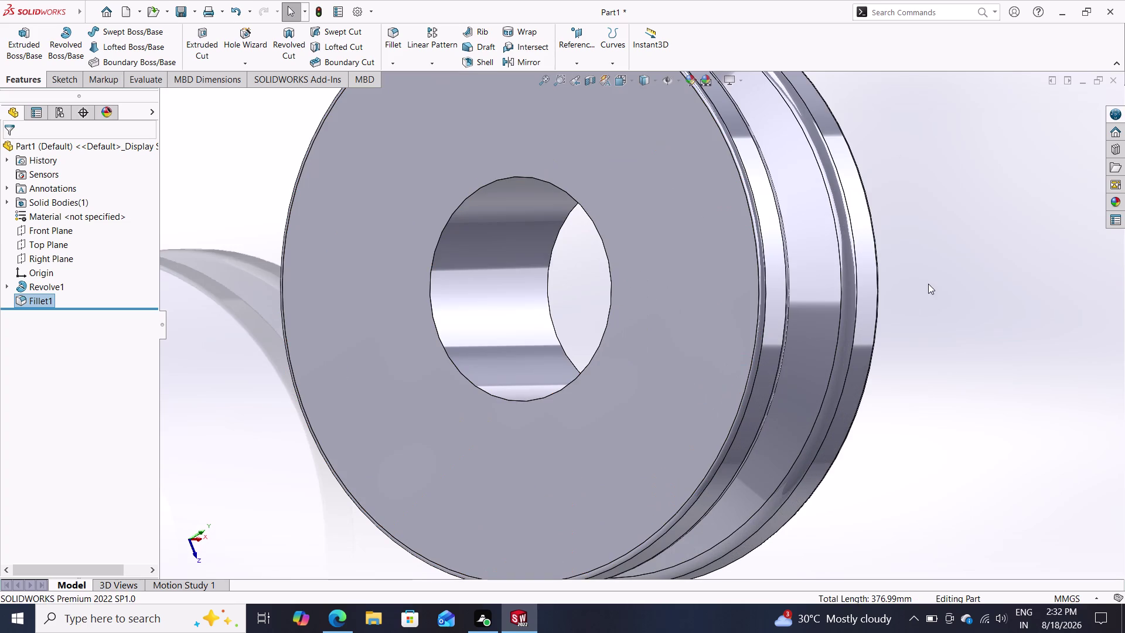
middle_drag(950, 280, 880, 324)
middle_drag(910, 309, 887, 324)
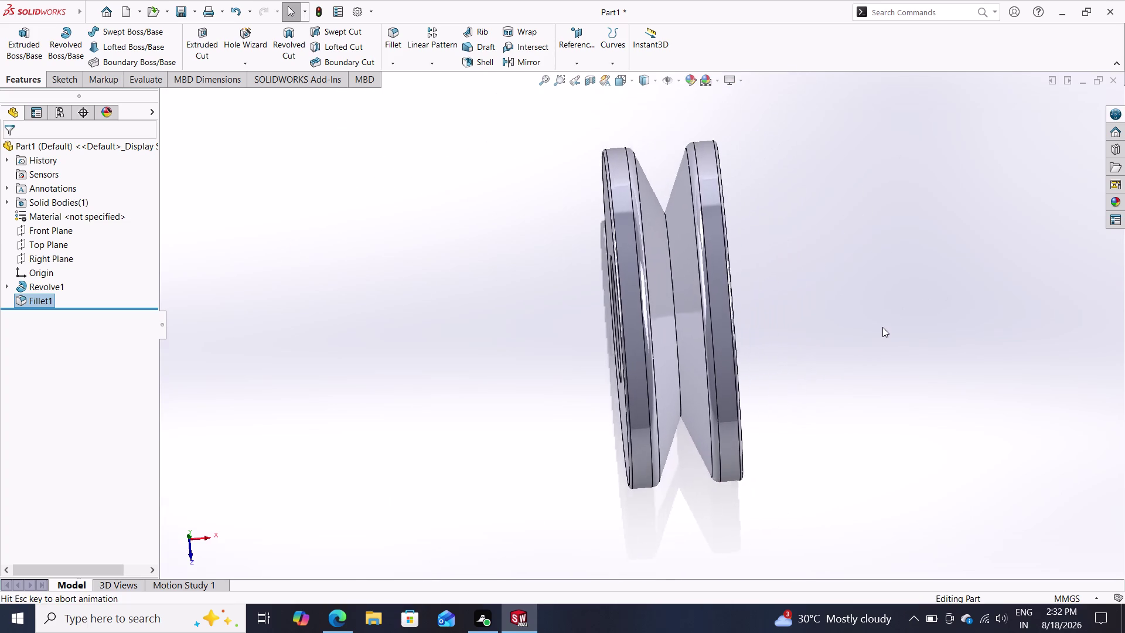
middle_drag(886, 324, 881, 328)
middle_drag(867, 332, 826, 355)
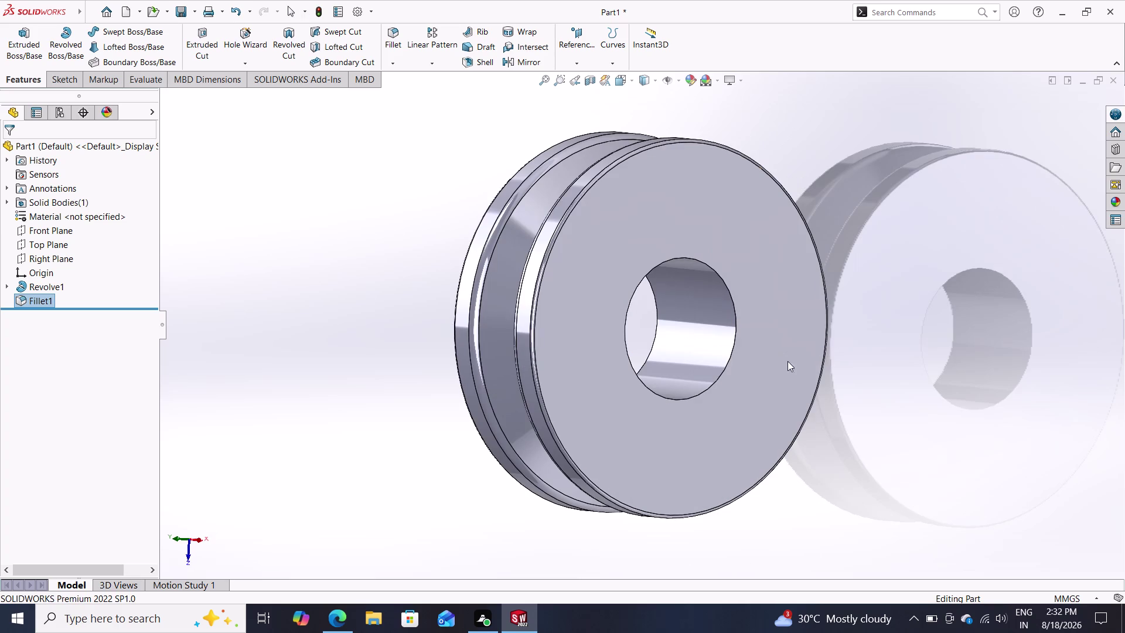
middle_drag(418, 283, 550, 304)
middle_drag(396, 285, 428, 290)
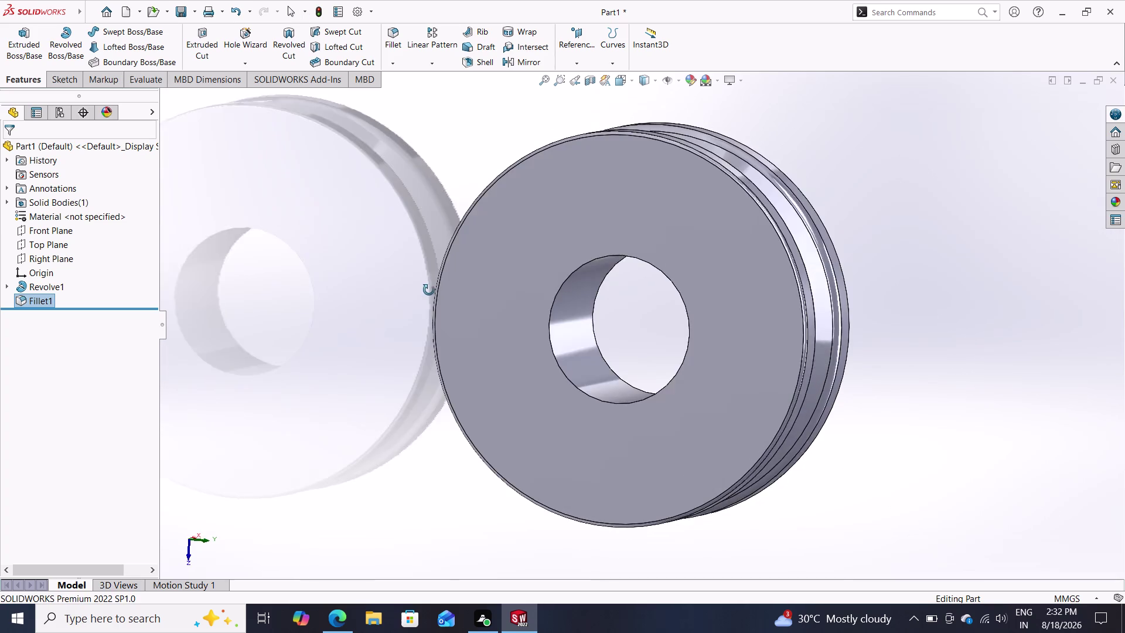
middle_drag(428, 290, 443, 311)
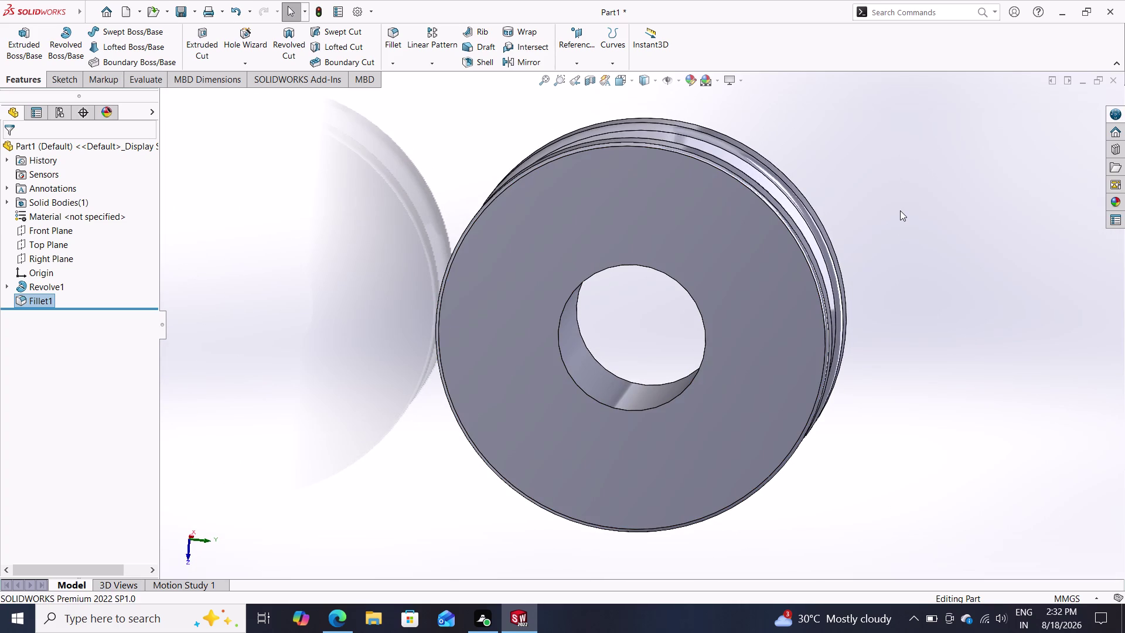
middle_drag(919, 203, 878, 226)
middle_drag(867, 232, 833, 258)
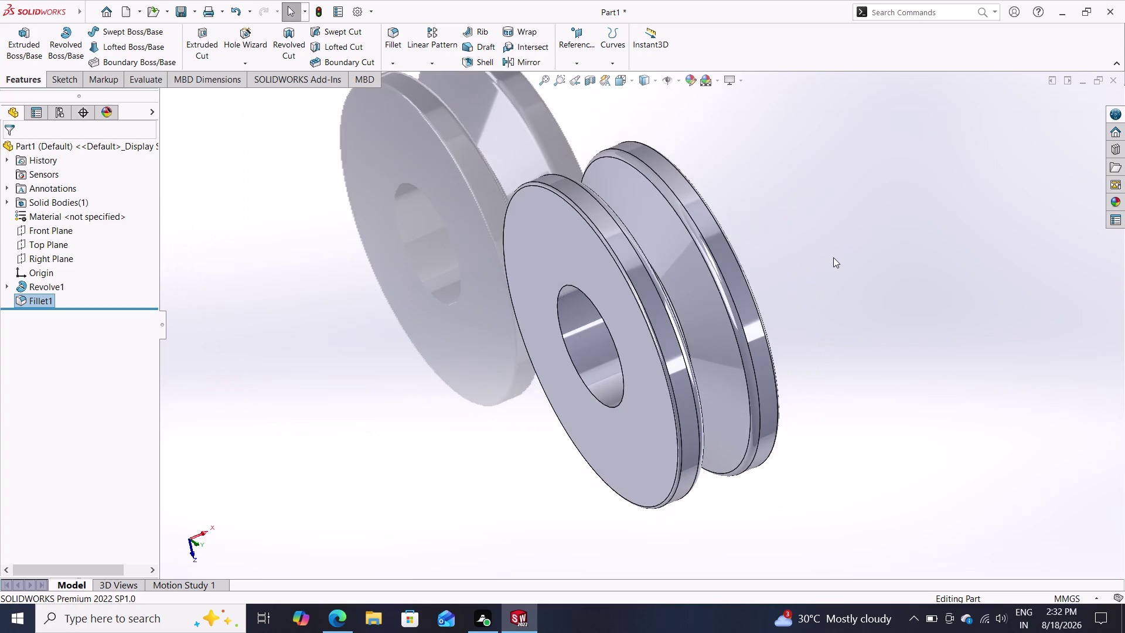
middle_drag(833, 257, 902, 281)
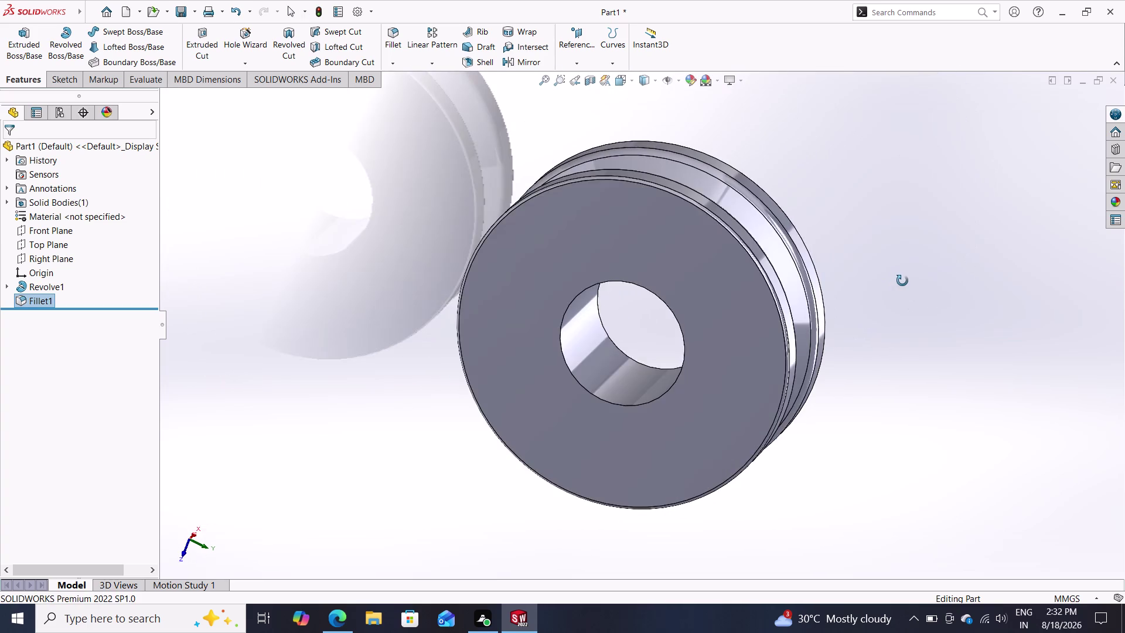
middle_drag(903, 281, 896, 173)
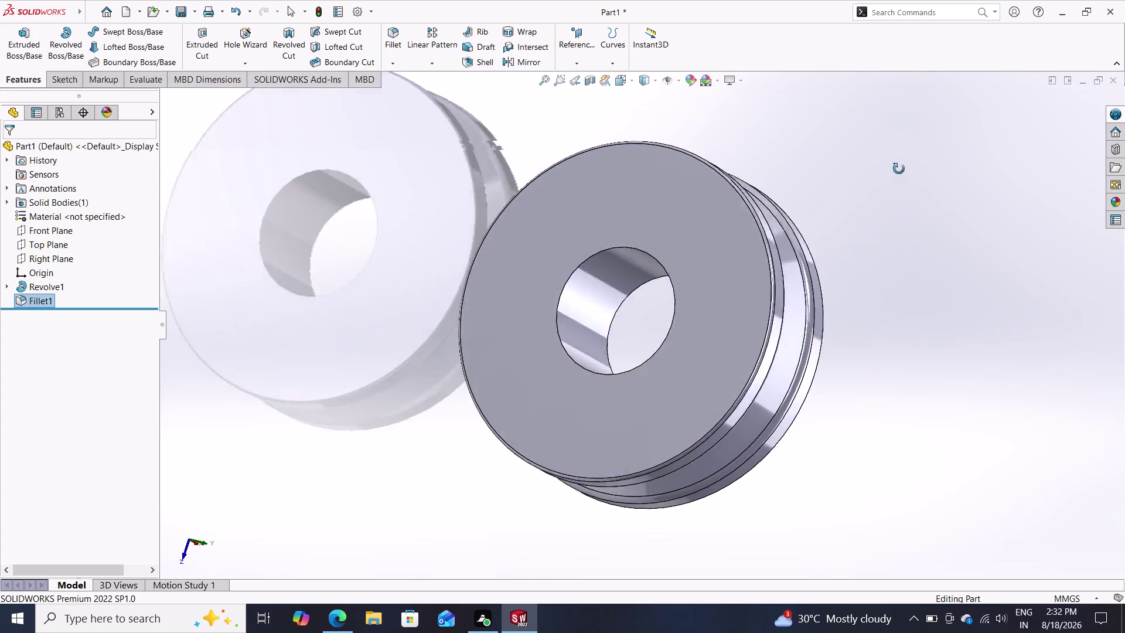
middle_drag(896, 173, 956, 313)
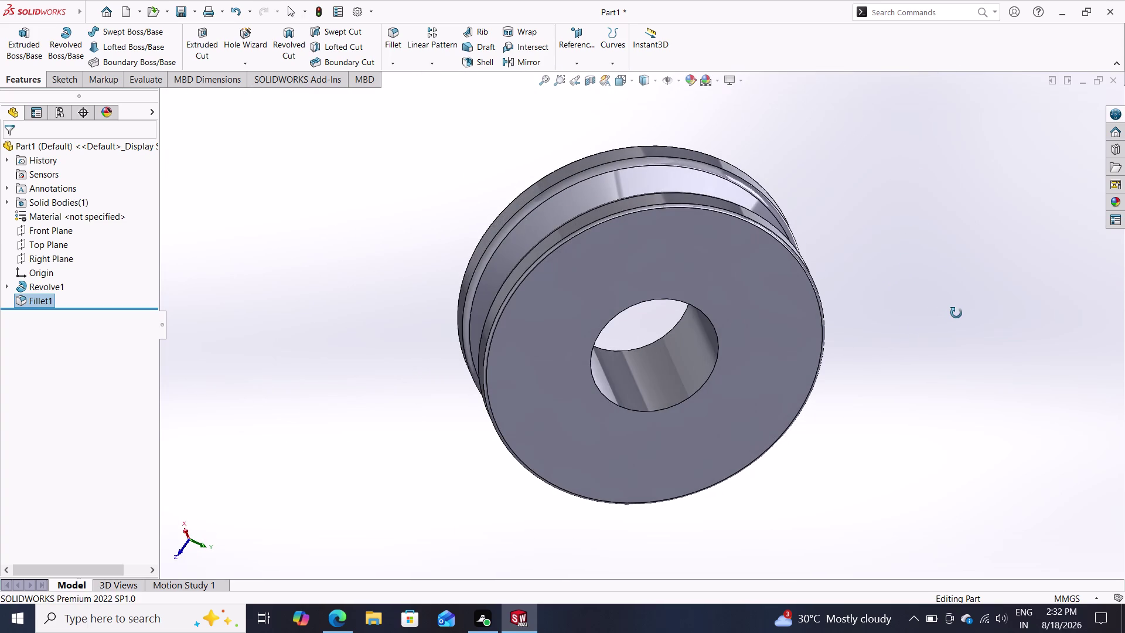
middle_drag(956, 313, 905, 257)
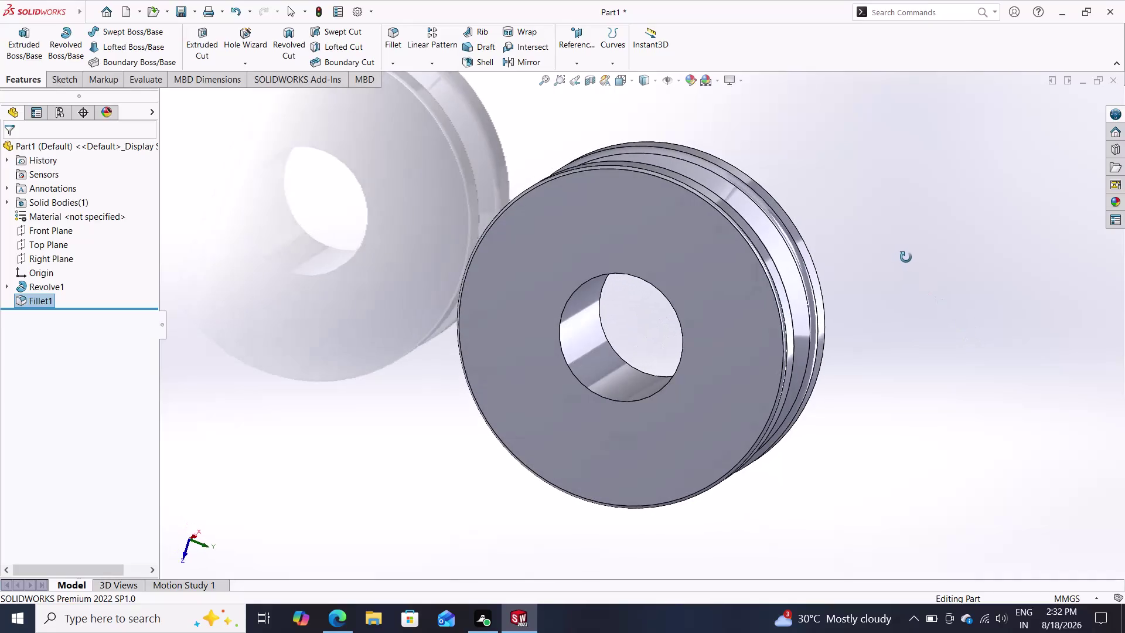
middle_drag(906, 257, 825, 258)
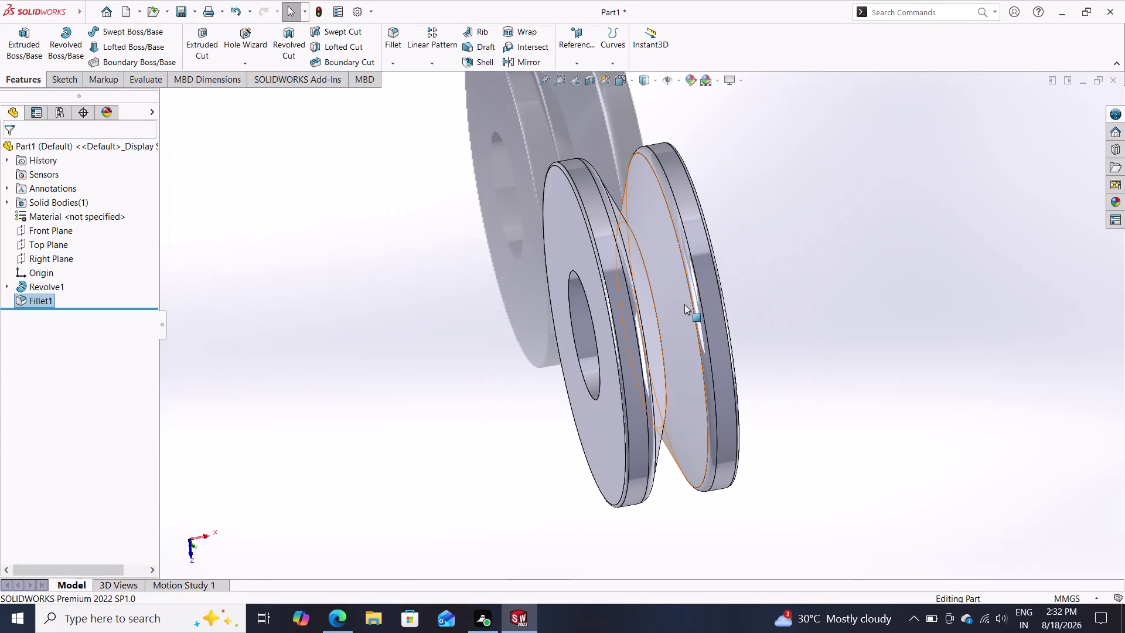
scroll(down, 3)
scroll(up, 3)
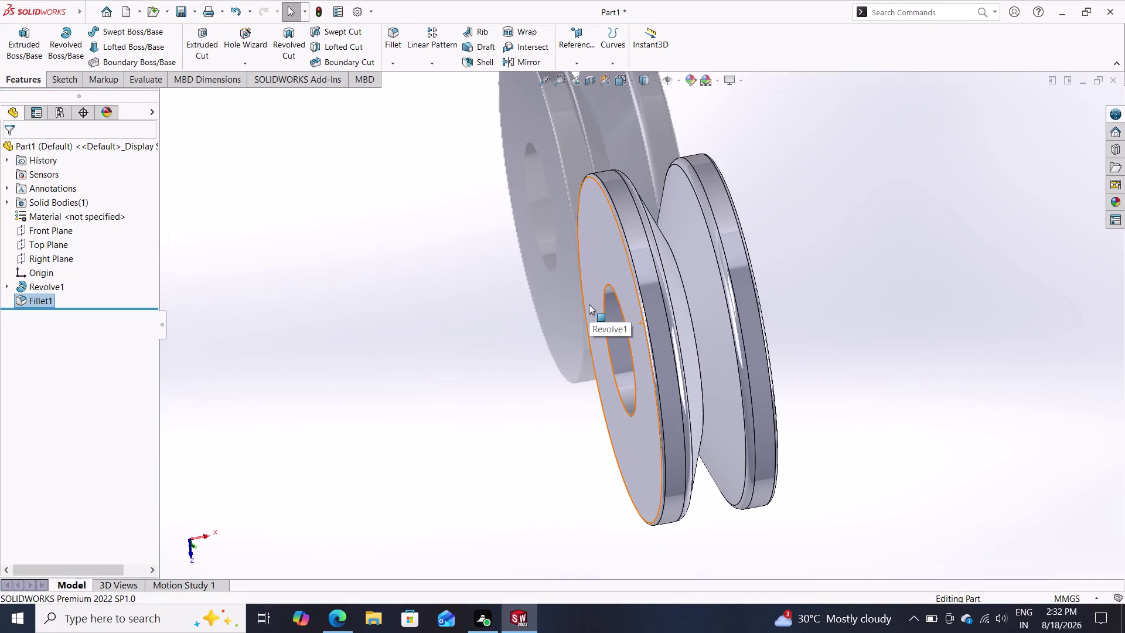
middle_drag(513, 304, 557, 303)
middle_drag(532, 311, 552, 280)
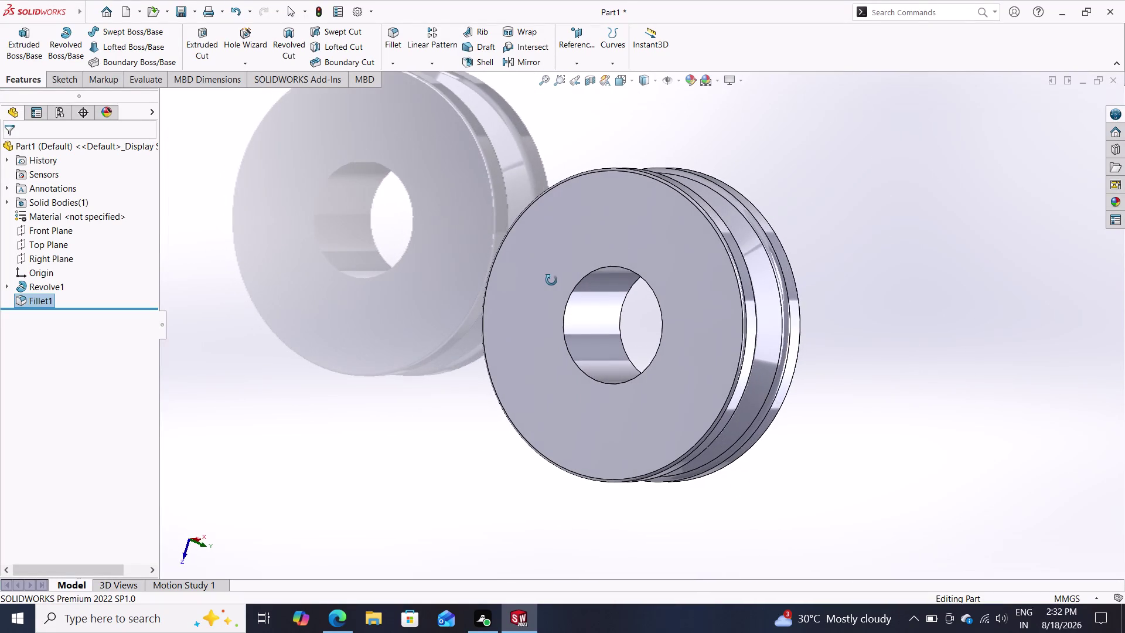
middle_drag(552, 280, 553, 280)
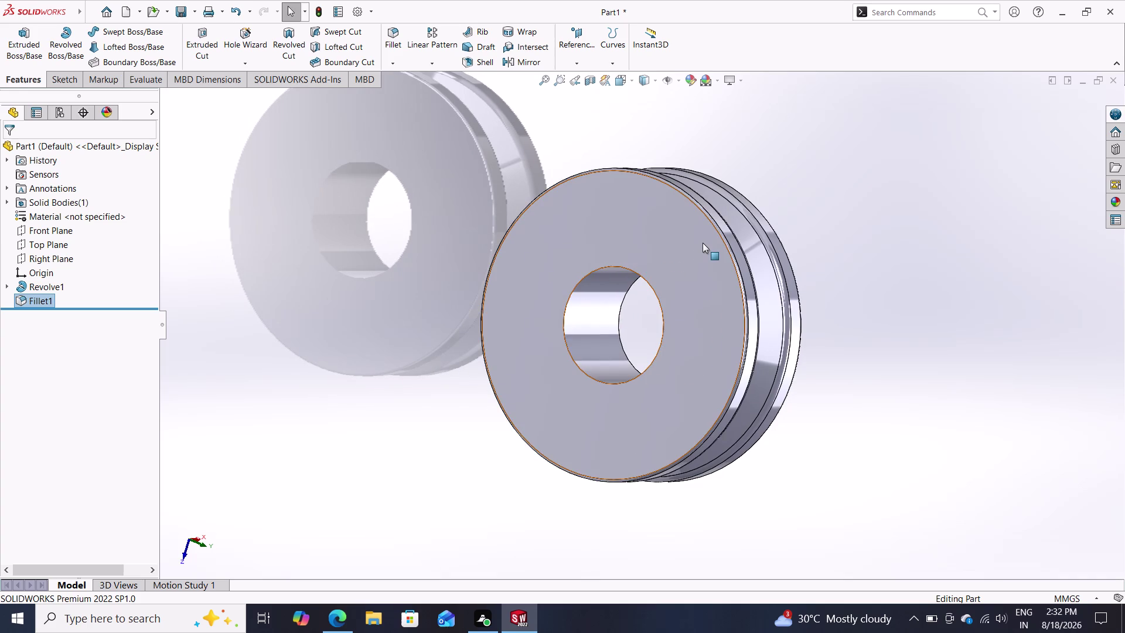
scroll(up, 3)
scroll(down, 3)
scroll(down, 3)
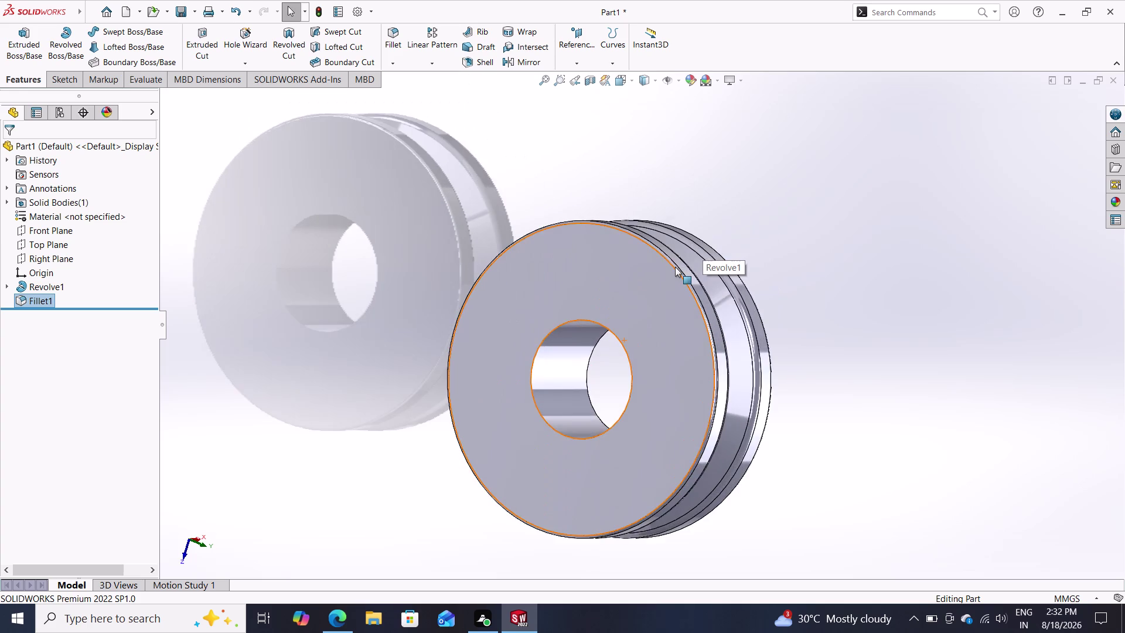
scroll(down, 3)
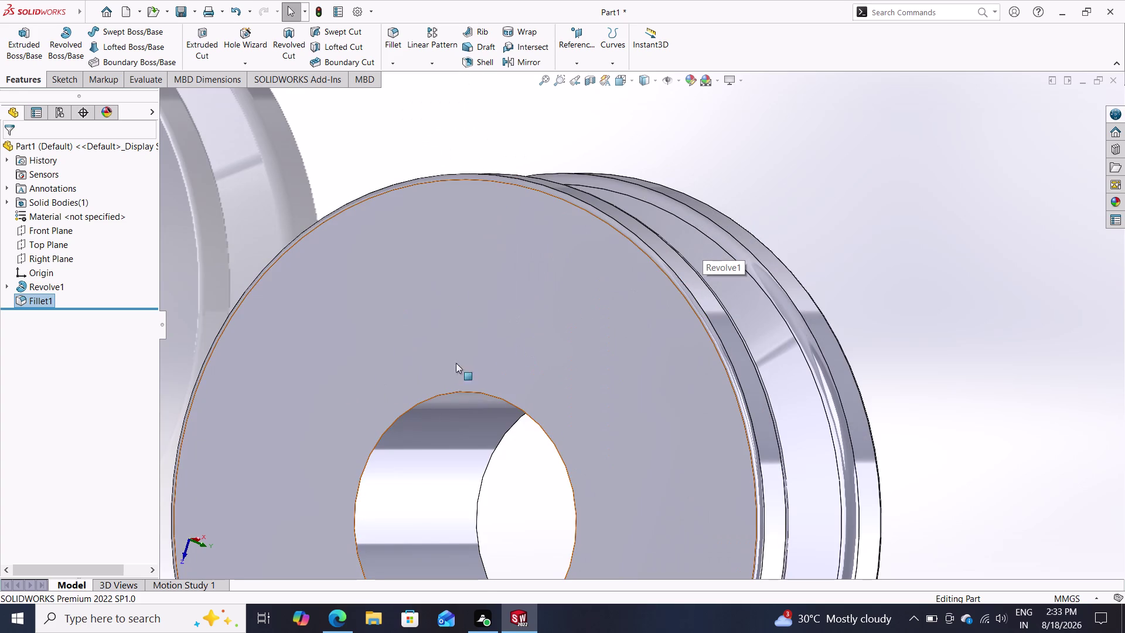
middle_drag(832, 182, 785, 212)
middle_drag(824, 207, 812, 215)
middle_drag(811, 216, 803, 225)
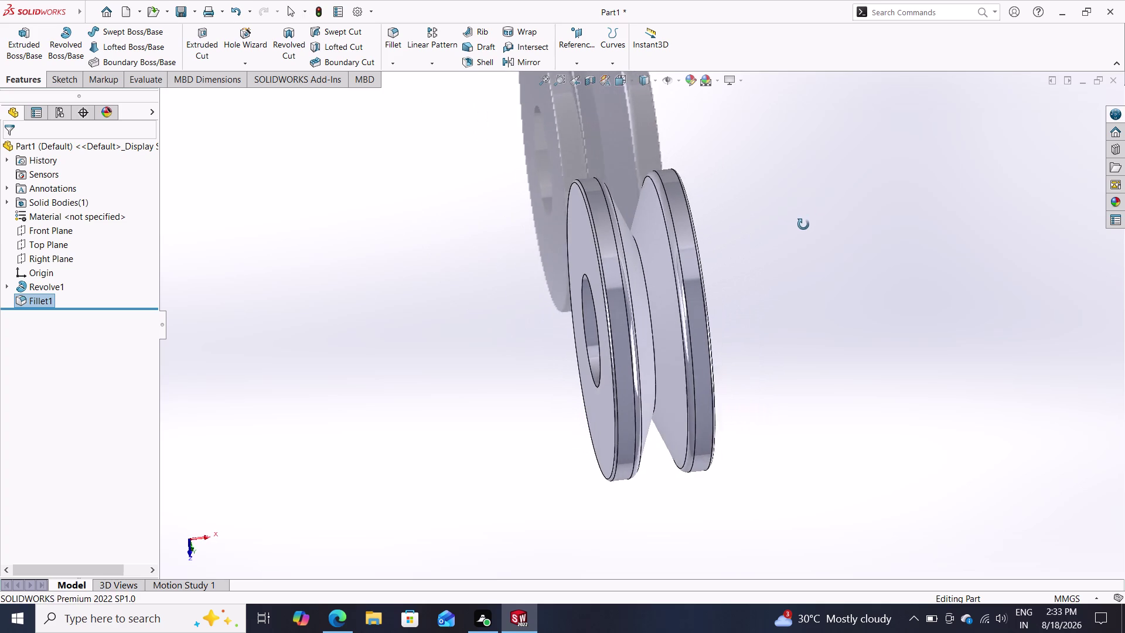
middle_drag(804, 224, 766, 244)
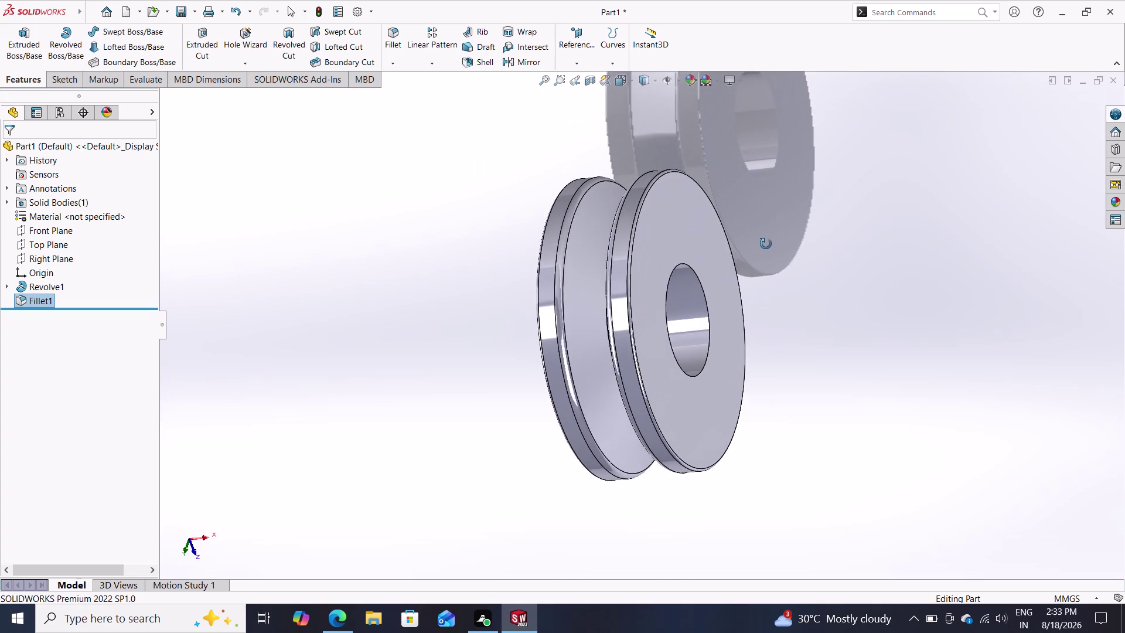
middle_drag(766, 243, 678, 366)
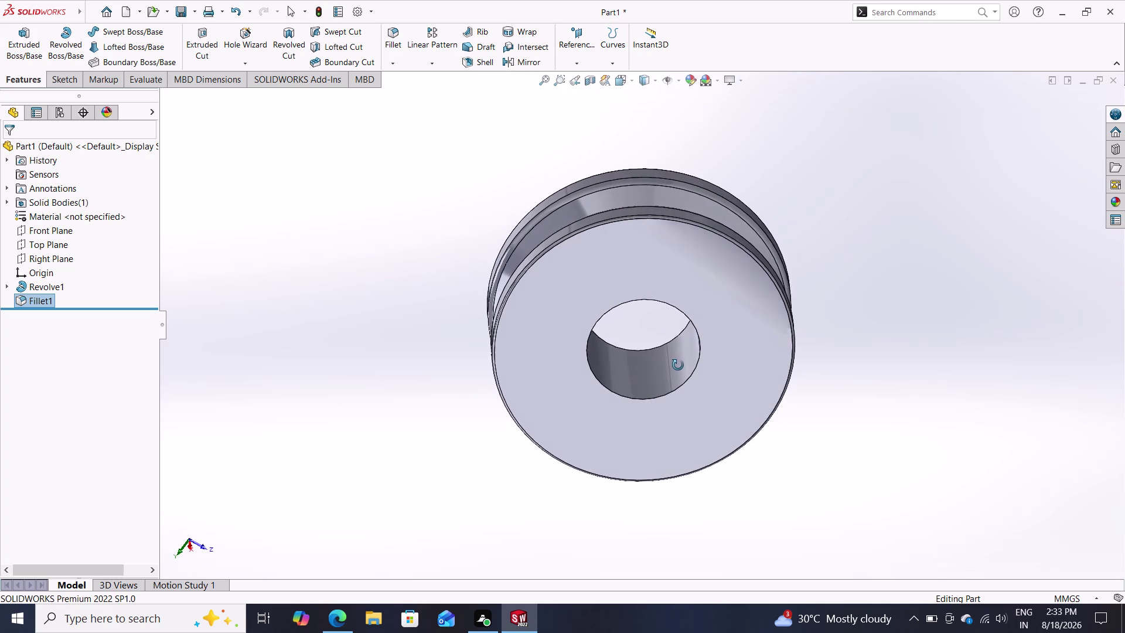
middle_drag(678, 366, 816, 137)
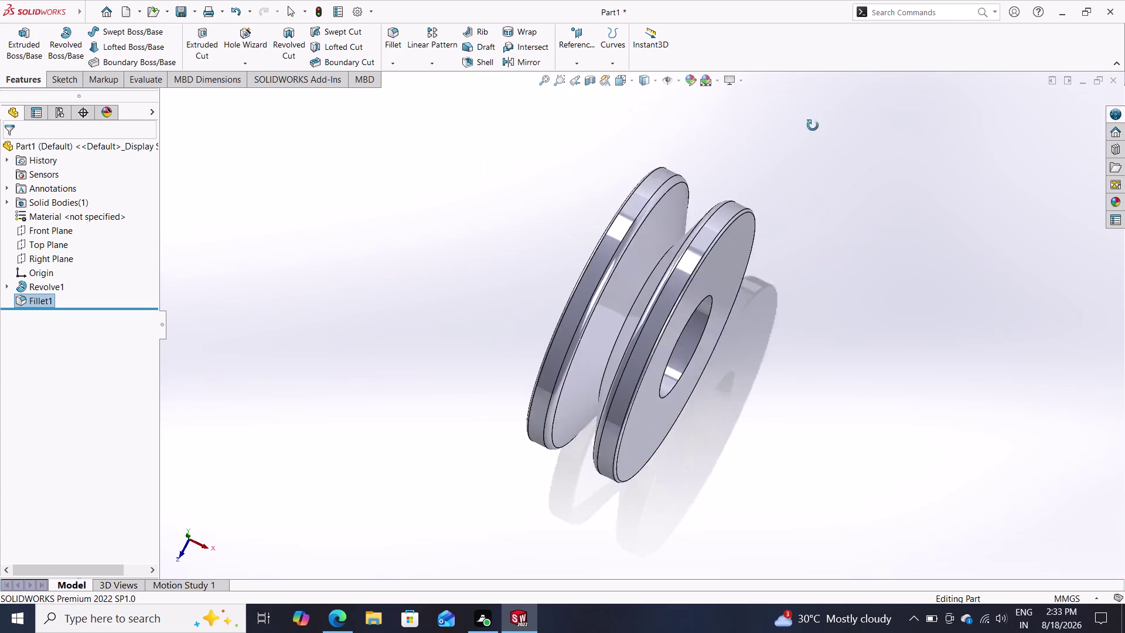
middle_drag(815, 136, 854, 265)
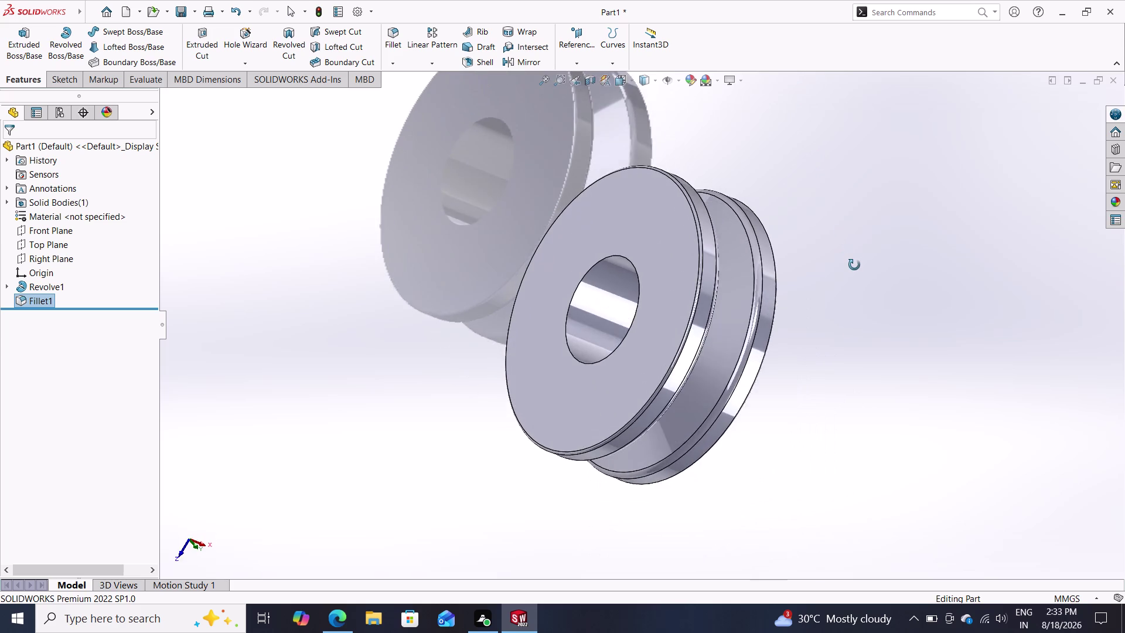
middle_drag(854, 264, 884, 406)
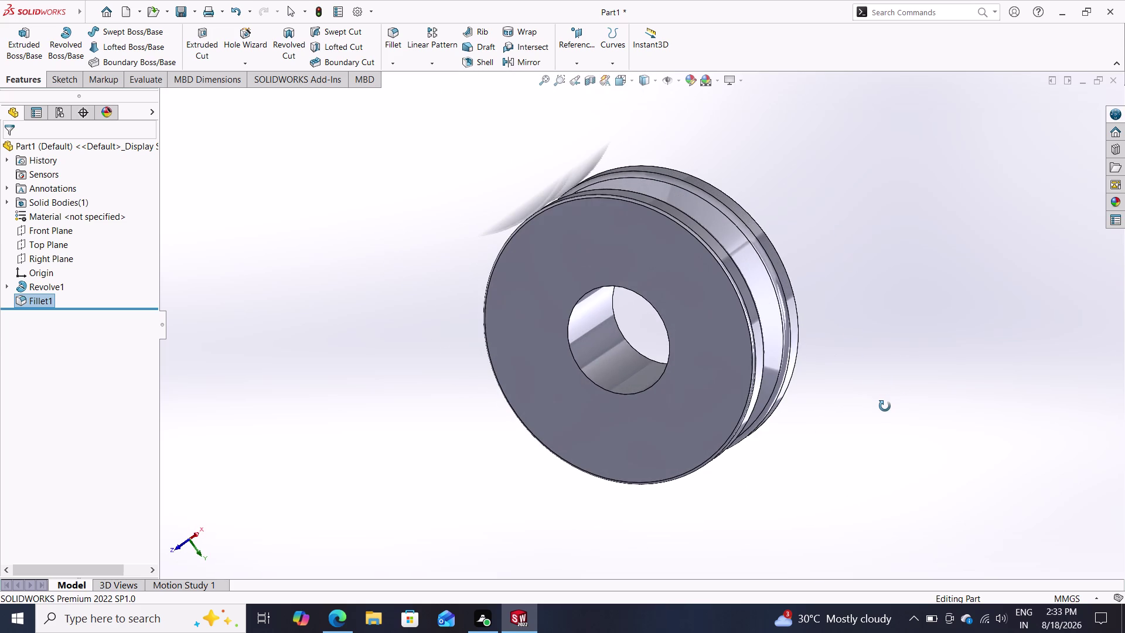
middle_drag(884, 406, 885, 405)
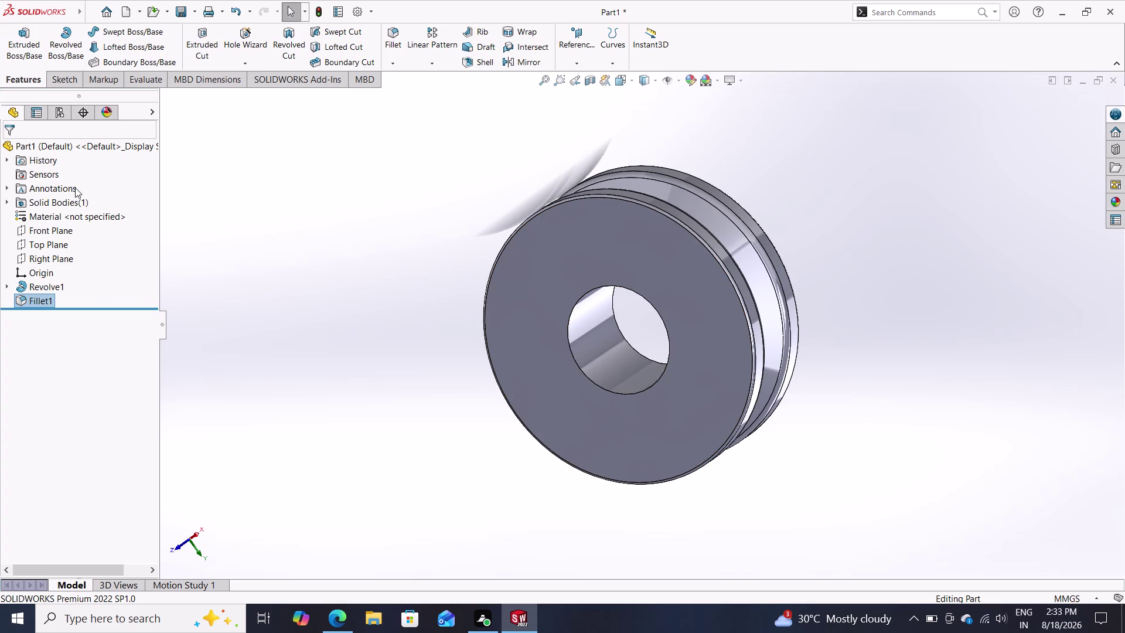
right_click(74, 212)
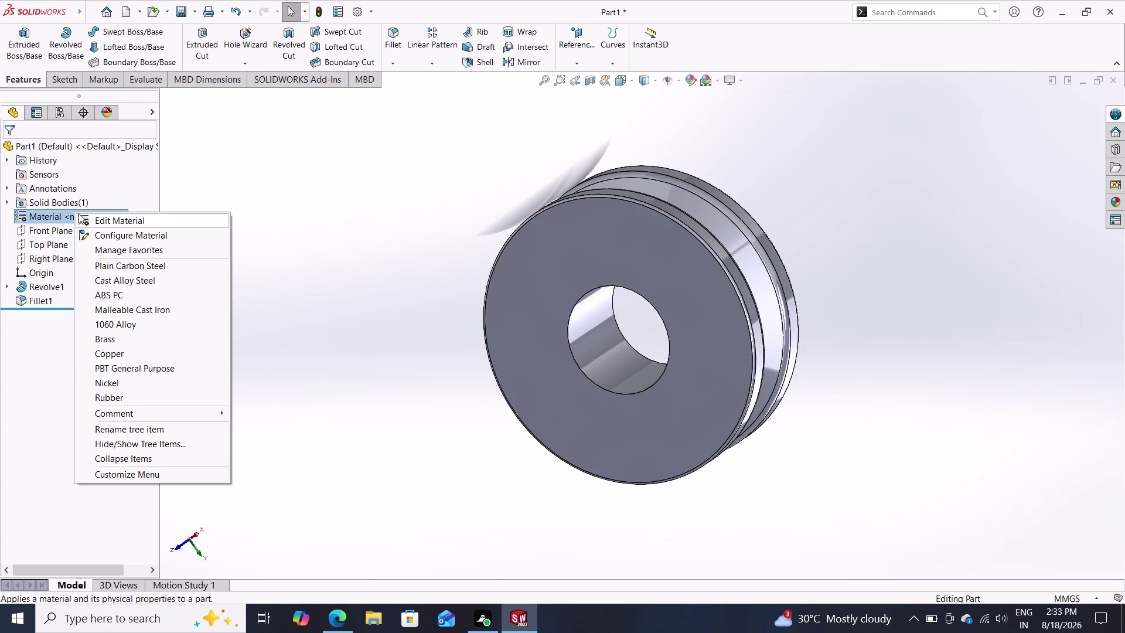
Assign Steel > Alloy Steel as the pulley part's material.
click(80, 215)
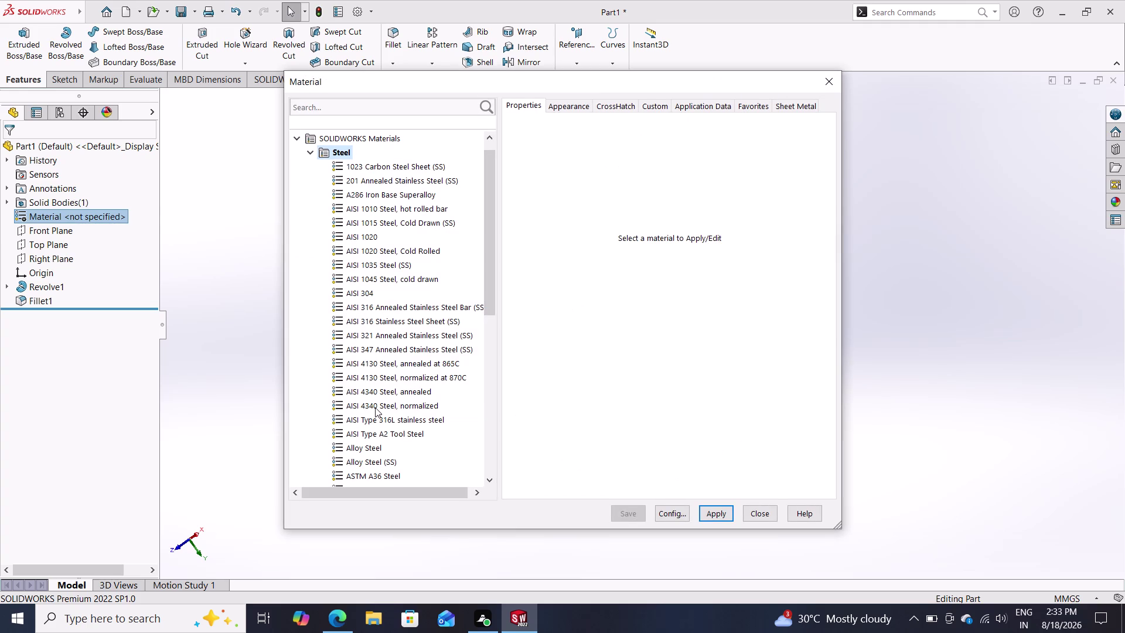
click(378, 450)
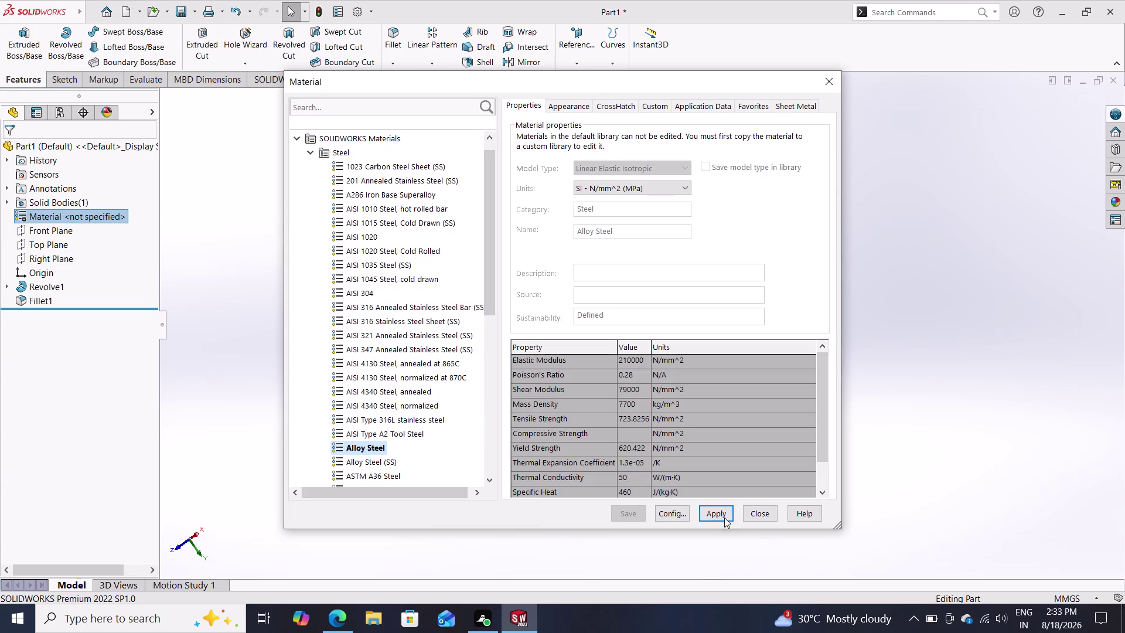
click(724, 516)
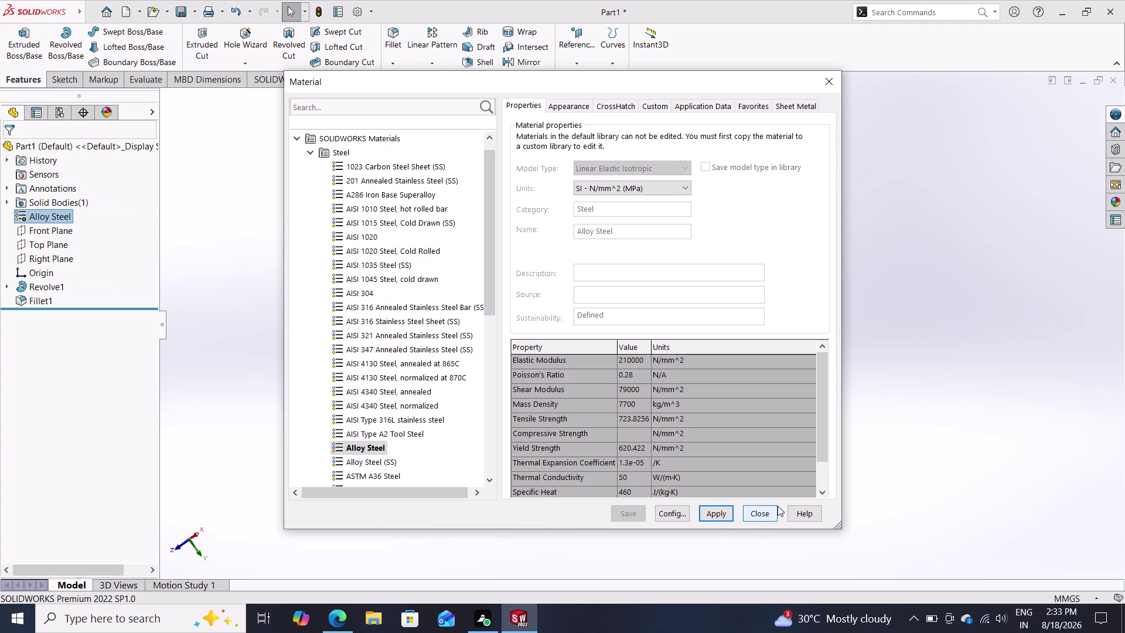
click(764, 513)
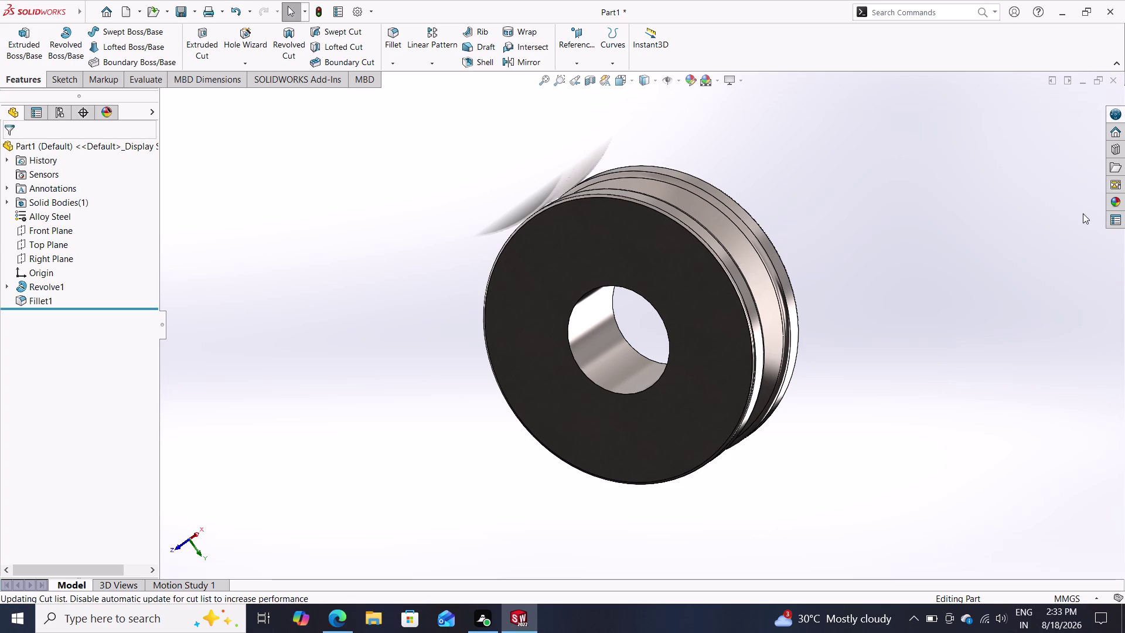
click(1114, 201)
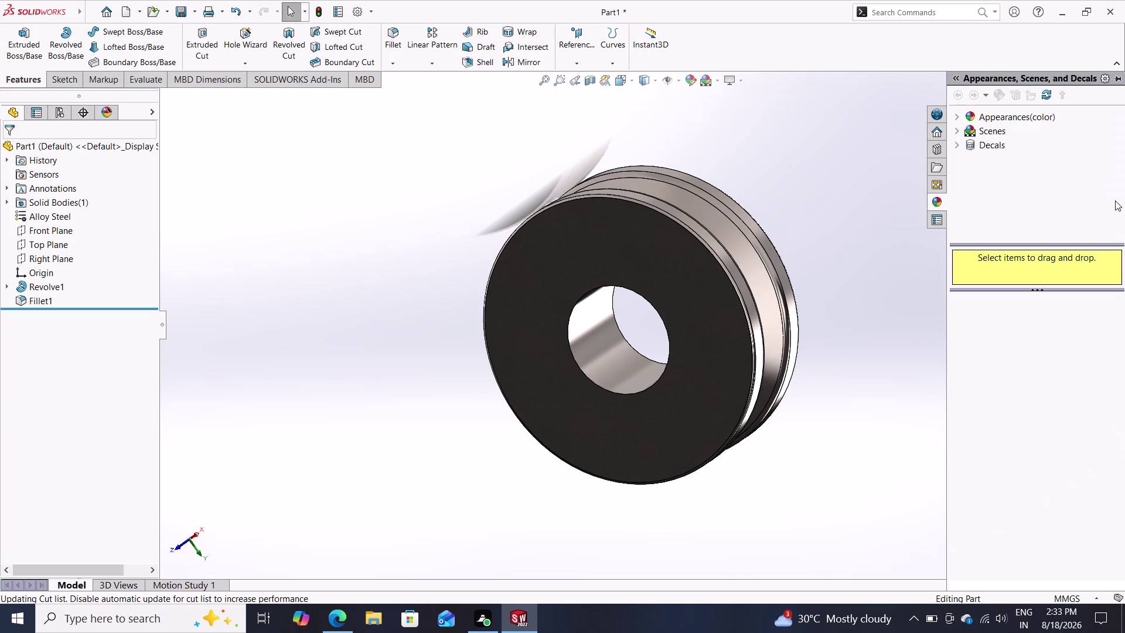
Apply the candy apple red painted appearance to the pulley's faces.
click(960, 121)
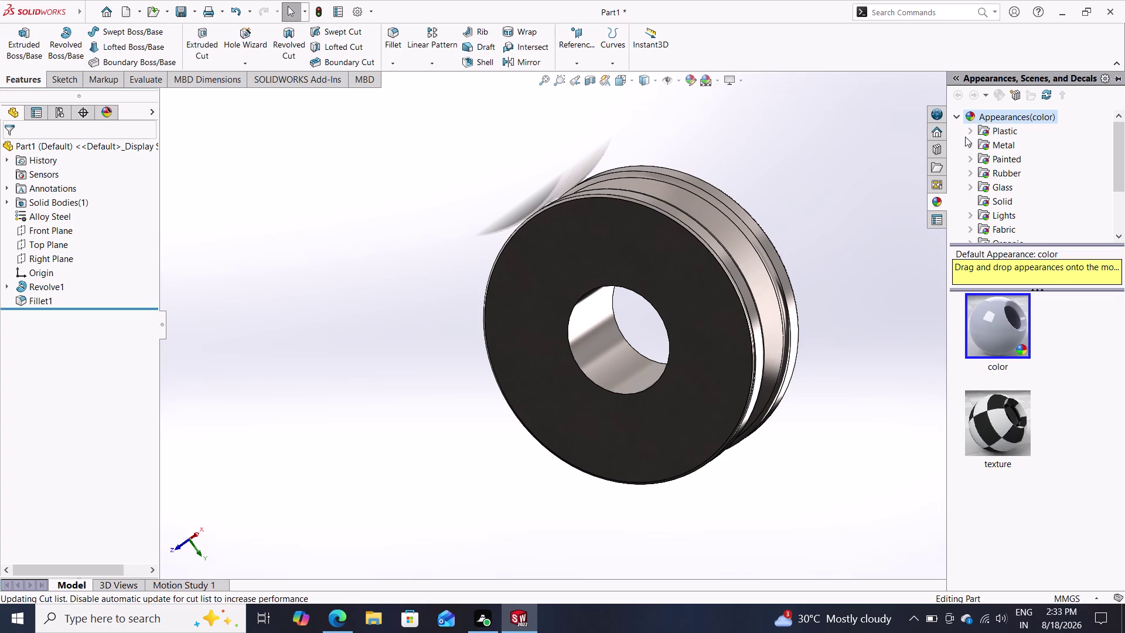
click(999, 149)
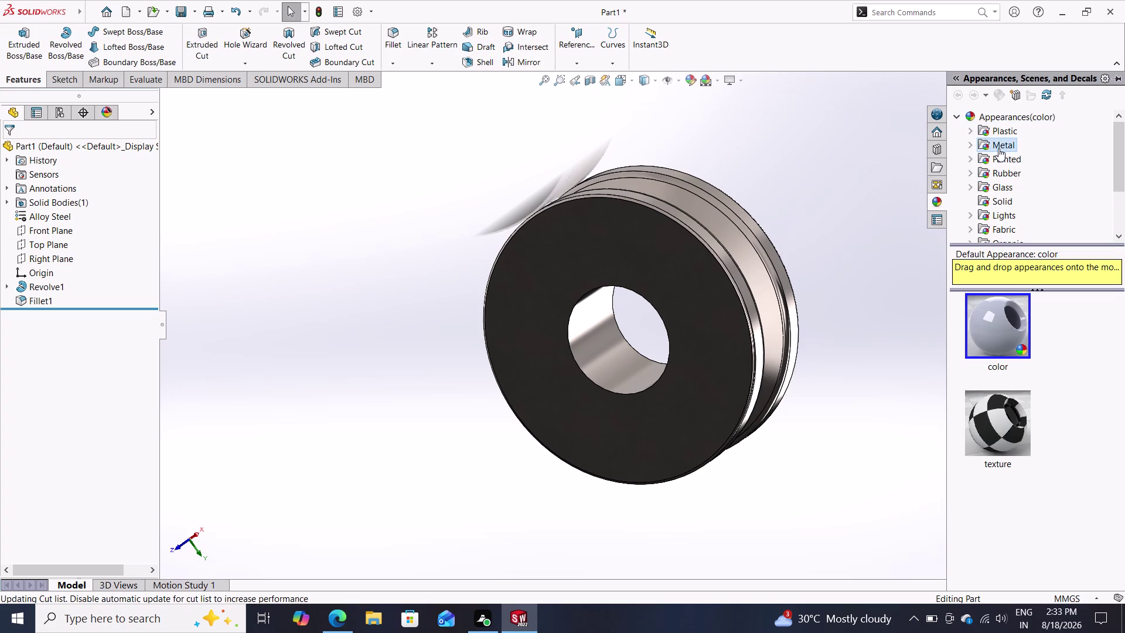
click(1011, 164)
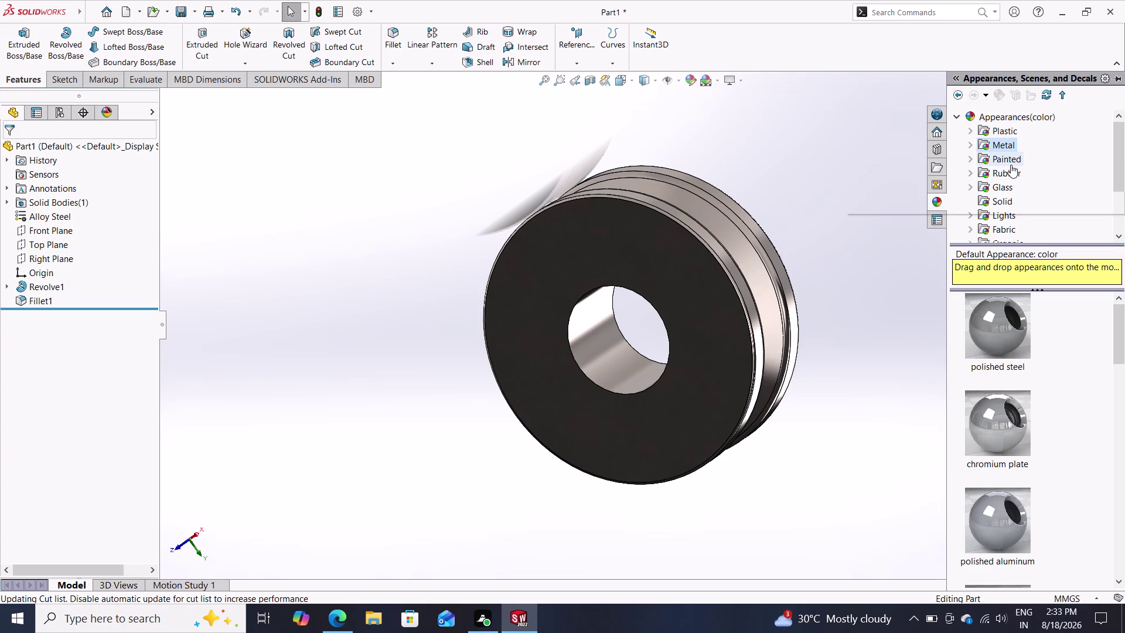
scroll(down, 3)
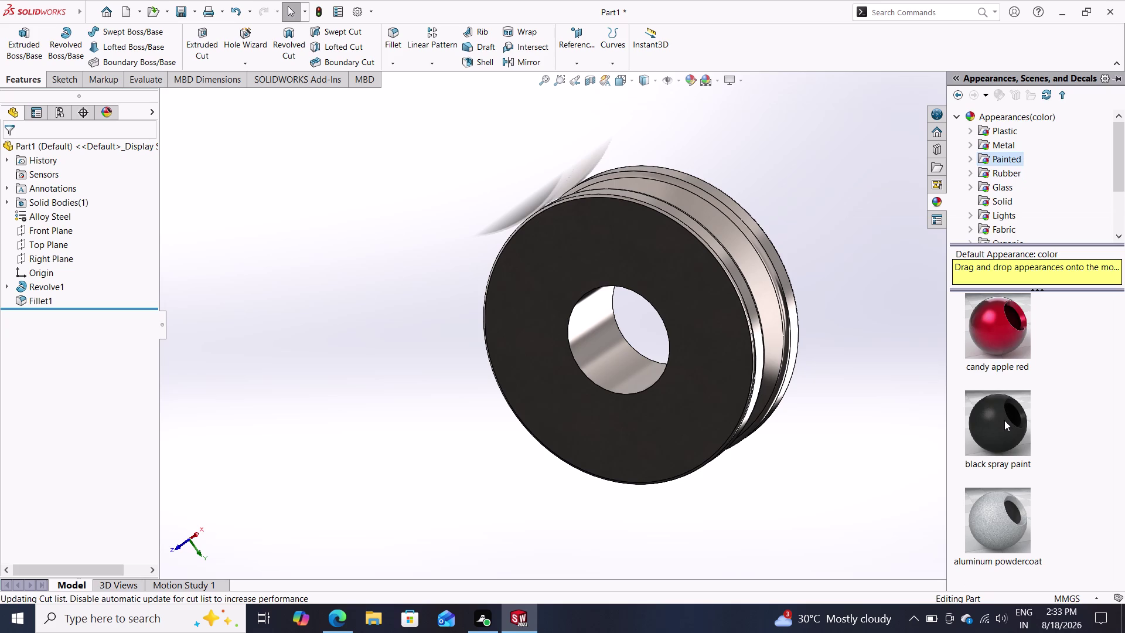
scroll(down, 3)
scroll(down, 3)
drag(1009, 340, 867, 339)
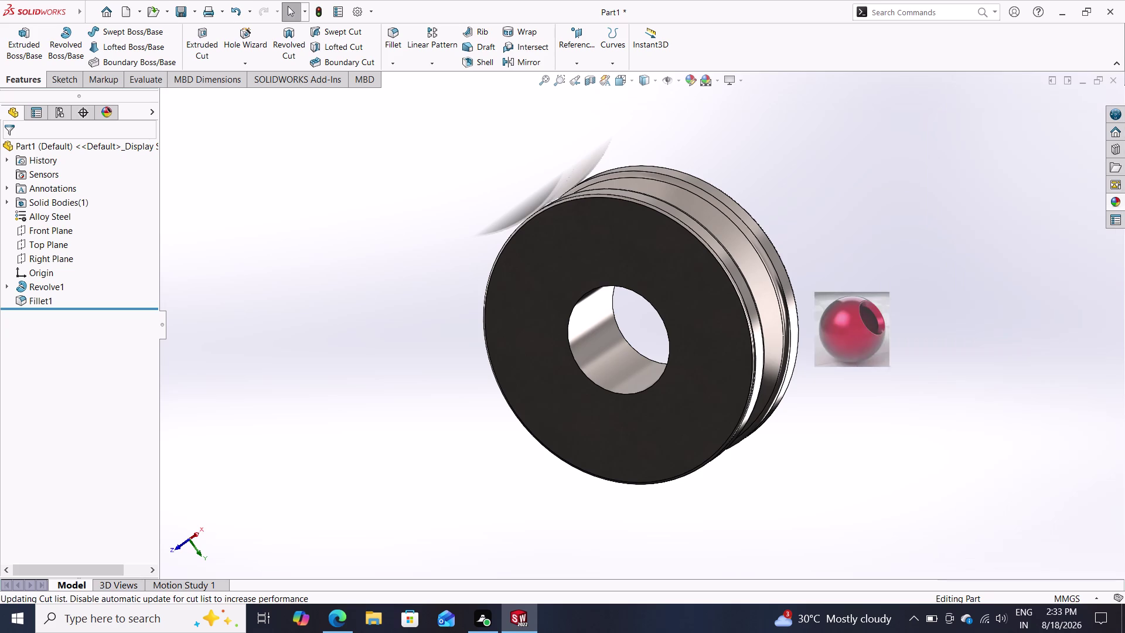
drag(867, 339, 717, 311)
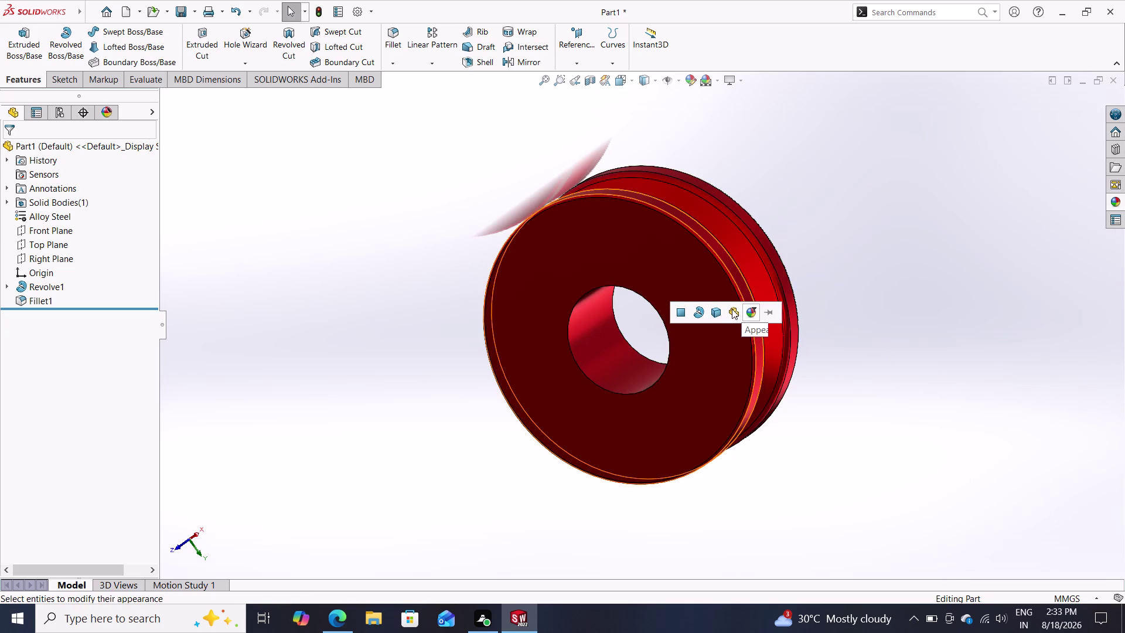
click(733, 309)
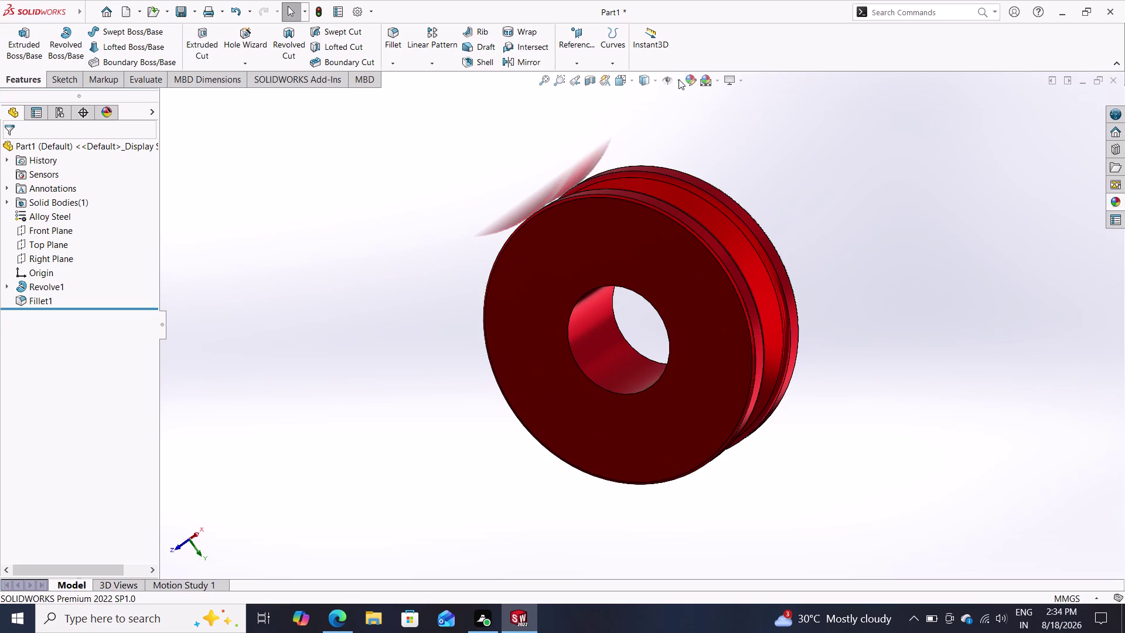
Switch to a different scene background and orbit the pulley to view other sides.
click(718, 84)
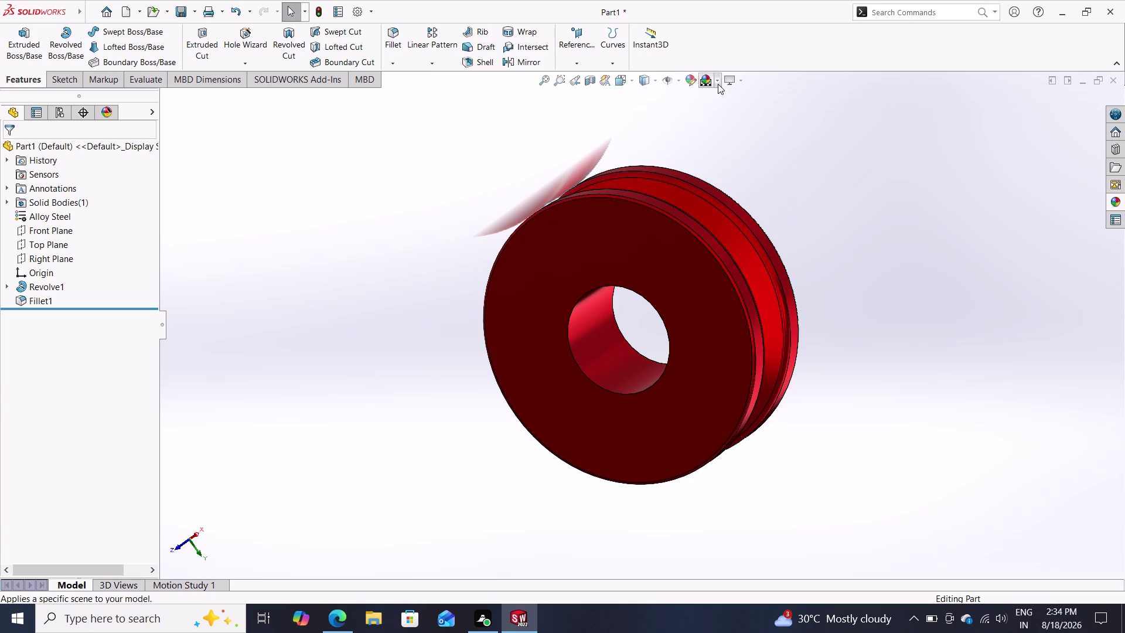
click(728, 109)
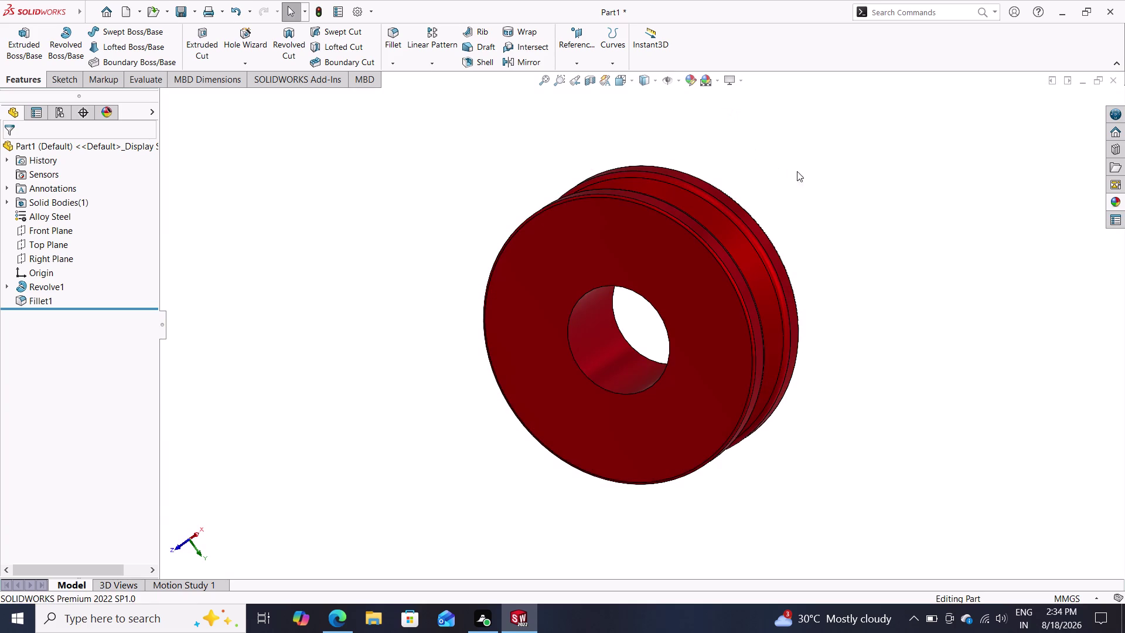
middle_drag(834, 252, 714, 318)
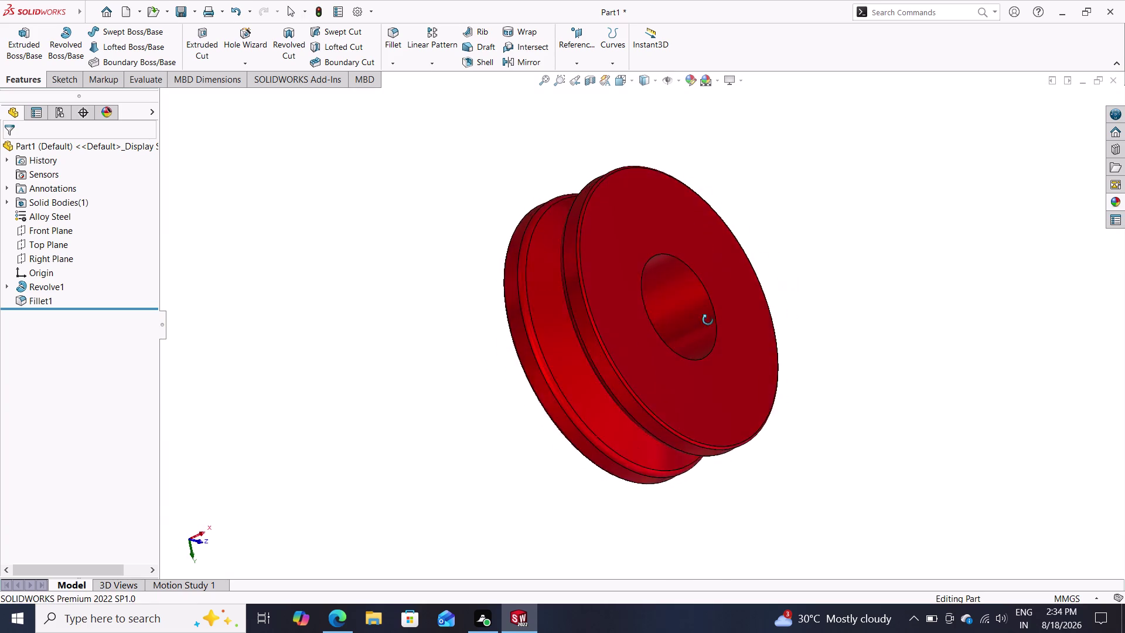
middle_drag(713, 319, 806, 300)
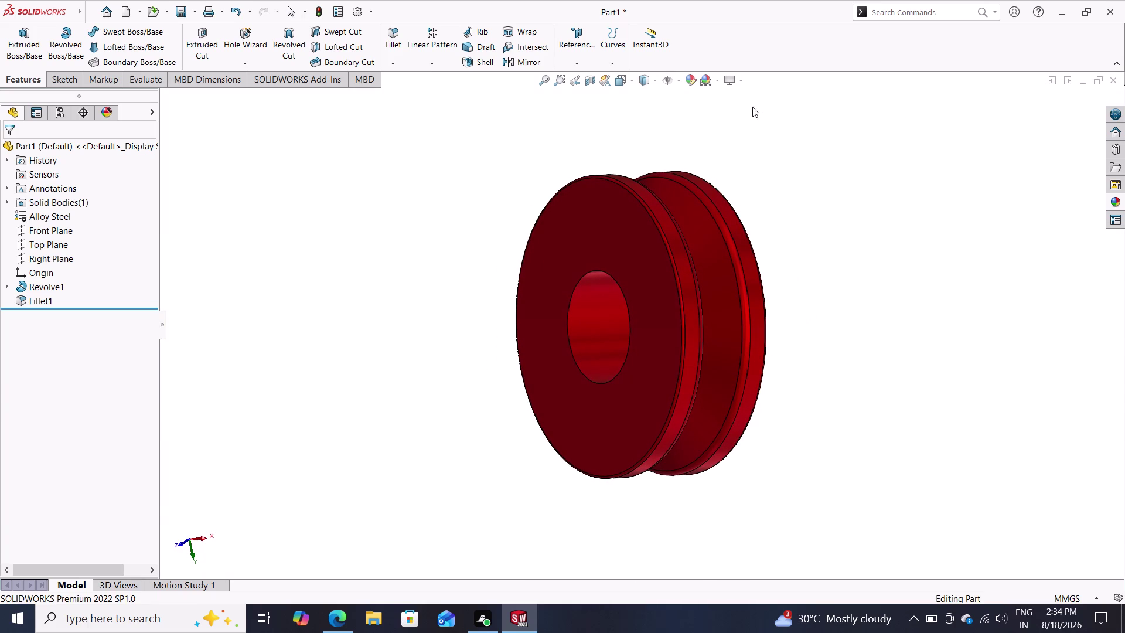
click(742, 84)
click(752, 99)
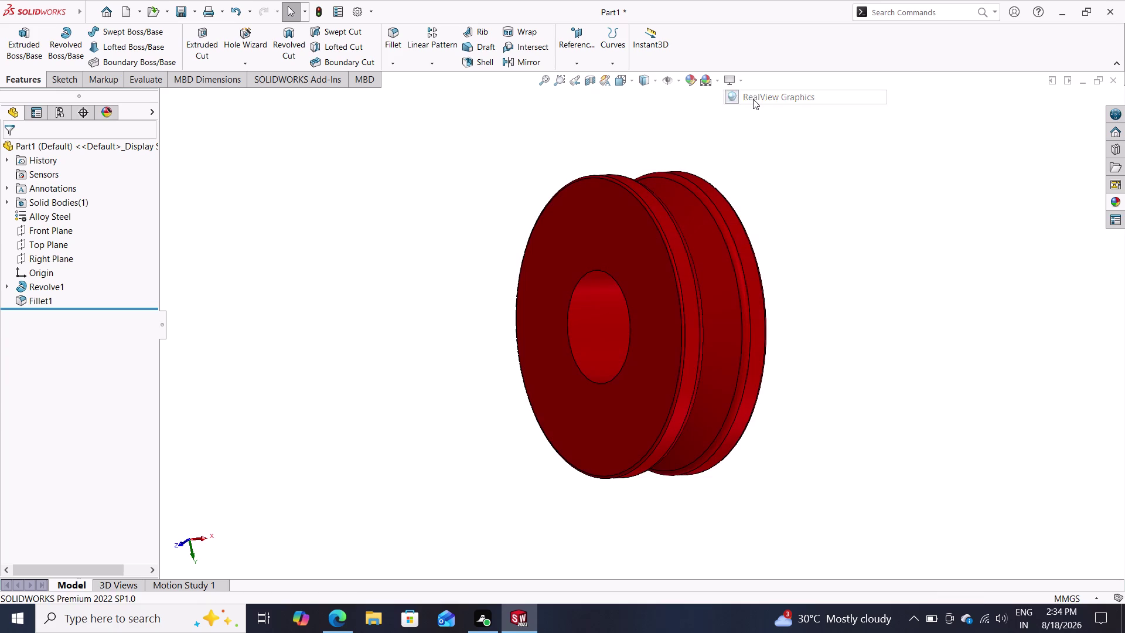
click(742, 79)
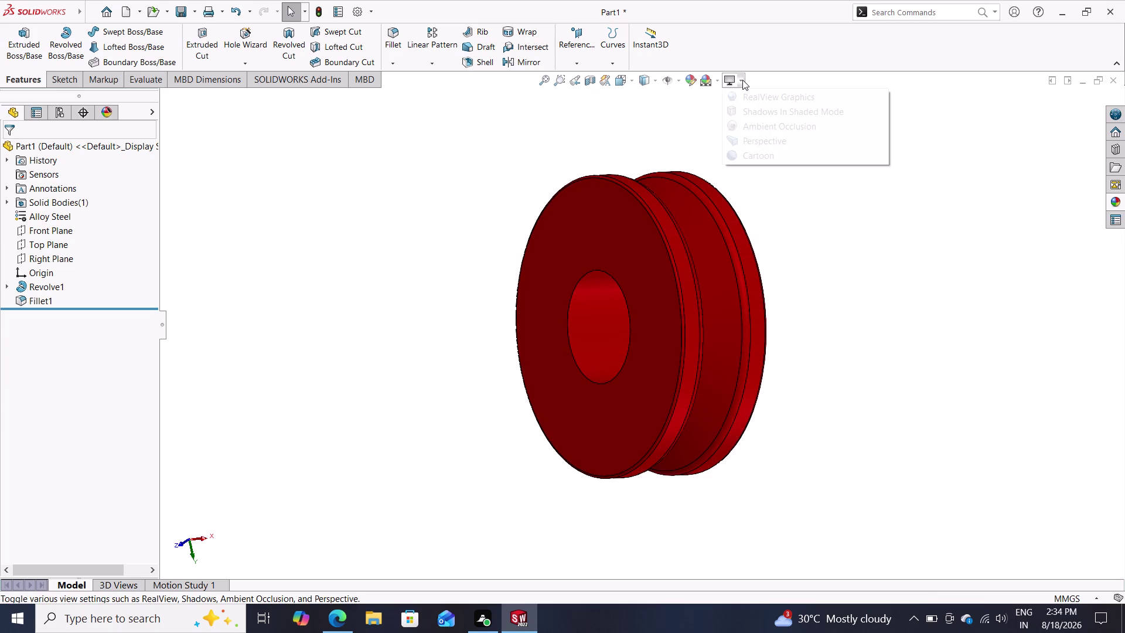
click(747, 96)
click(742, 80)
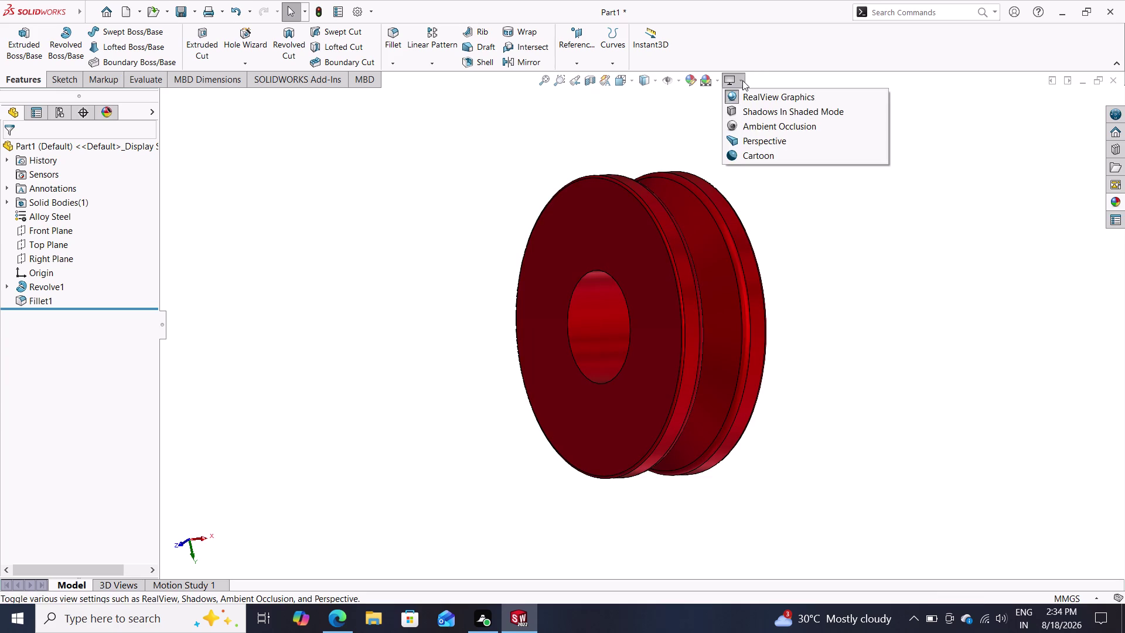
click(640, 111)
middle_drag(781, 218, 702, 236)
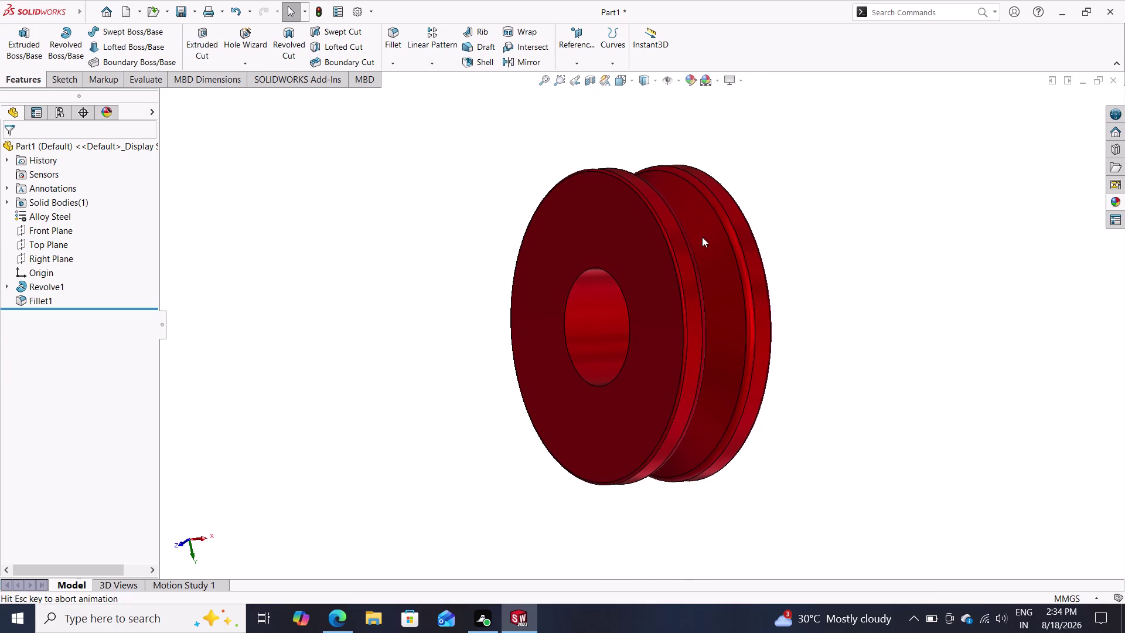
middle_drag(702, 237, 711, 233)
middle_drag(802, 211, 759, 204)
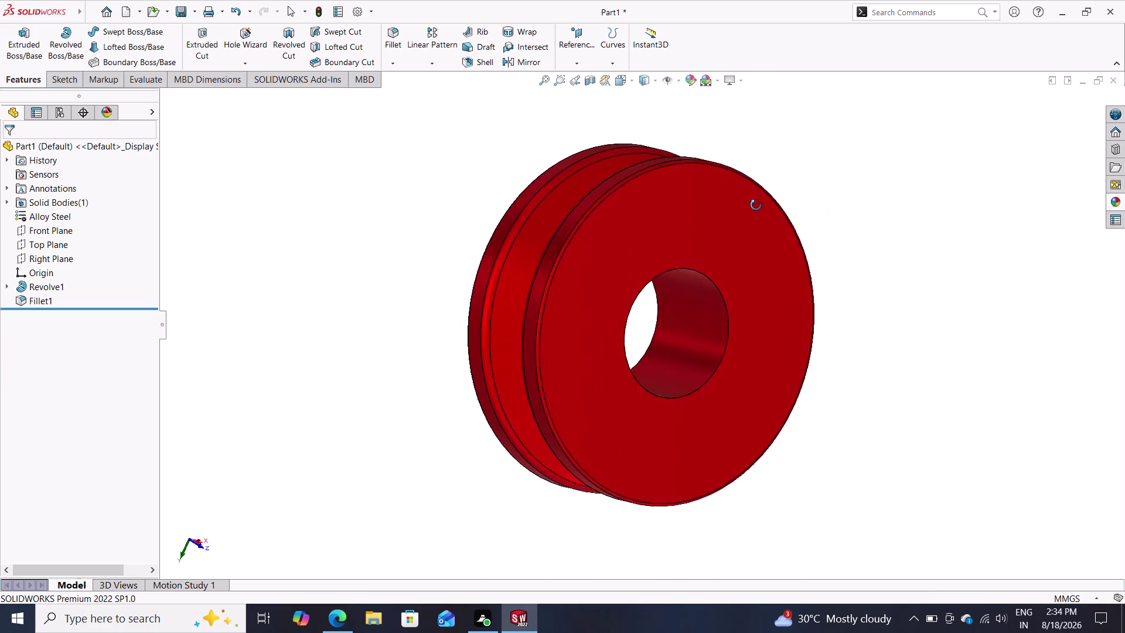
middle_drag(759, 203, 814, 270)
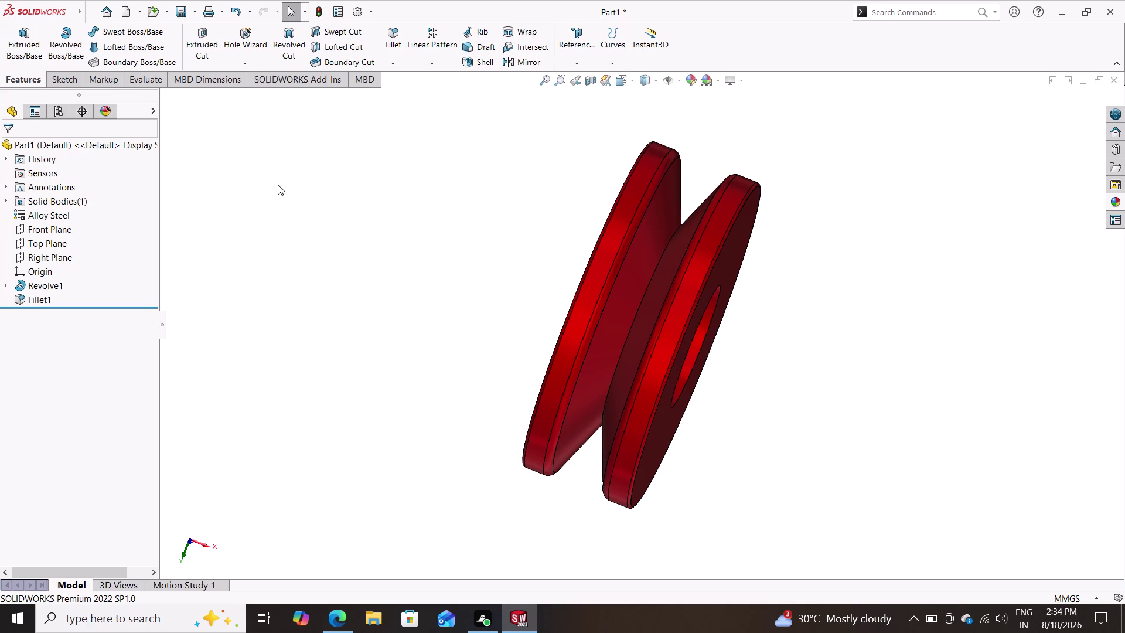
Open the Save As dialog from the File menu for Part1.
click(90, 10)
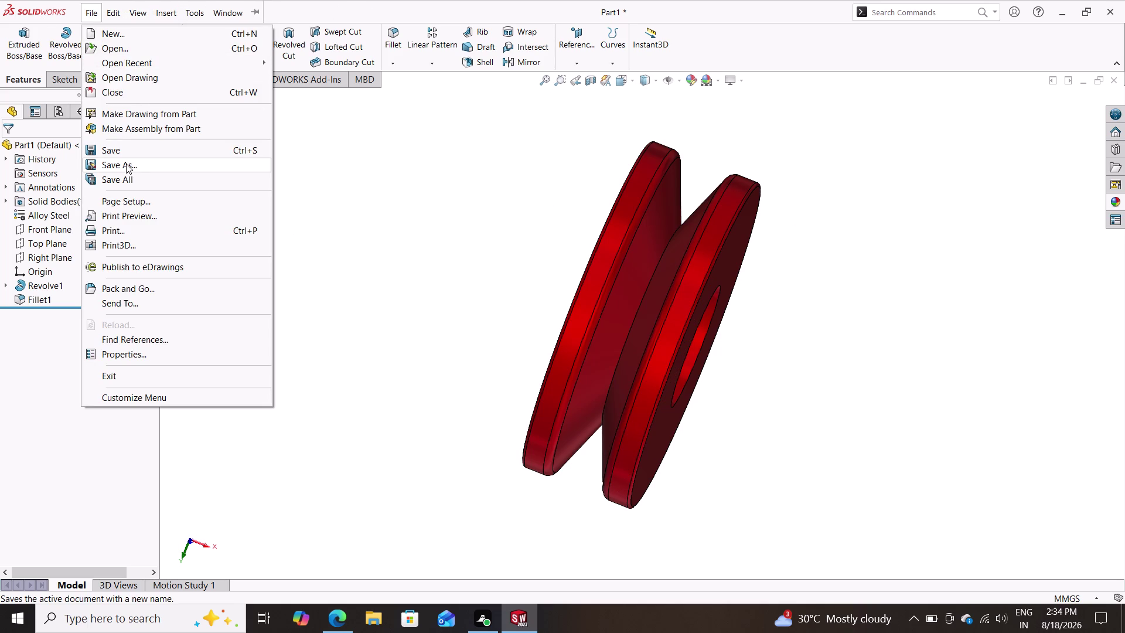
click(126, 163)
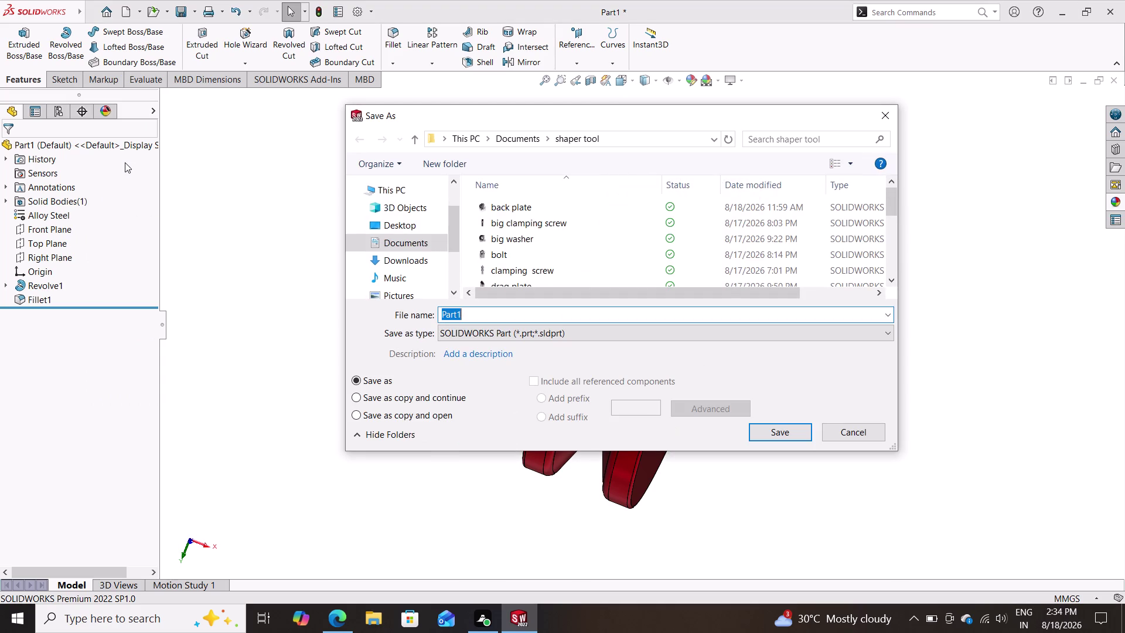
Reopen Save As and delete the stray new folder created in shaper tool.
click(453, 161)
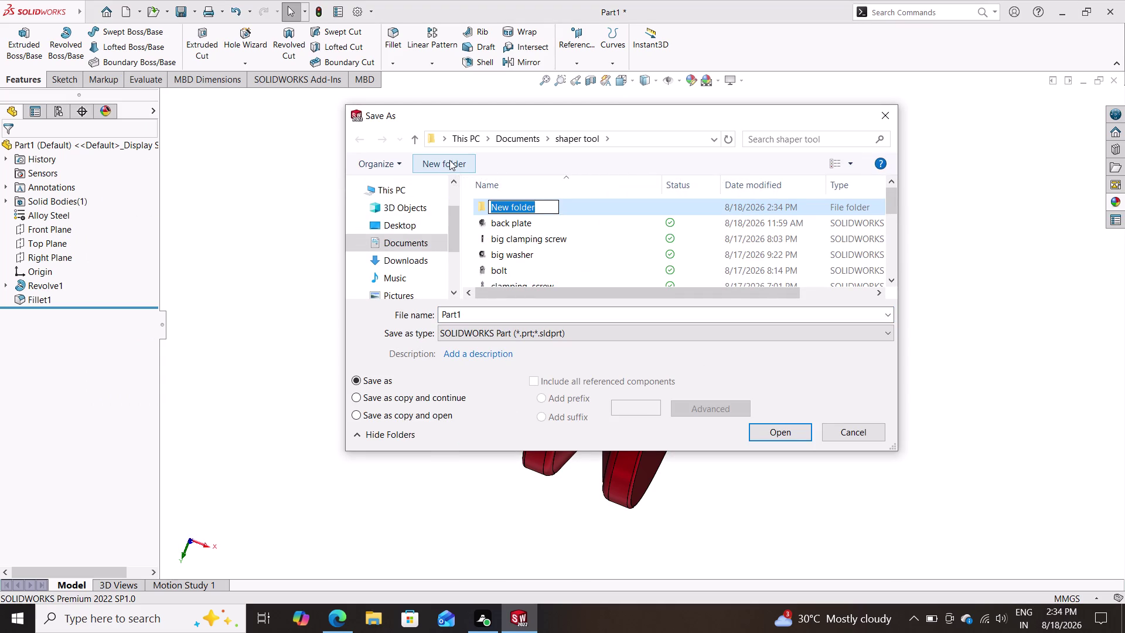
key(Escape)
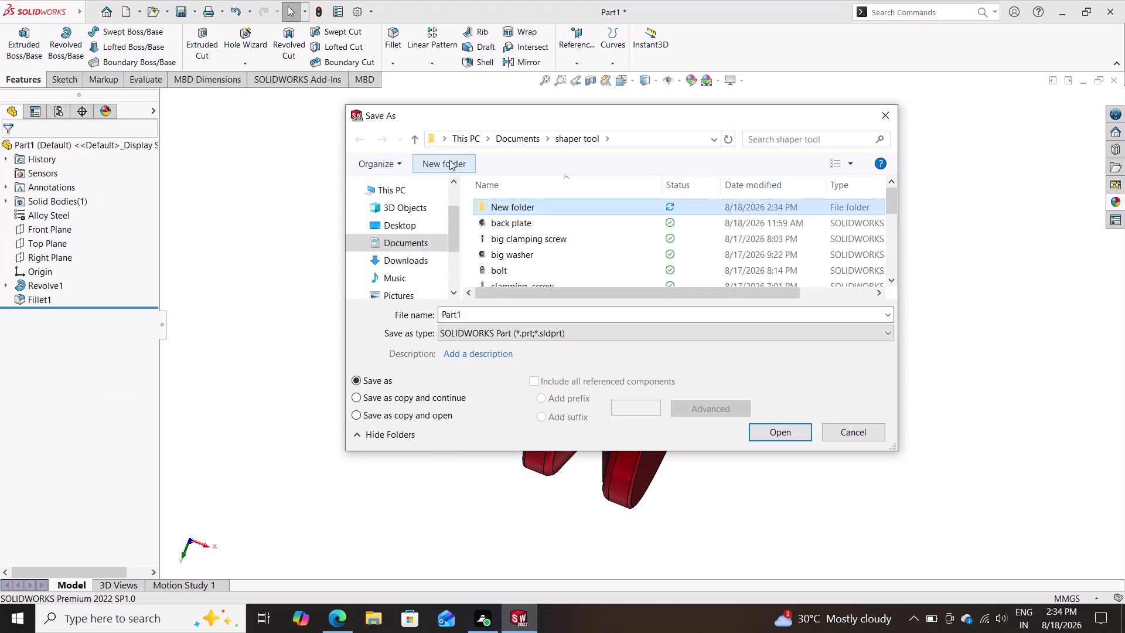
key(Escape)
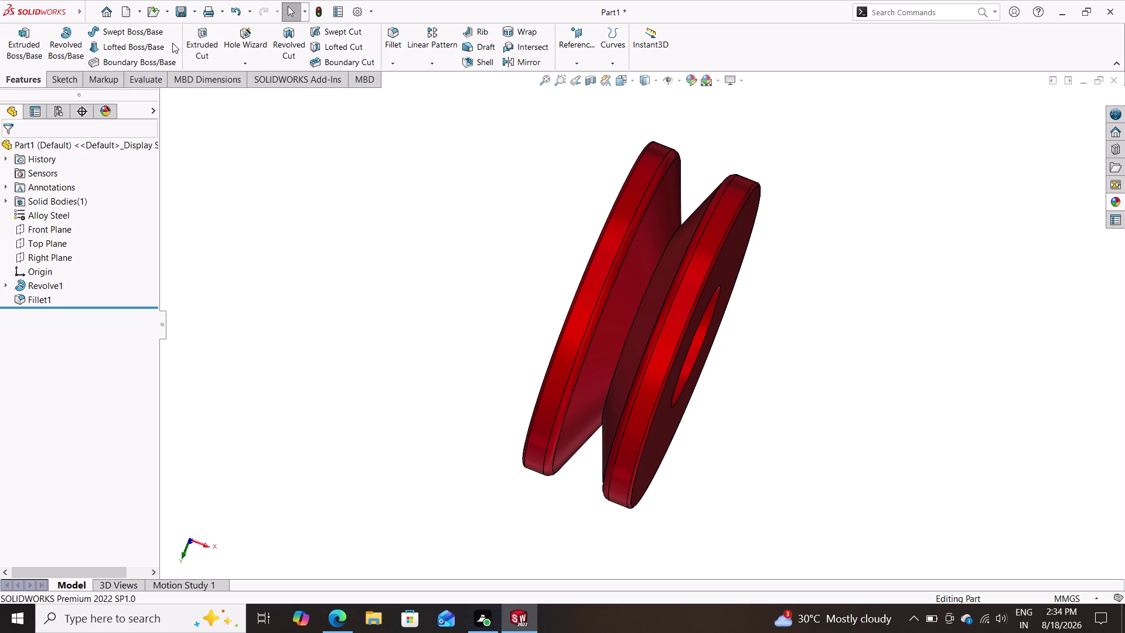
click(192, 9)
click(209, 43)
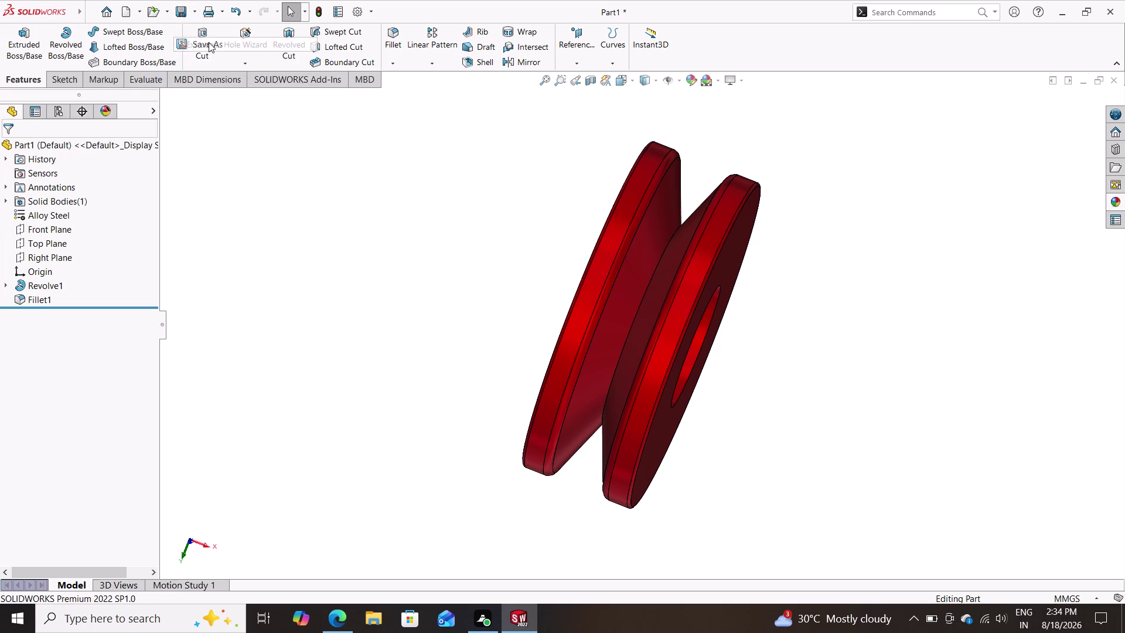
right_click(483, 210)
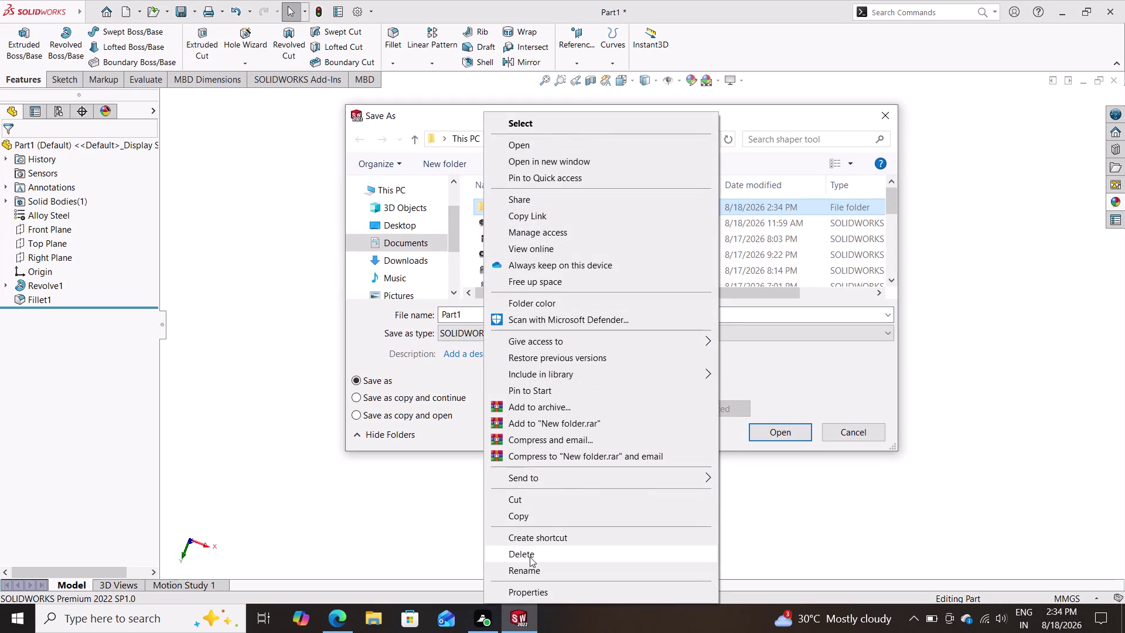
click(530, 557)
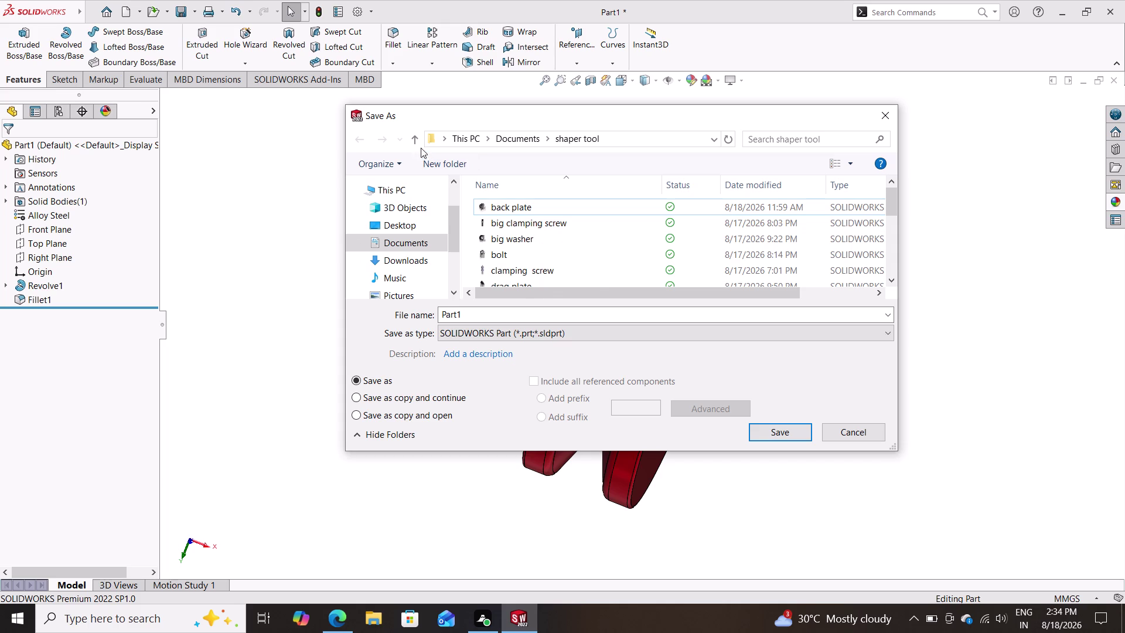
Create a 'pulley support' folder in Documents and open it.
click(416, 142)
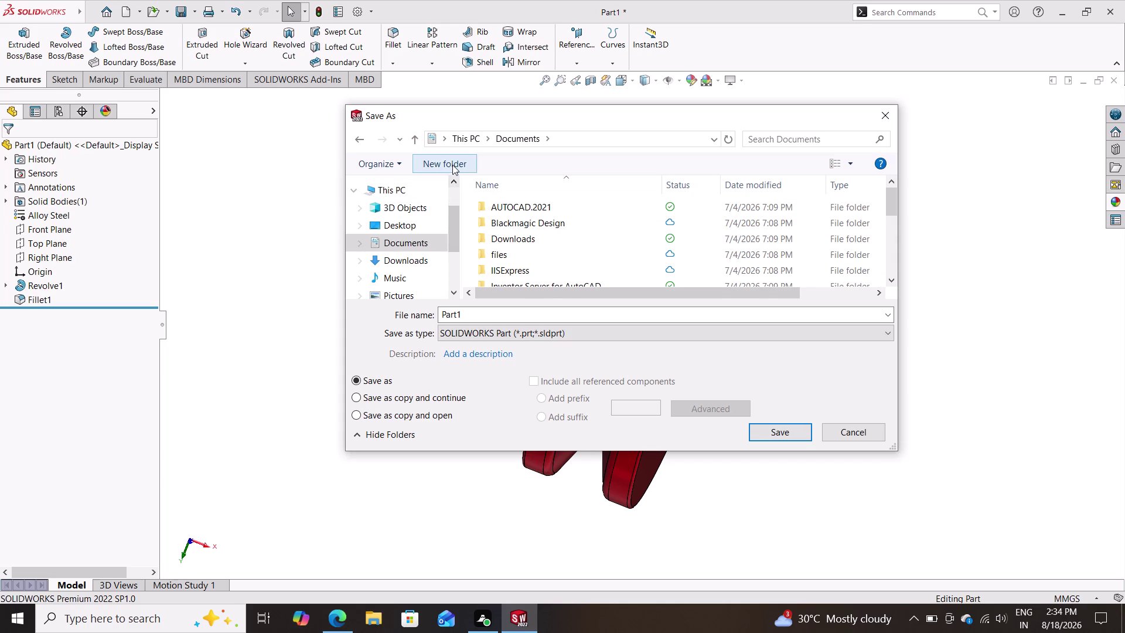
click(452, 165)
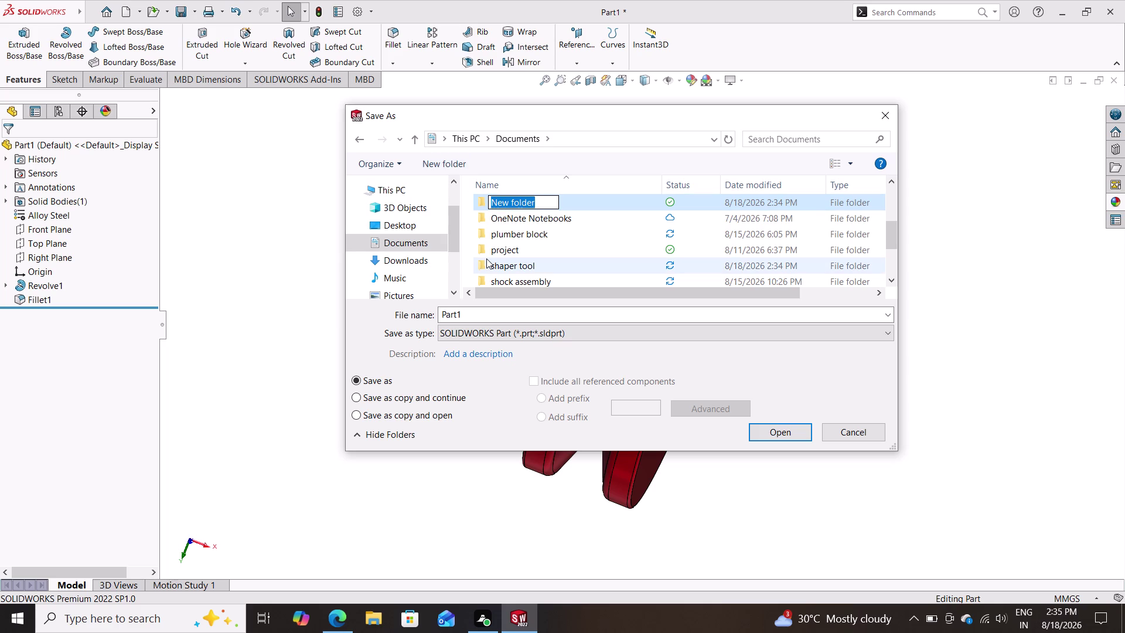
text(pi)
key(BackSpace)
text(ul)
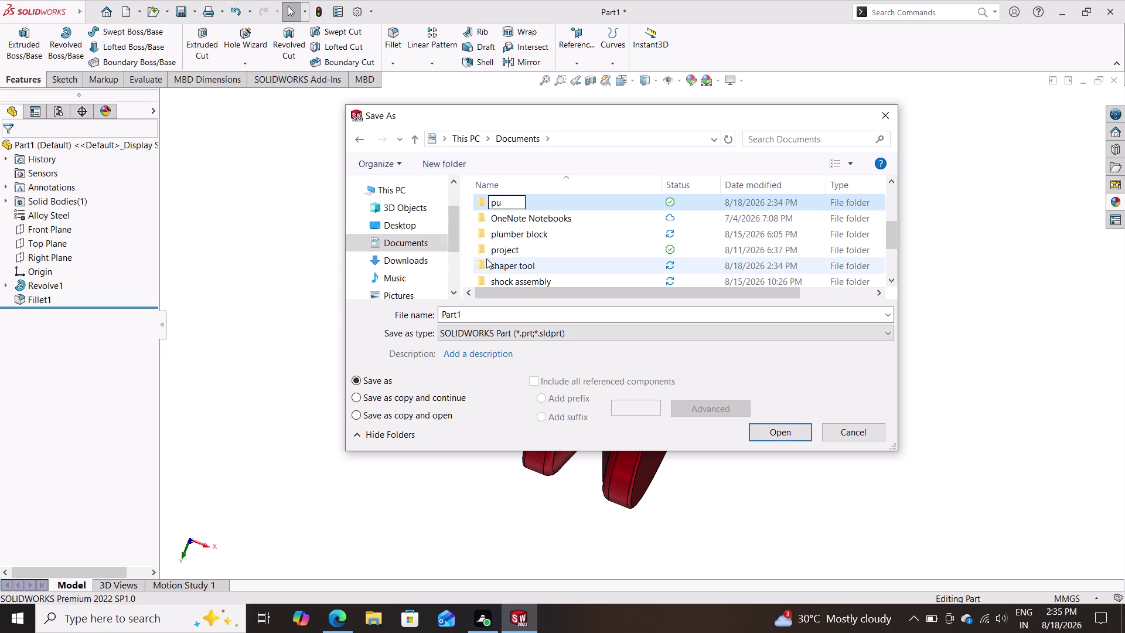
text(ley s)
text(upport)
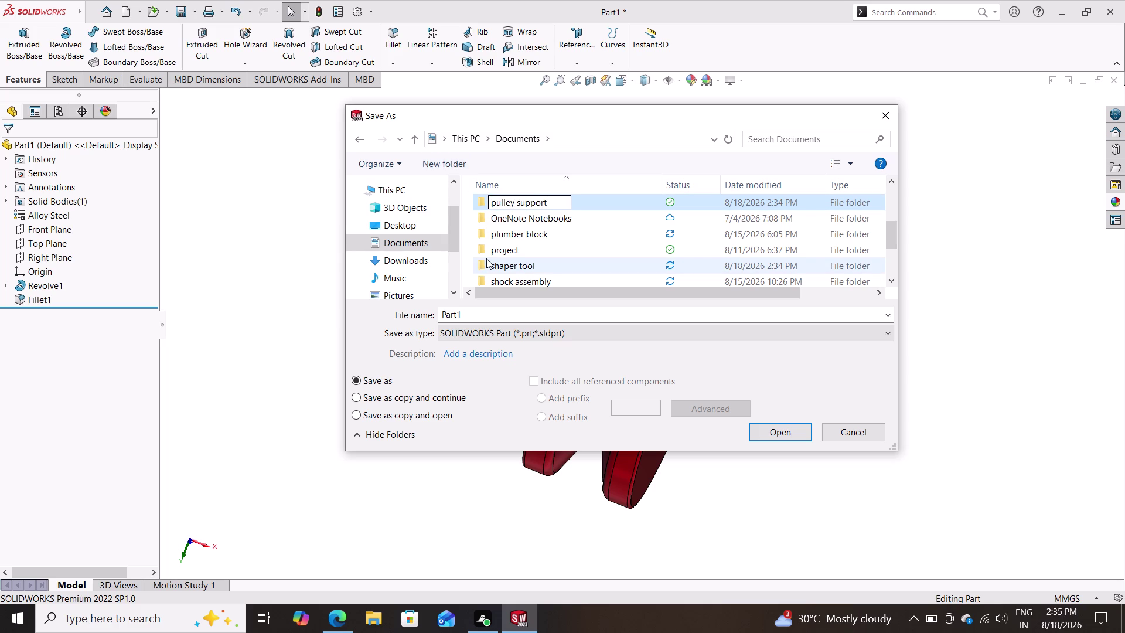
key(Return)
double_click(545, 255)
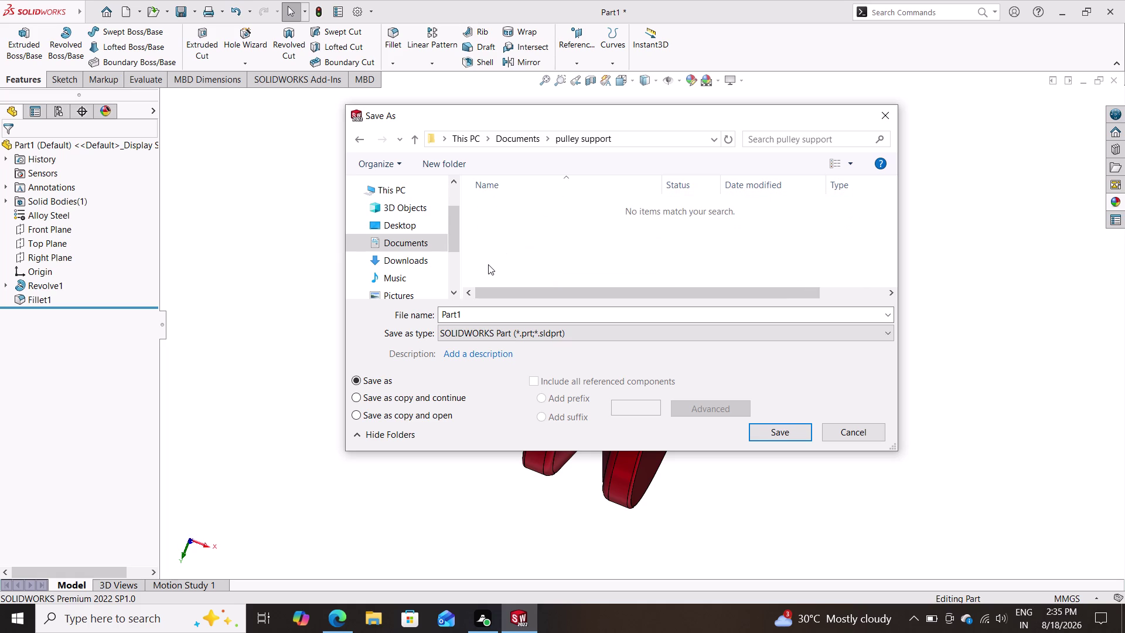
Replace the file name Part1 with 'pulley' and save it.
drag(487, 308, 398, 318)
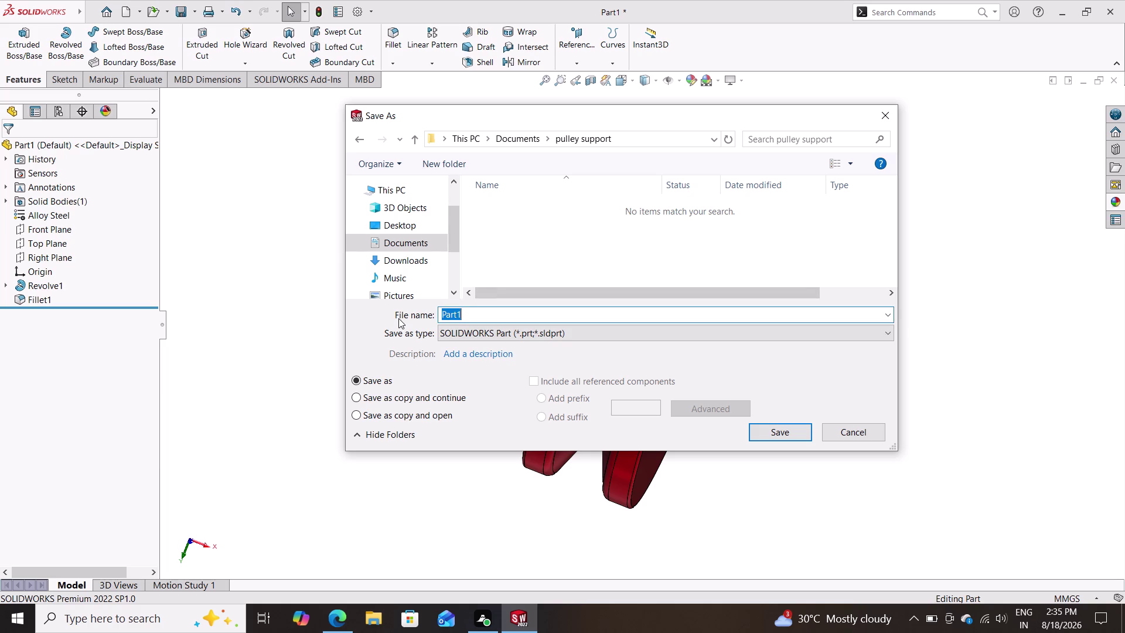
key(p)
text(u)
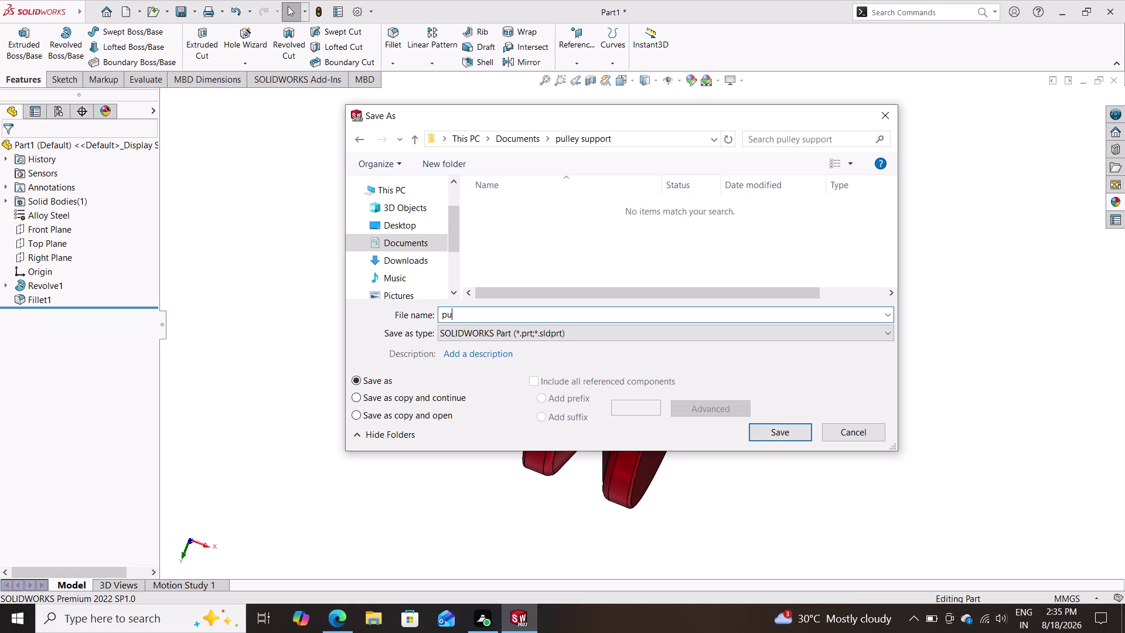
text(ll)
text(ey)
key(Return)
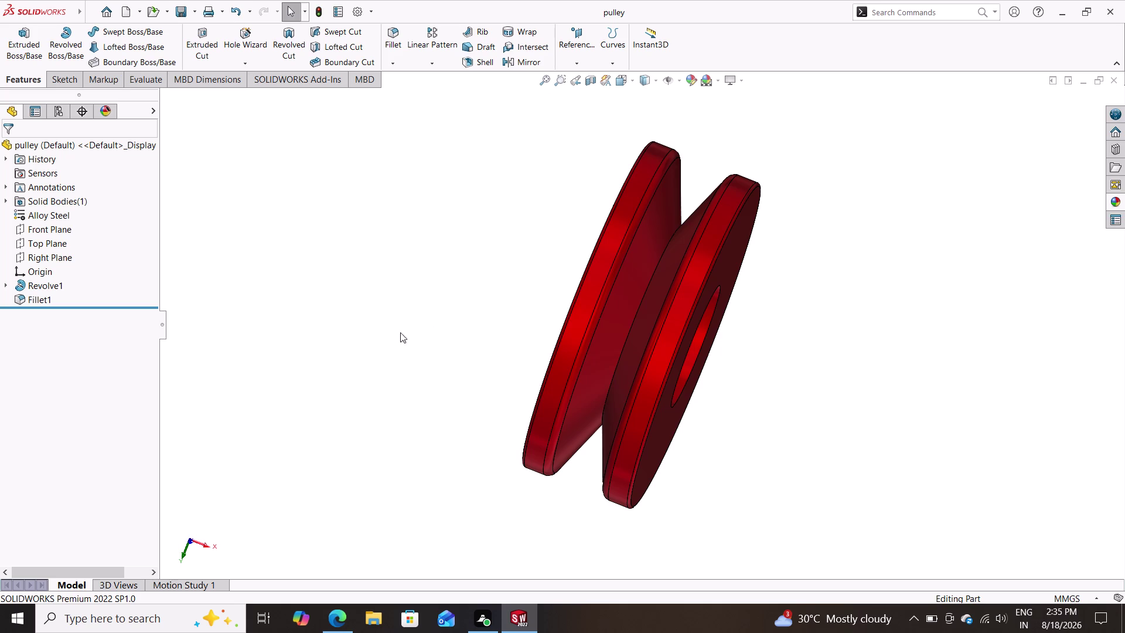
click(124, 9)
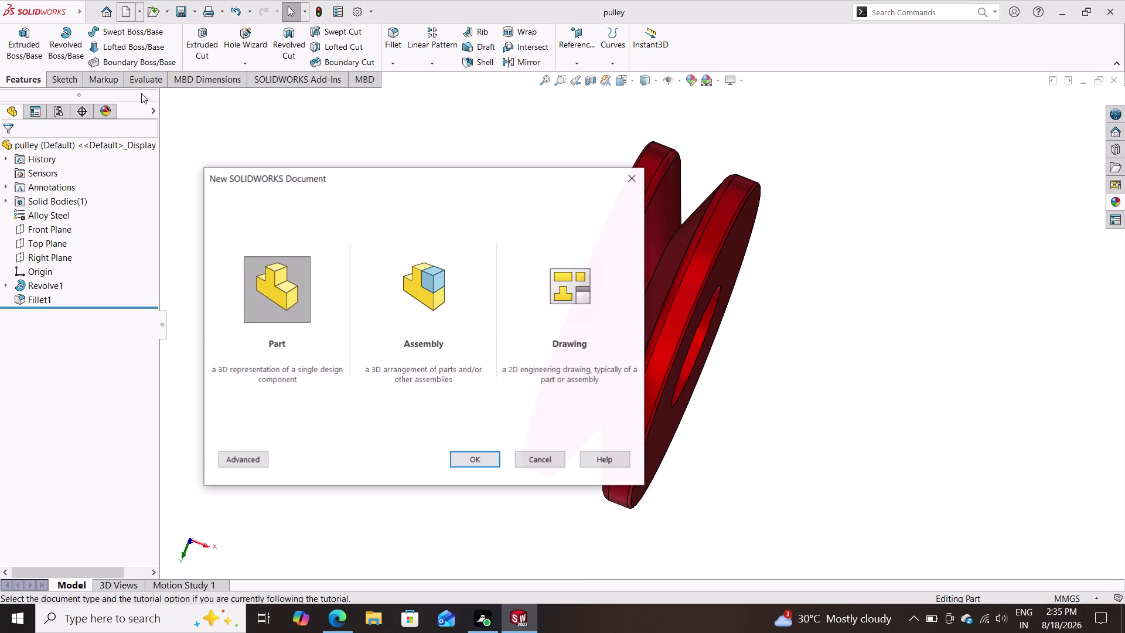
Create a new part and start a sketch on the Front Plane.
click(467, 465)
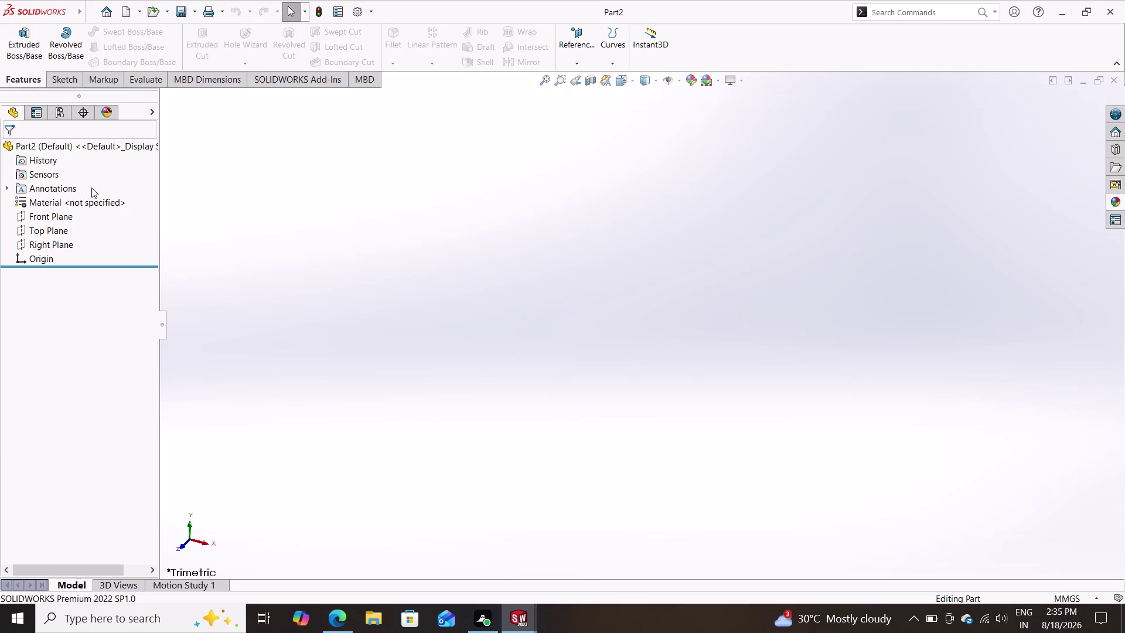
click(63, 215)
click(69, 198)
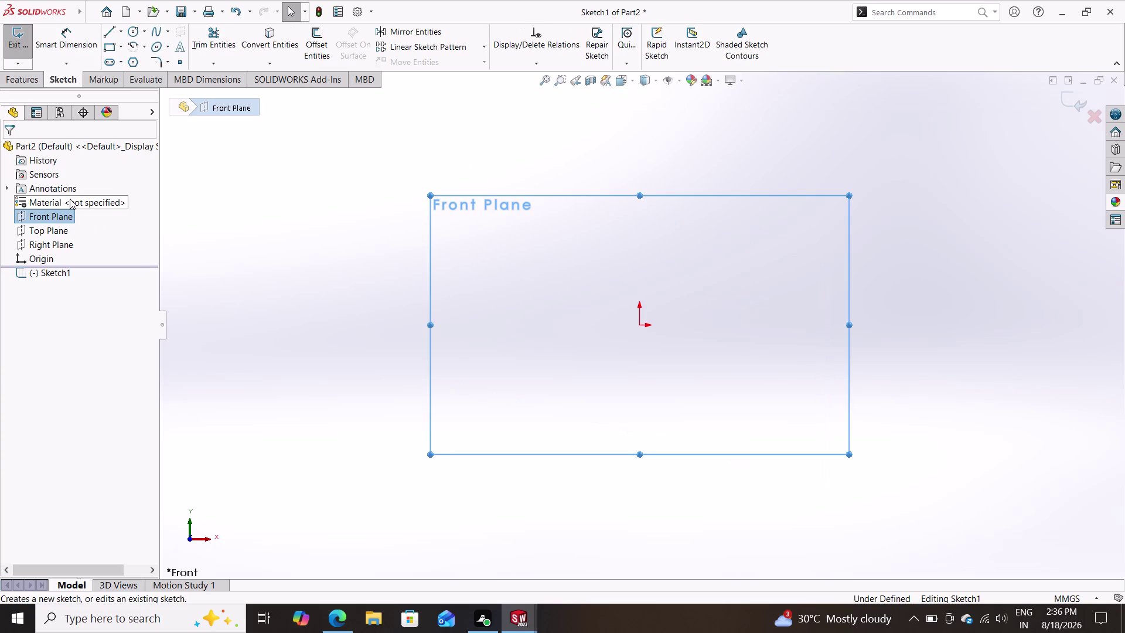
Draw a horizontal construction centerline through the origin.
click(123, 33)
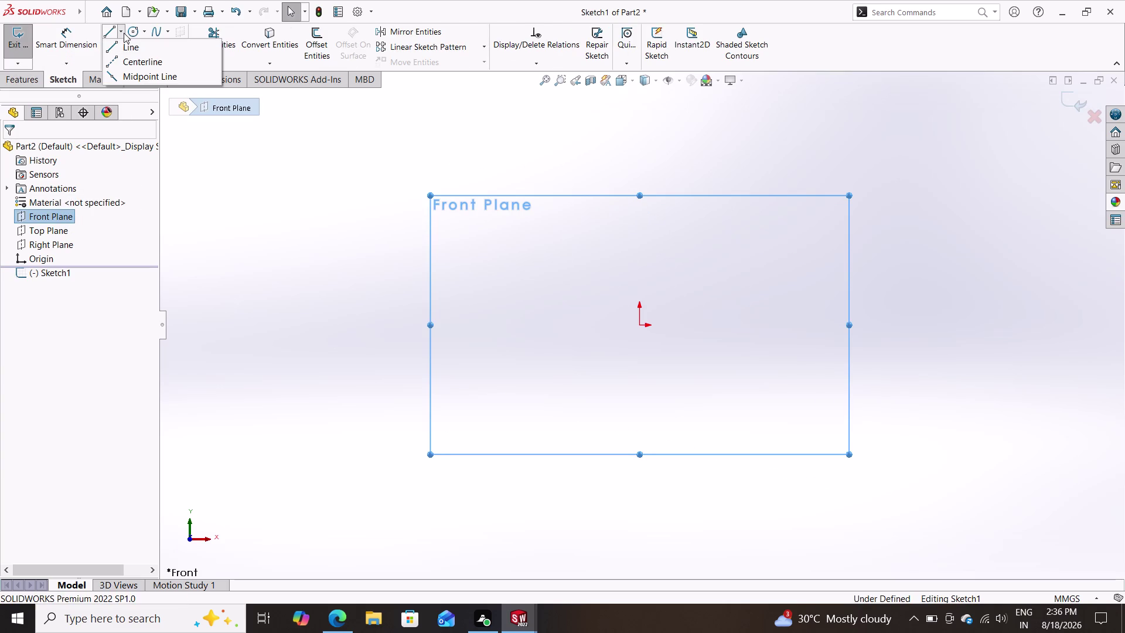
click(124, 58)
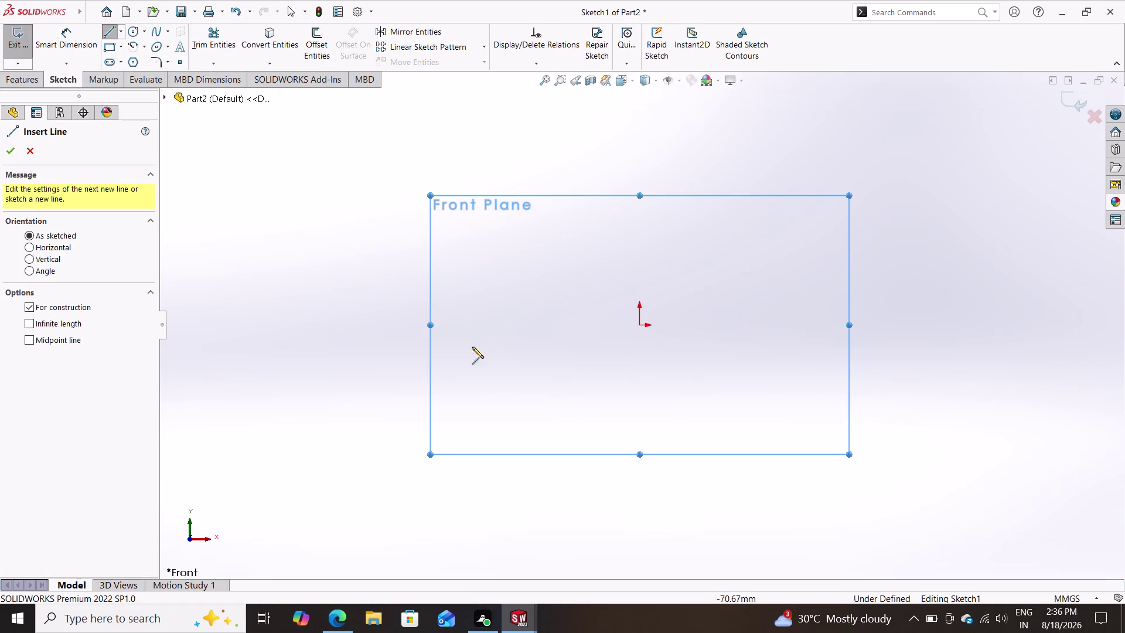
click(449, 325)
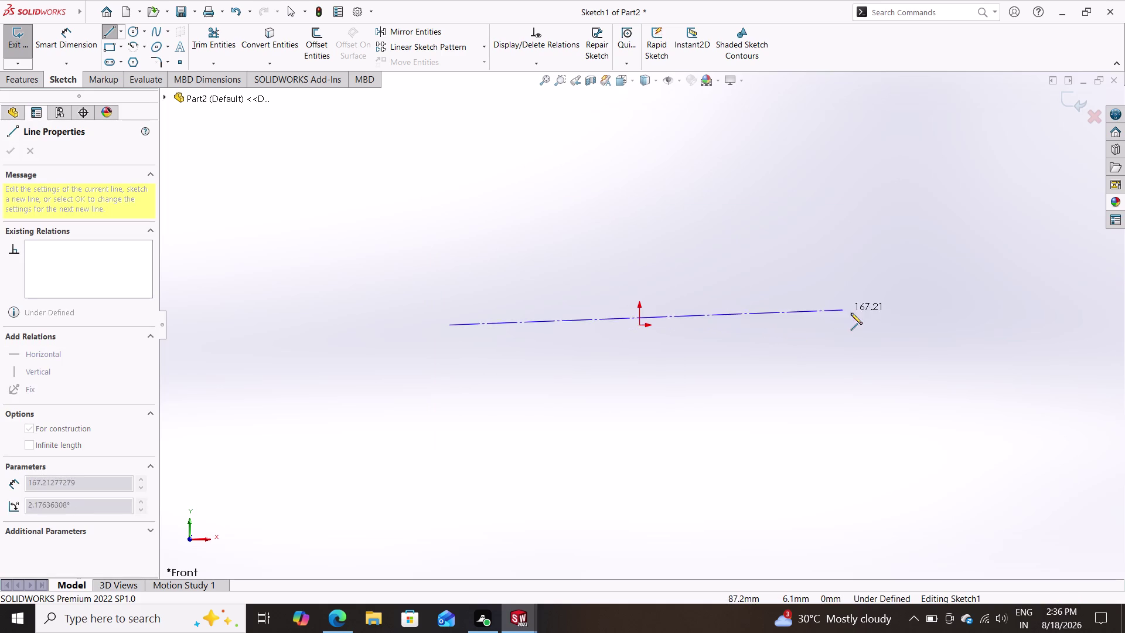
click(869, 326)
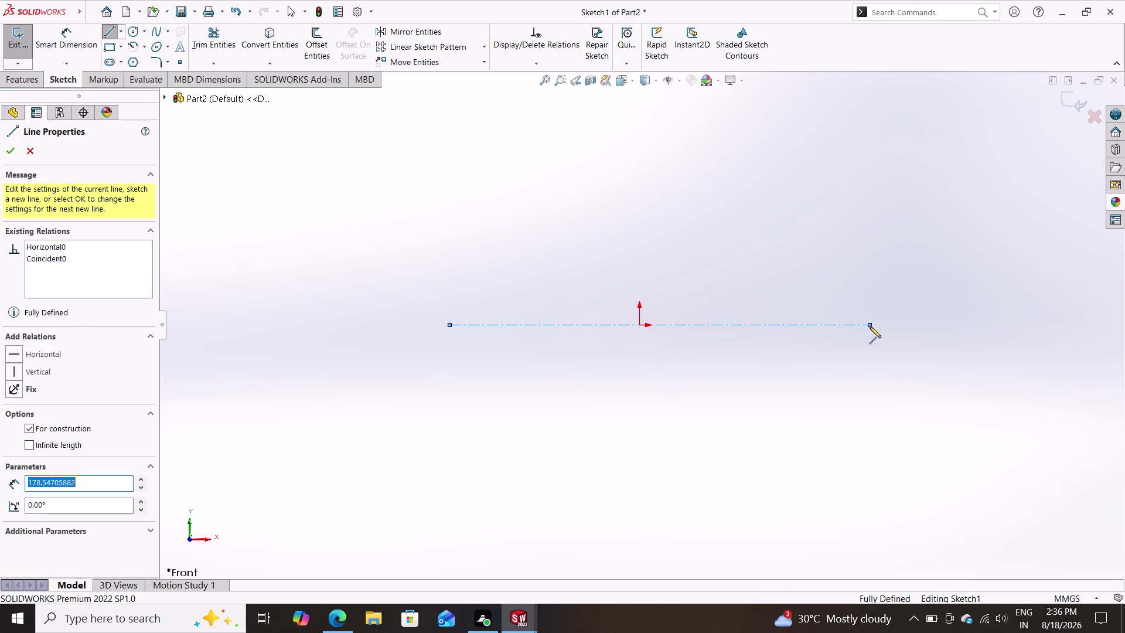
key(Escape)
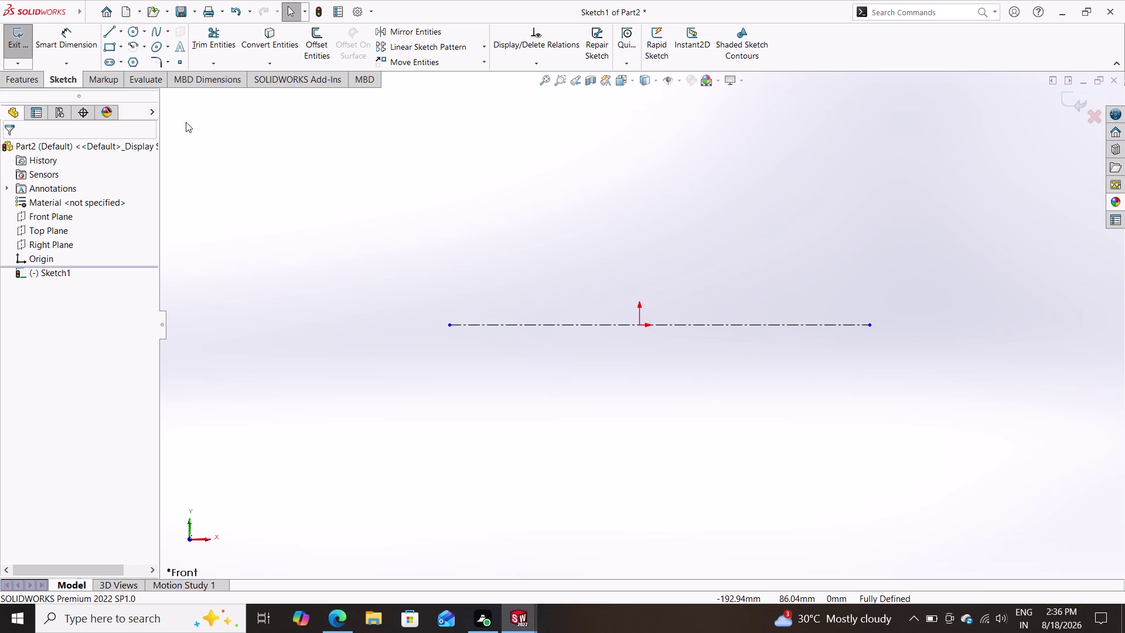
click(107, 32)
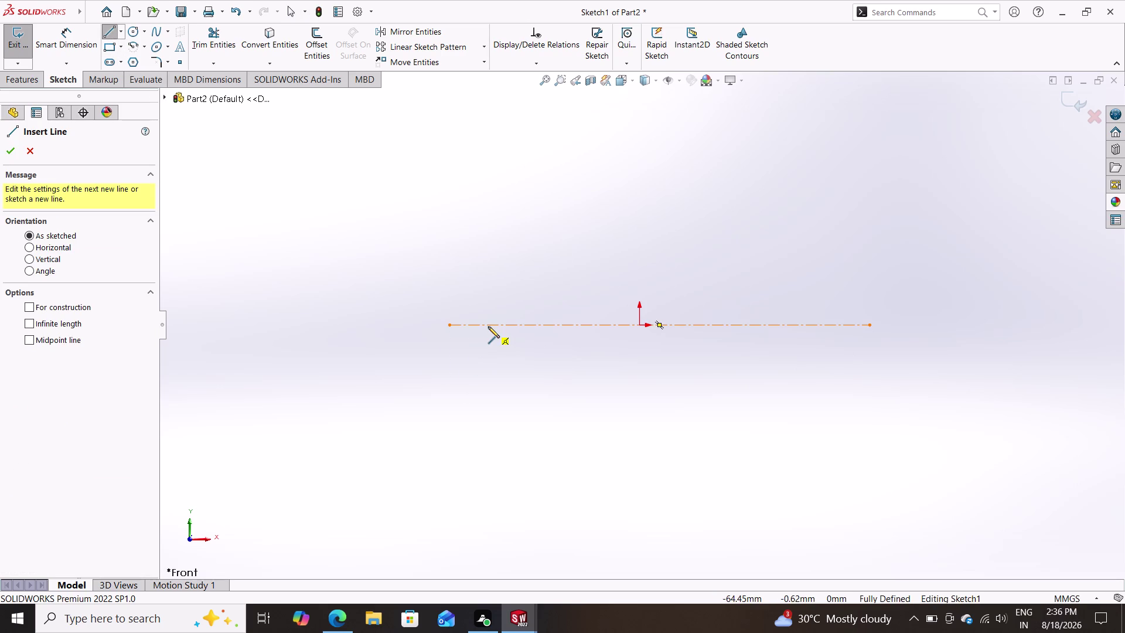
Draw the stepped open profile with a raised tab, both ends meeting the centerline.
click(488, 326)
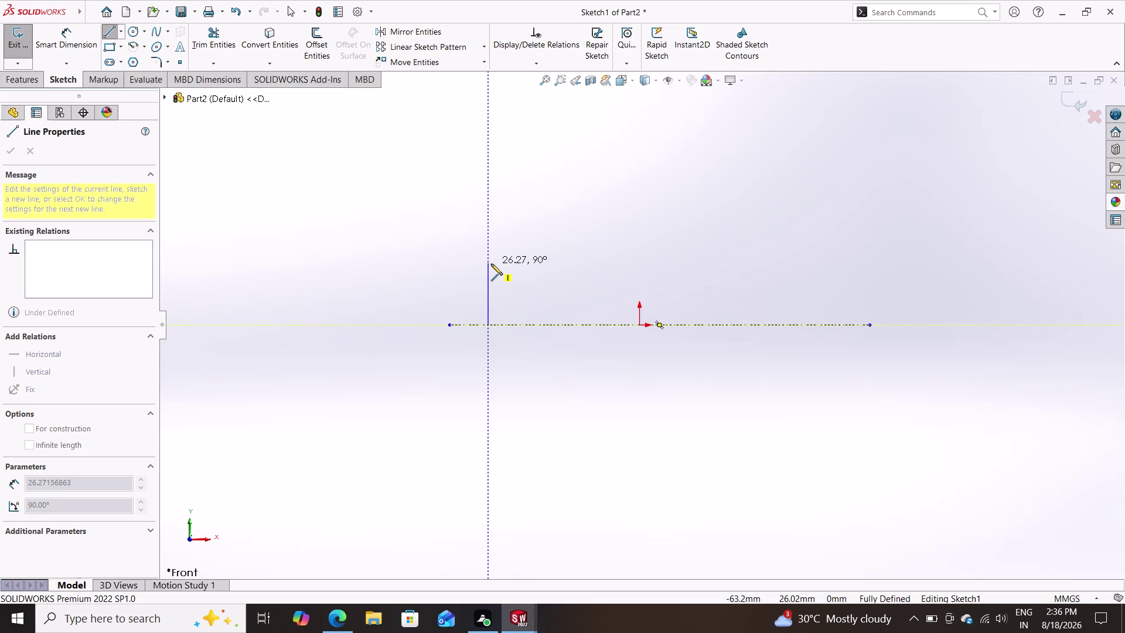
click(491, 264)
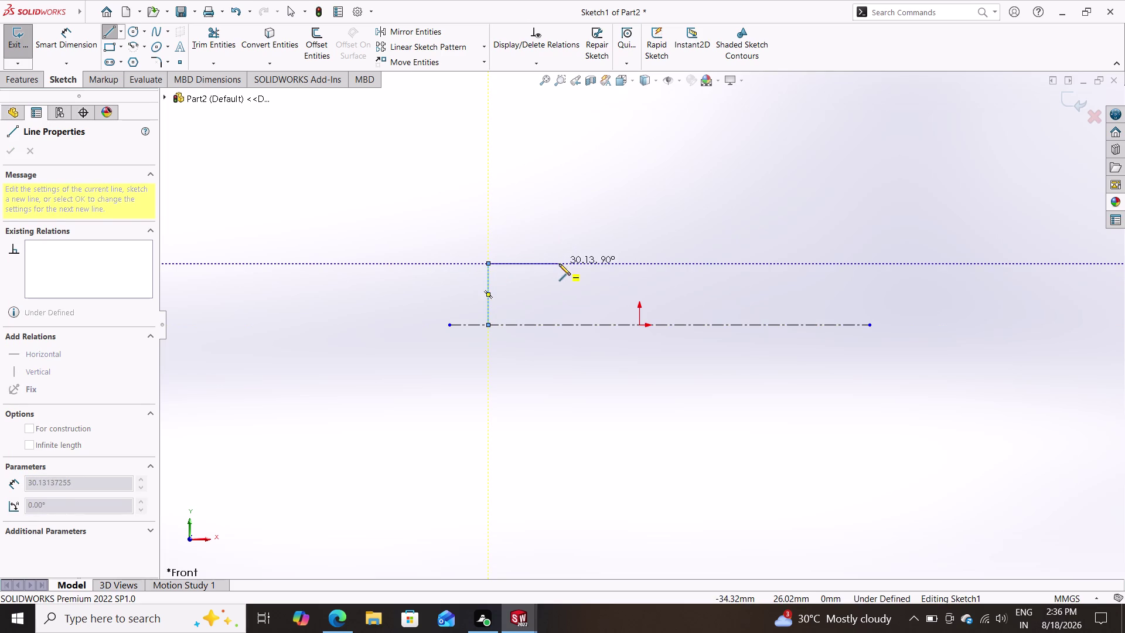
click(559, 264)
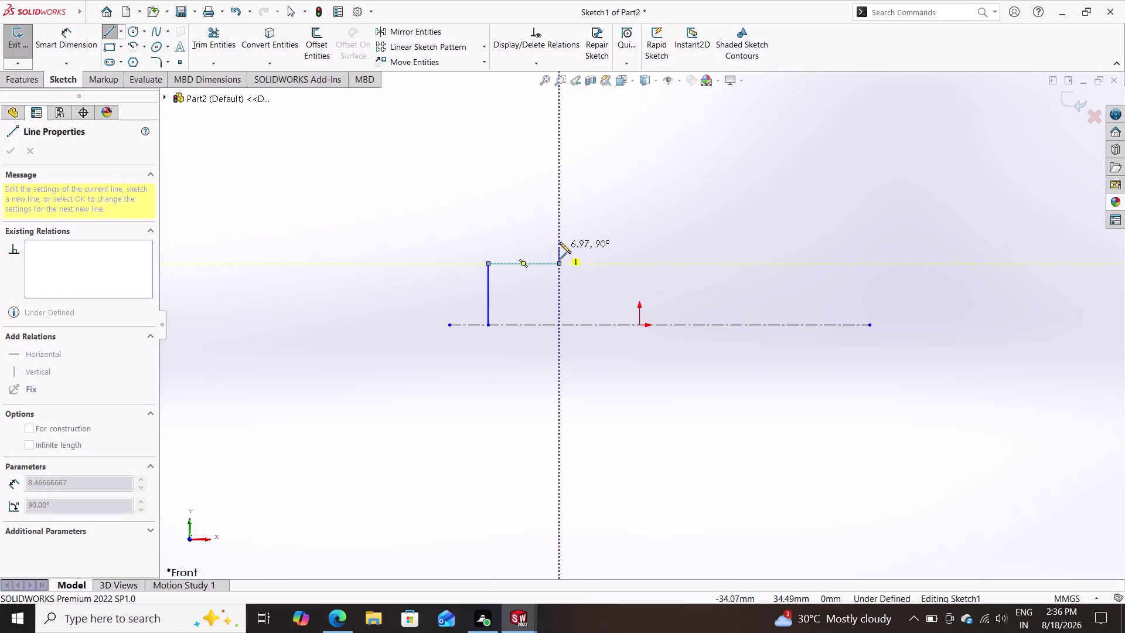
click(559, 241)
click(578, 239)
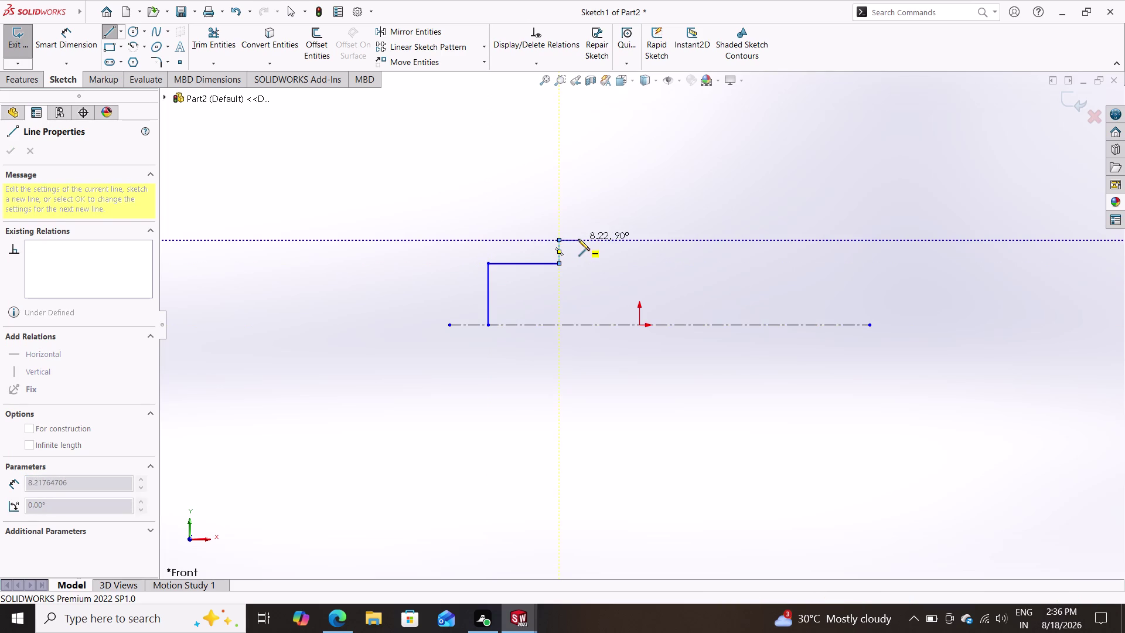
click(578, 262)
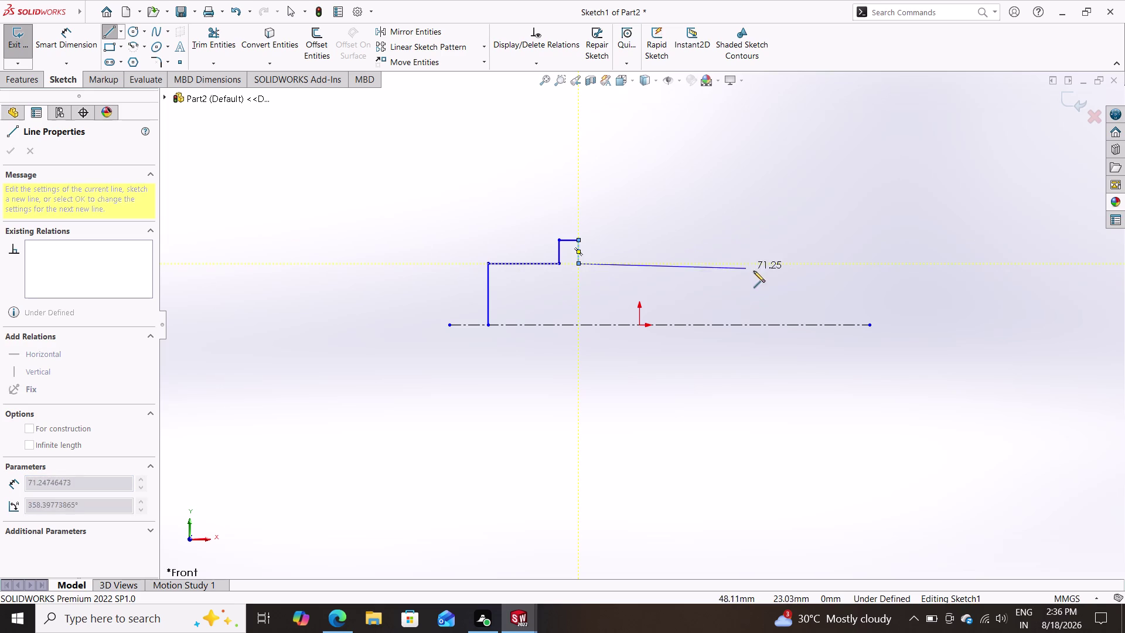
click(774, 264)
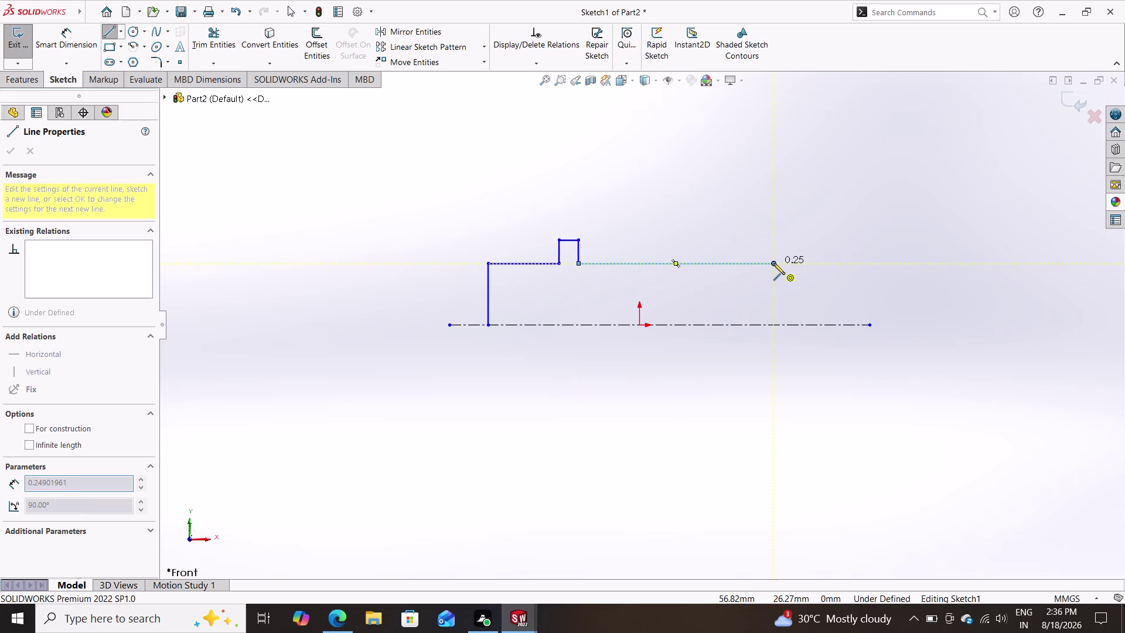
click(775, 324)
key(Escape)
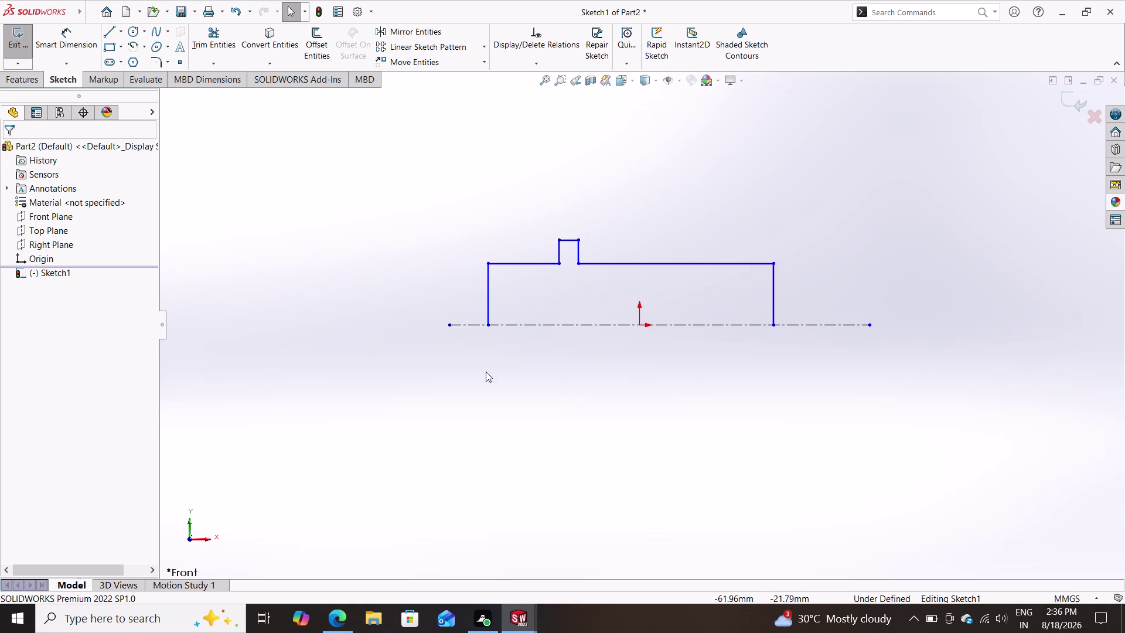
click(70, 32)
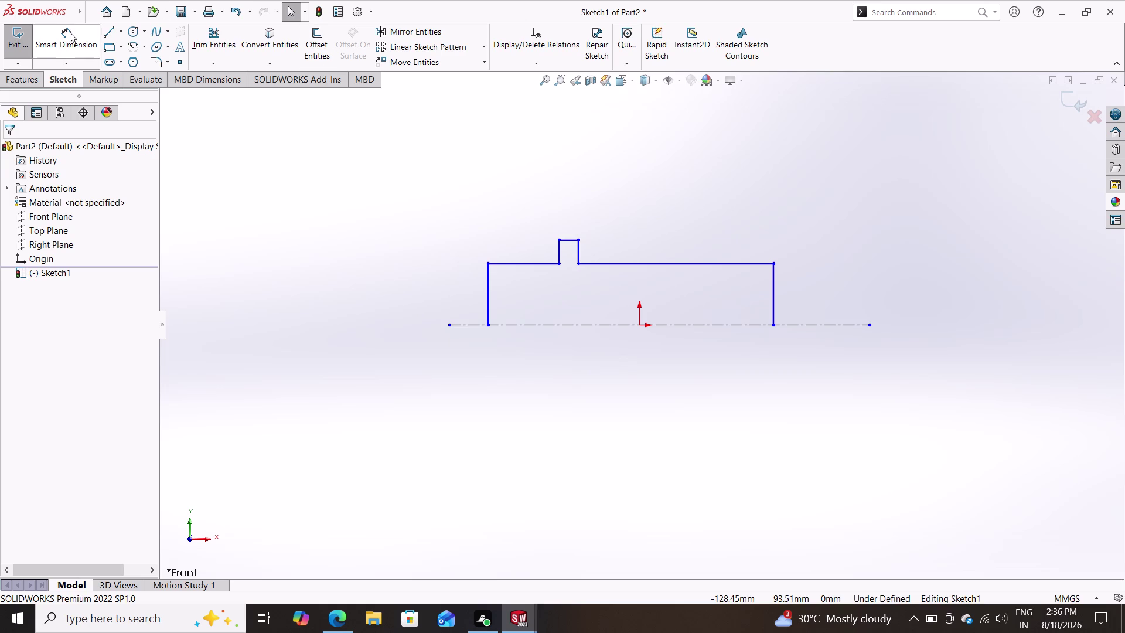
Dimension the profile's left side as 15/2 (7.50) tall.
click(487, 305)
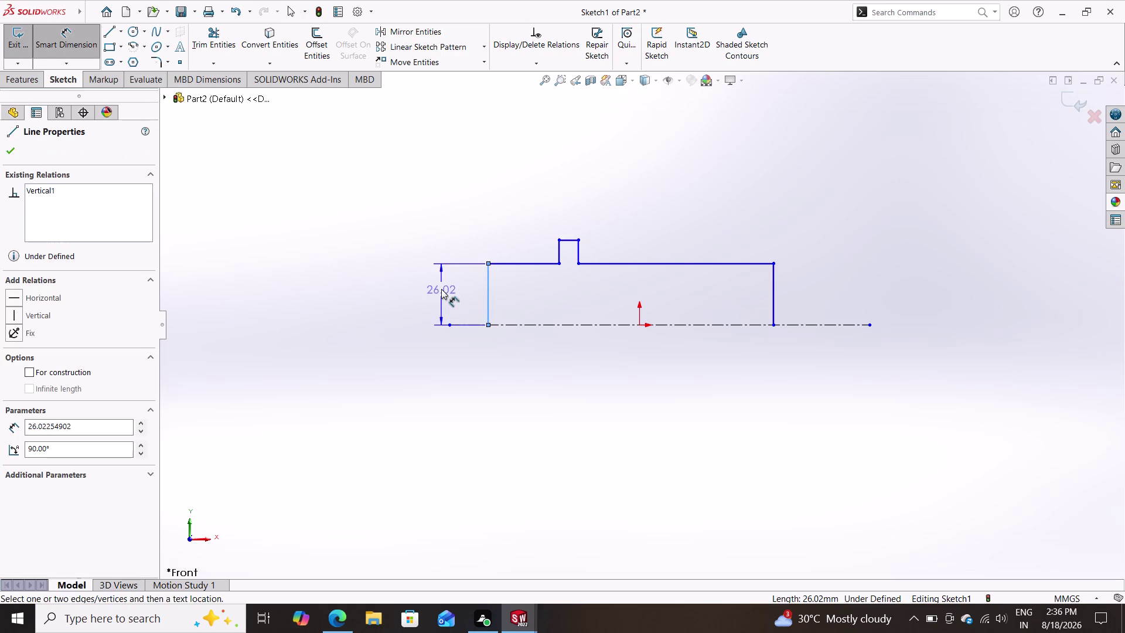
click(441, 289)
text(15)
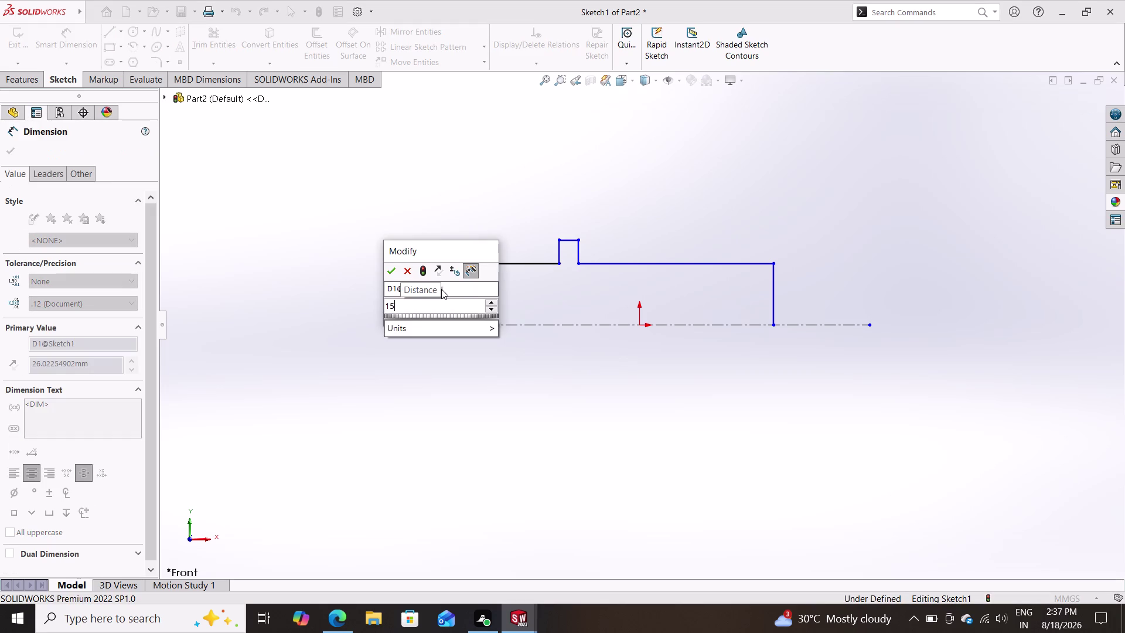
text(/2)
key(Return)
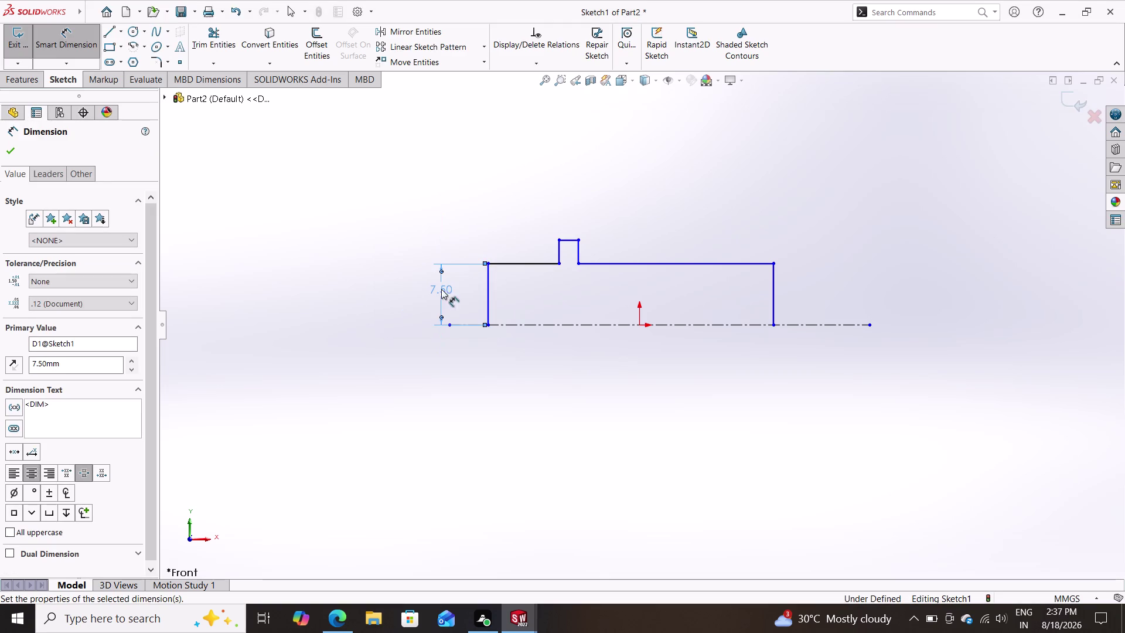
key(Escape)
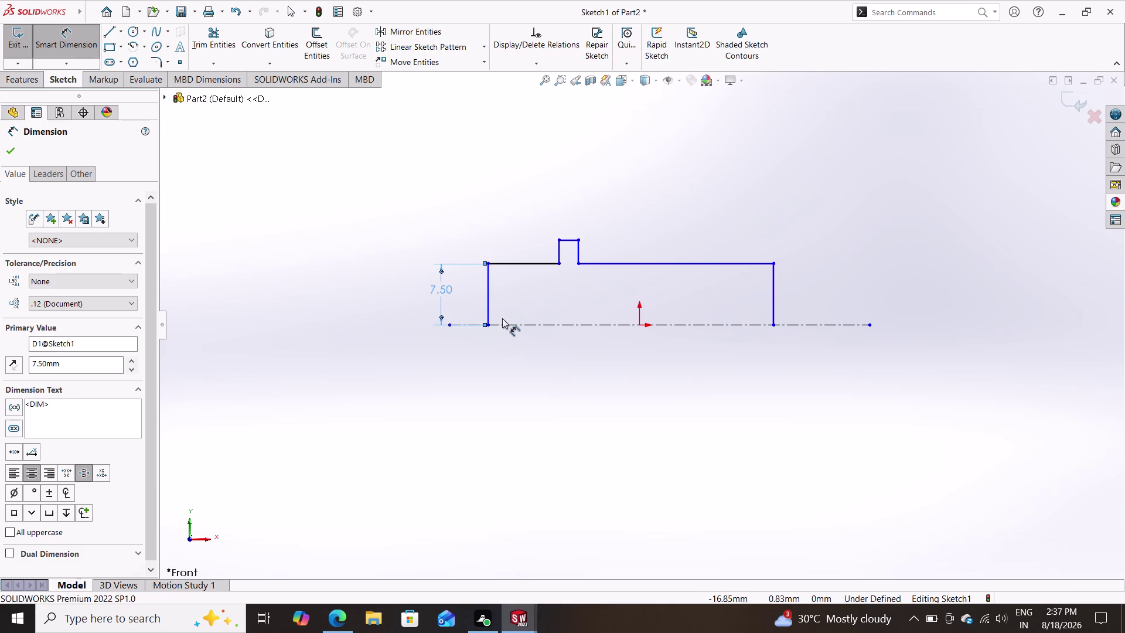
Make the top-left and top-right corner points horizontal with each other.
click(487, 264)
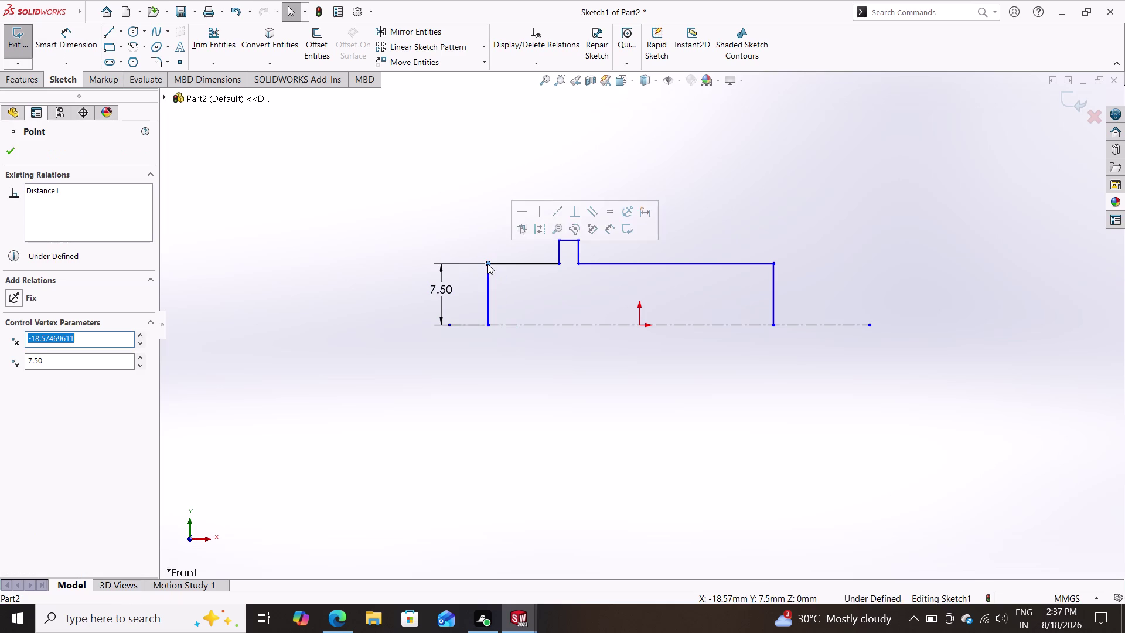
click(773, 262)
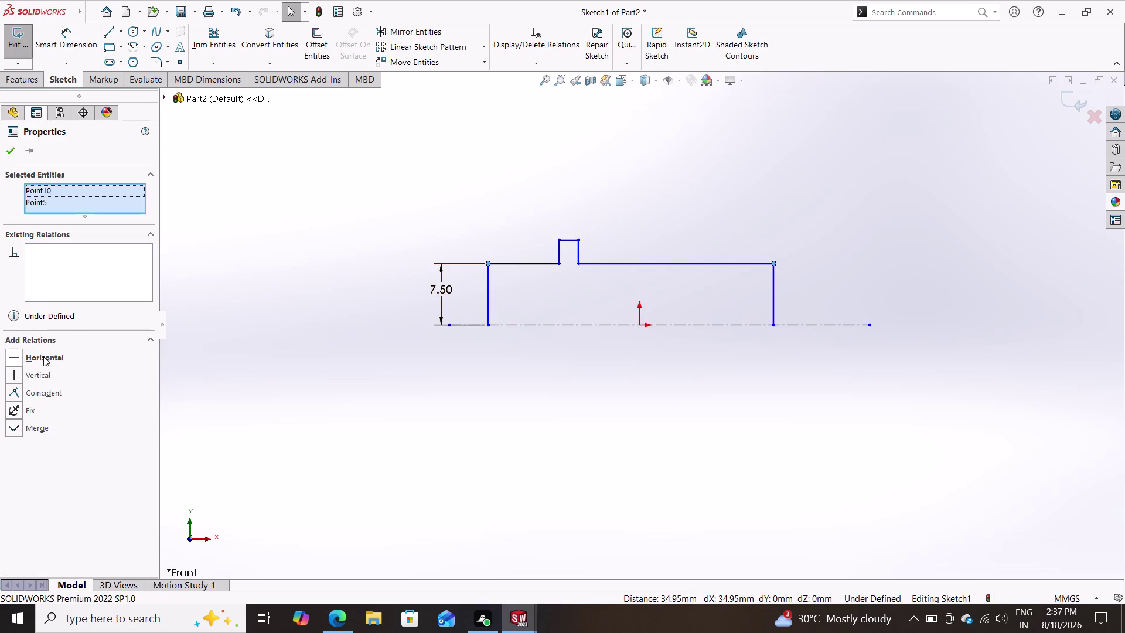
click(44, 356)
click(11, 148)
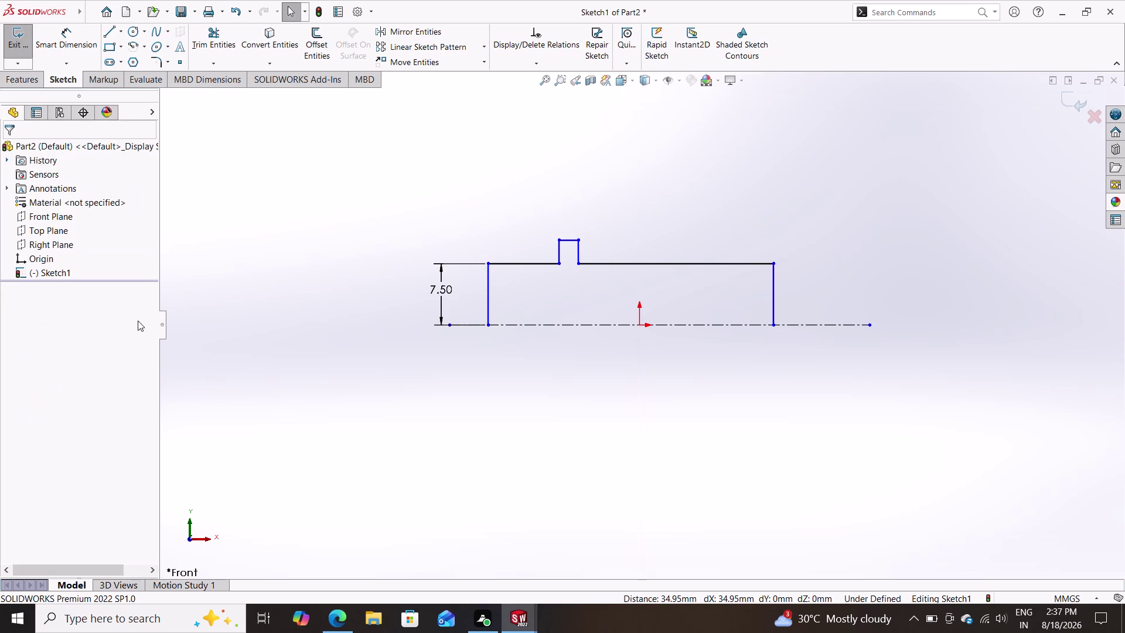
Dimension the tab's top edge as 2.50 and the long top edge as 20.00.
click(68, 49)
click(567, 241)
click(575, 191)
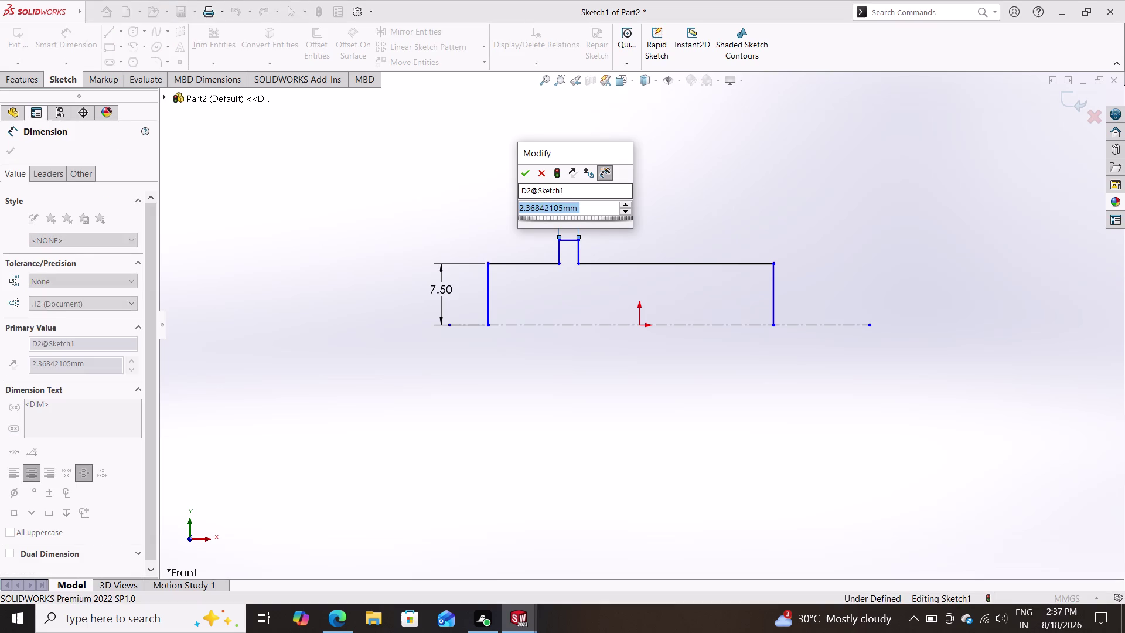
text(2.5)
key(Return)
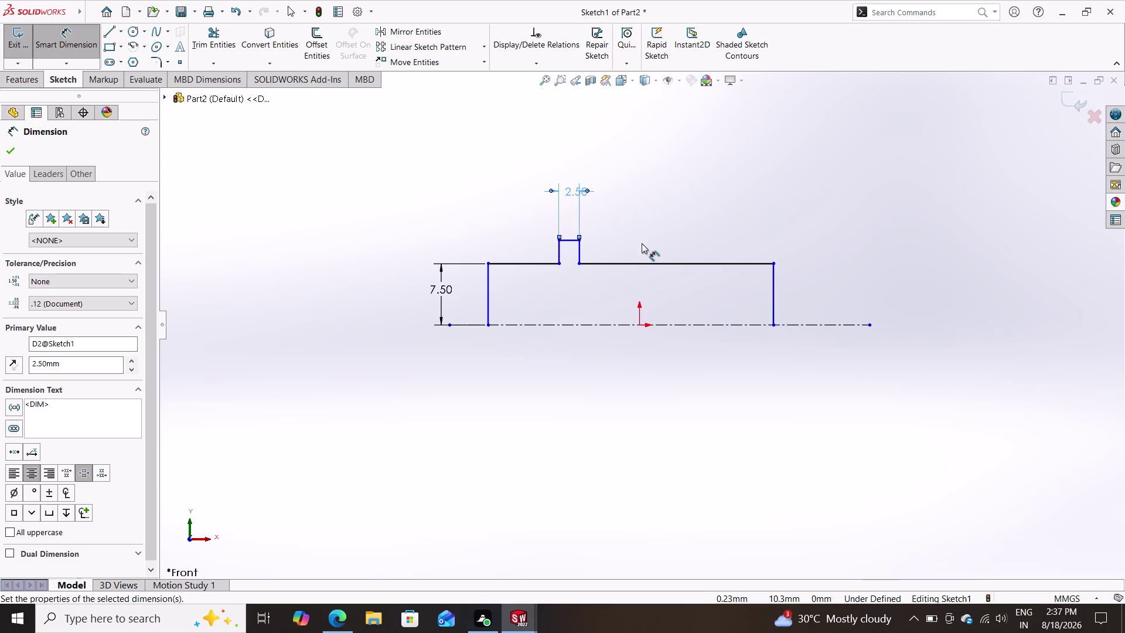
click(644, 262)
click(668, 180)
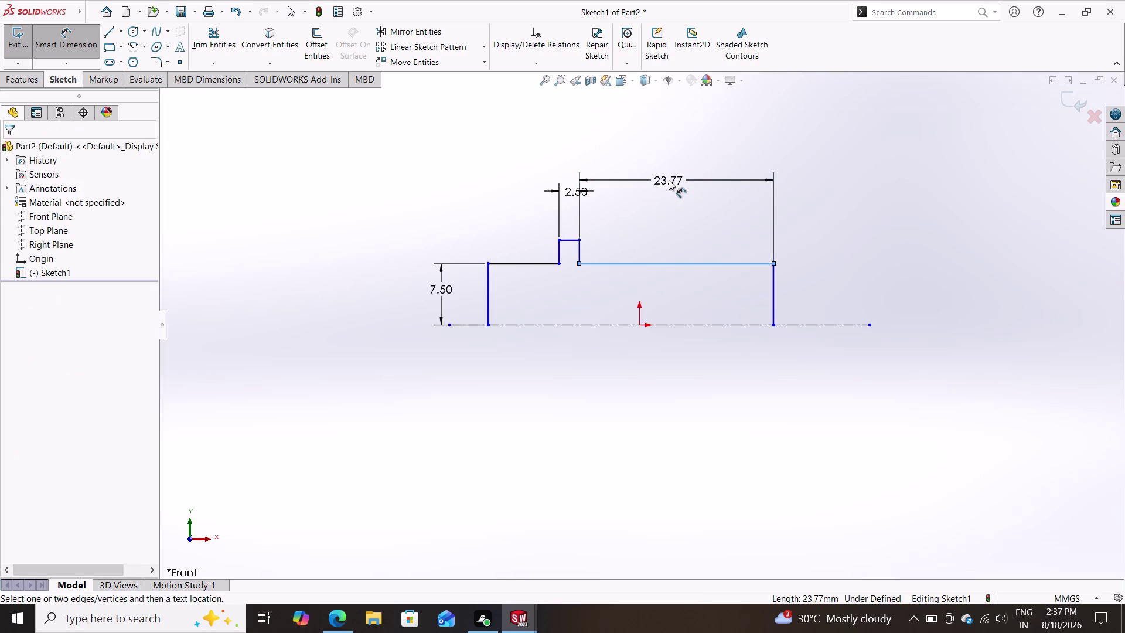
text(20)
key(Return)
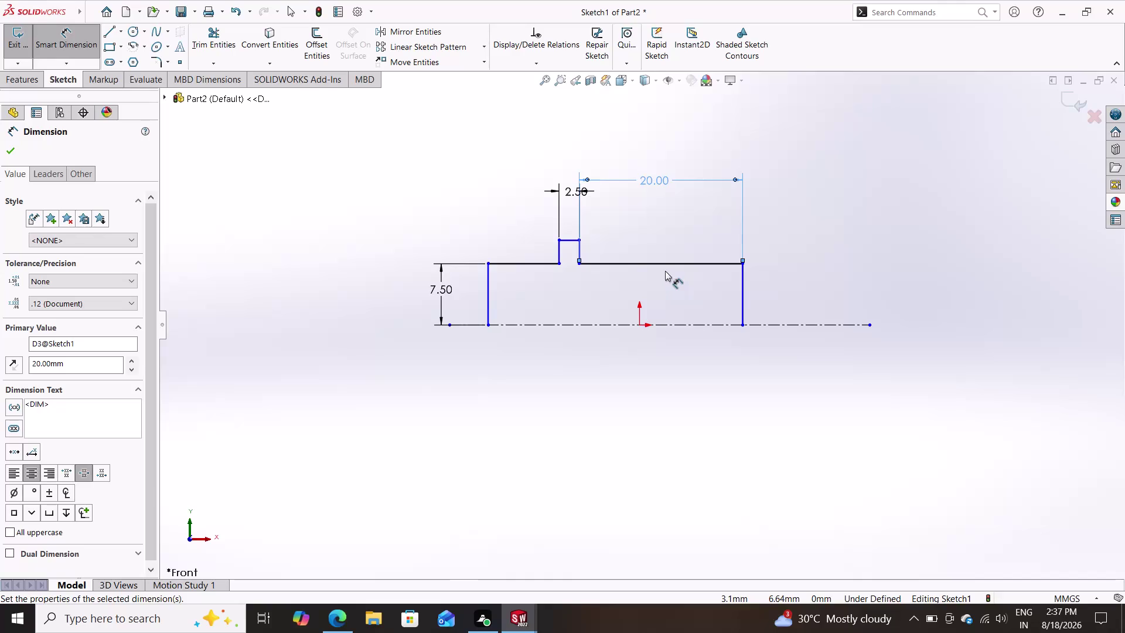
Add a dimension to the short left top edge, then delete it.
click(527, 262)
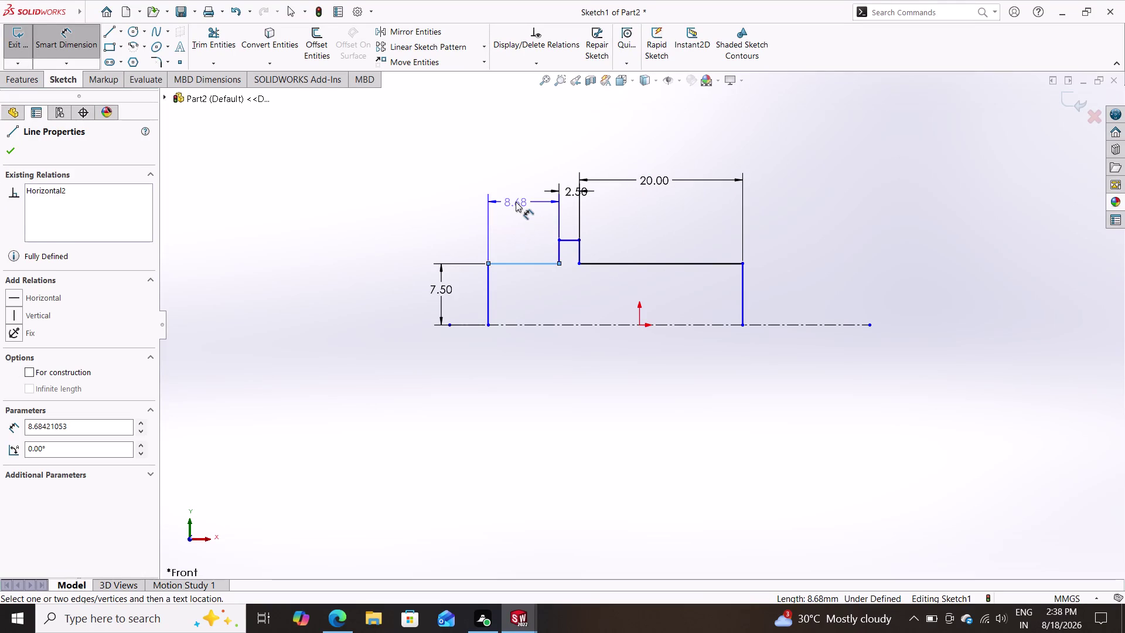
click(516, 201)
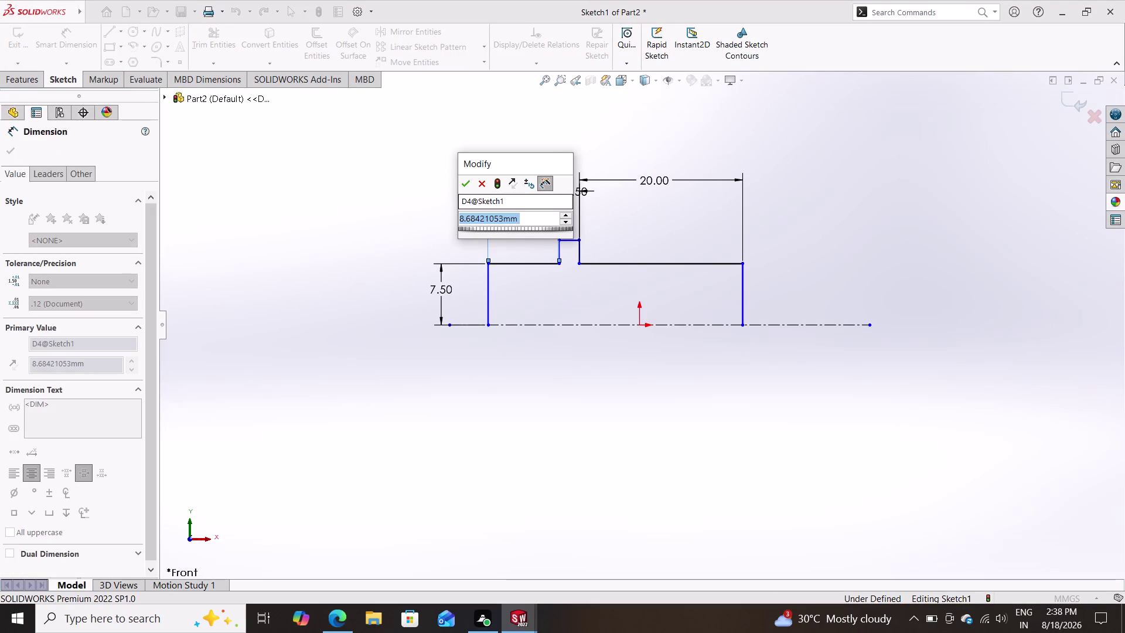
key(Escape)
key(Escape)
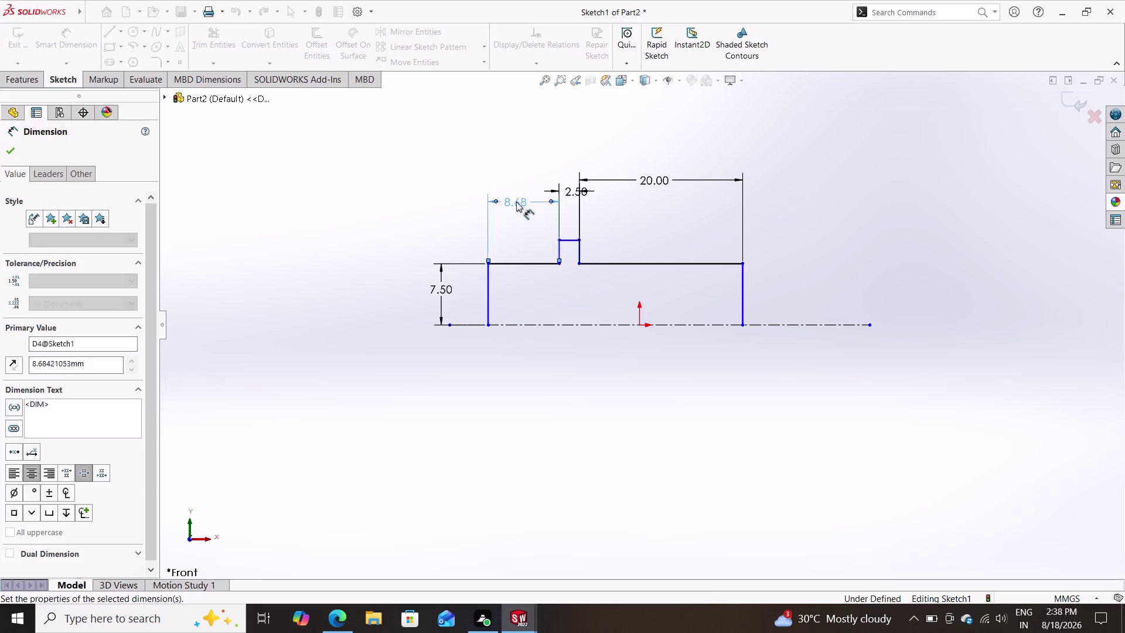
click(521, 199)
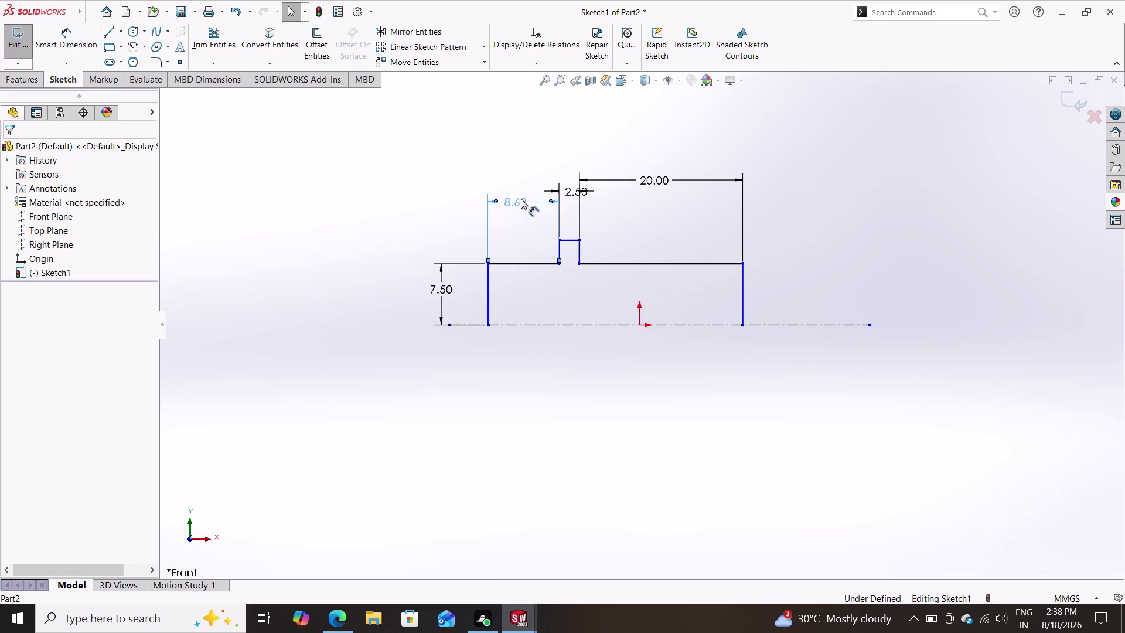
key(Delete)
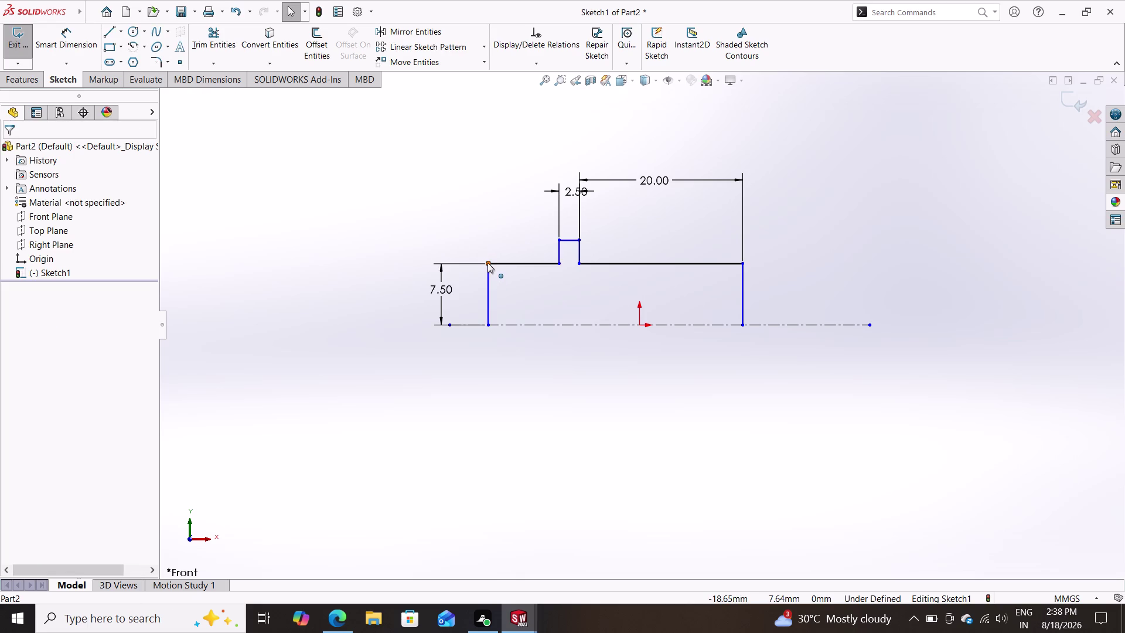
Dimension the overall width between the top corners as 31.25.
click(66, 42)
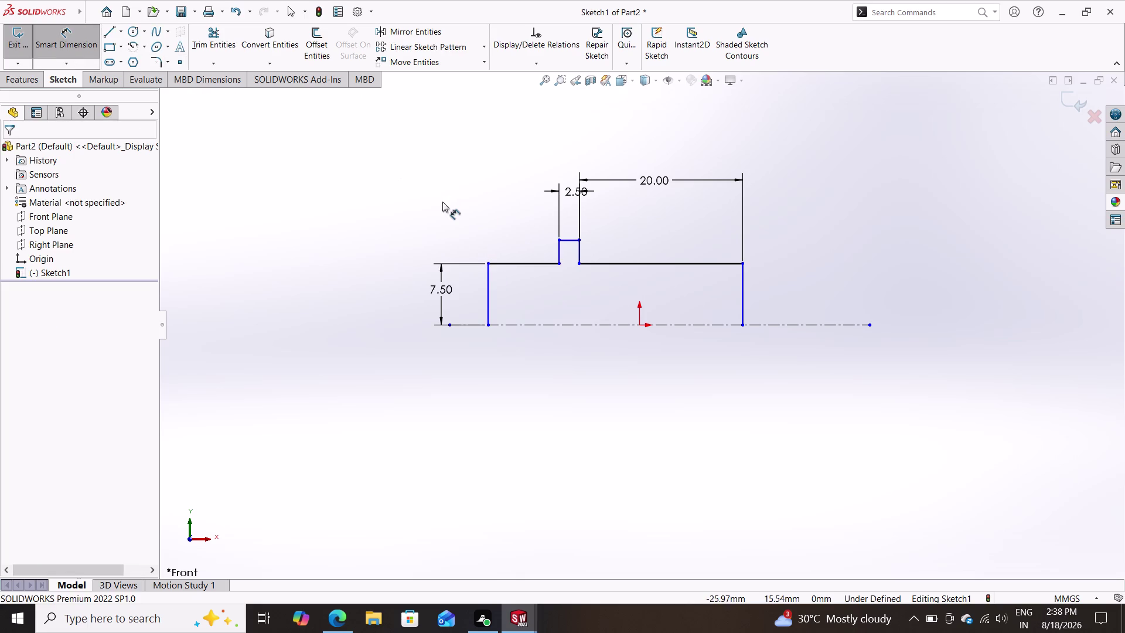
click(488, 263)
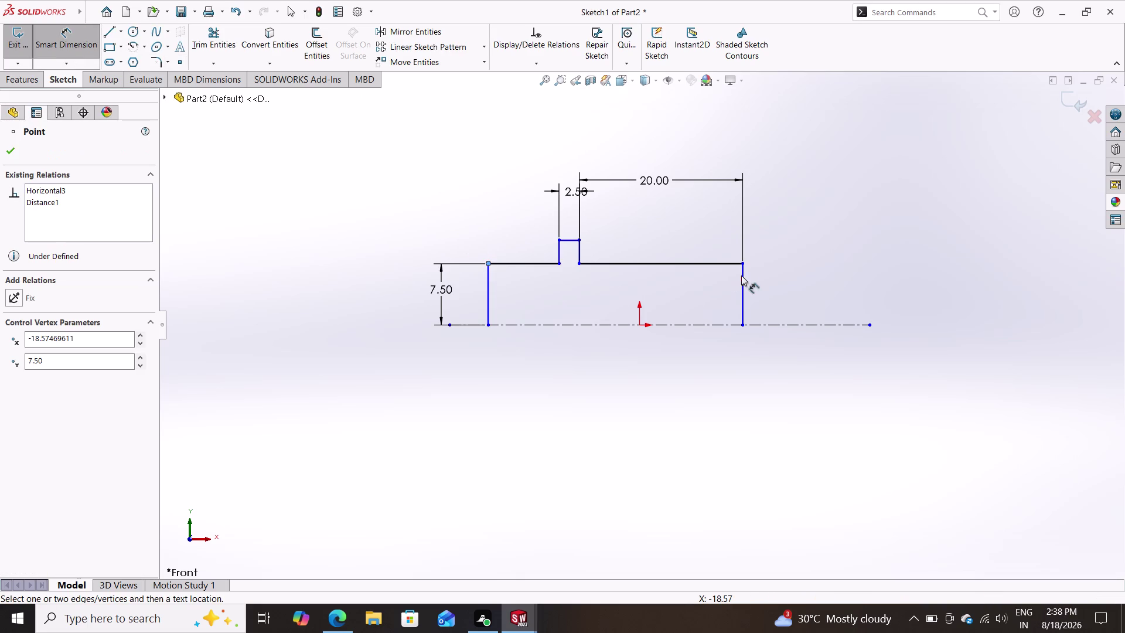
click(743, 263)
click(606, 132)
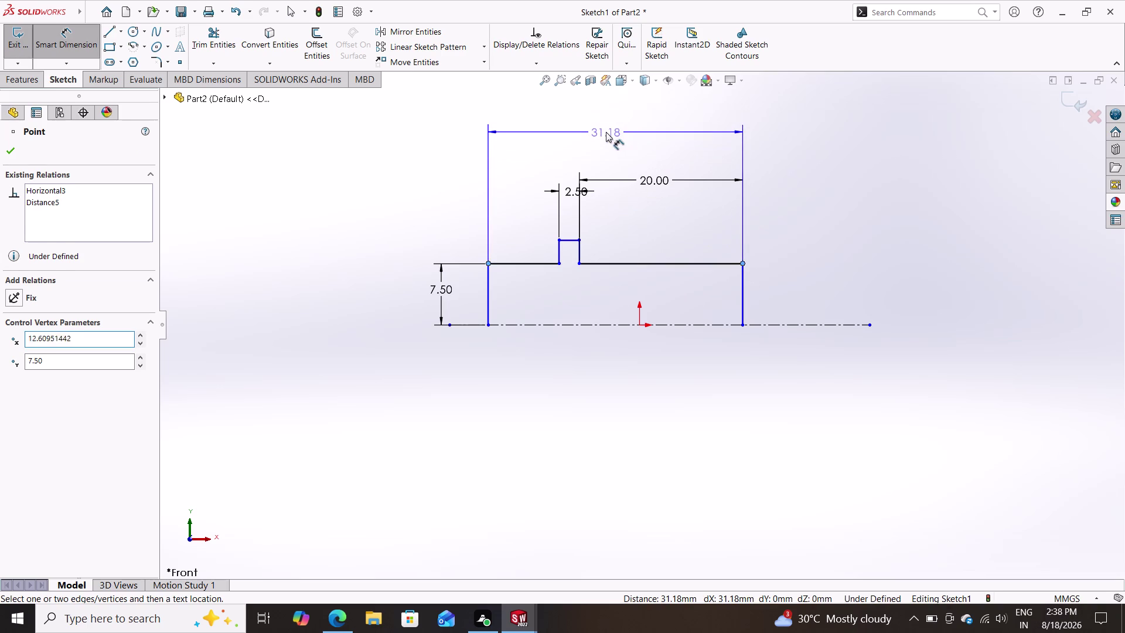
text(31)
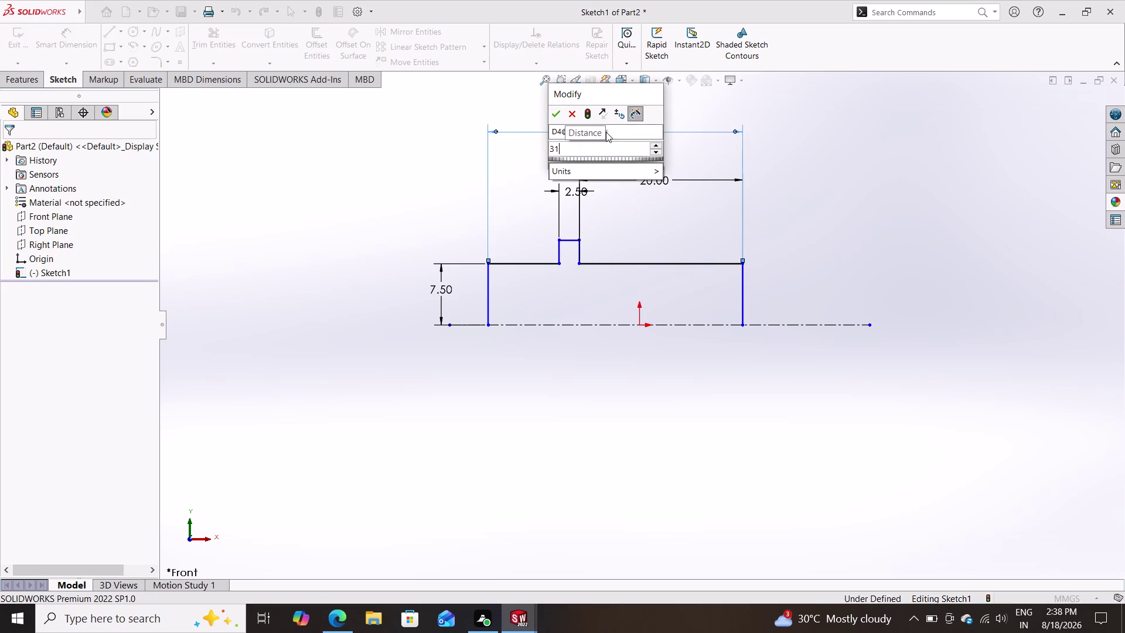
text(.25)
key(Return)
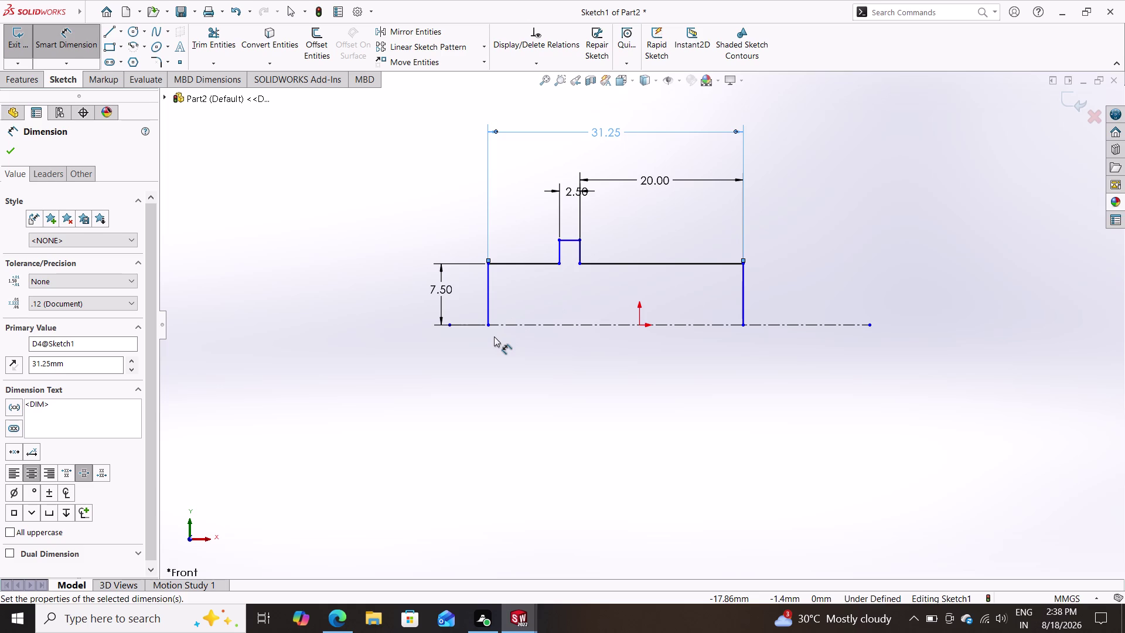
key(Escape)
Select the left and right vertical edges and review their properties.
click(489, 299)
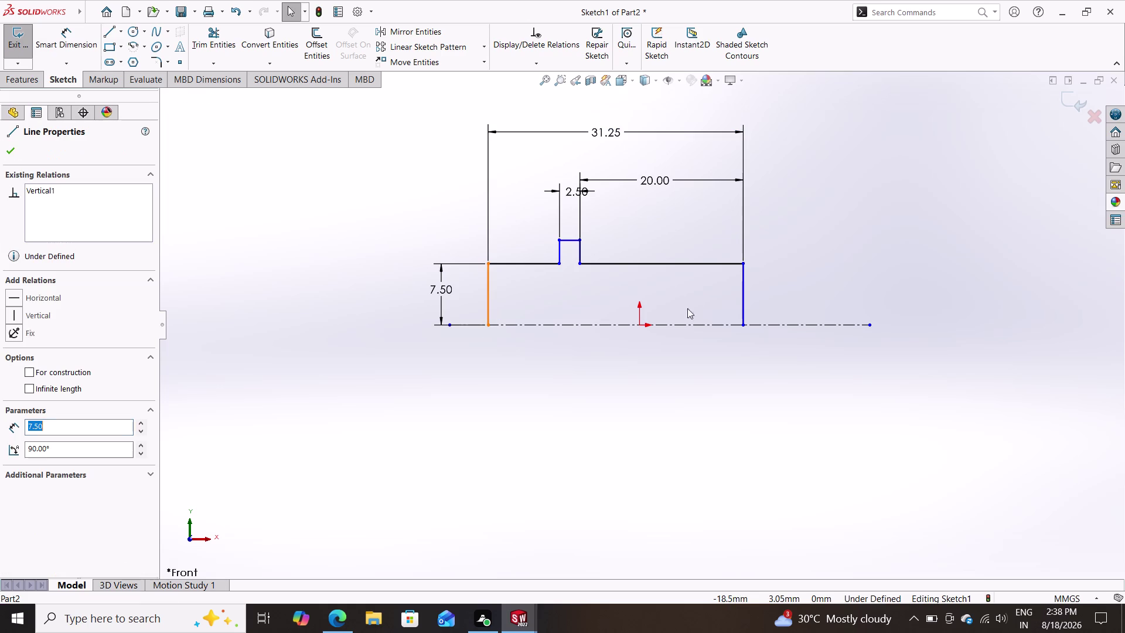
click(741, 302)
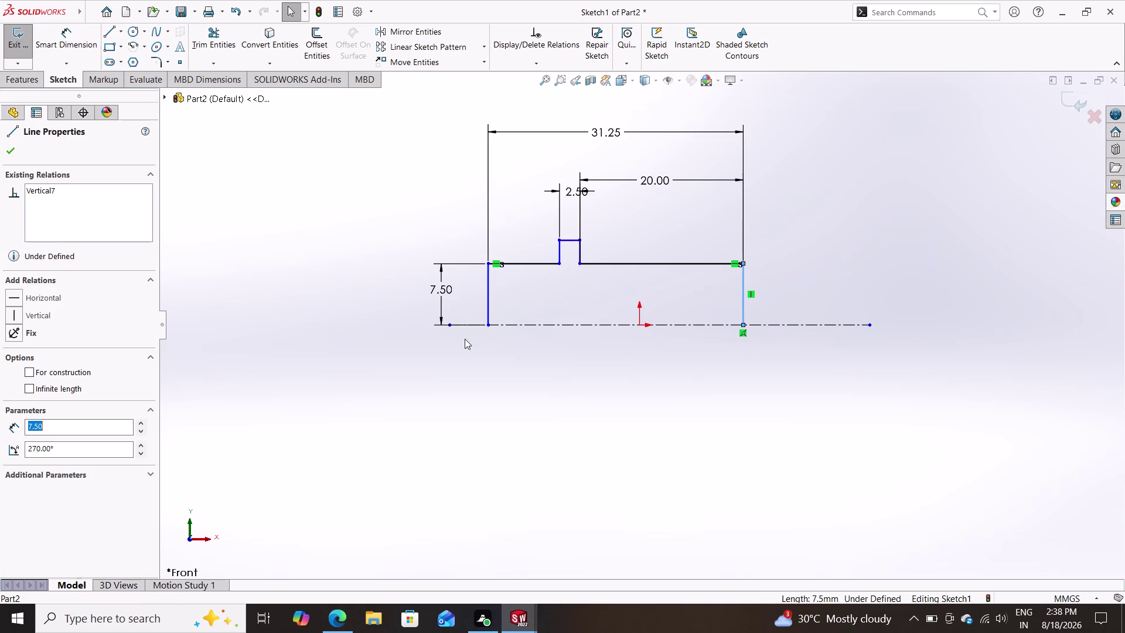
click(41, 314)
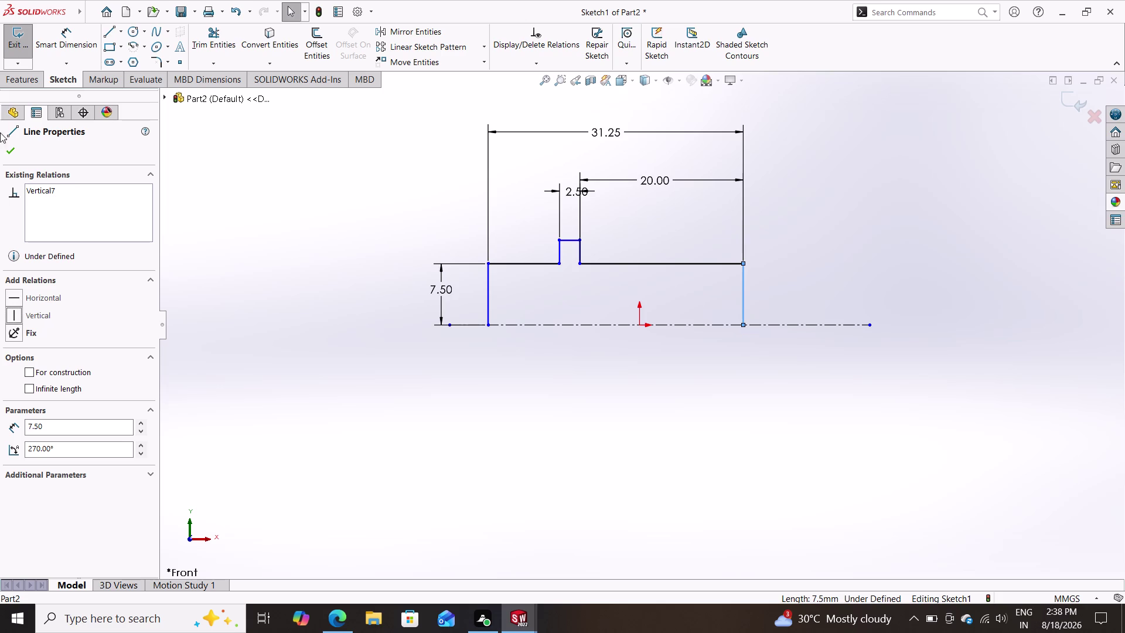
click(11, 147)
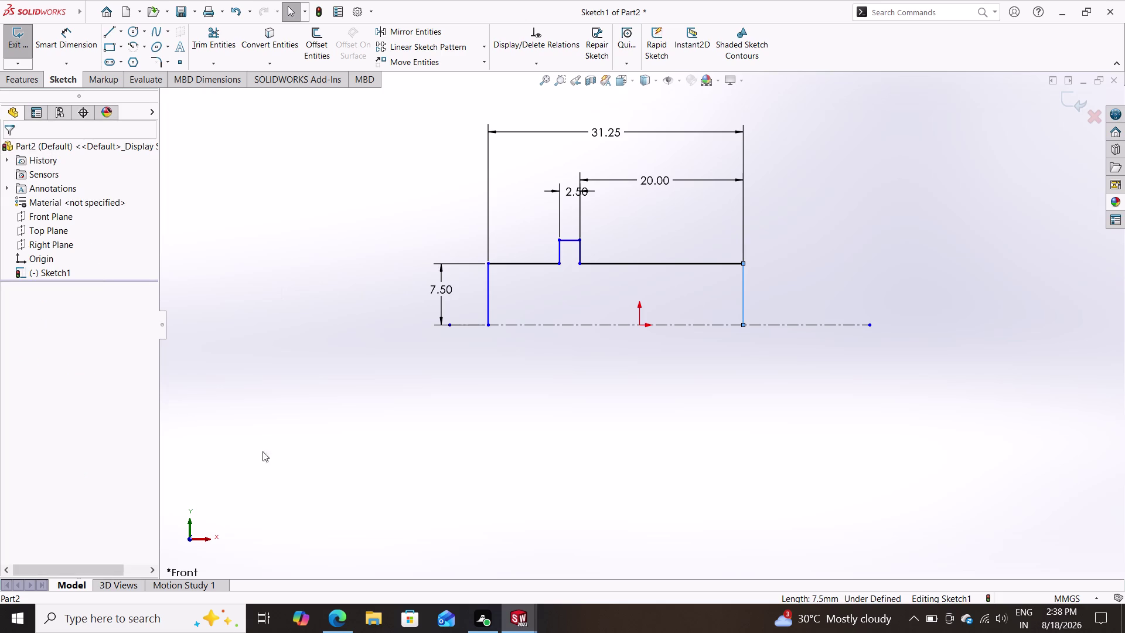
key(Escape)
click(64, 39)
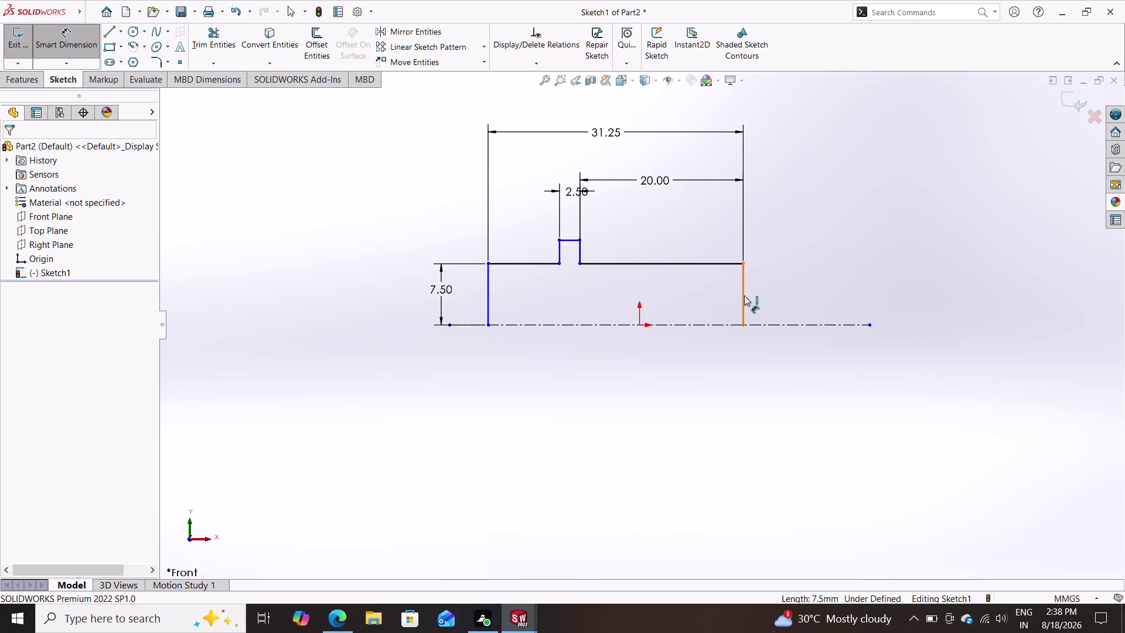
Discard the redundant height dimension on the right edge.
click(744, 296)
click(776, 298)
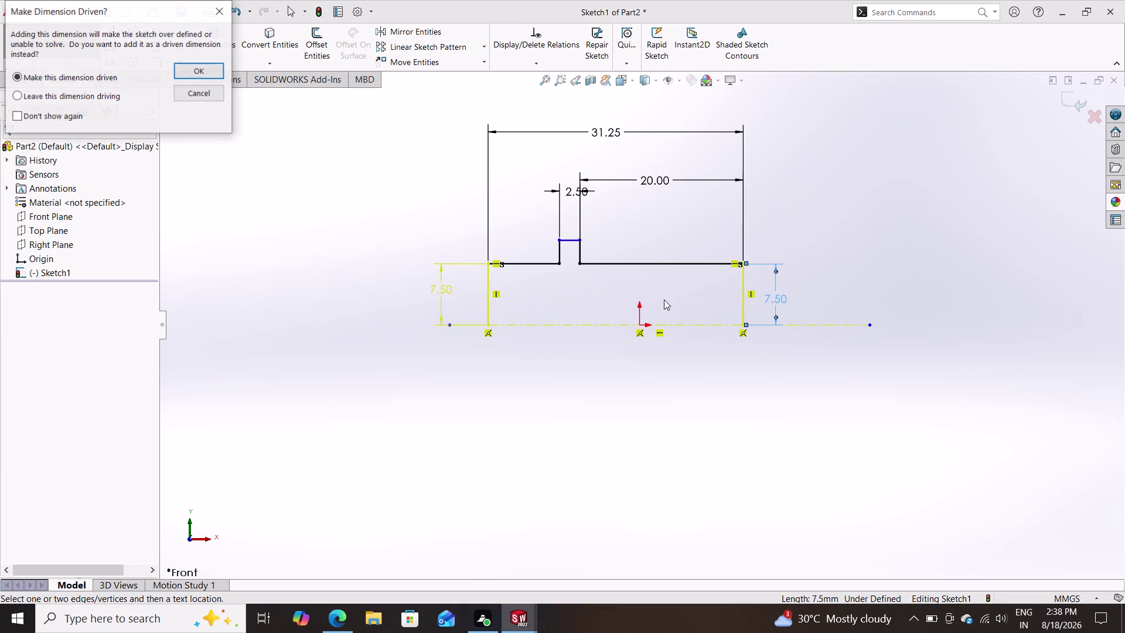
click(192, 91)
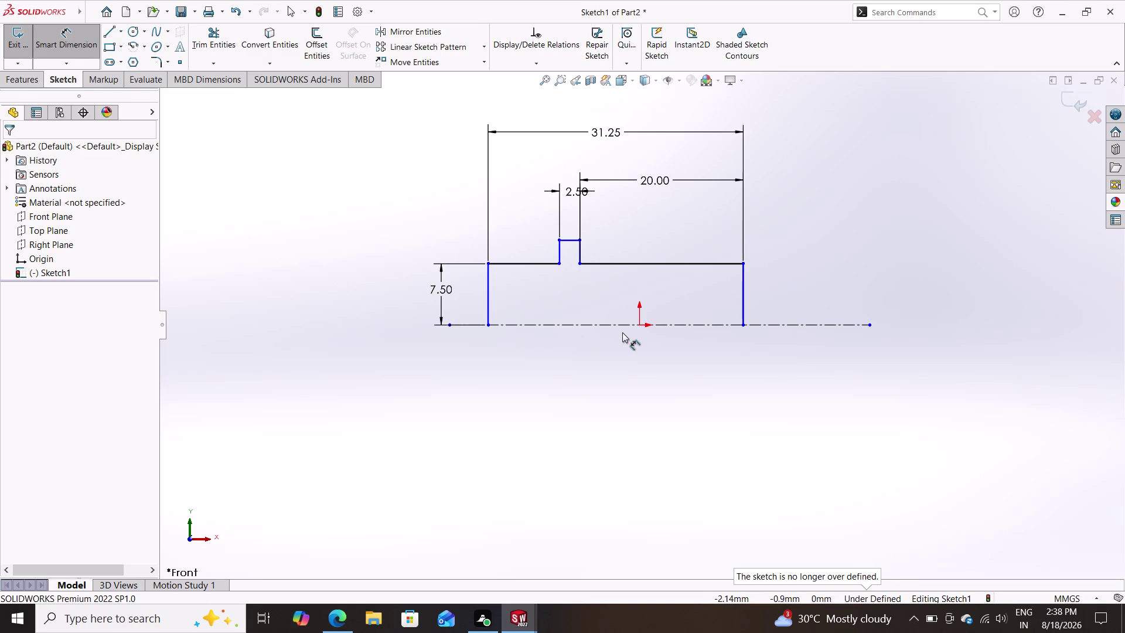
Dimension the lower-left corner to the origin as 31.25/2 (15.63).
click(639, 322)
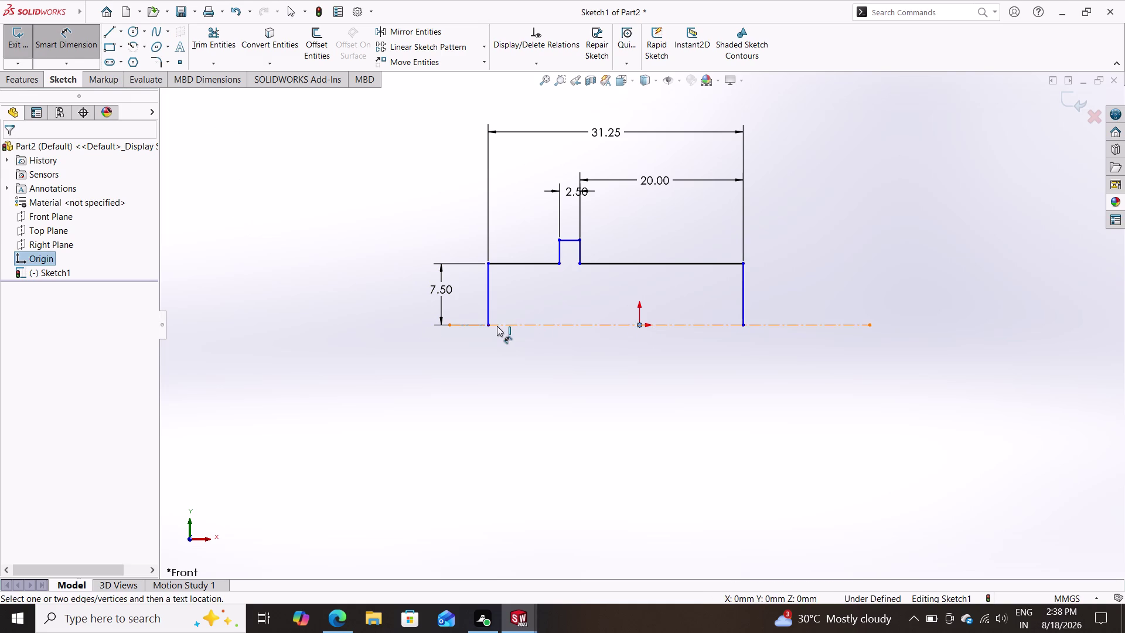
click(486, 324)
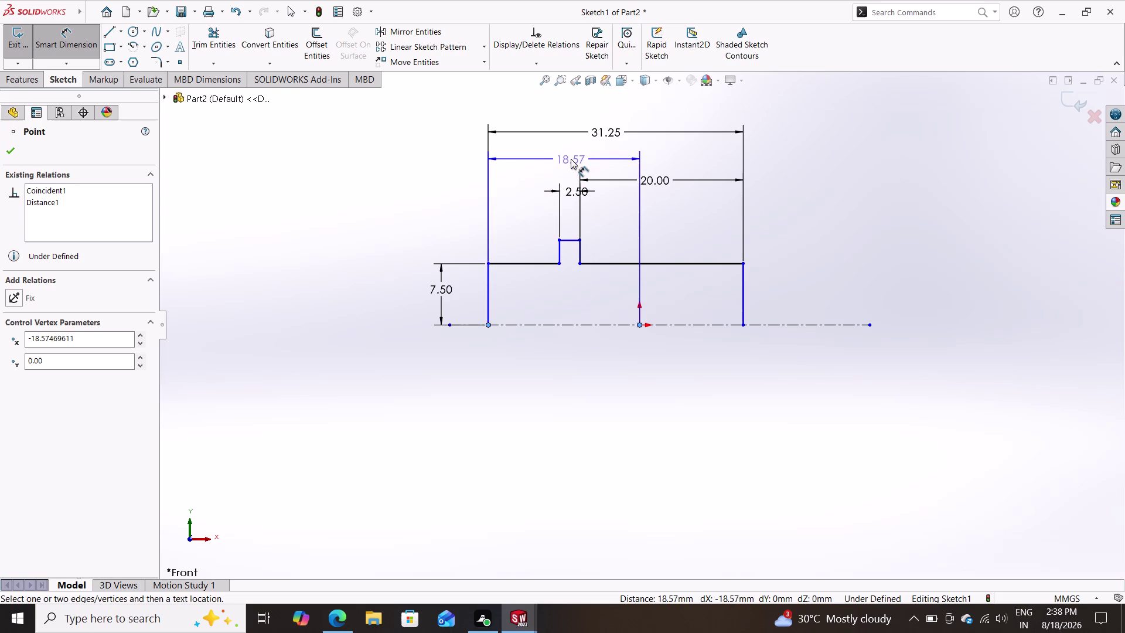
click(572, 157)
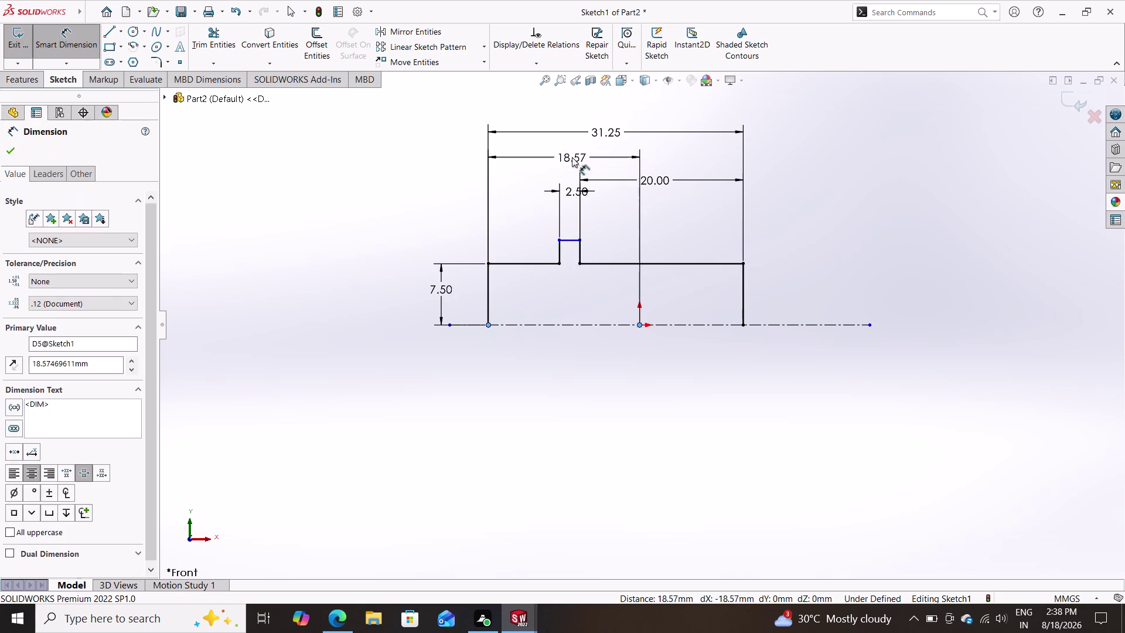
text(31.2)
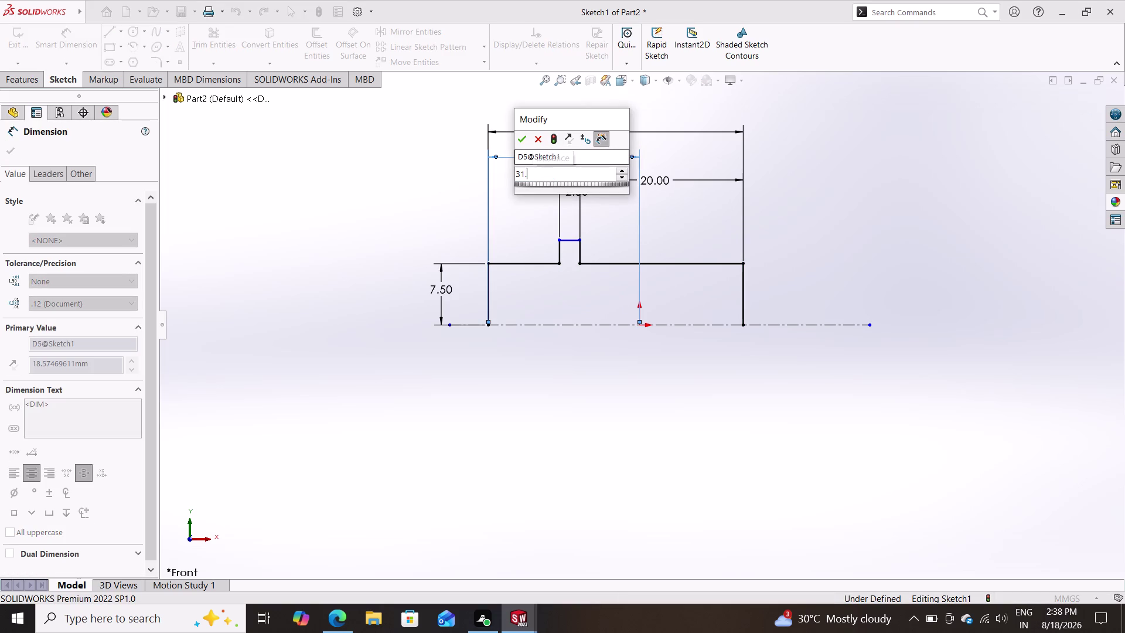
text(5/2)
key(Return)
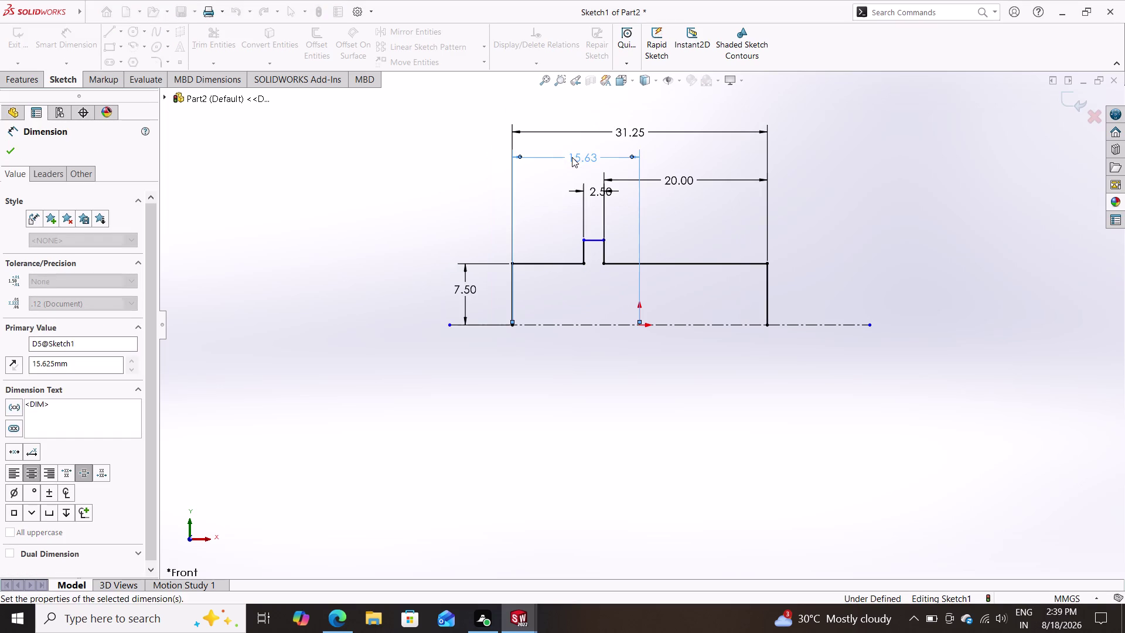
click(12, 146)
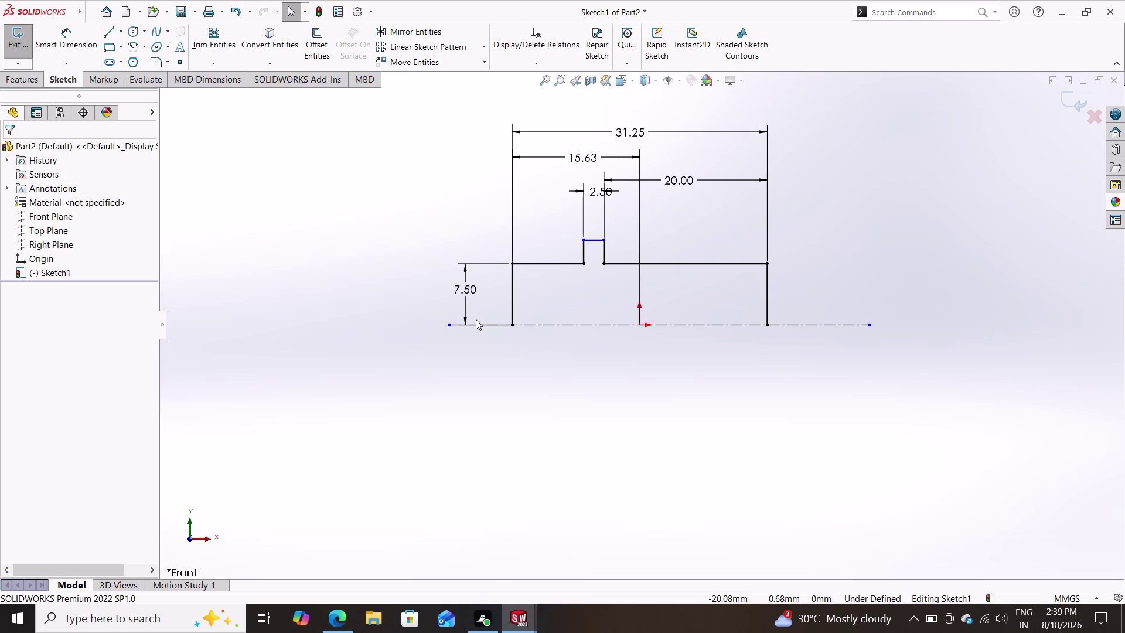
click(74, 29)
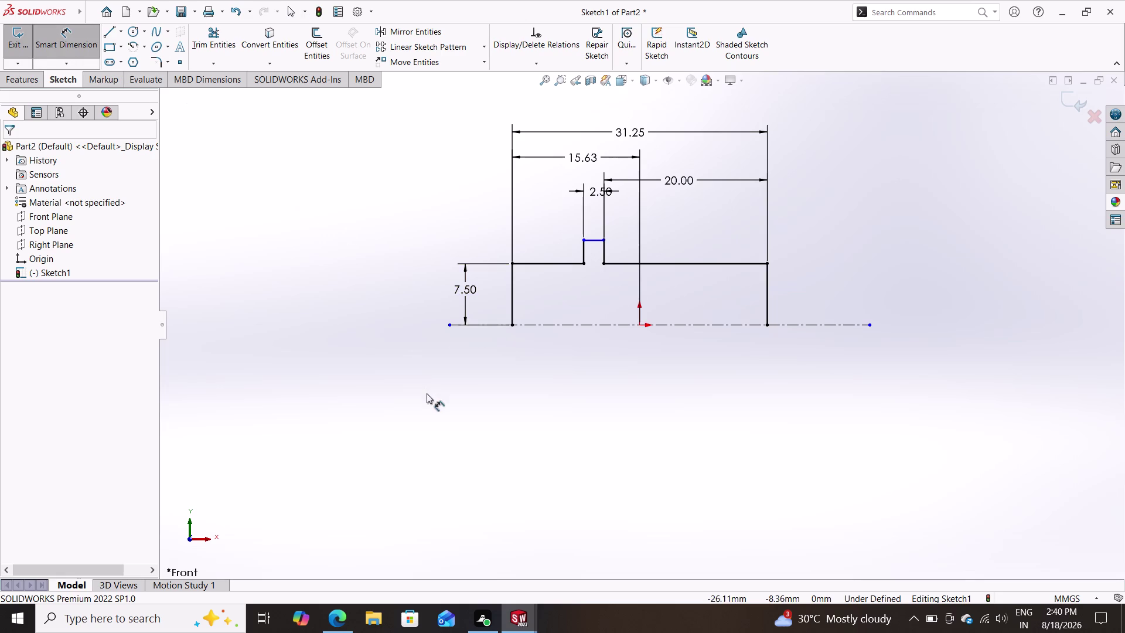
Dimension the collar top 7.50 above the centreline.
click(612, 322)
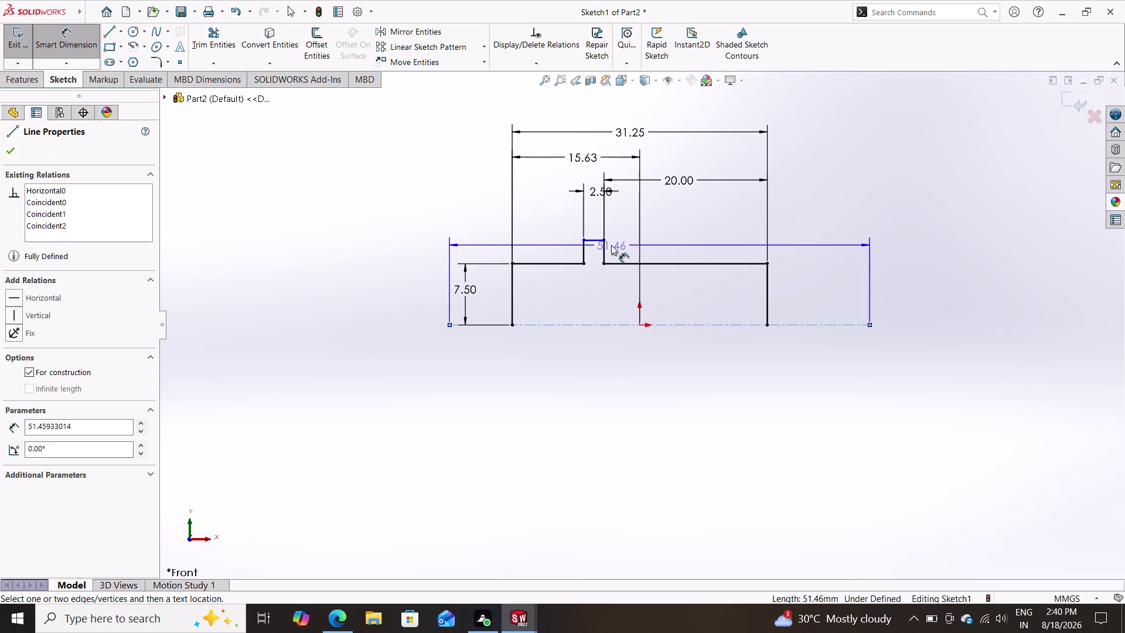
click(606, 239)
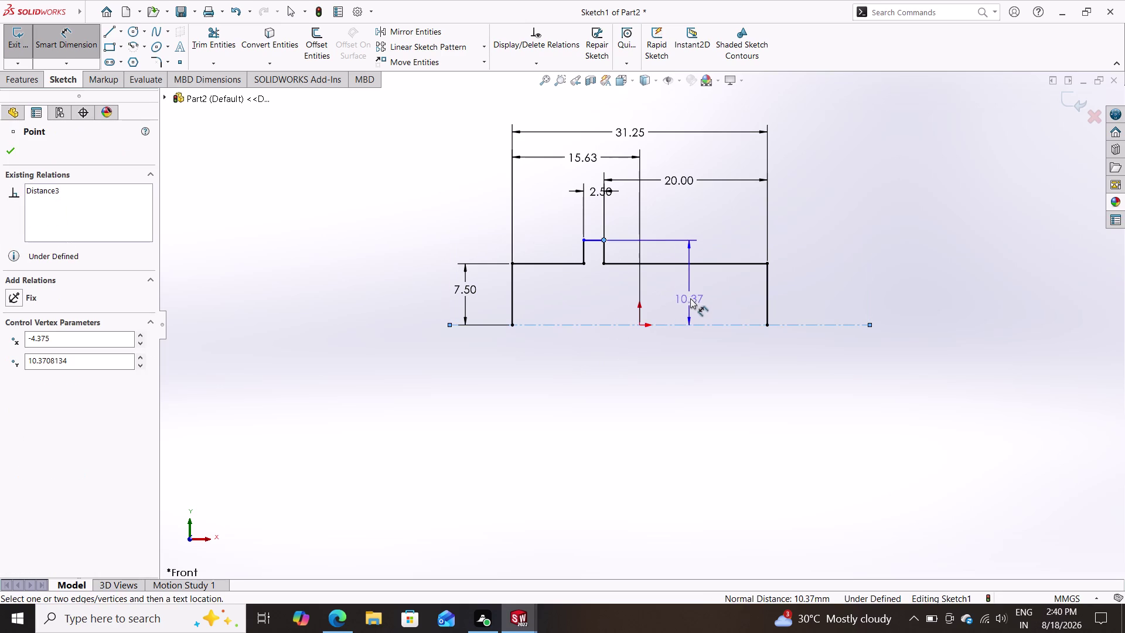
click(692, 272)
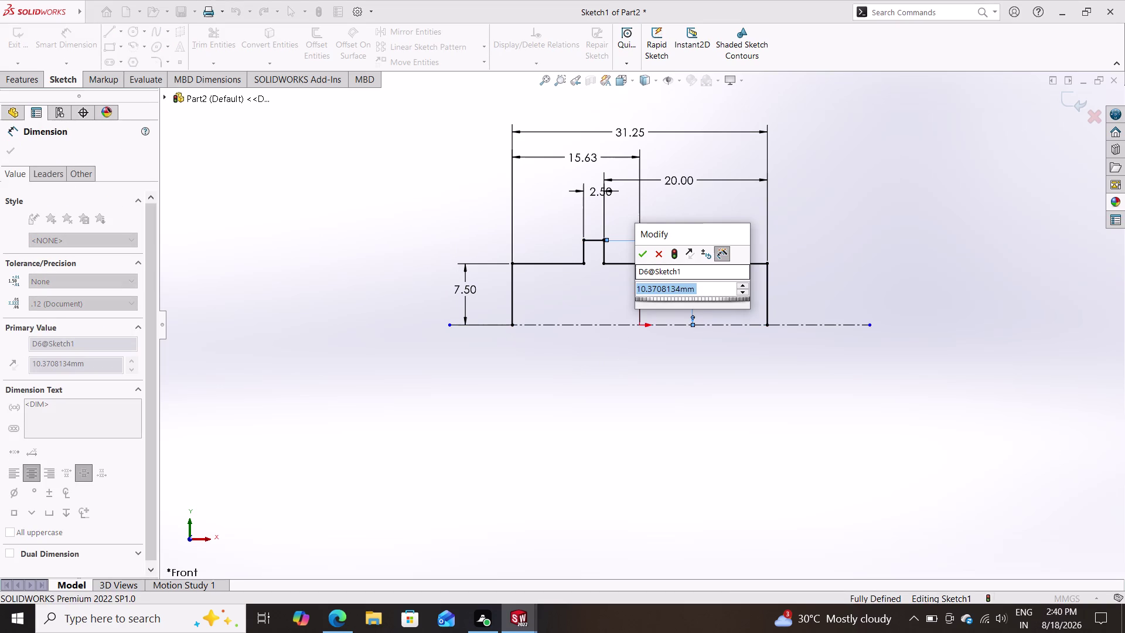
key(7)
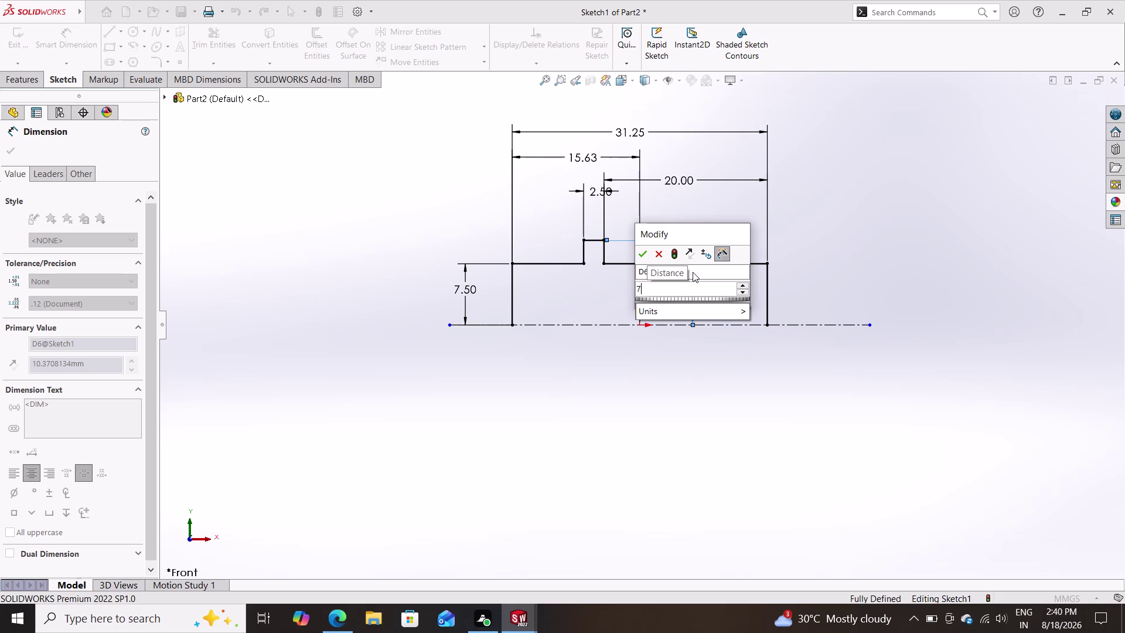
text(.5)
key(Return)
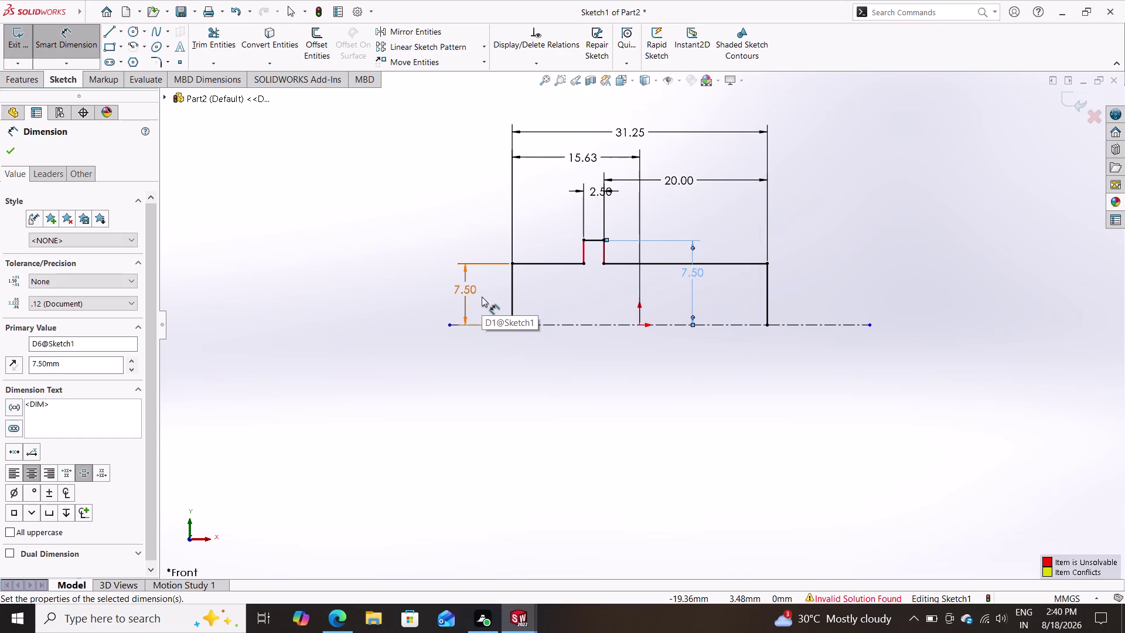
Change the left section's 7.50 height to 11.25/2 (5.63).
double_click(465, 288)
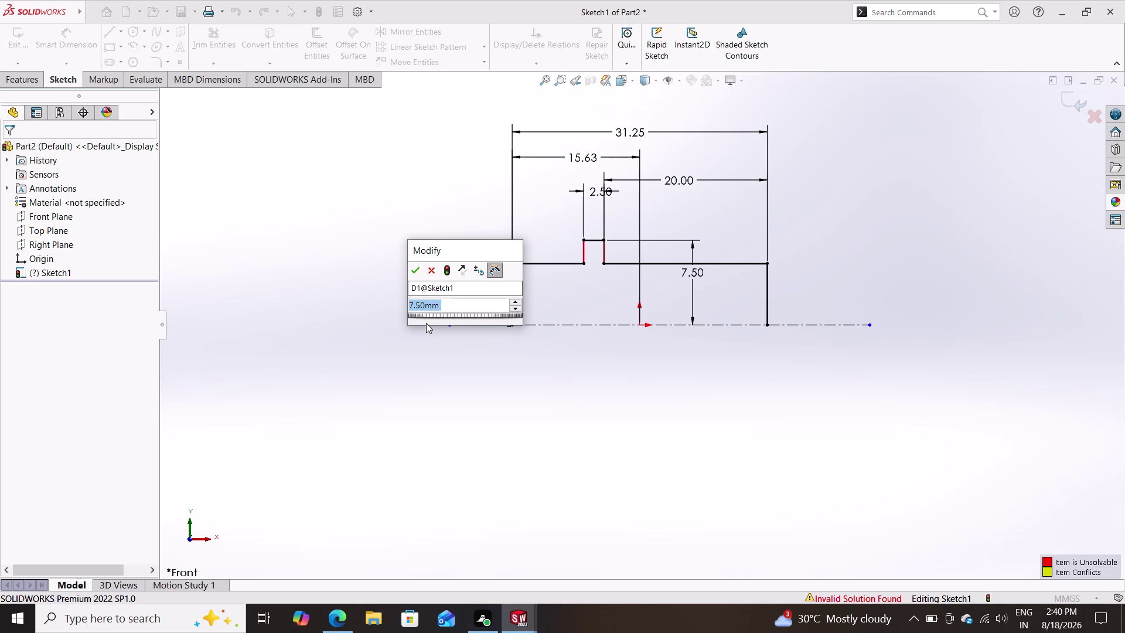
text(11.25)
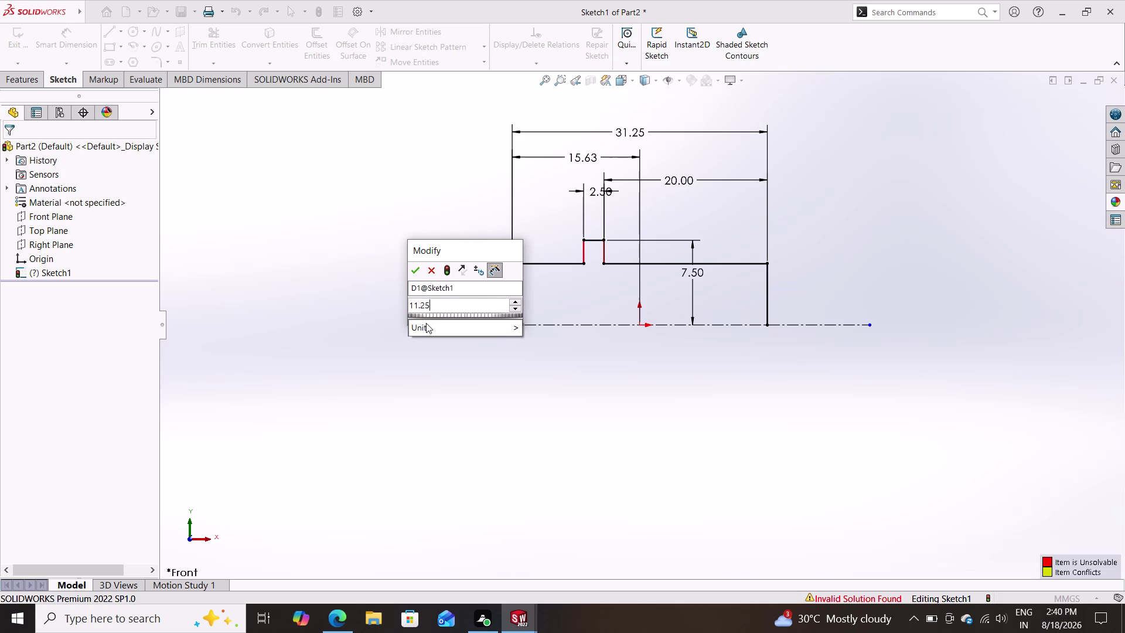
text(/2)
key(Return)
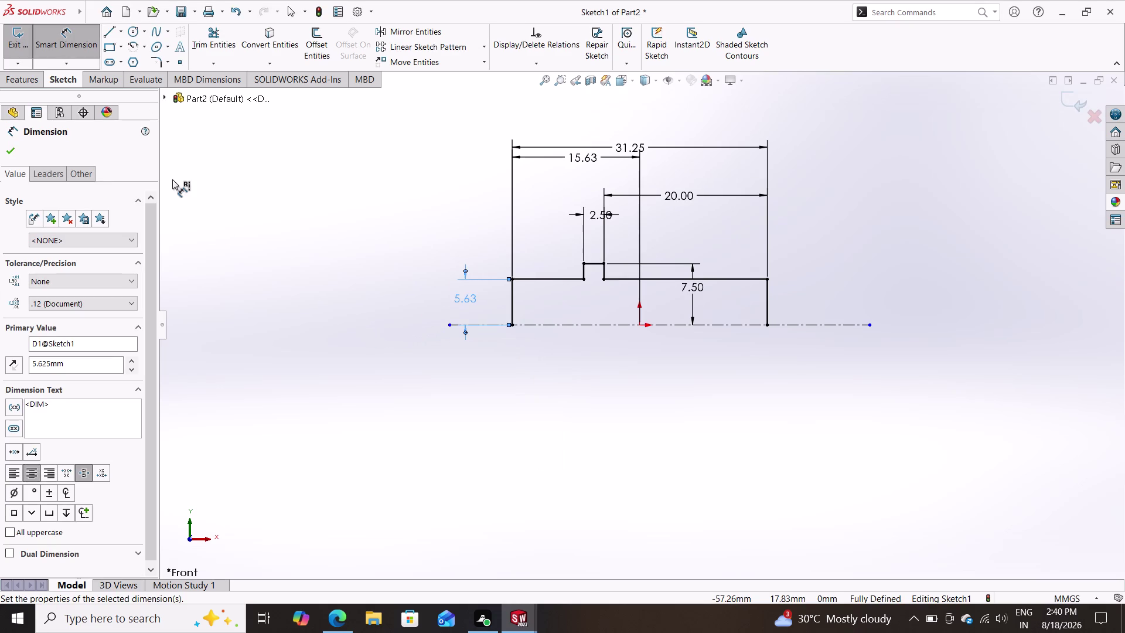
click(11, 143)
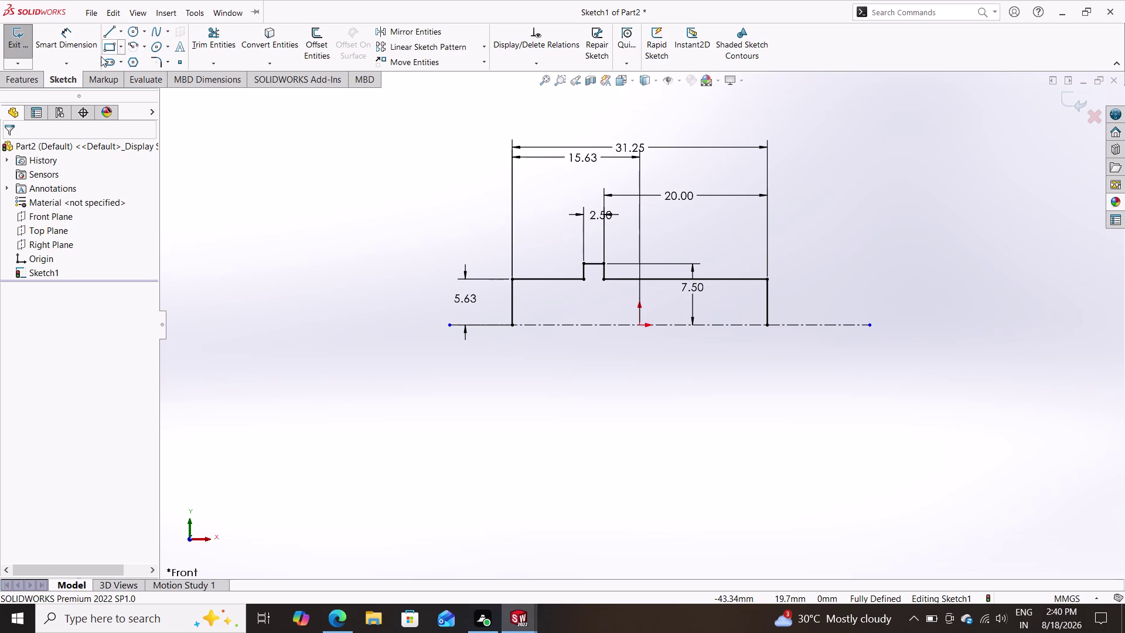
click(34, 79)
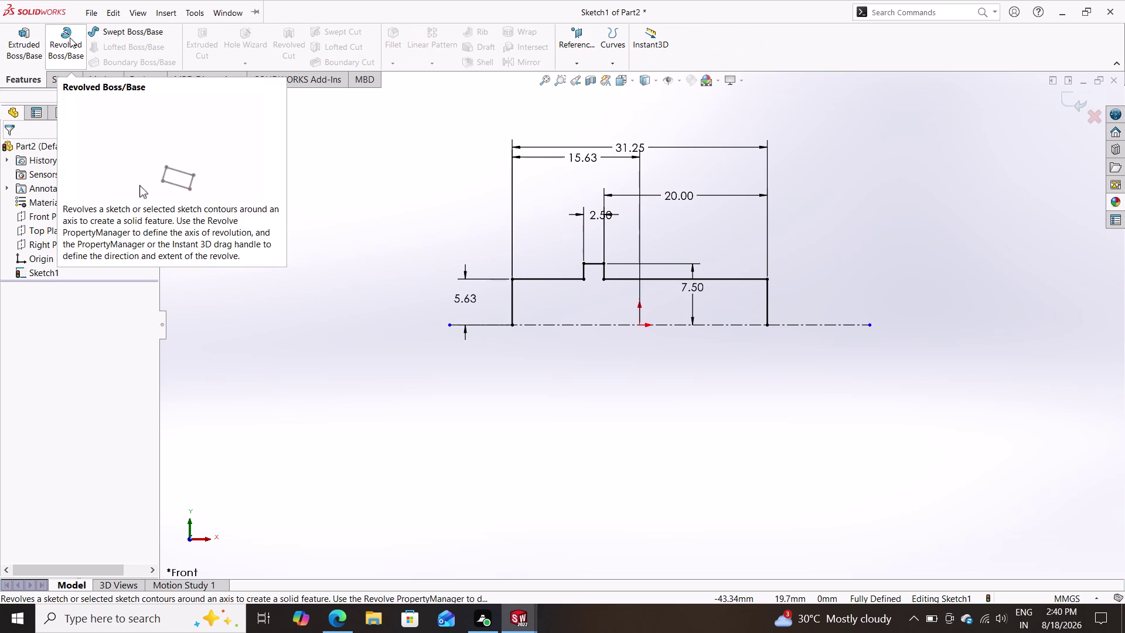
click(73, 38)
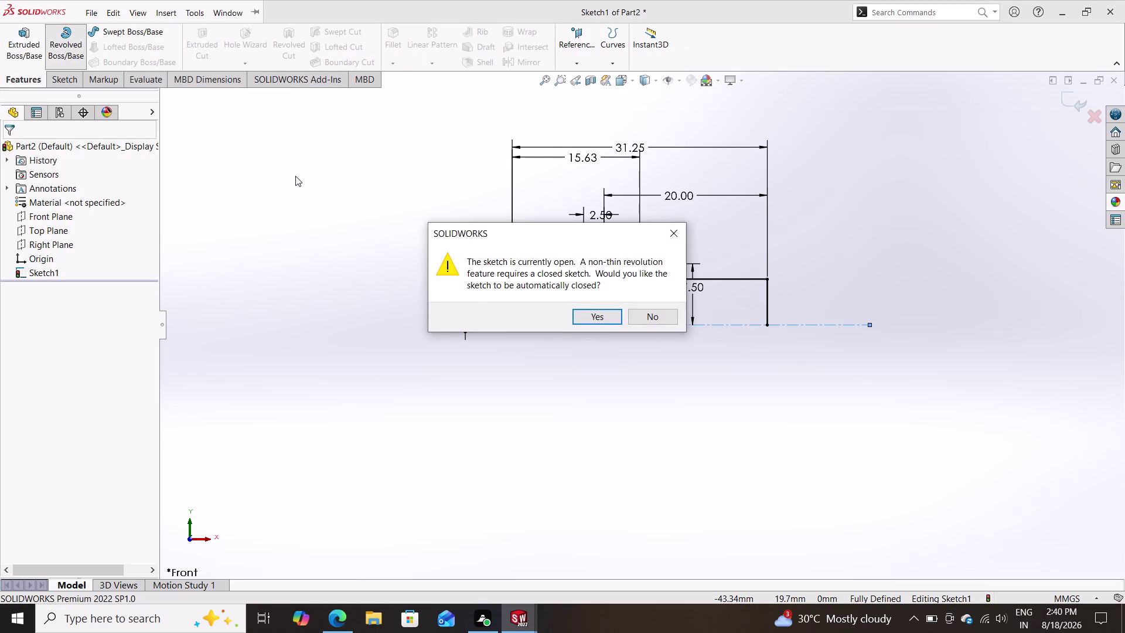
double_click(599, 321)
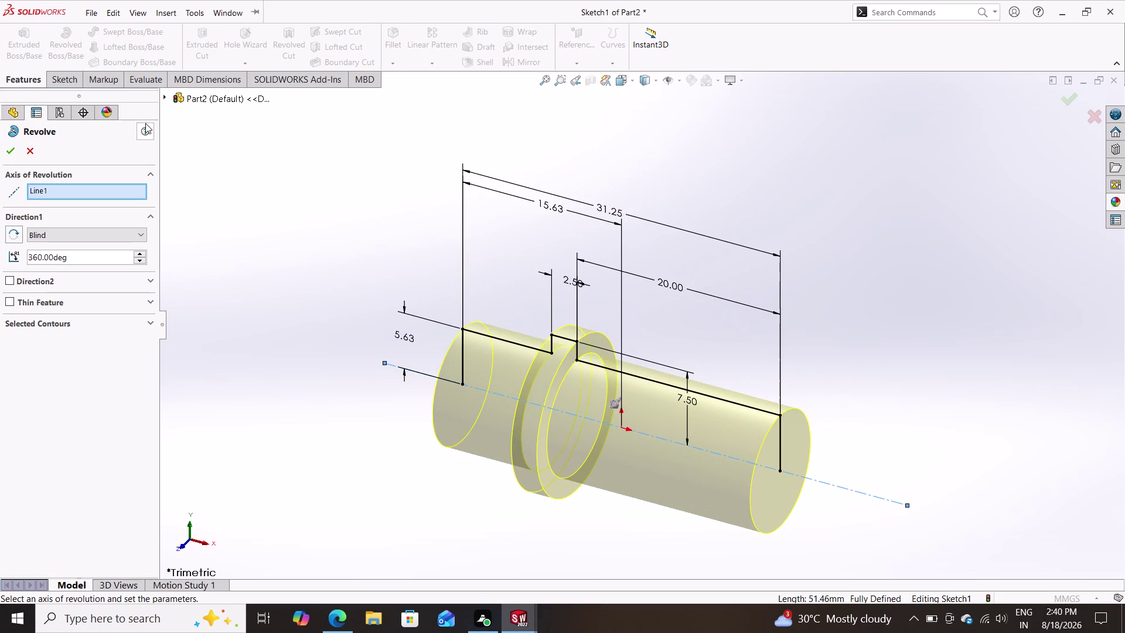
click(12, 153)
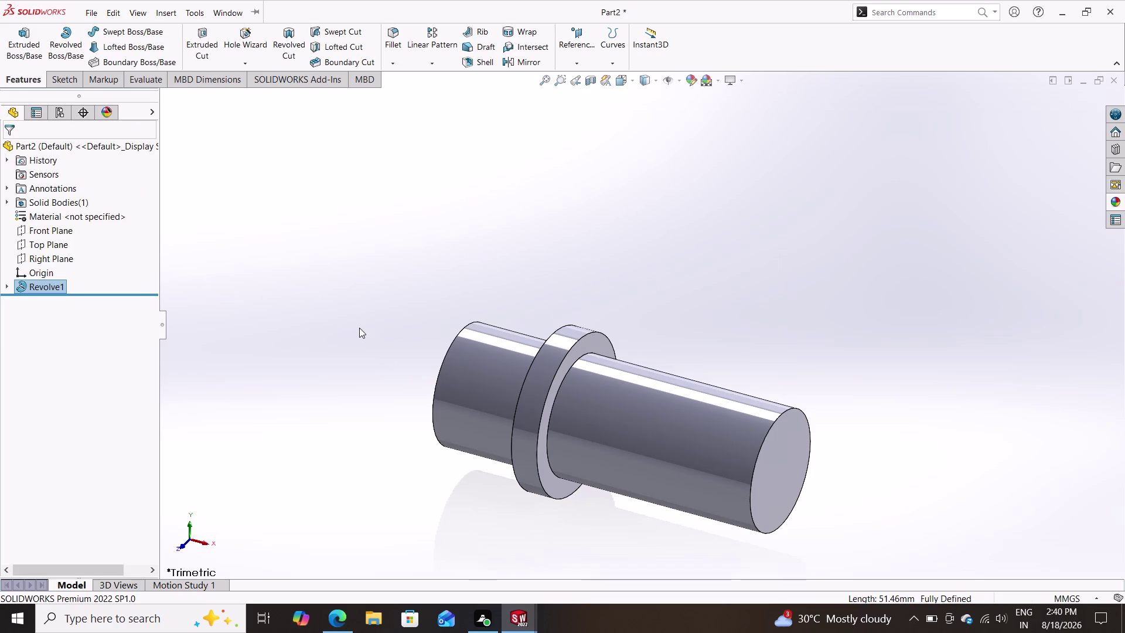
middle_drag(340, 362, 366, 395)
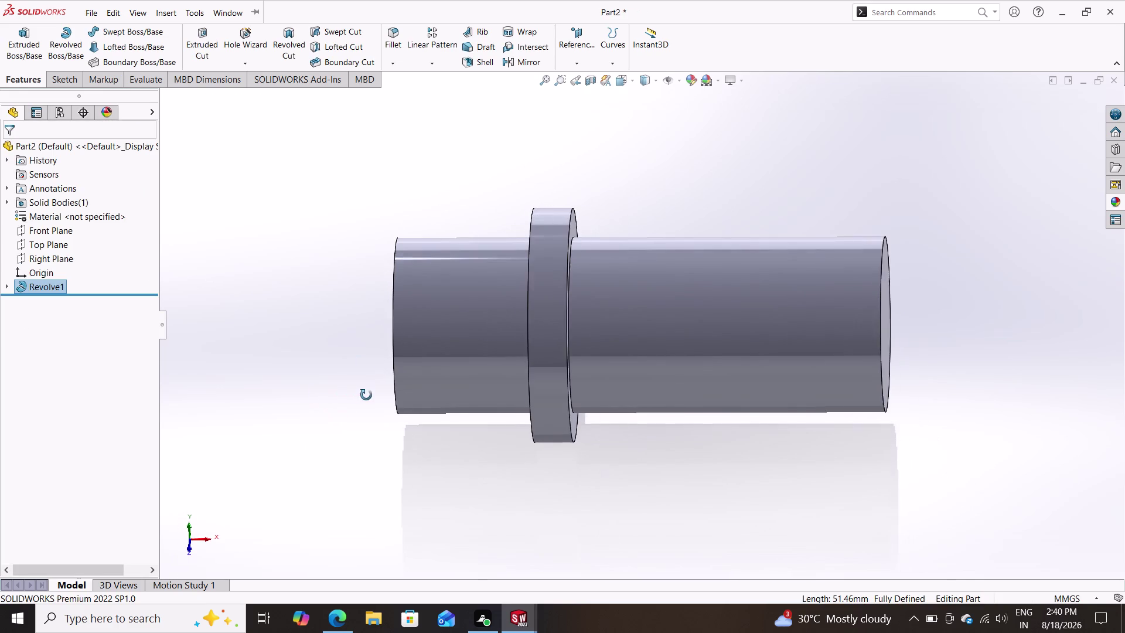
middle_drag(366, 395, 367, 395)
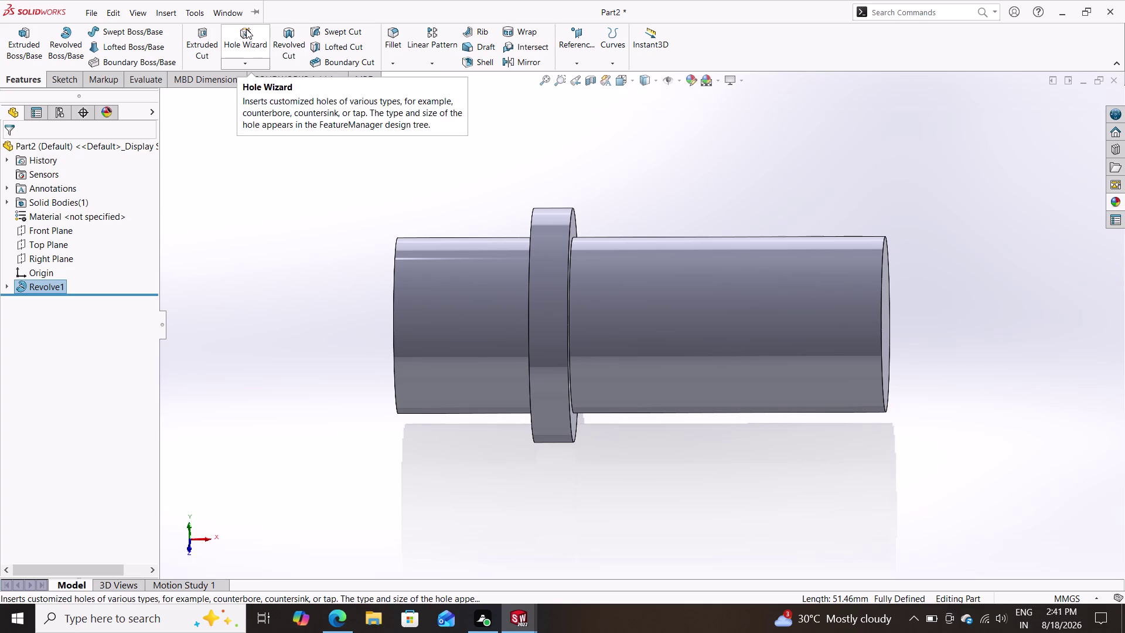
middle_click(264, 142)
middle_drag(265, 144, 571, 247)
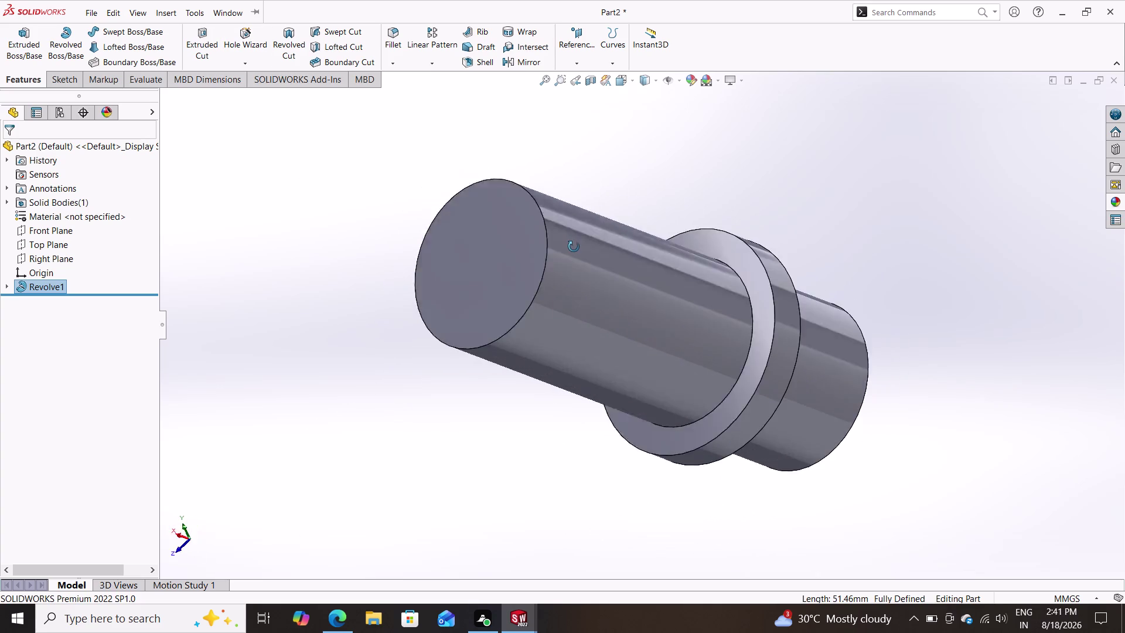
middle_drag(571, 247, 515, 241)
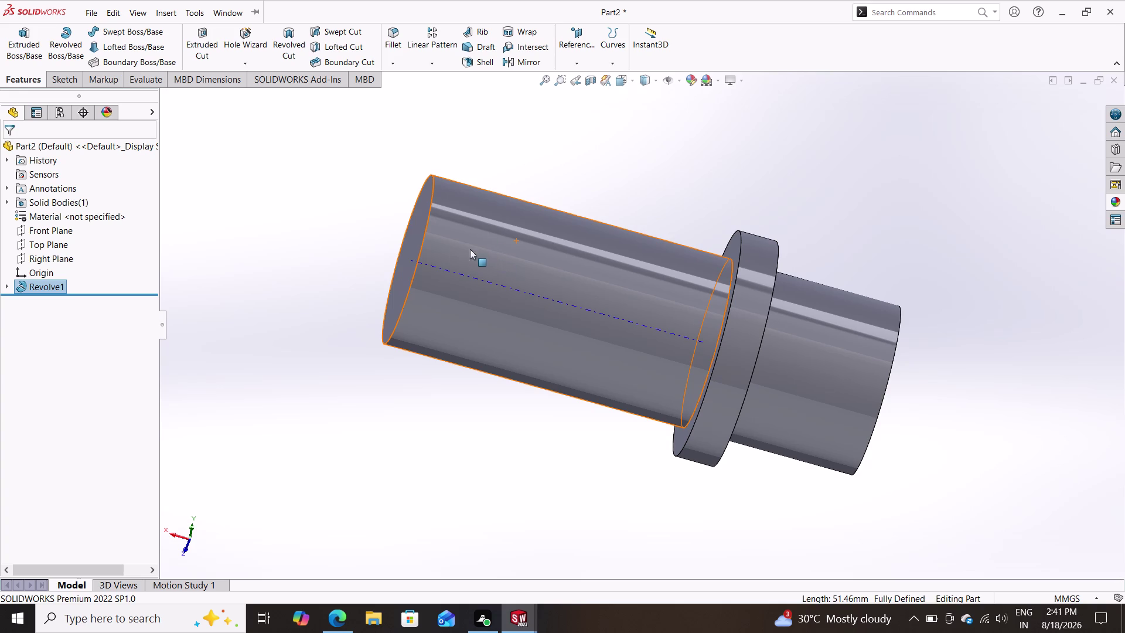
click(248, 31)
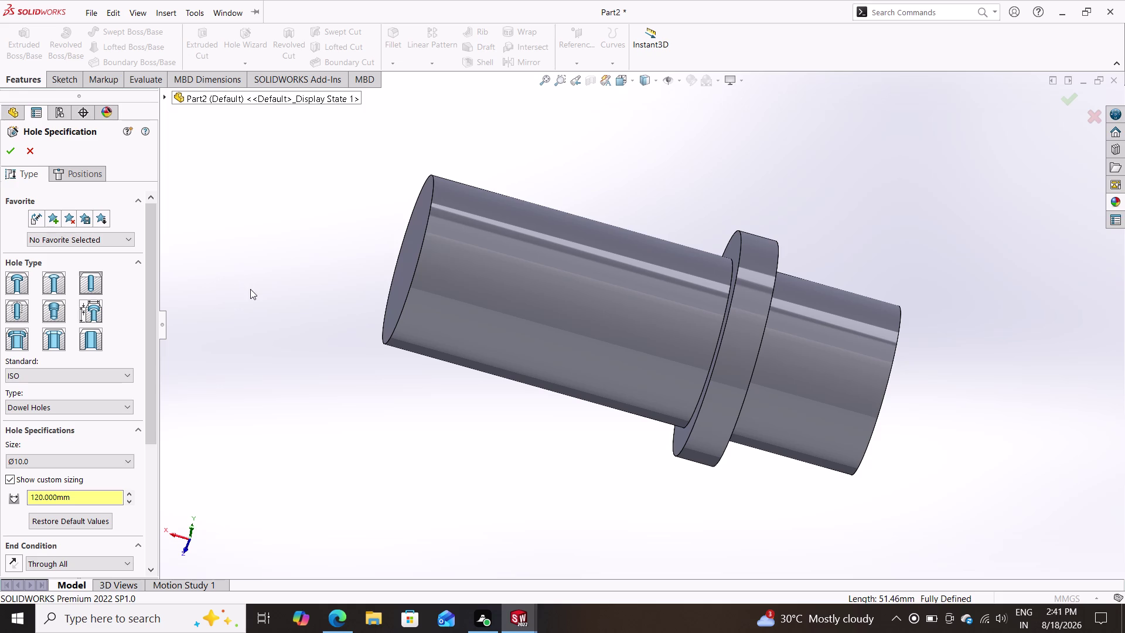
Preview the standard view orientations, then switch the hole type to Tap.
key(space)
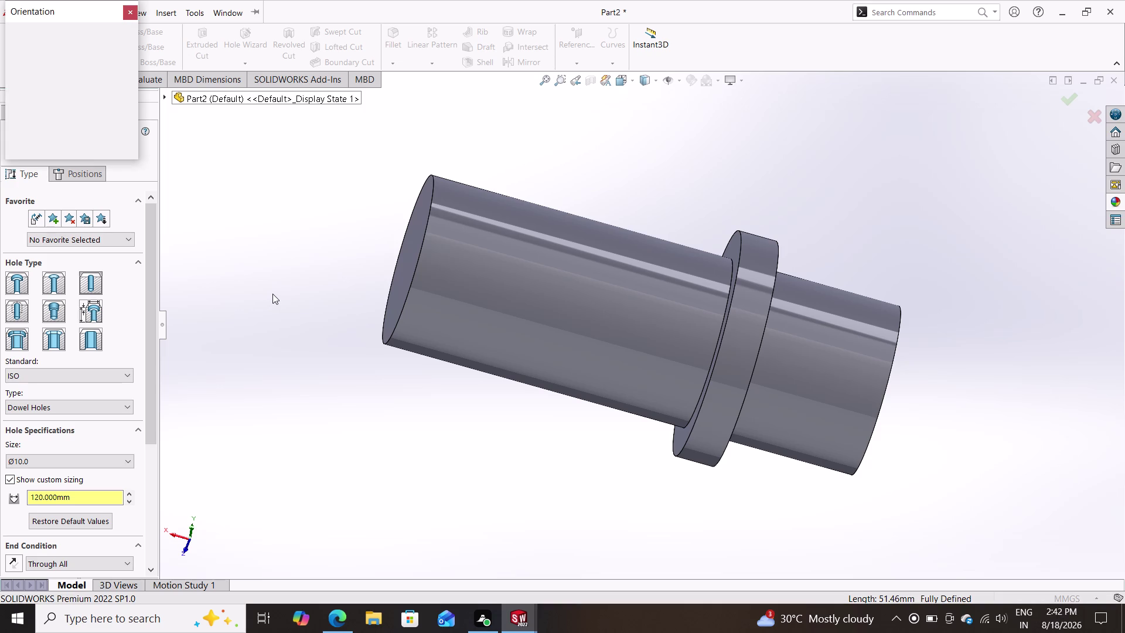
key(space)
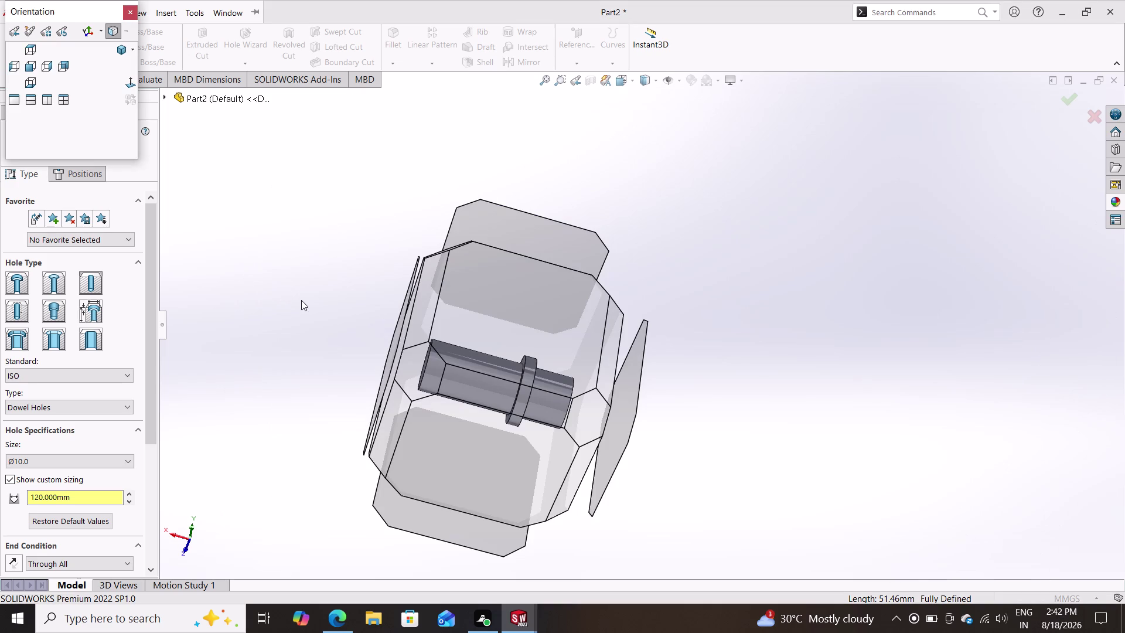
key(Escape)
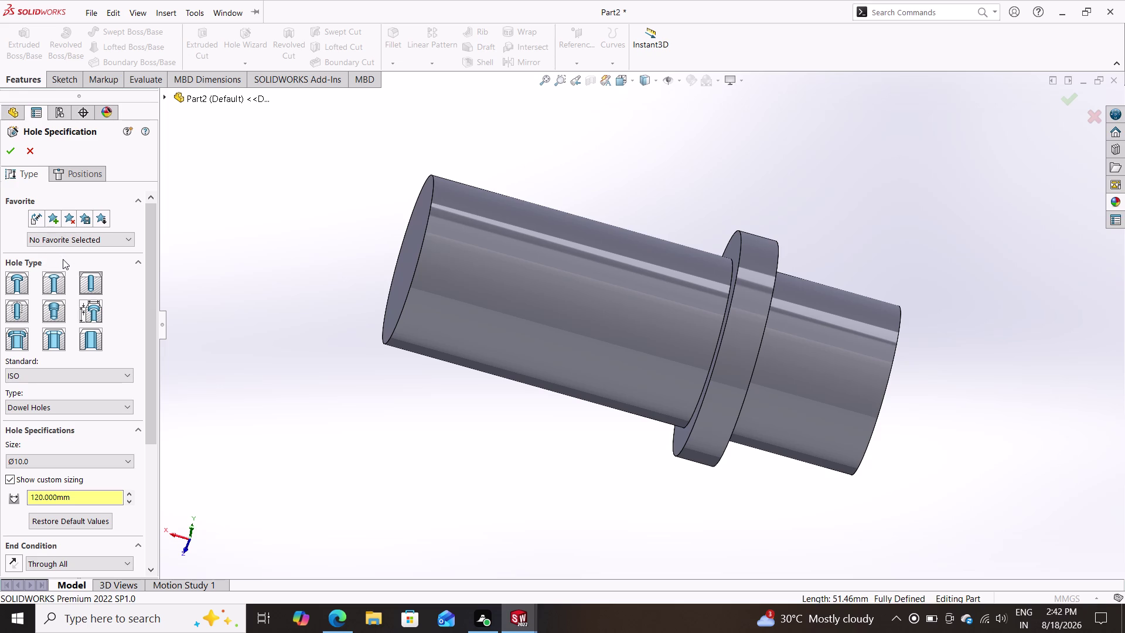
click(8, 308)
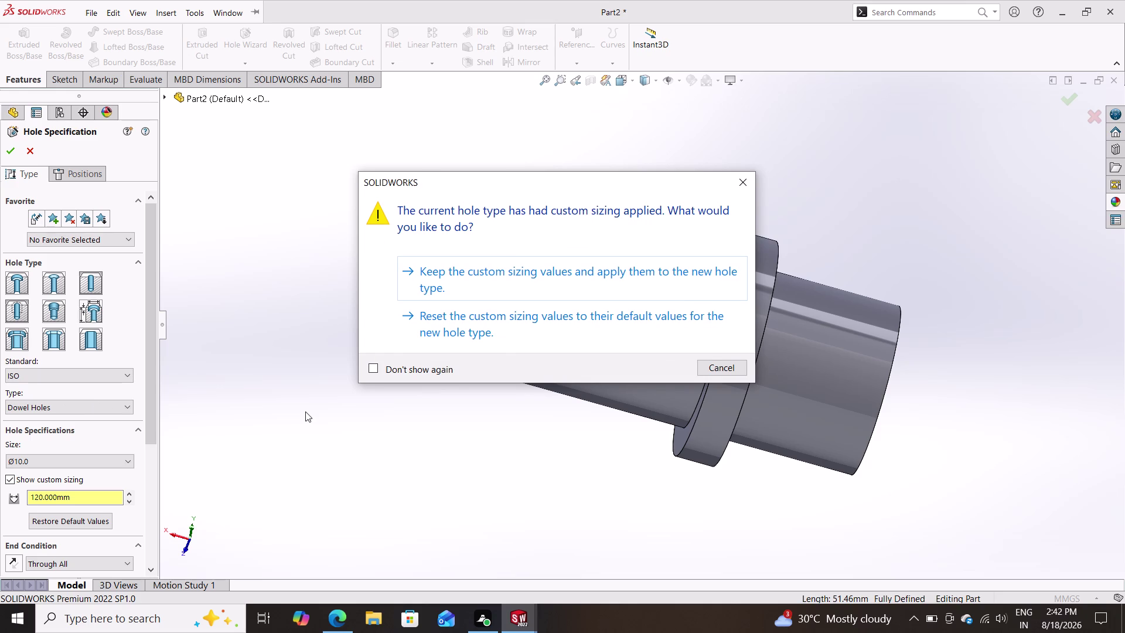
Keep custom sizing, then make it an M3.5 bottoming tapped hole with custom sizing off.
click(432, 278)
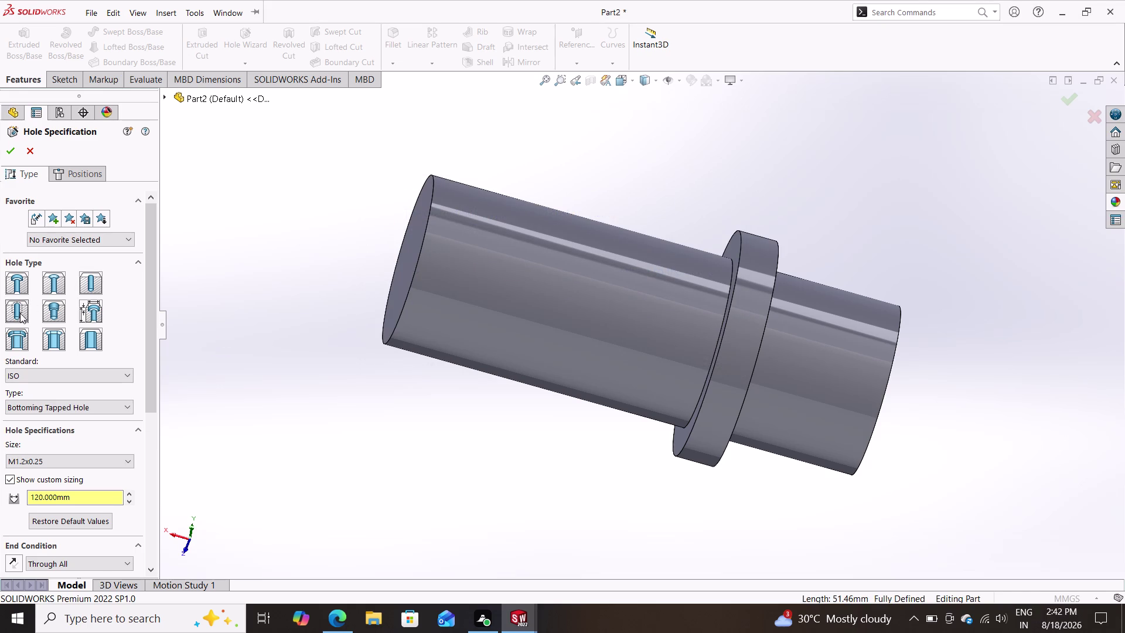
click(17, 312)
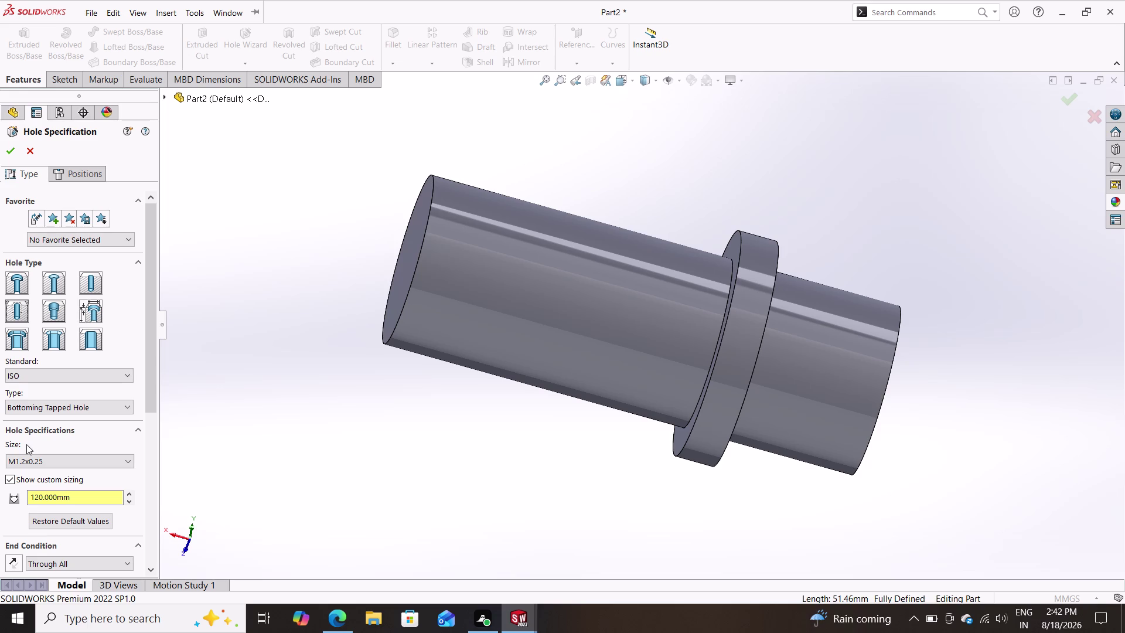
click(58, 412)
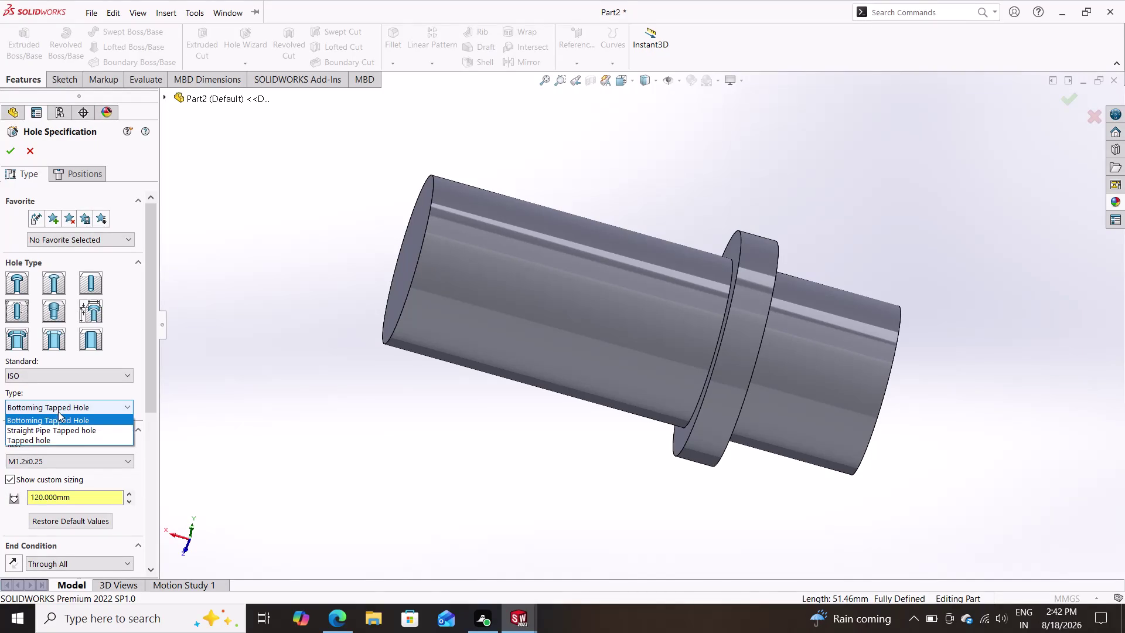
click(40, 445)
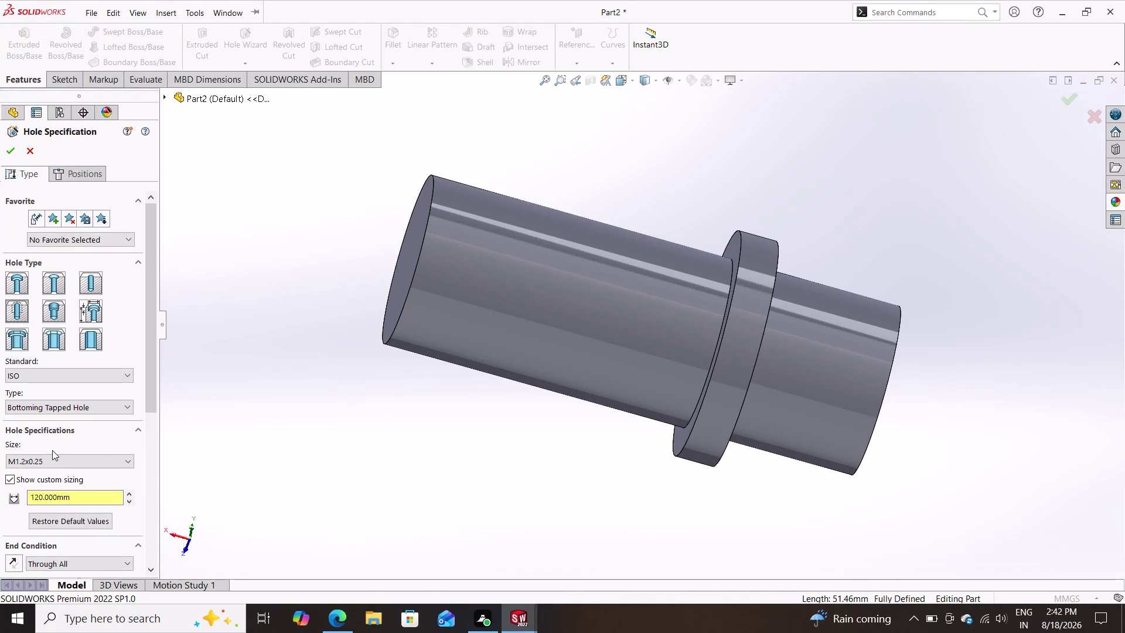
click(51, 458)
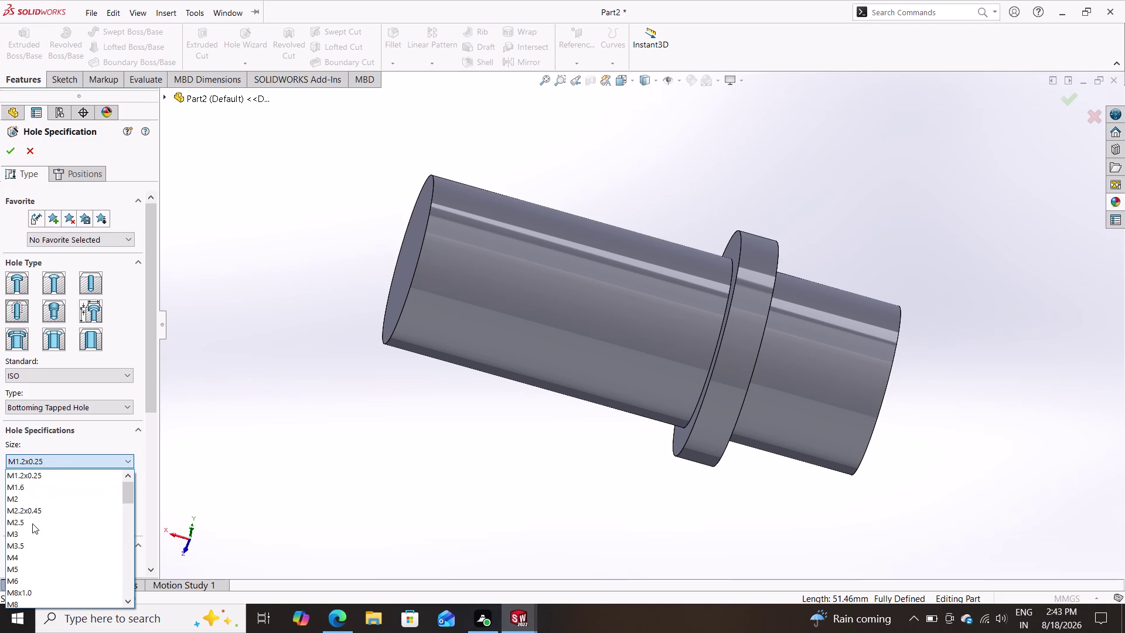
click(29, 546)
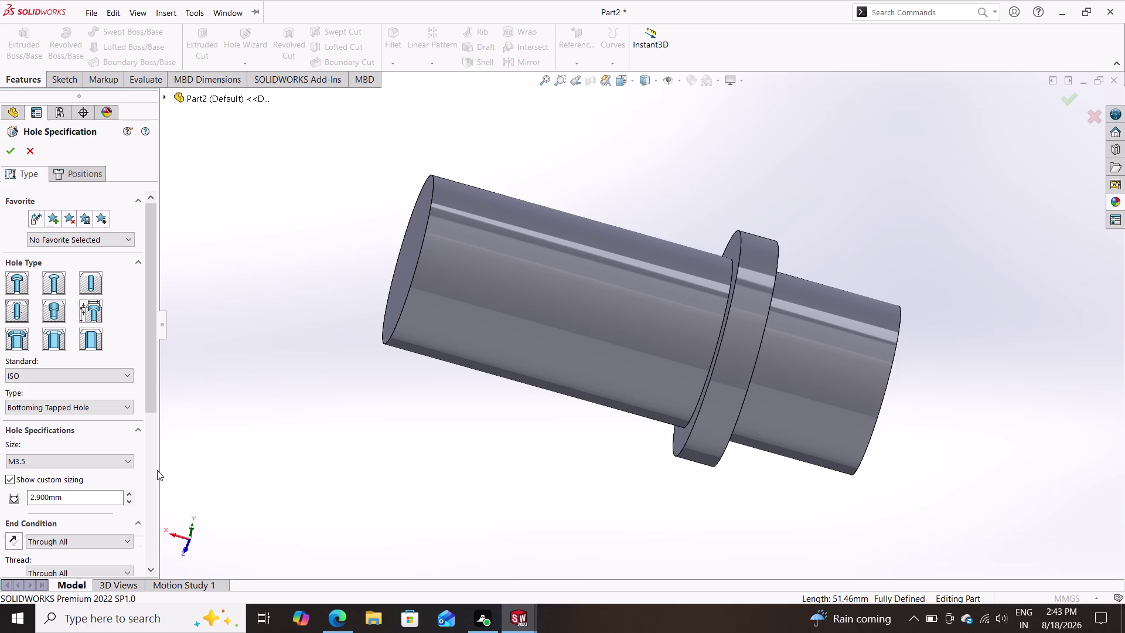
click(9, 479)
scroll(down, 3)
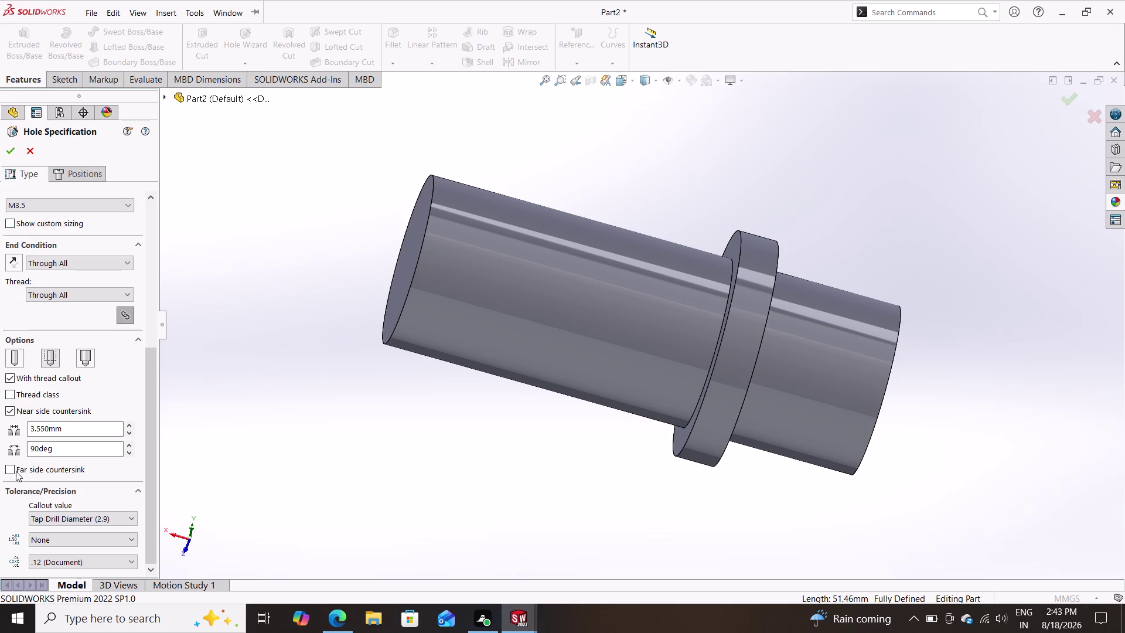
scroll(up, 3)
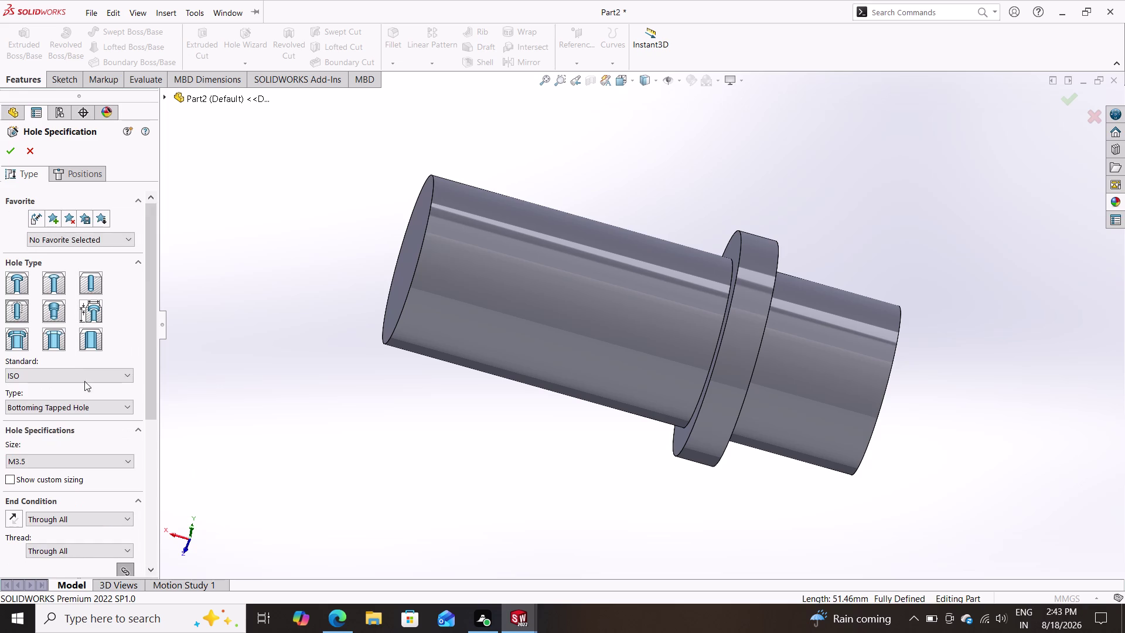
drag(148, 347, 144, 431)
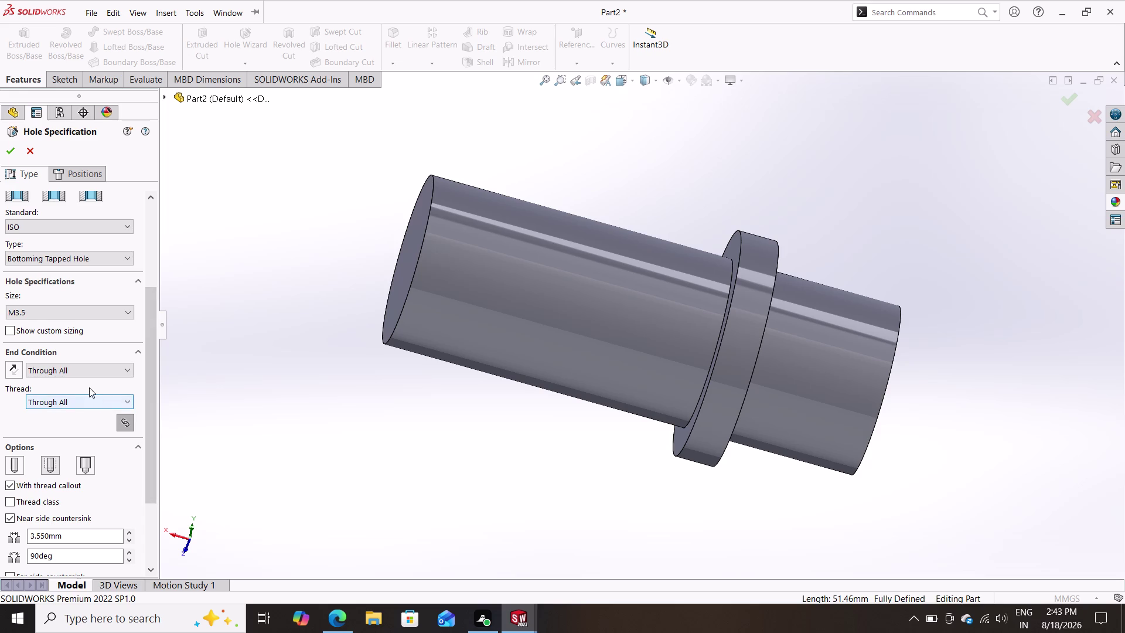
click(101, 306)
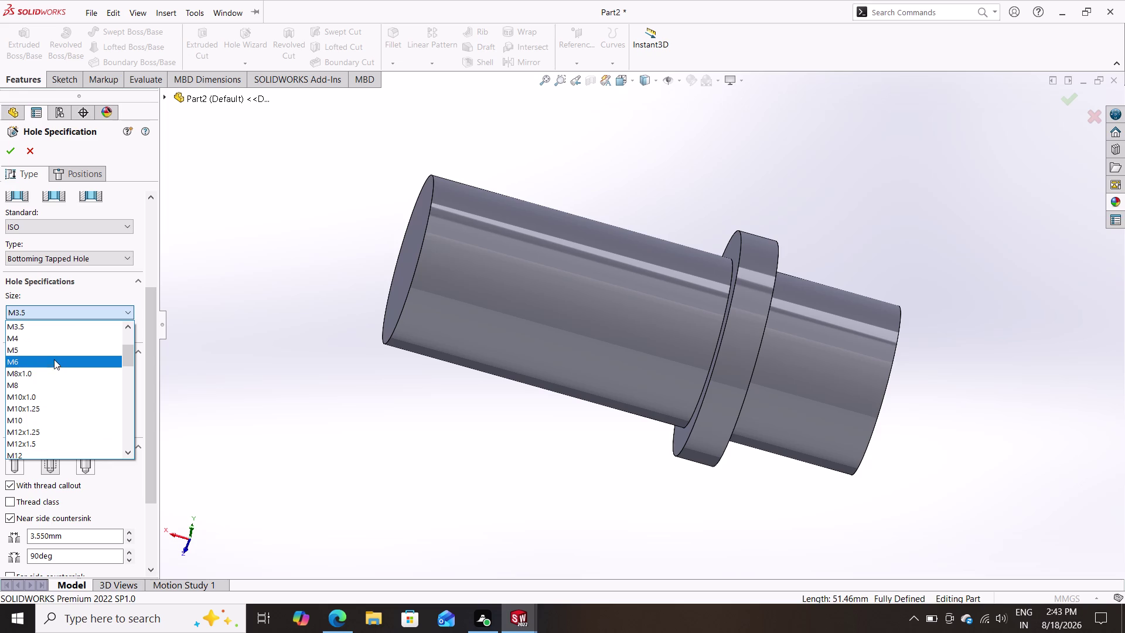
scroll(down, 3)
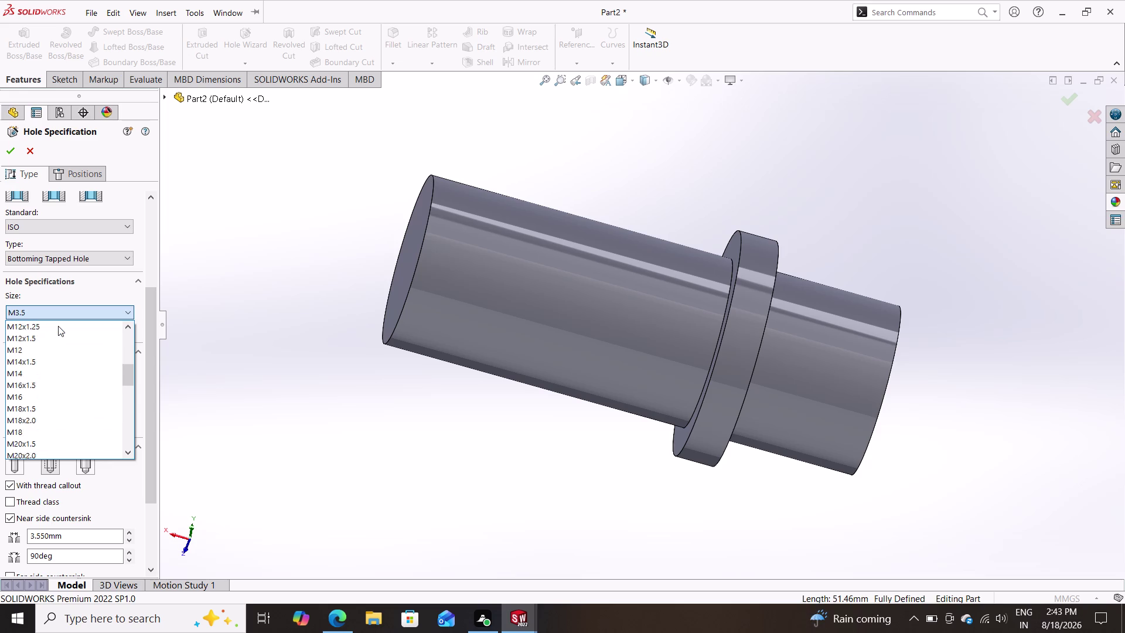
scroll(up, 3)
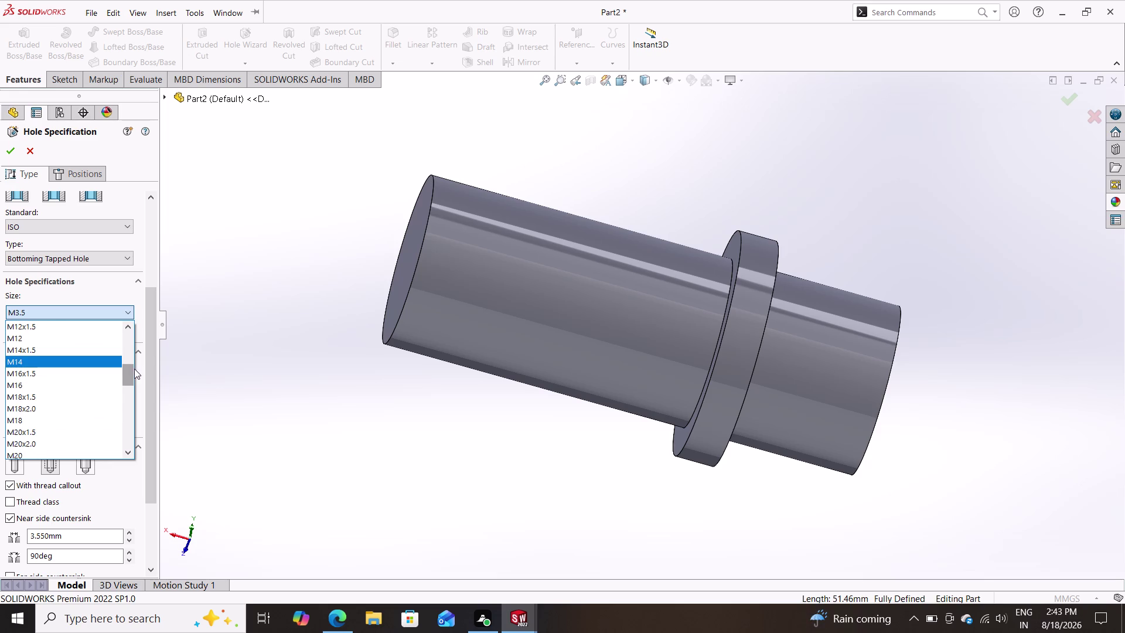
drag(125, 372, 127, 347)
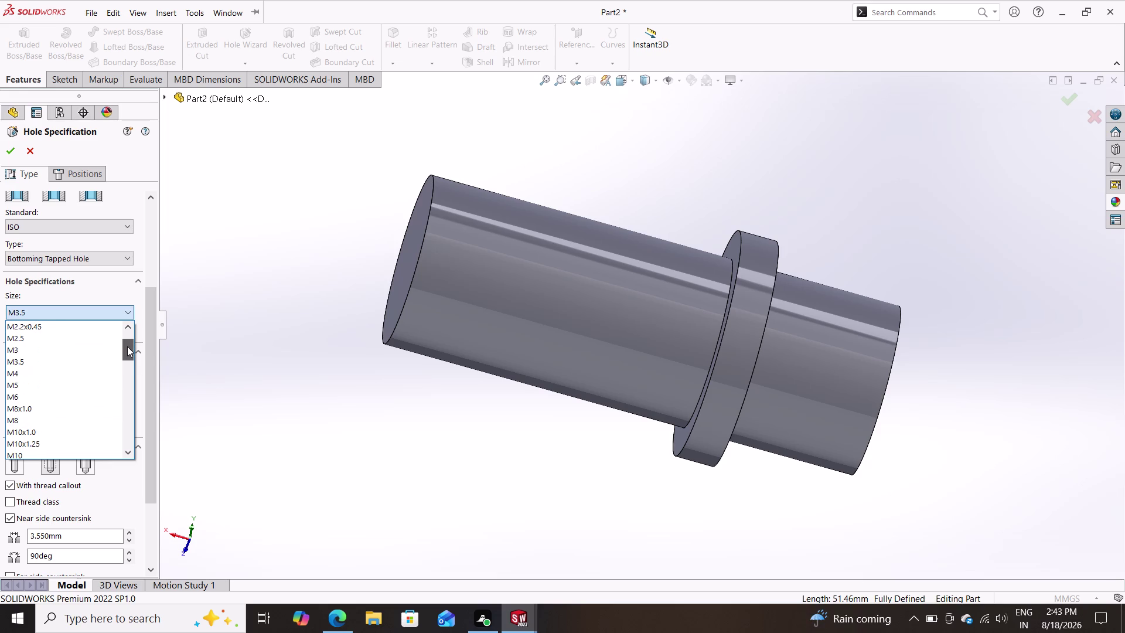
drag(127, 346, 127, 347)
click(30, 358)
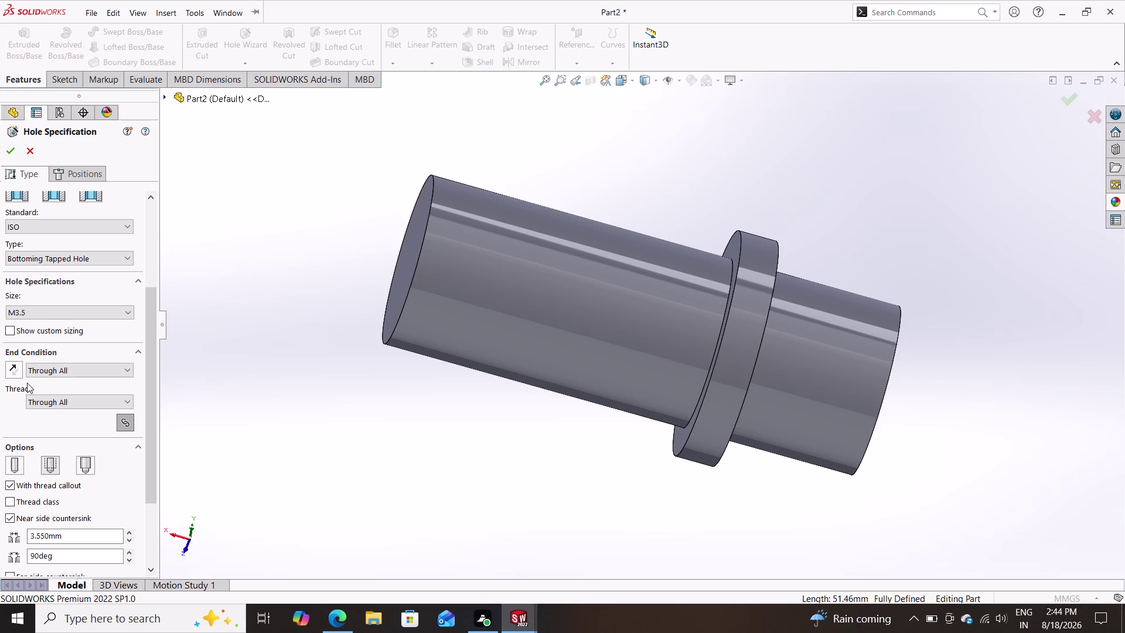
Make the tapped hole end Blind at 21.75 mm, then recheck the thread size list.
click(38, 362)
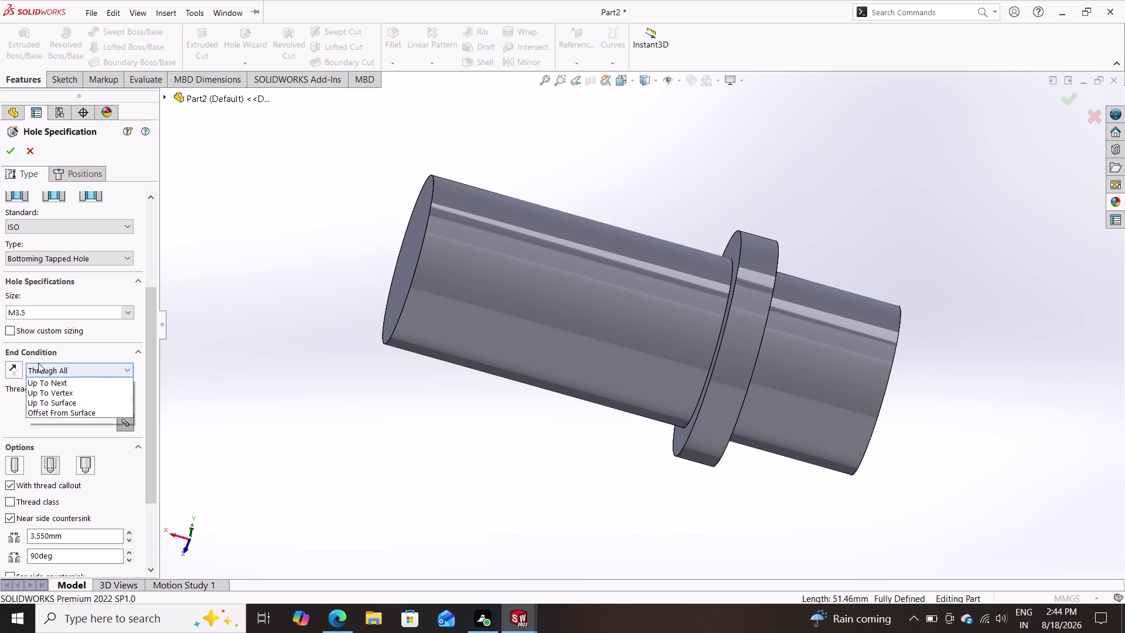
click(44, 382)
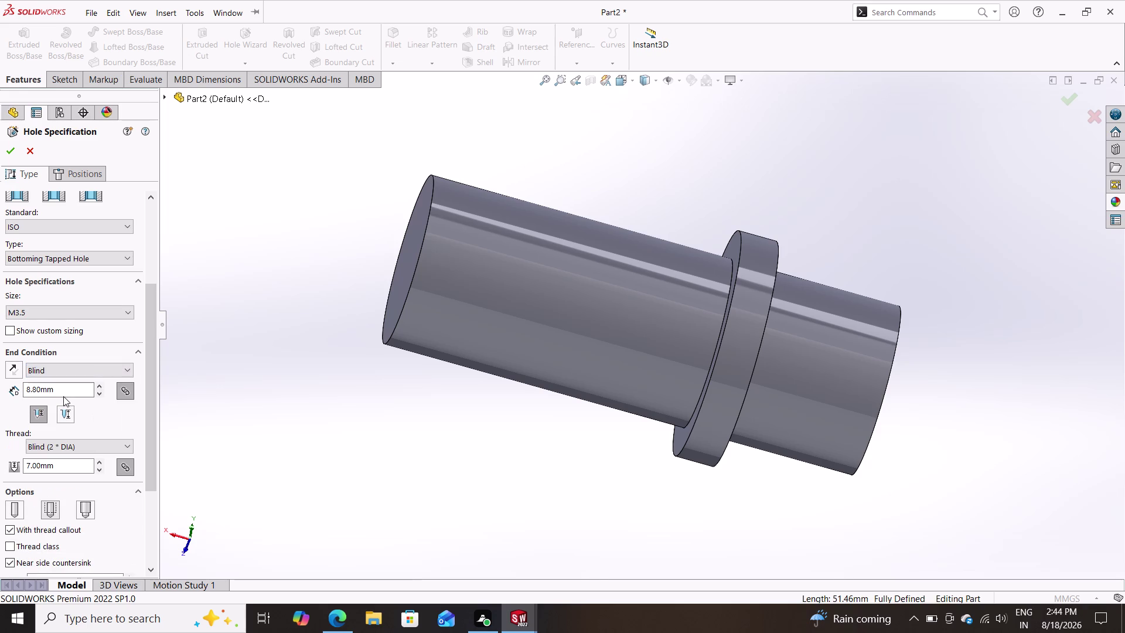
drag(63, 394, 0, 402)
text(21)
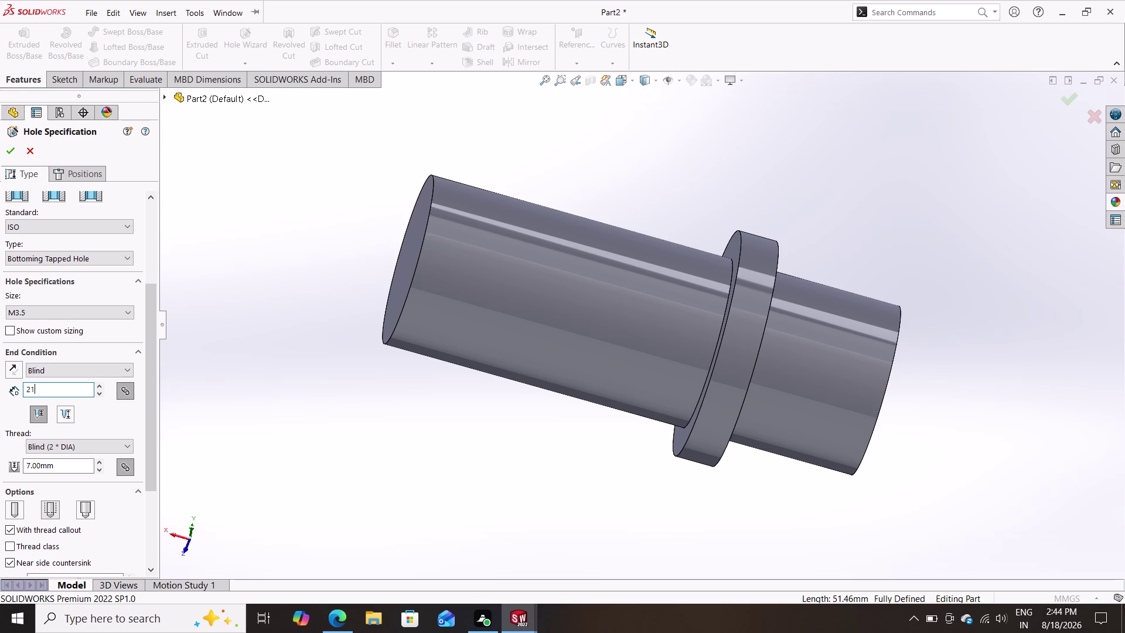
text(.25)
key(Return)
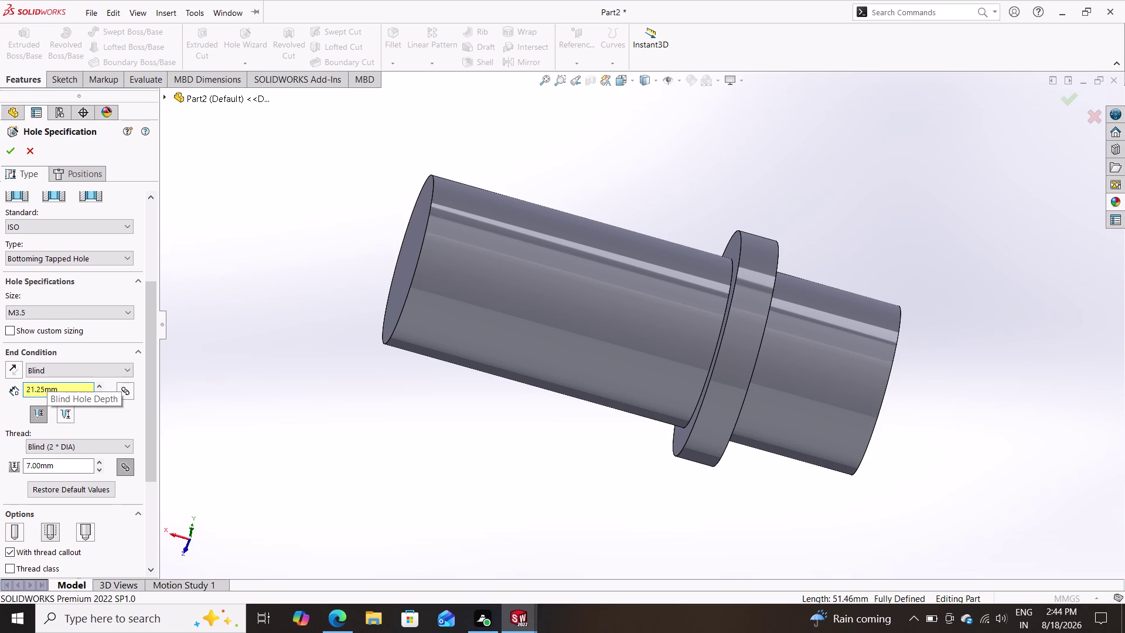
drag(66, 391, 25, 390)
text(21.75)
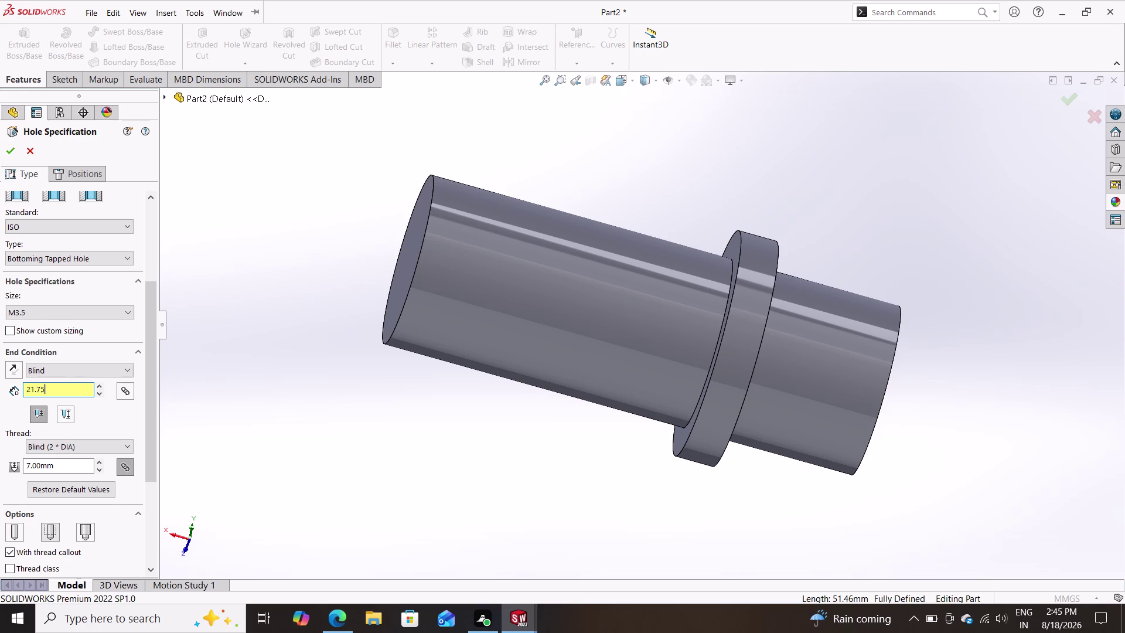
key(Return)
click(94, 311)
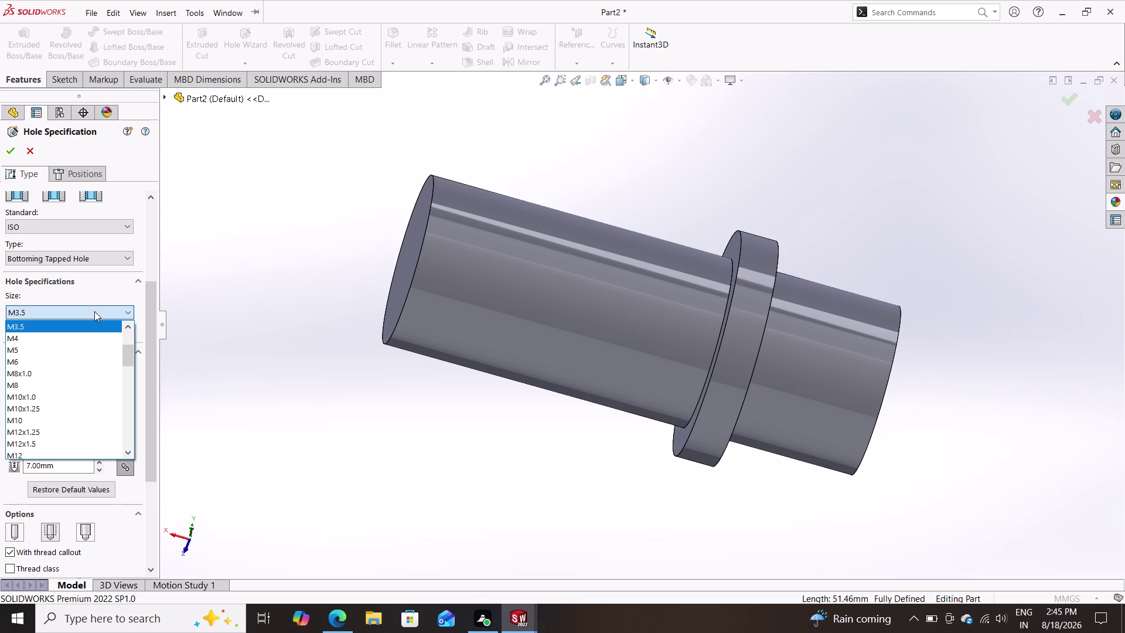
click(94, 311)
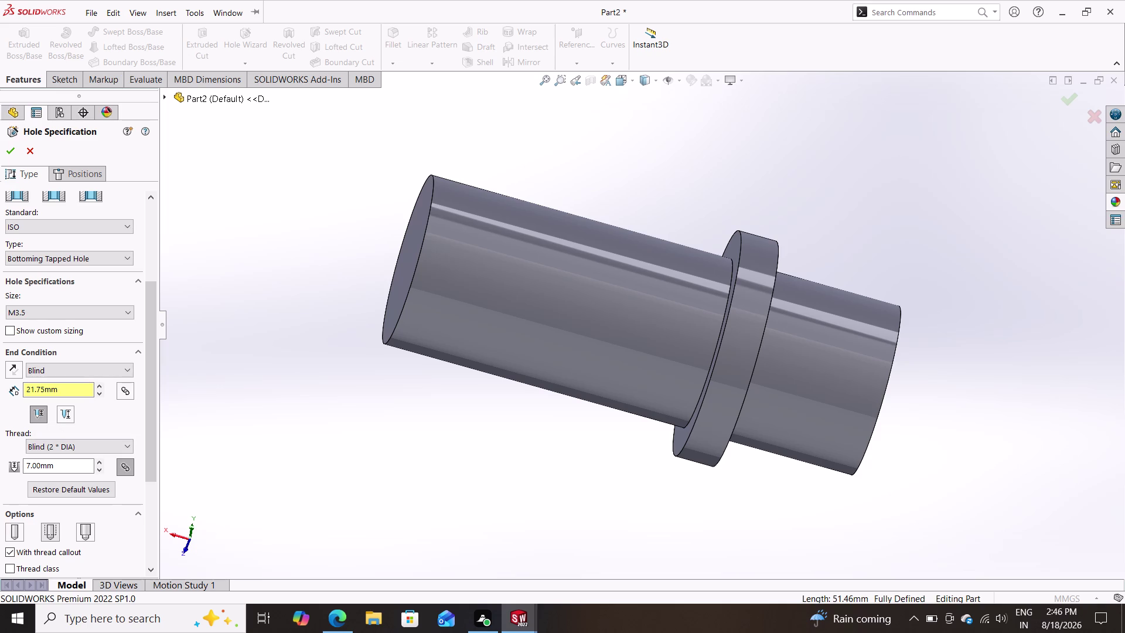
Set the thread depth to 21.75 mm.
drag(59, 467, 14, 463)
drag(14, 463, 10, 462)
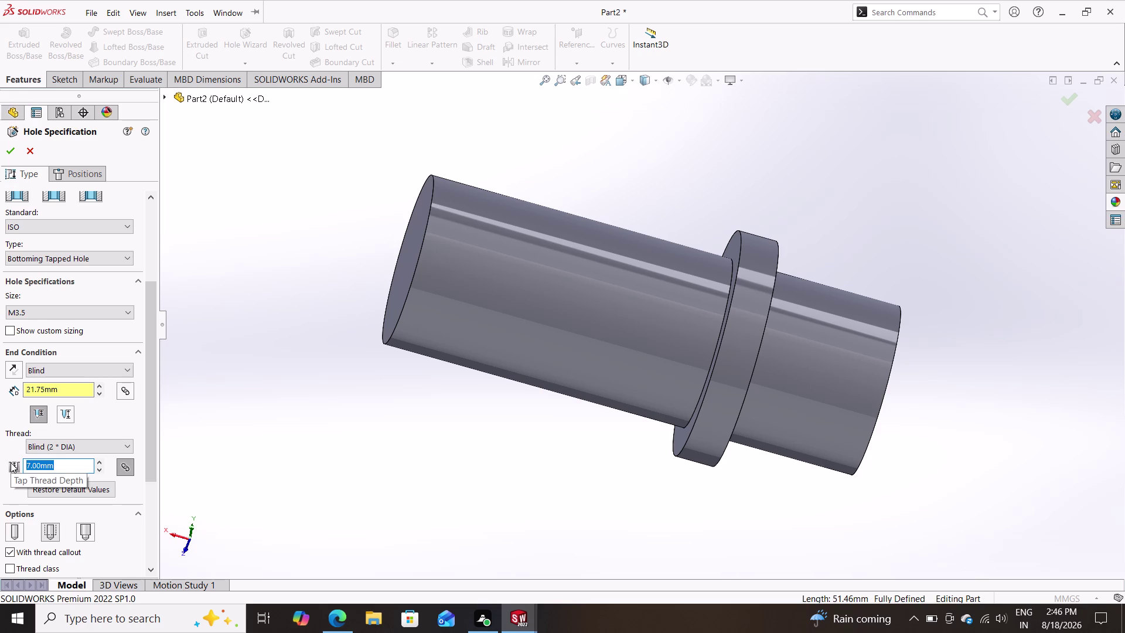
text(21)
key(period)
text(75)
key(Return)
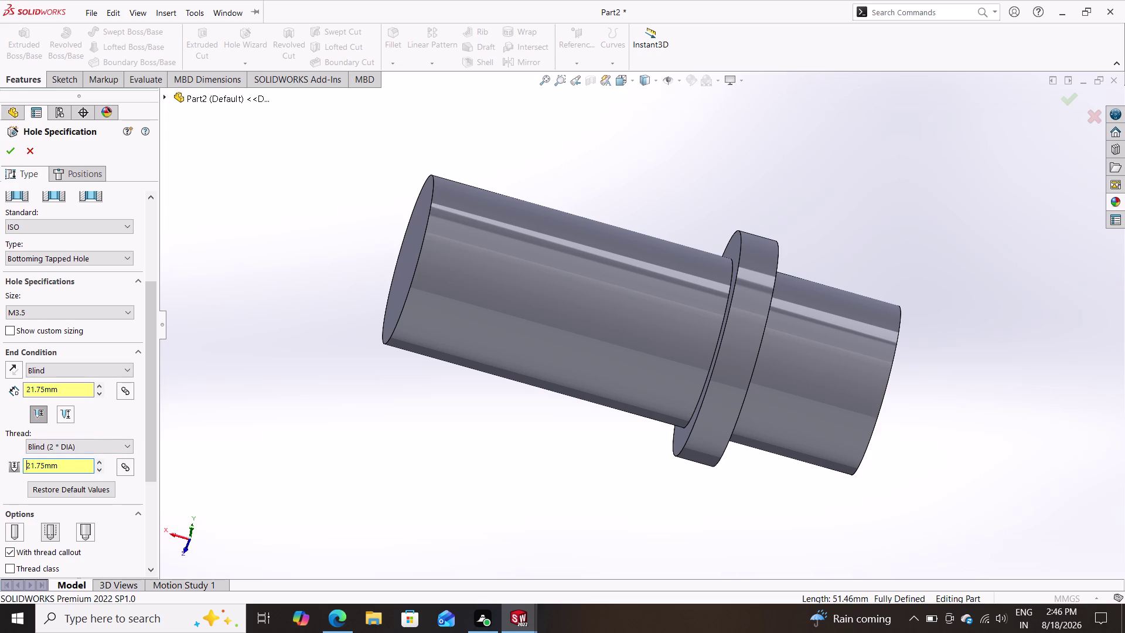
Turn on the thread callout and near-side countersink options.
scroll(down, 3)
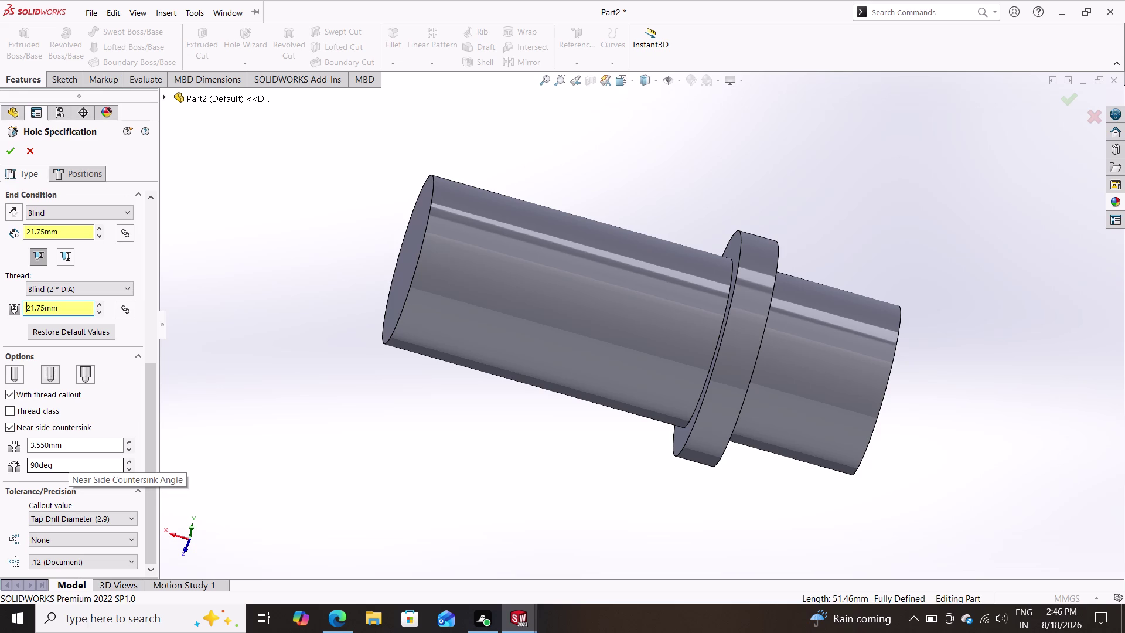
scroll(down, 3)
click(47, 377)
click(50, 374)
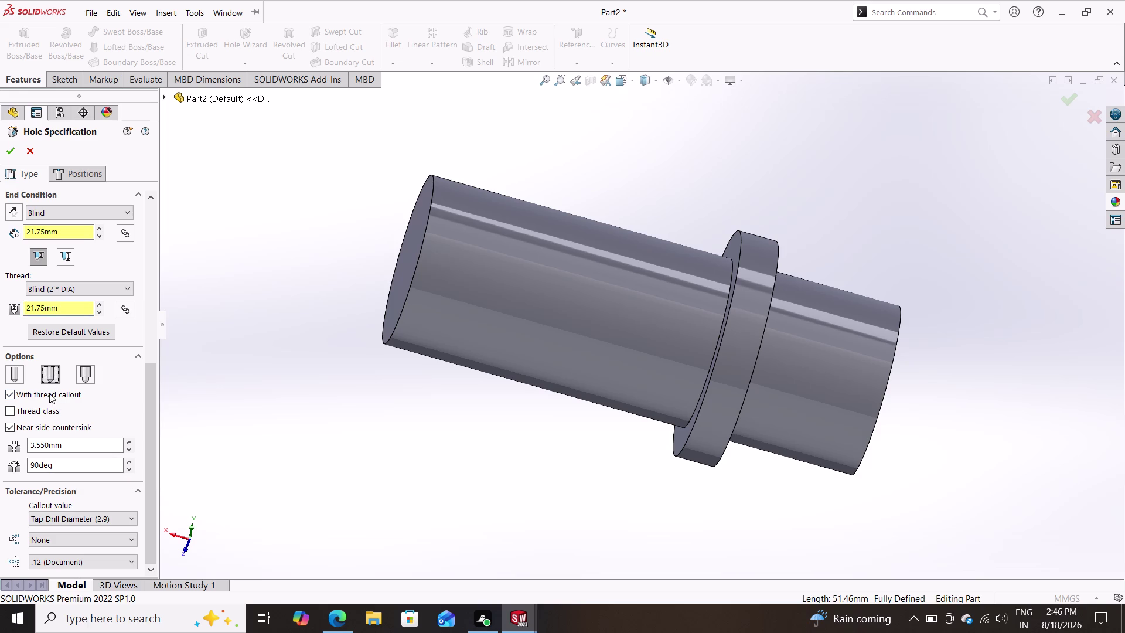
click(51, 380)
click(52, 374)
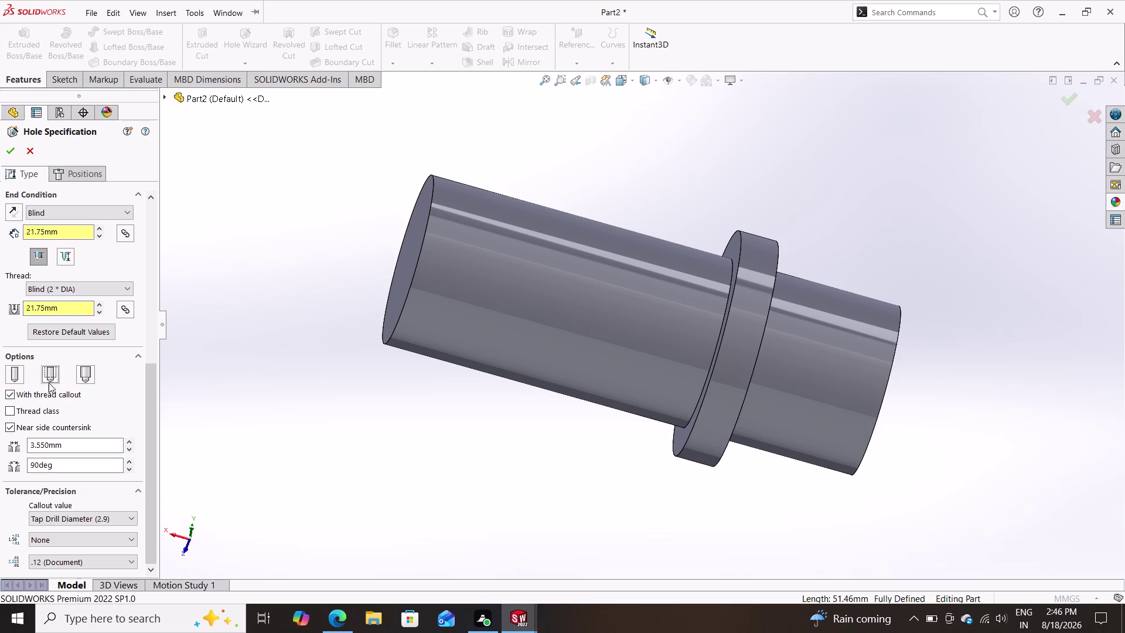
click(17, 373)
click(50, 392)
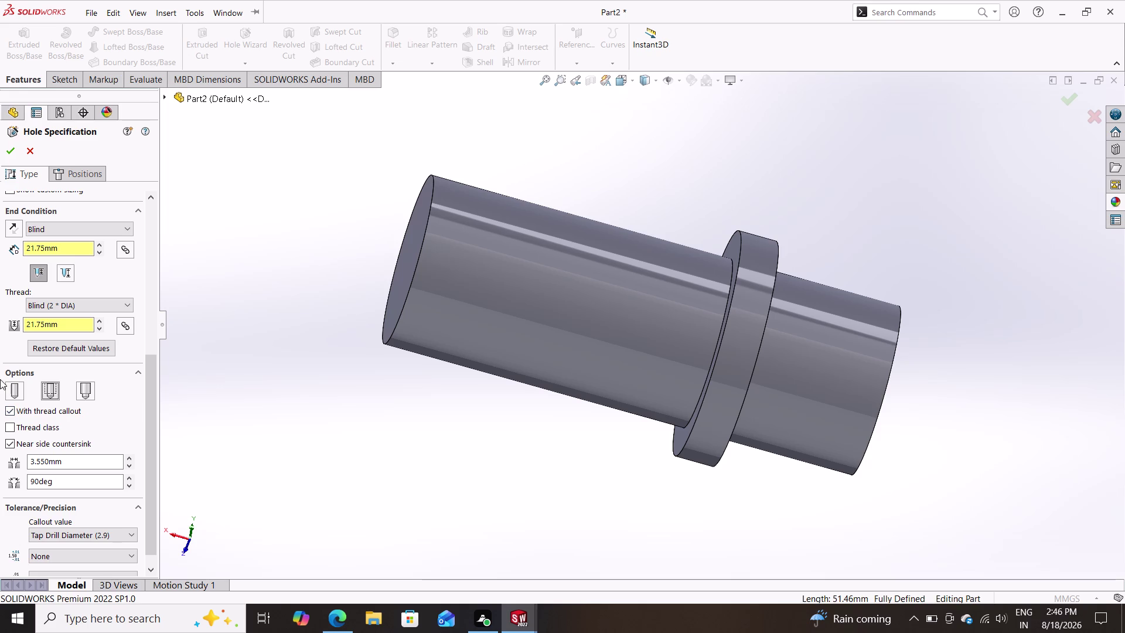
click(81, 171)
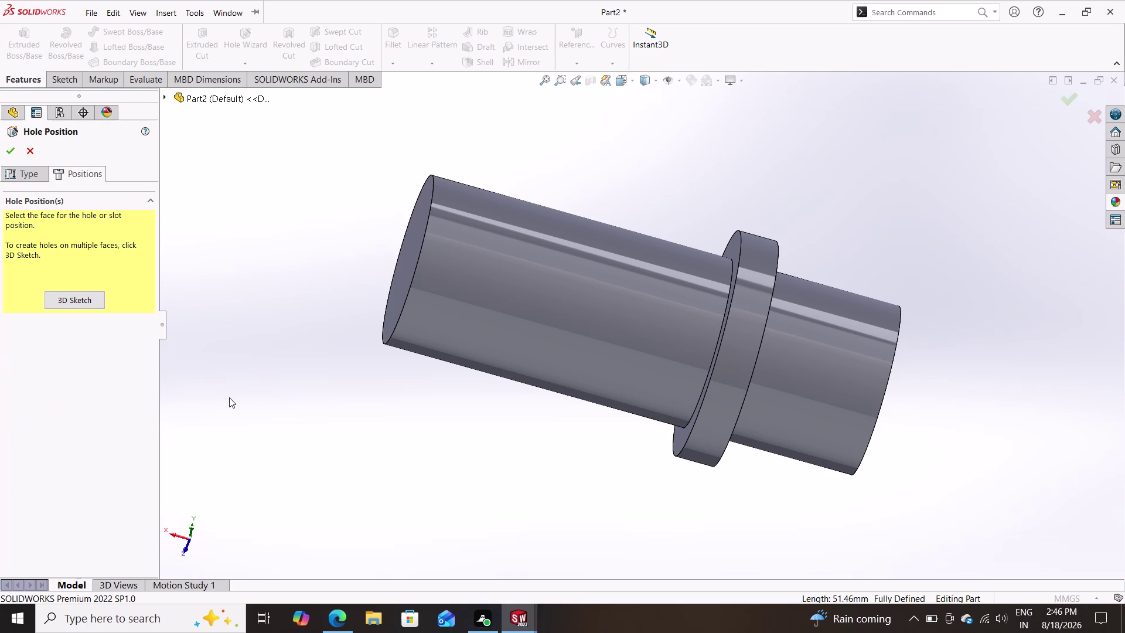
Place the M3.5 tapped hole at the centre of the shaft's narrower end face and confirm.
middle_drag(229, 397, 308, 429)
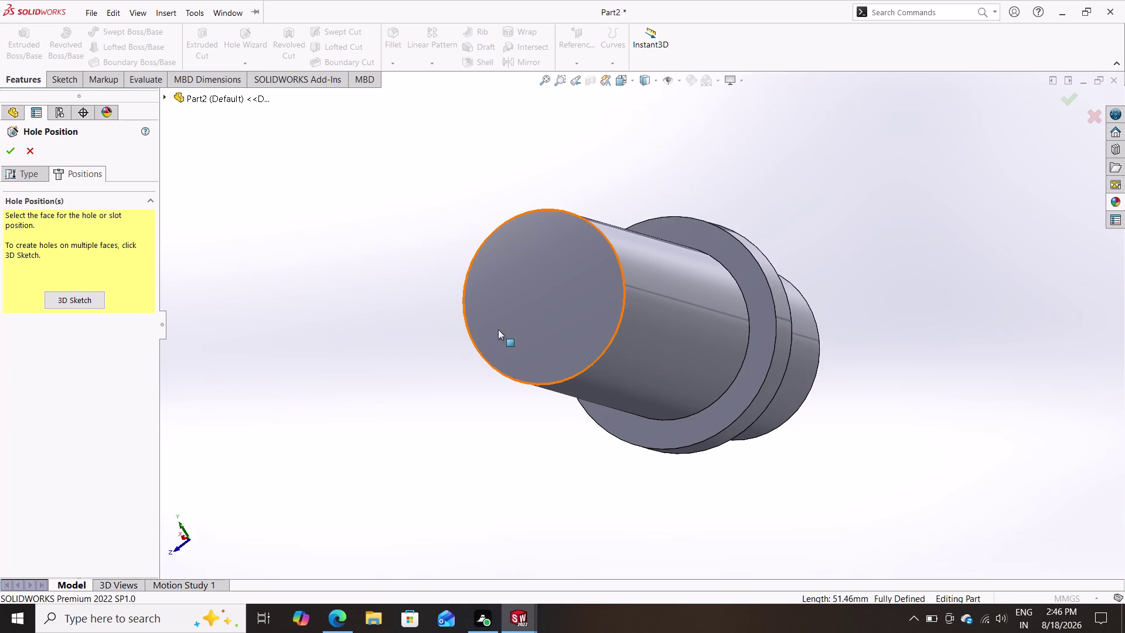
click(527, 318)
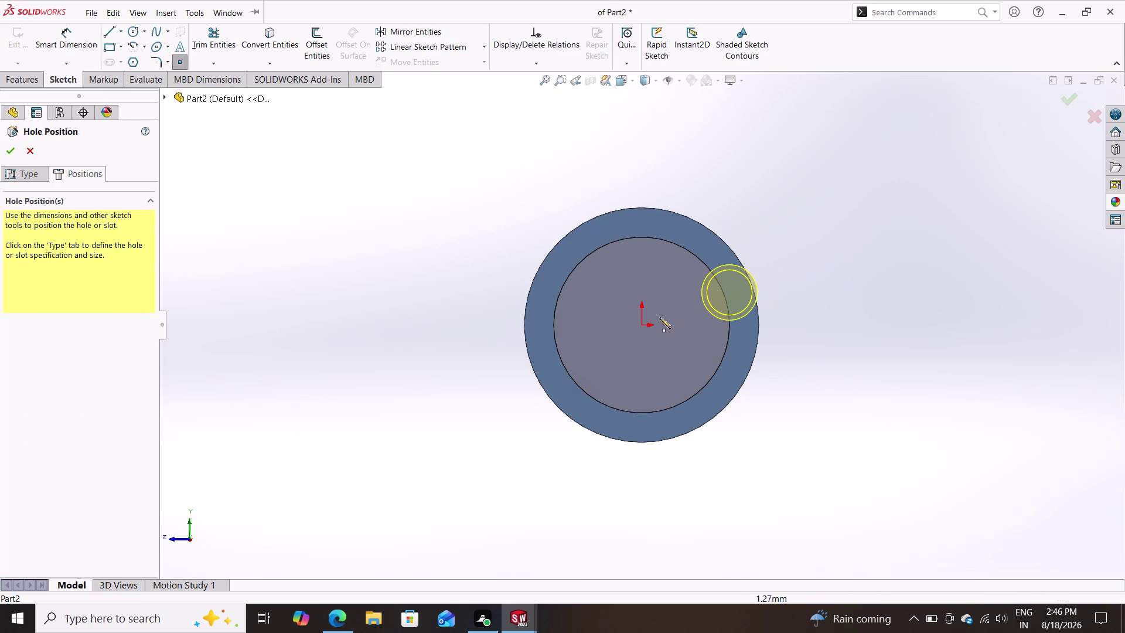
click(643, 325)
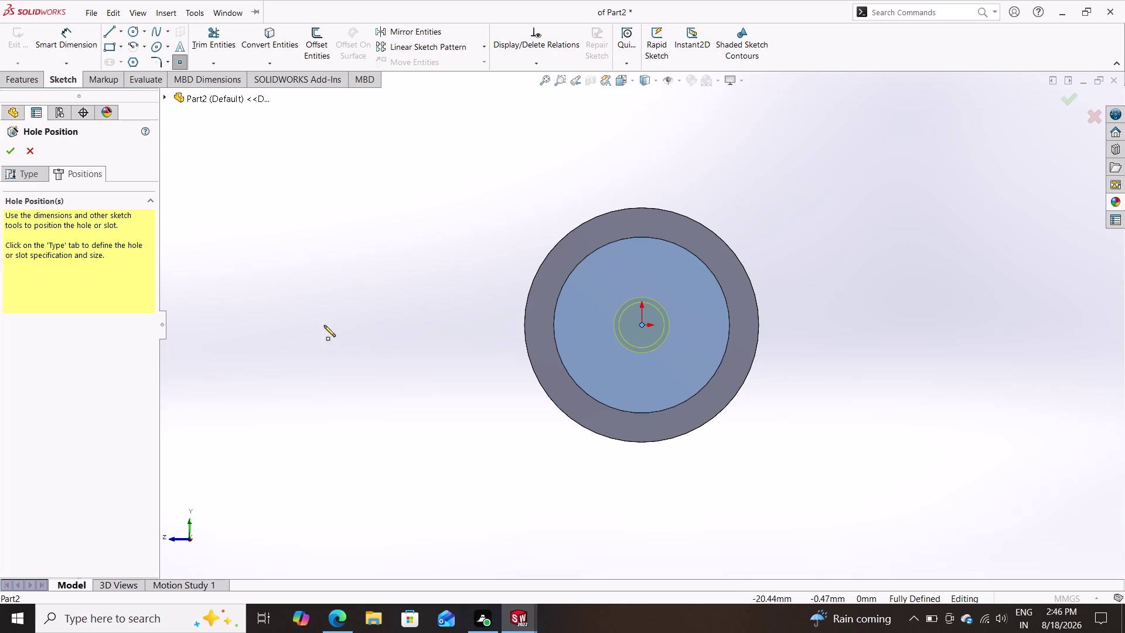
right_click(401, 337)
click(421, 347)
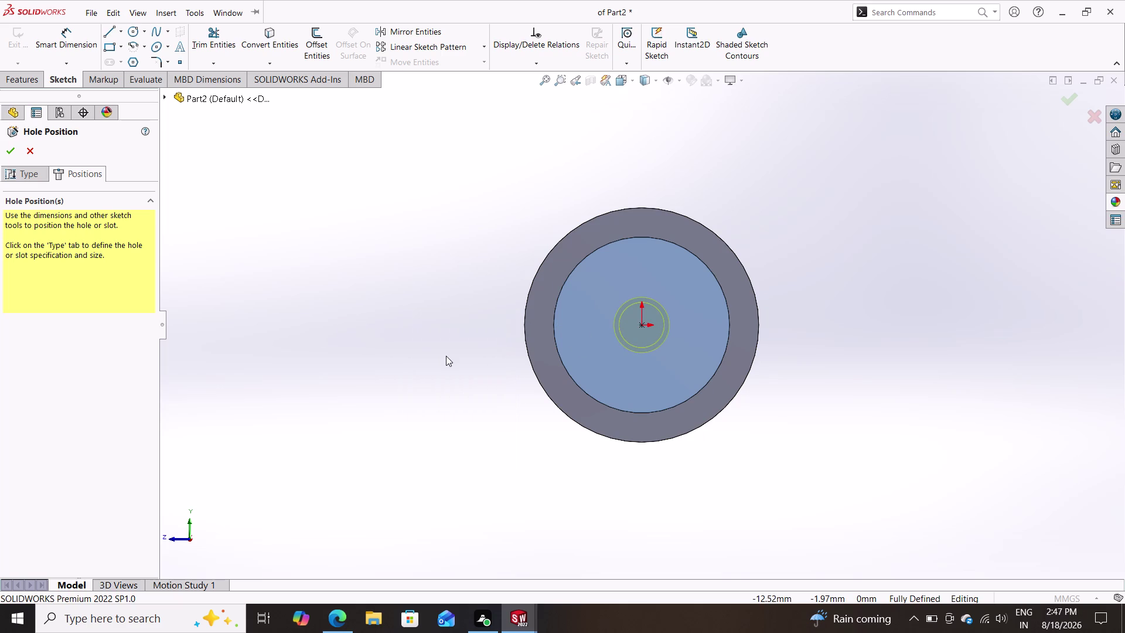
middle_drag(705, 387, 647, 416)
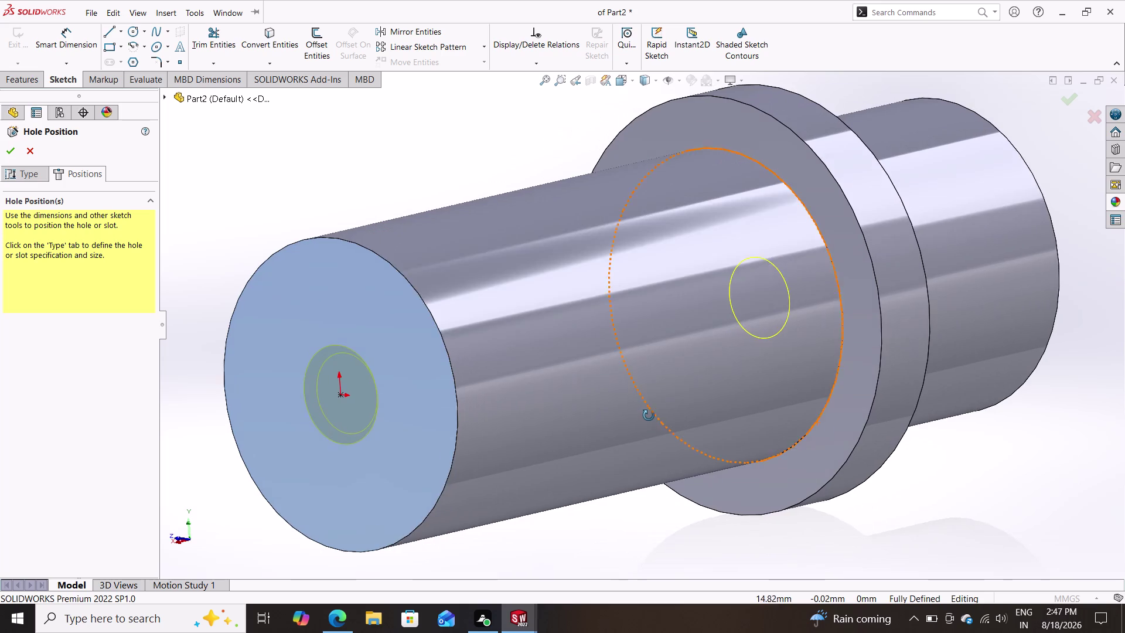
middle_drag(648, 416, 605, 391)
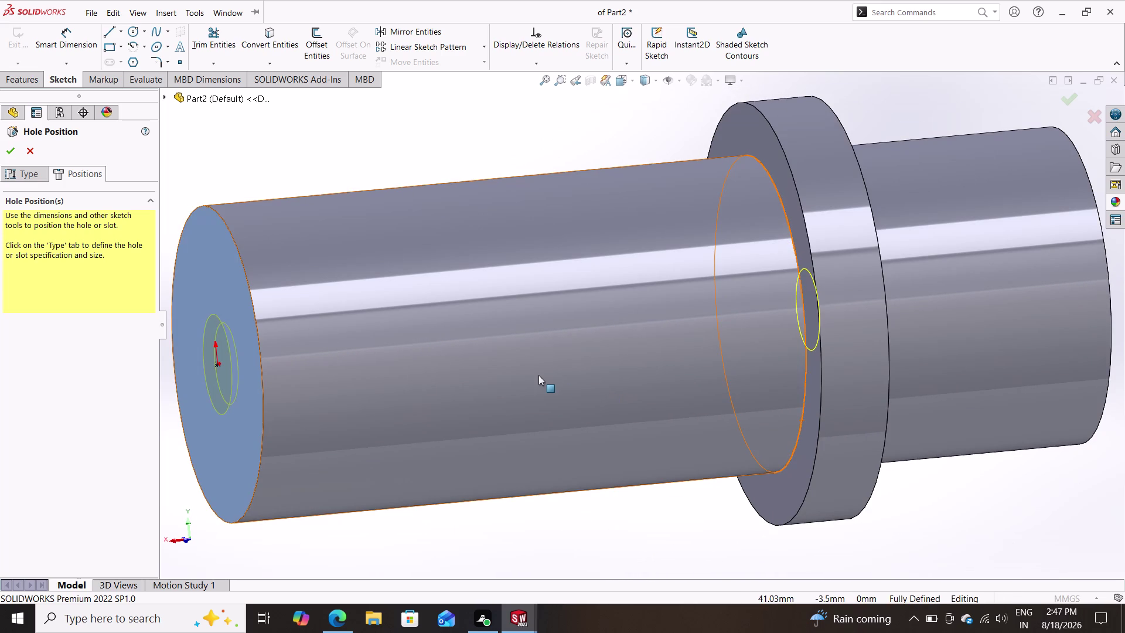
click(10, 146)
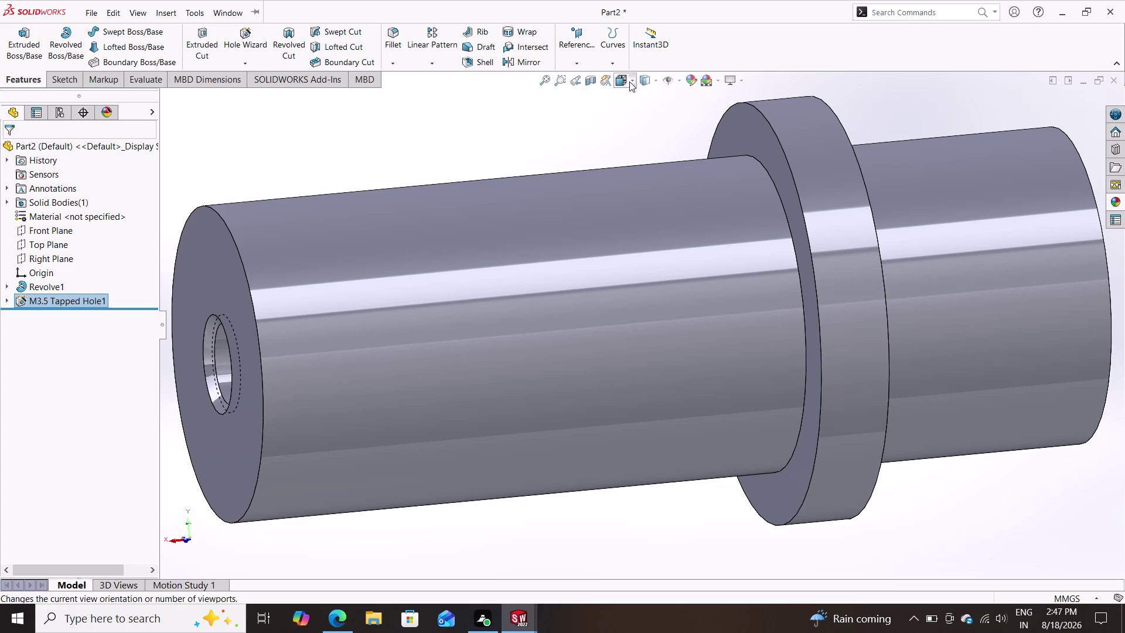
key(Escape)
key(Escape)
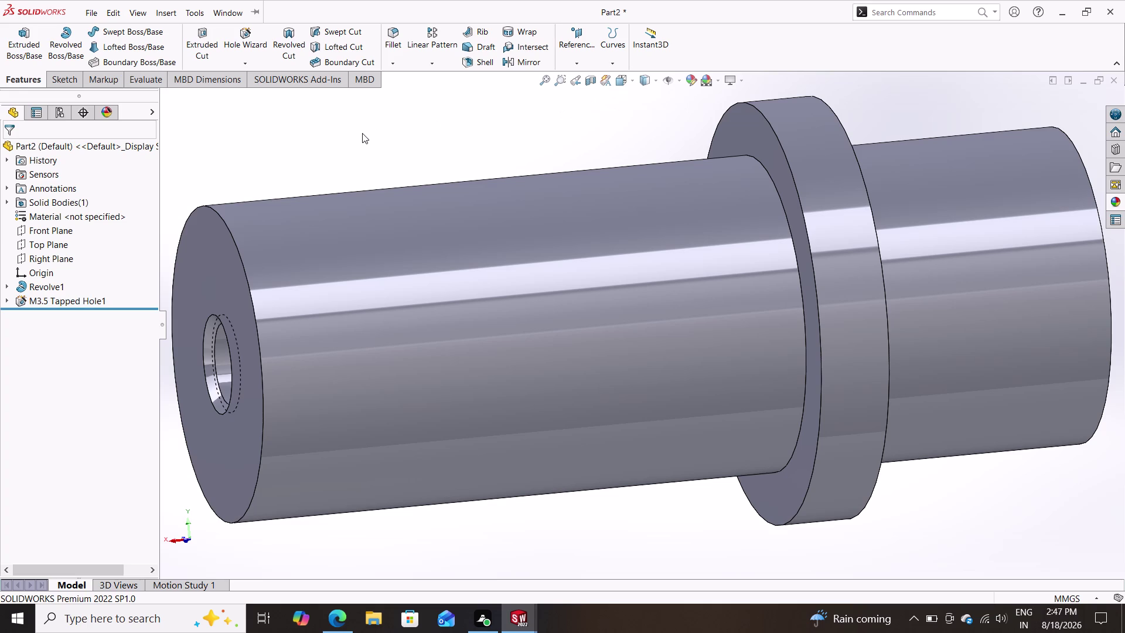
click(59, 79)
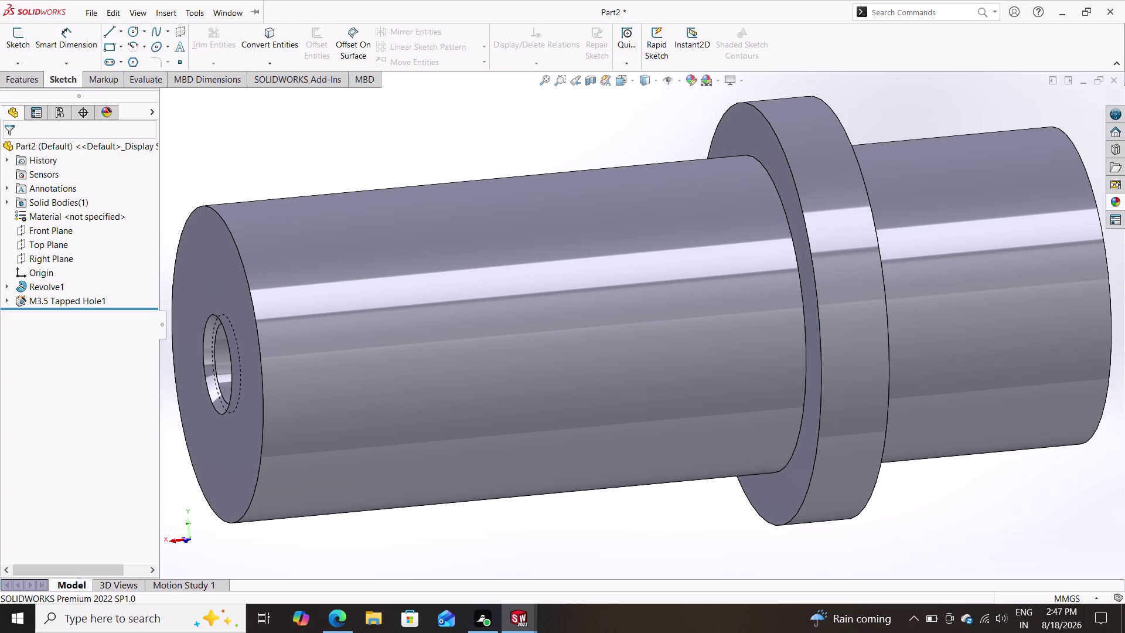
click(23, 81)
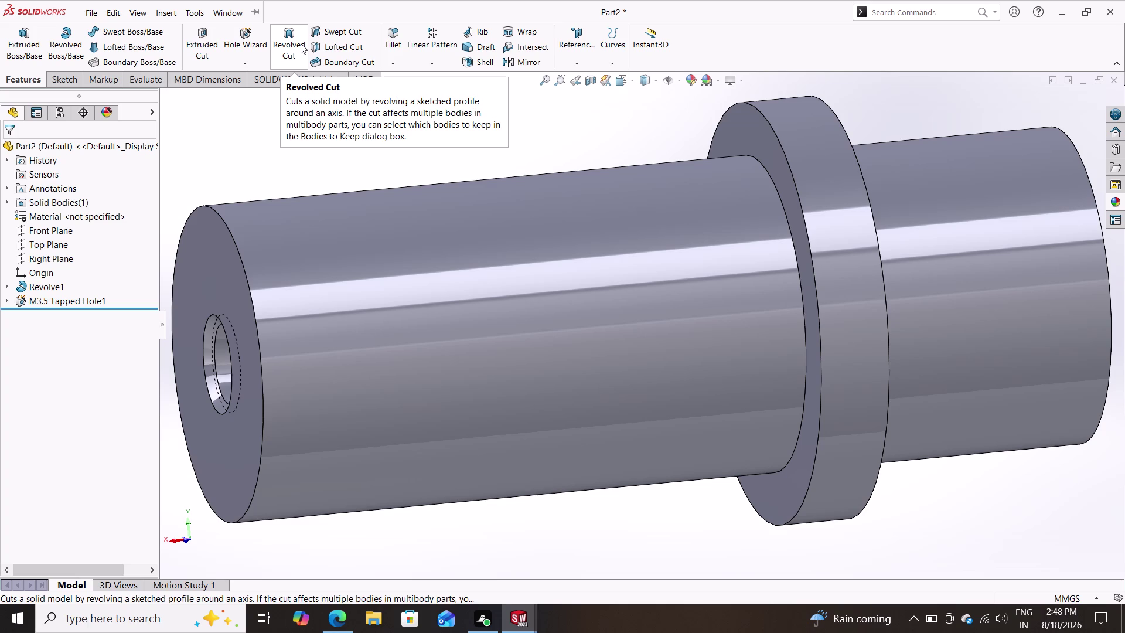
Search for 'settings' and cancel the Copy Settings Wizard that appears.
click(896, 14)
text(sett)
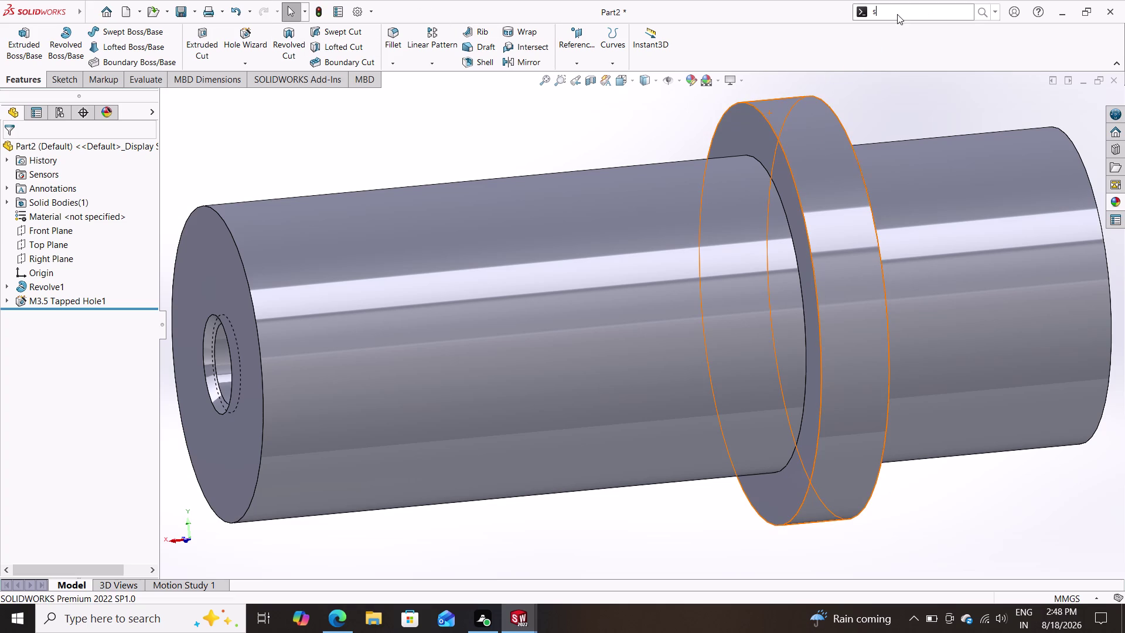
text(ings)
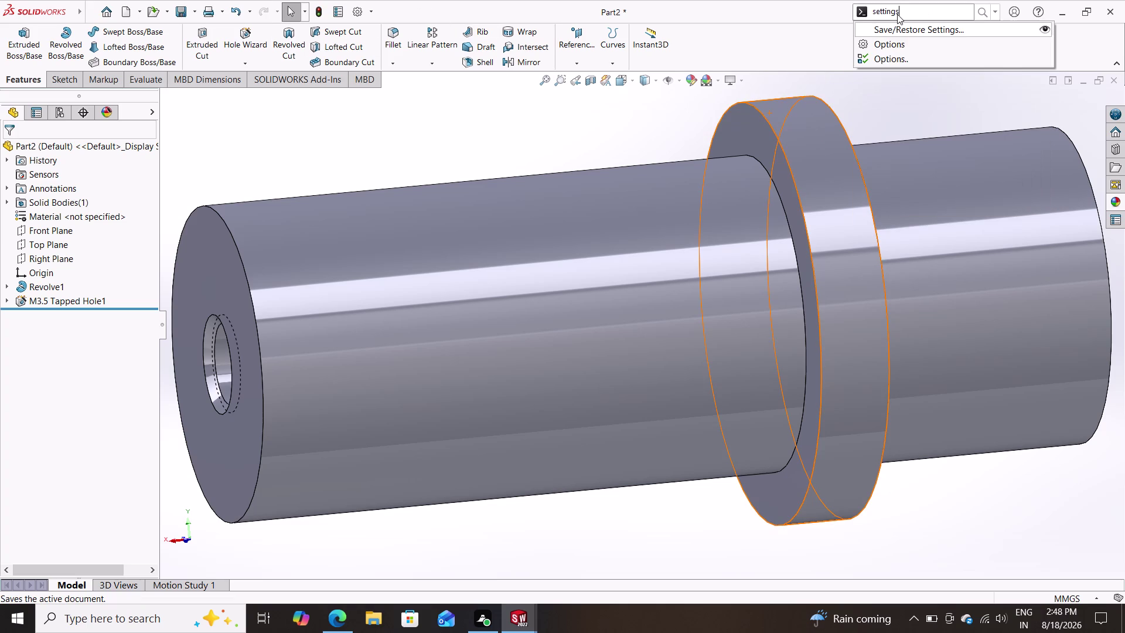
key(Return)
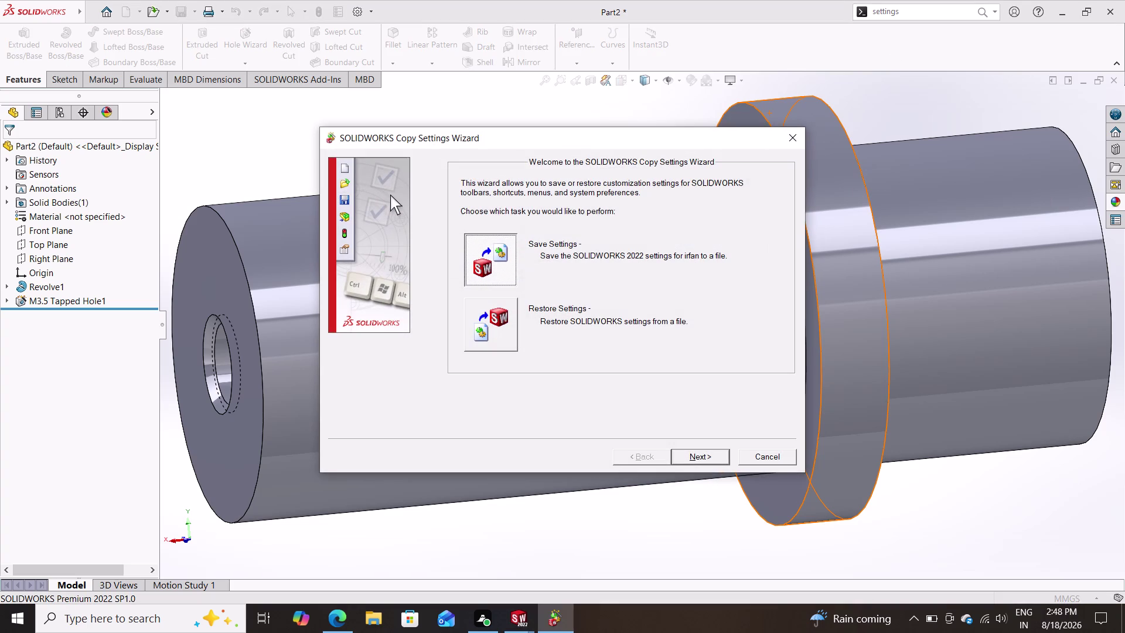
click(793, 143)
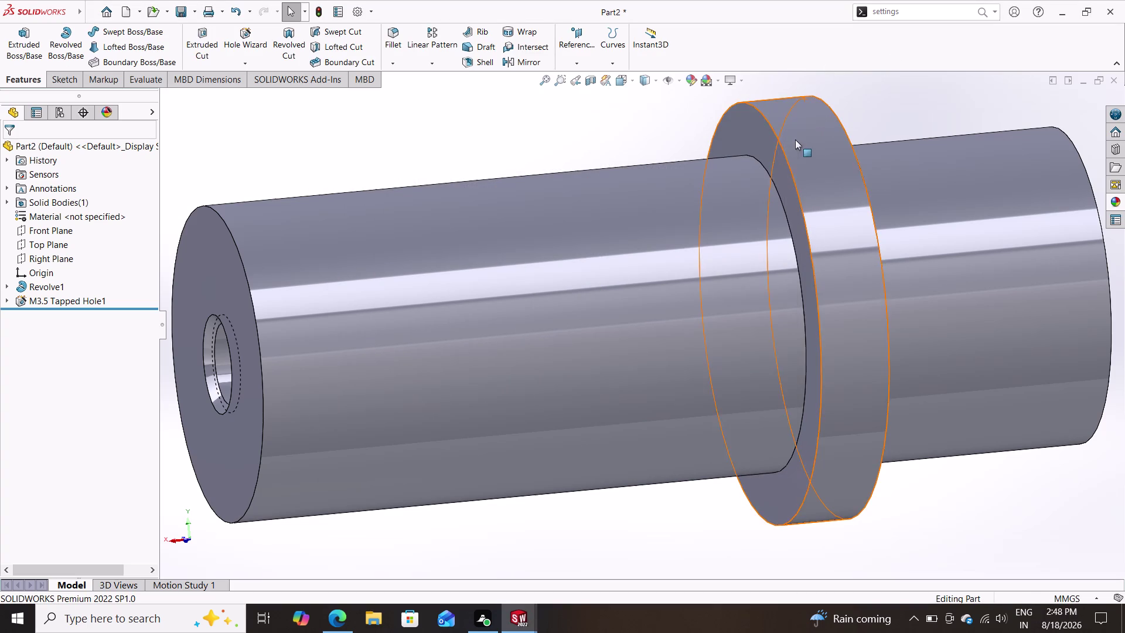
Enable shaded cosmetic threads in Document Properties > Detailing and close Options.
click(957, 3)
click(982, 10)
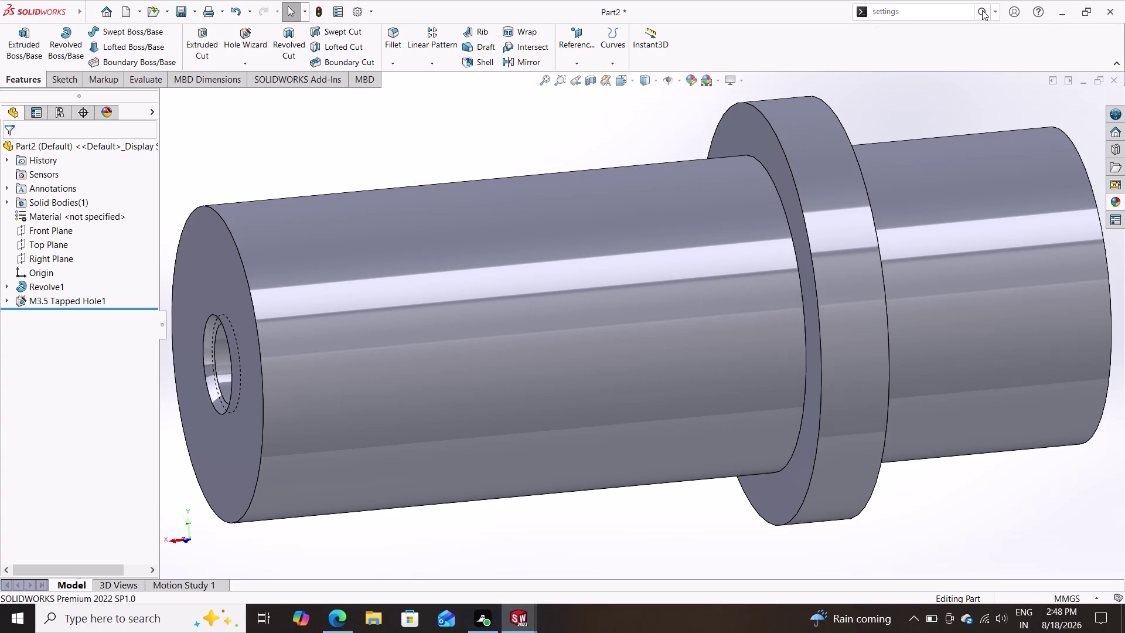
click(946, 40)
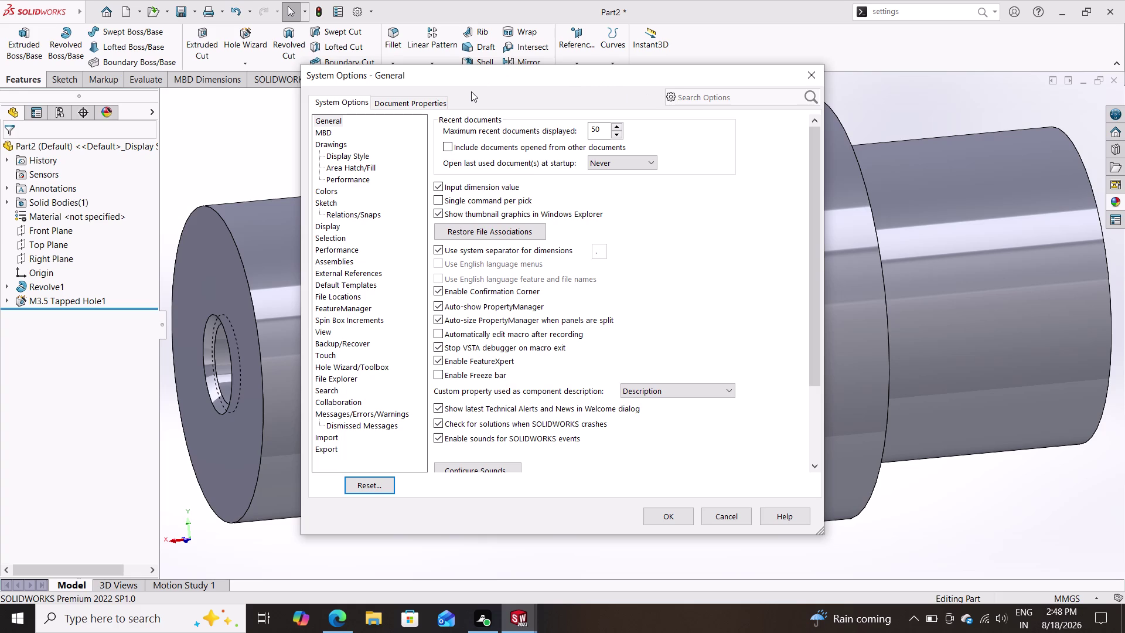
click(404, 104)
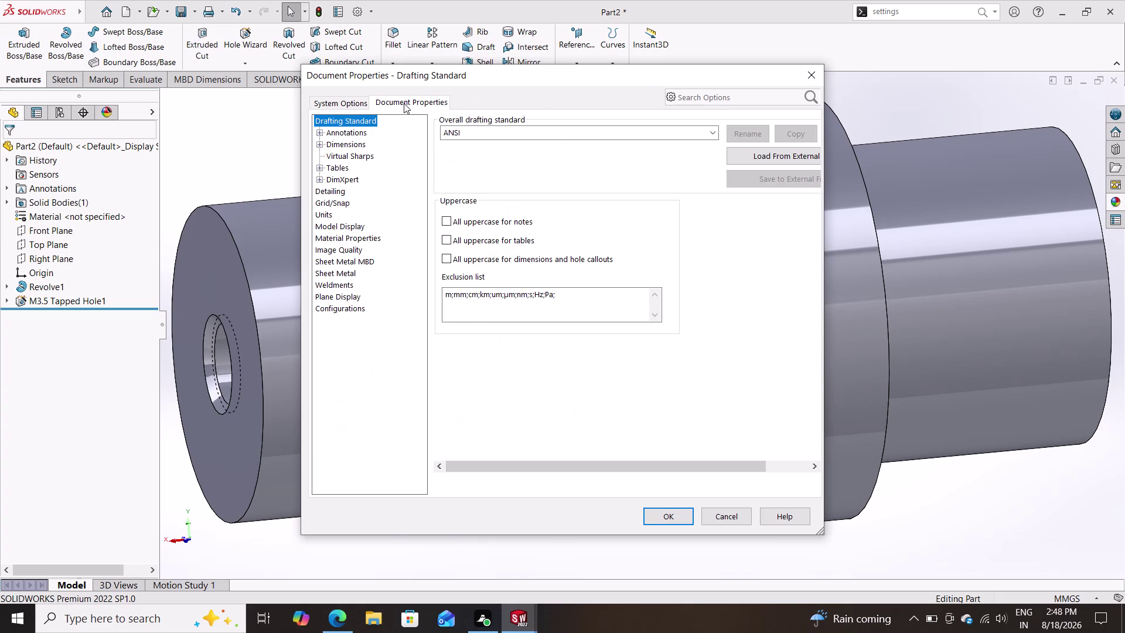
click(340, 189)
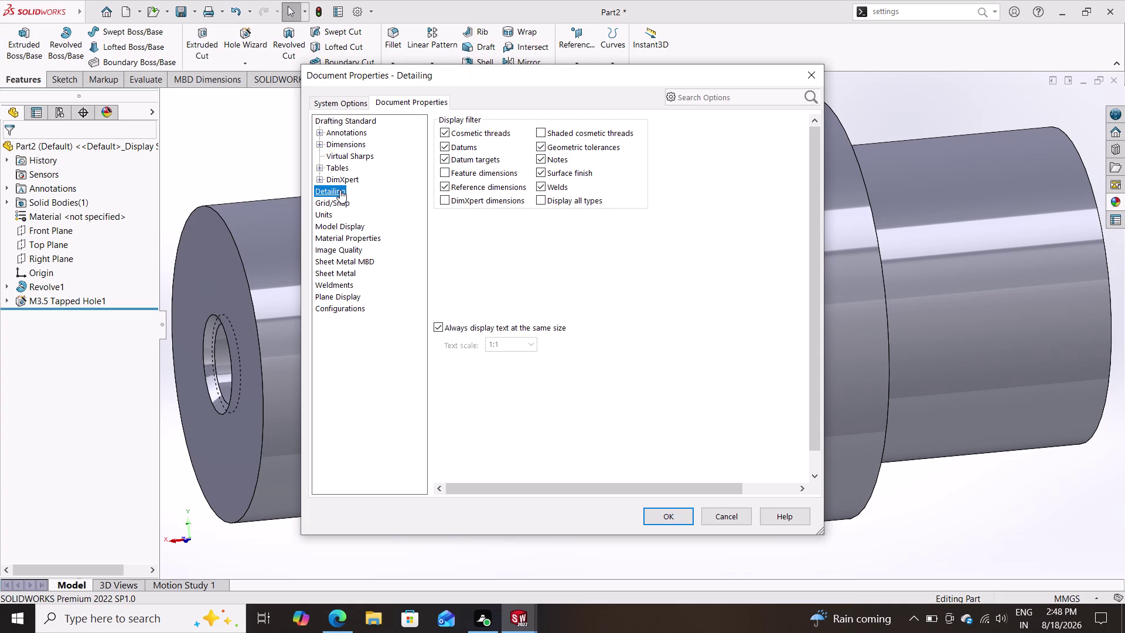
click(540, 132)
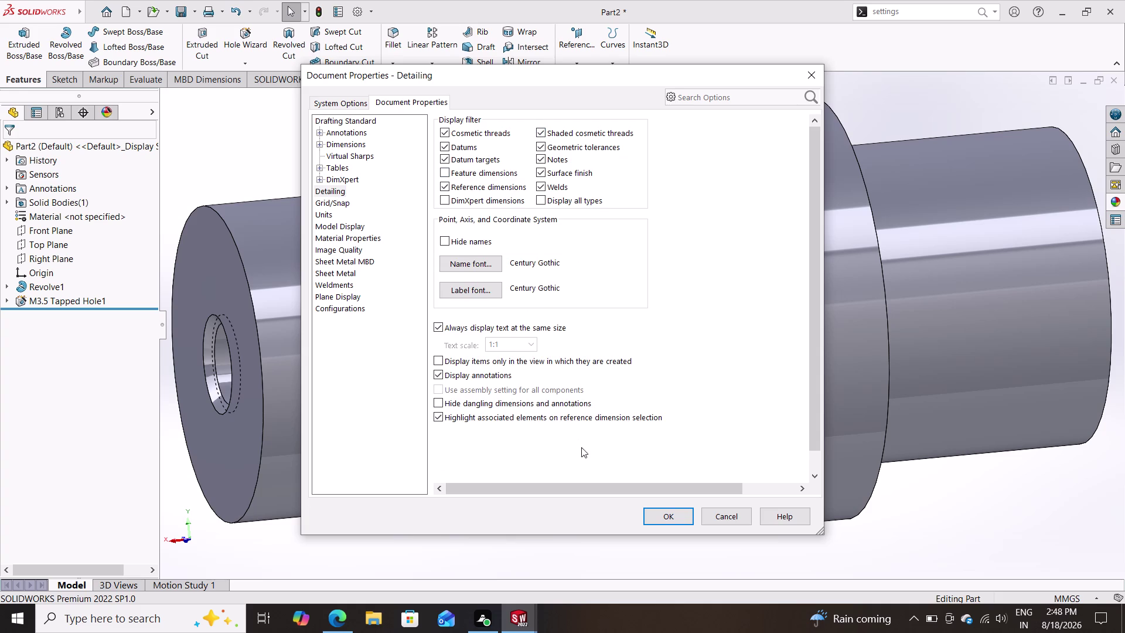
click(662, 518)
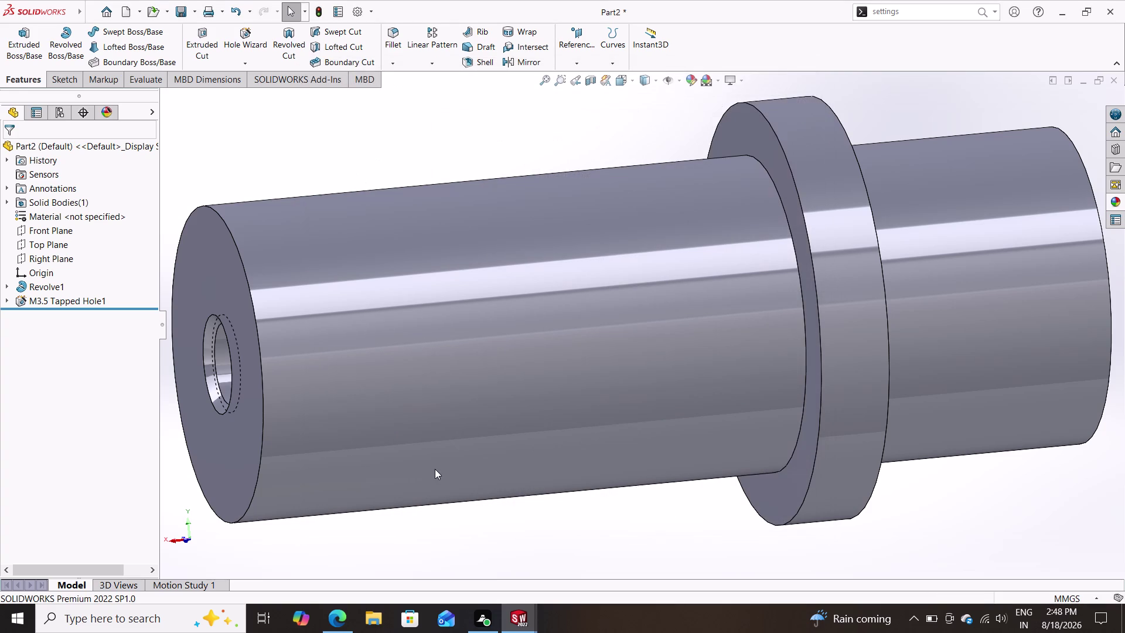
Orbit to face the shaft's larger end and start a new Hole Wizard feature.
middle_drag(396, 266, 340, 280)
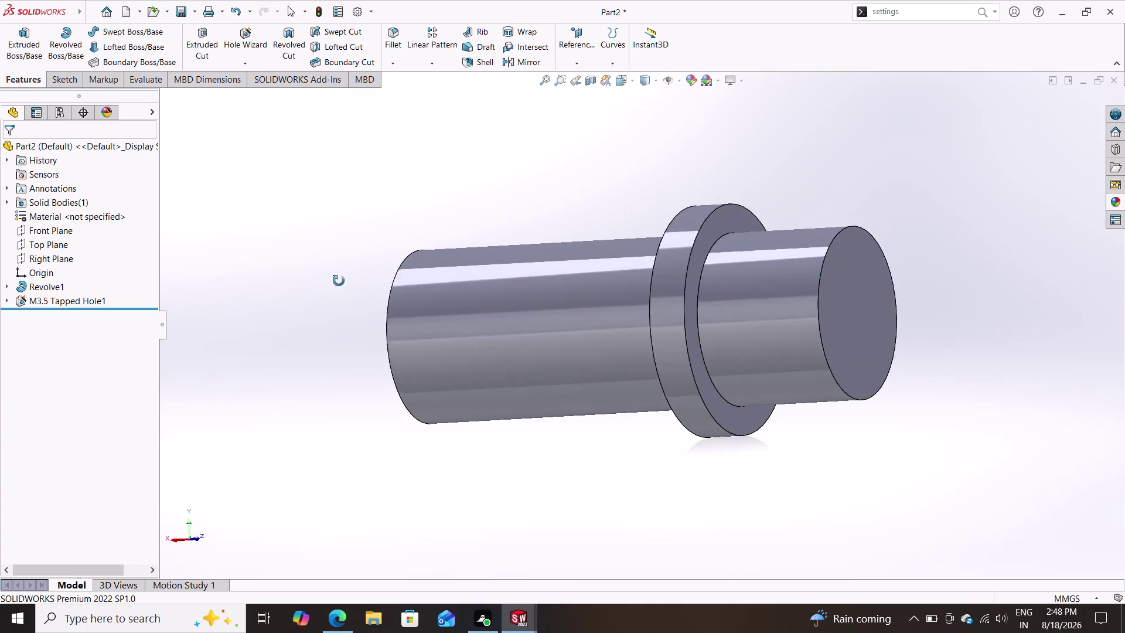
middle_drag(340, 280, 280, 280)
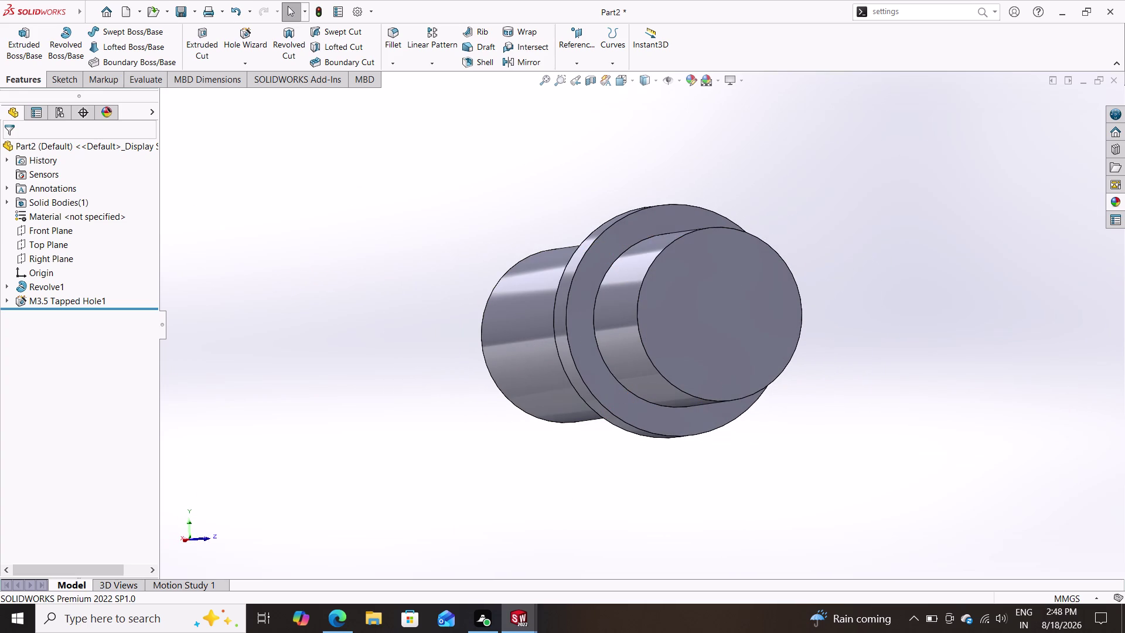
click(241, 38)
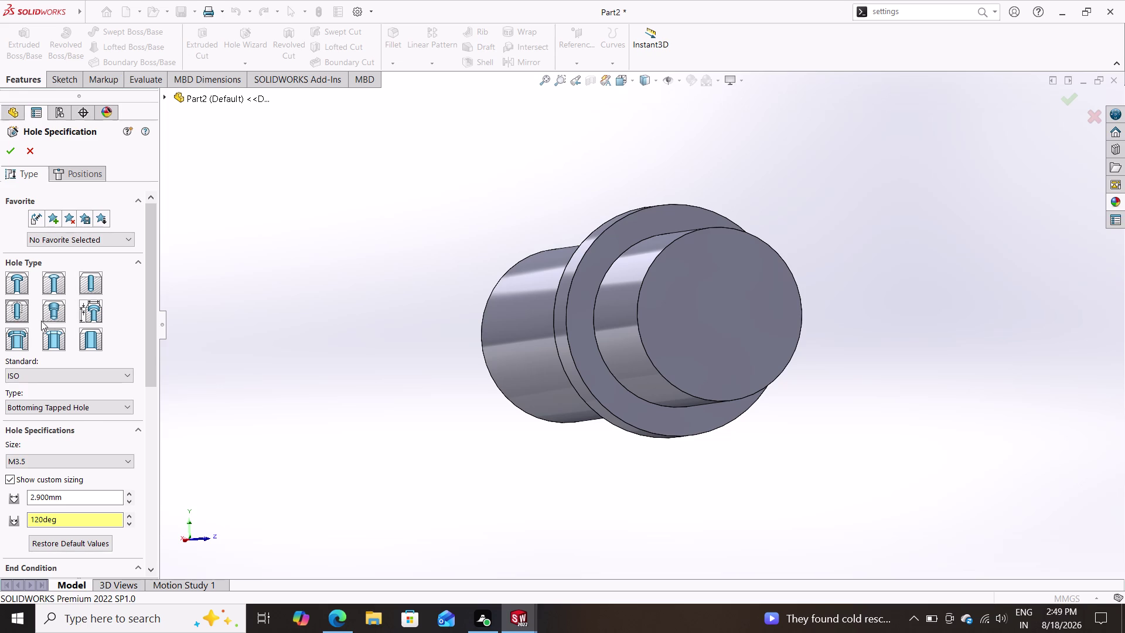
Choose the tapped hole type and set its size to M2.5.
click(18, 313)
scroll(down, 3)
scroll(down, 3)
scroll(down, 3)
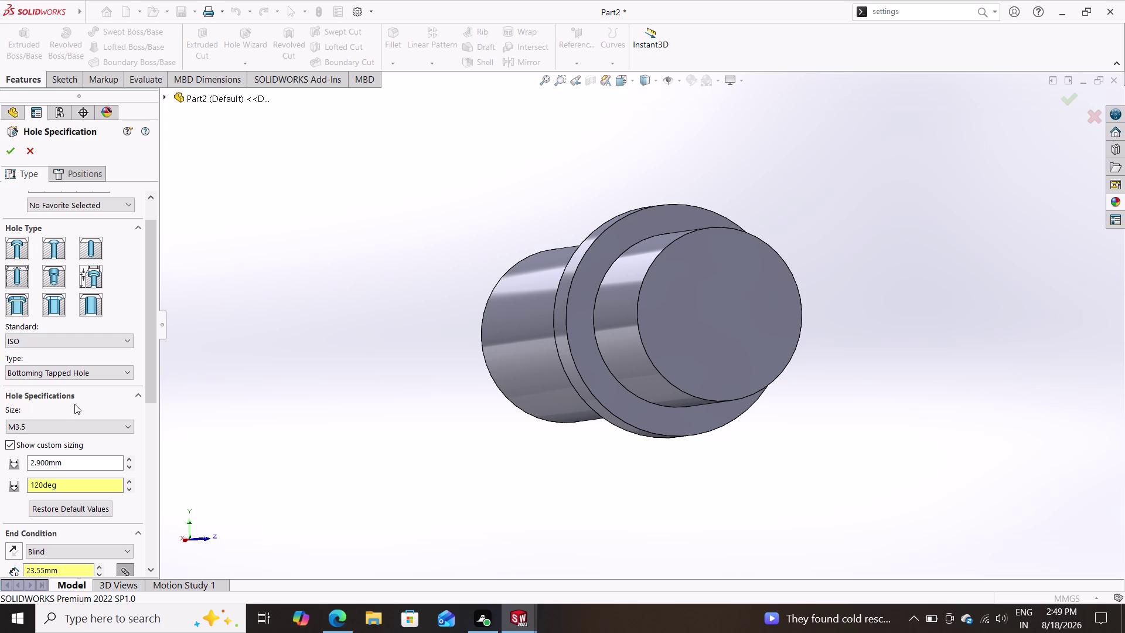
scroll(down, 3)
scroll(up, 3)
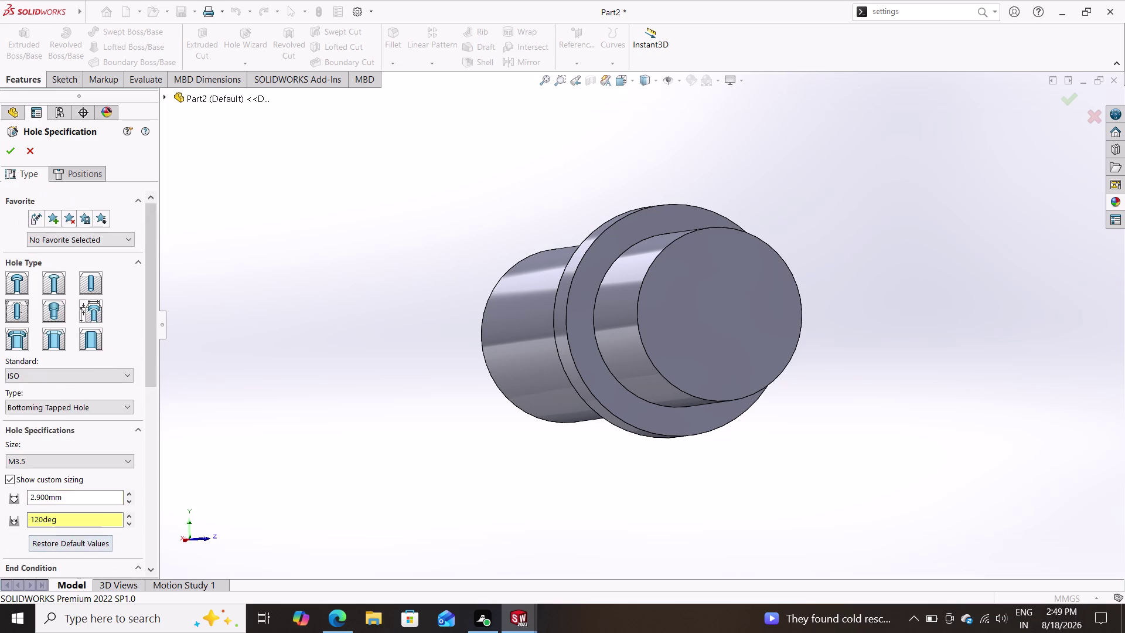
scroll(down, 3)
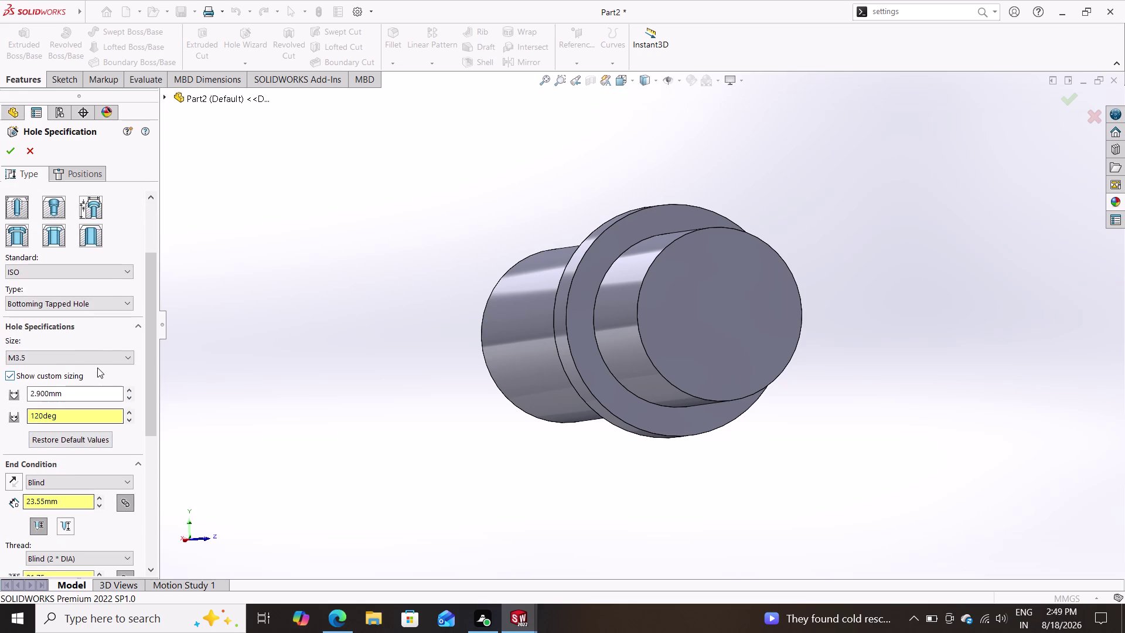
click(103, 352)
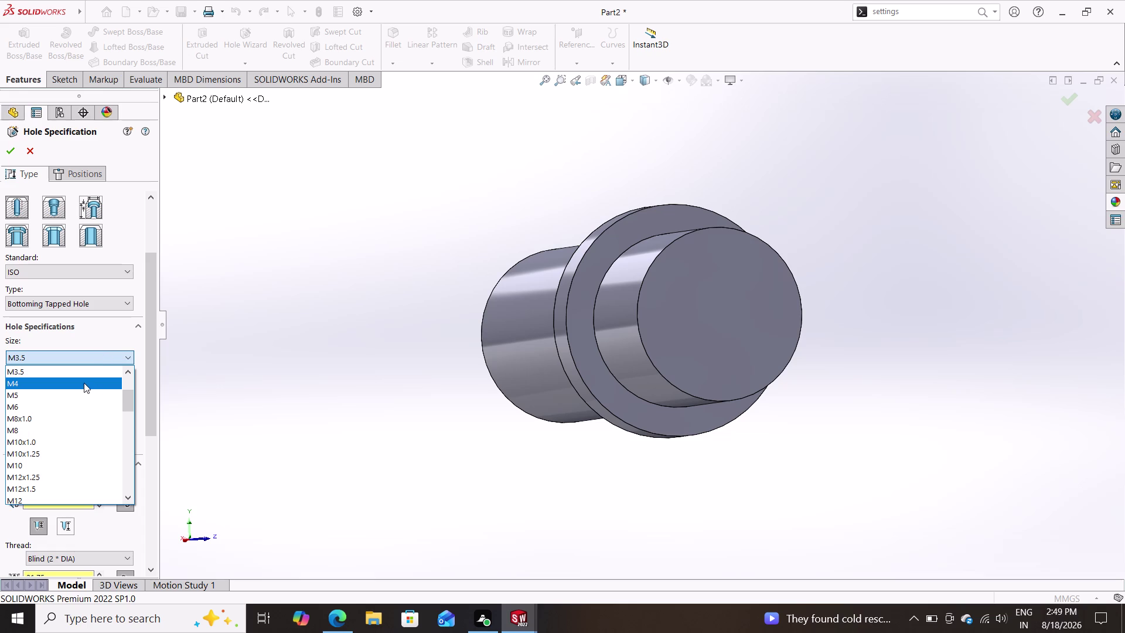
scroll(up, 3)
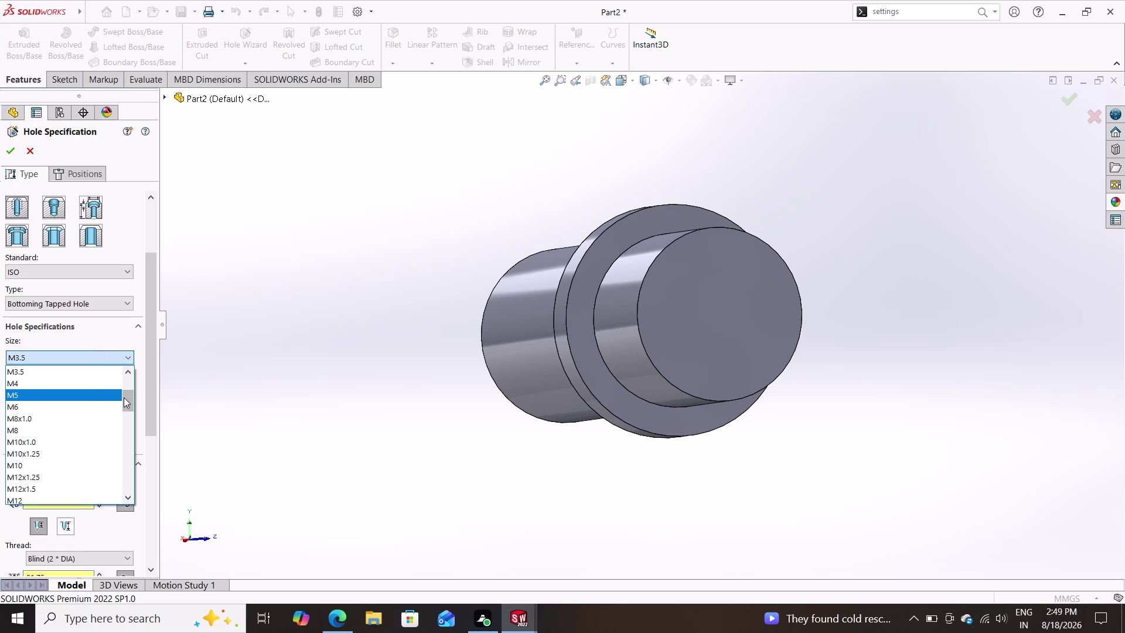
click(126, 398)
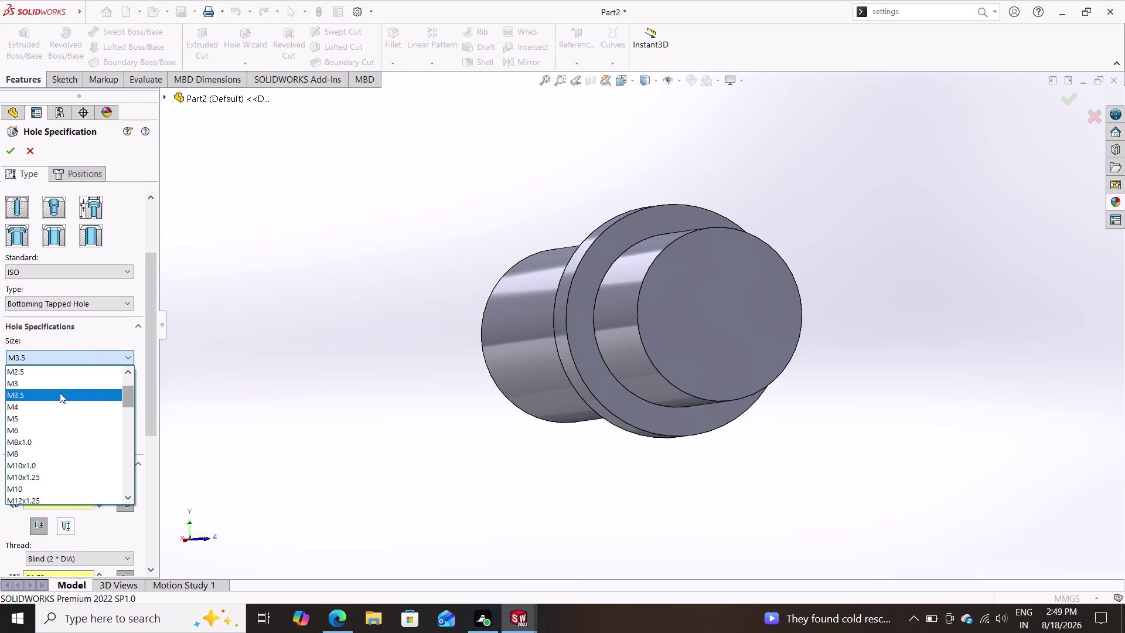
click(49, 373)
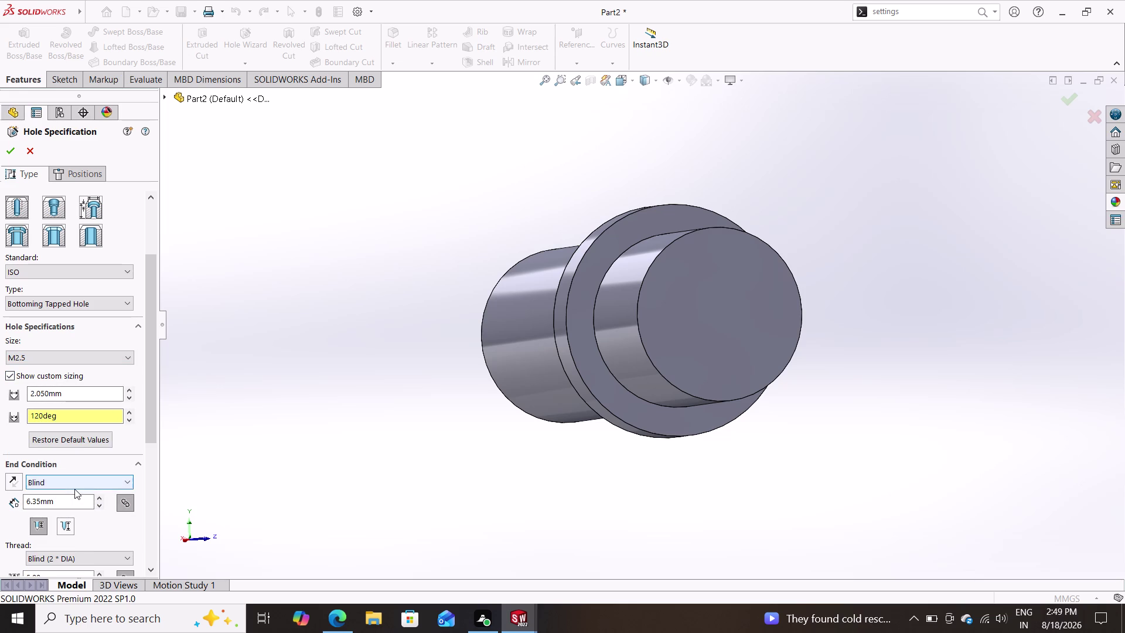
Set the blind hole depth to 31.25-21.75, giving 9.50 mm.
drag(60, 506, 0, 507)
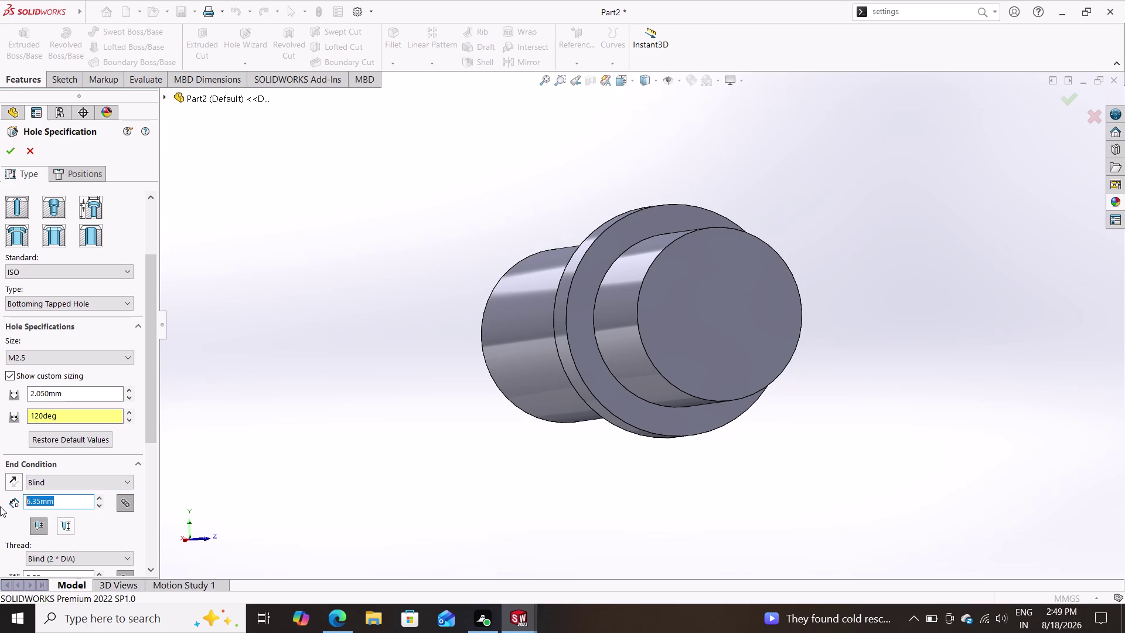
text(31)
text(.)
text(25-)
text(21.)
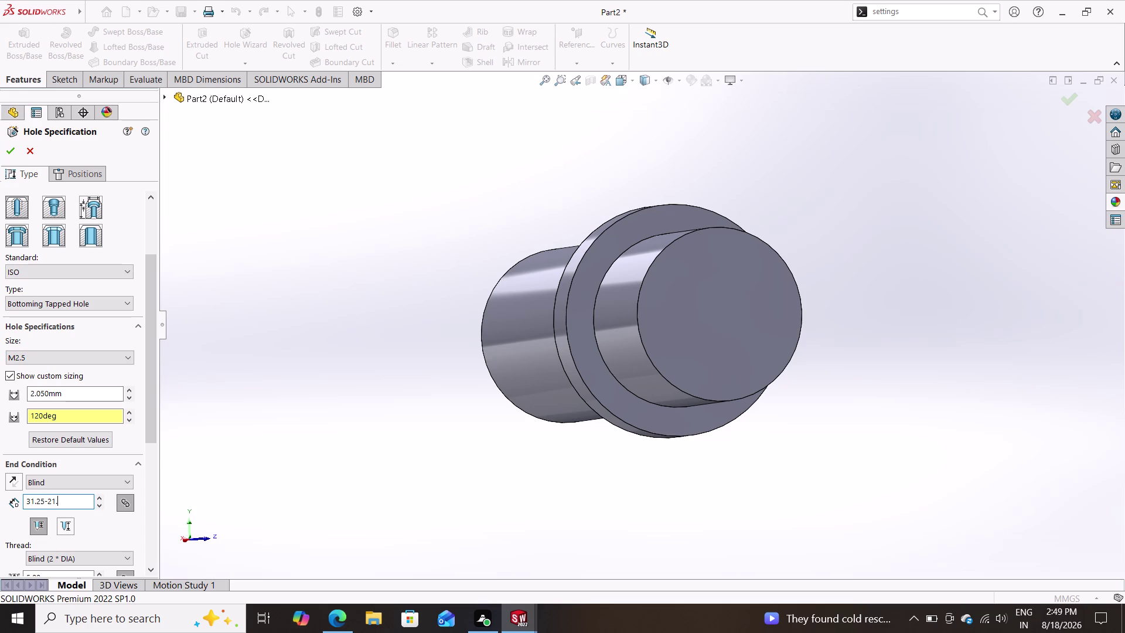
text(75)
key(Return)
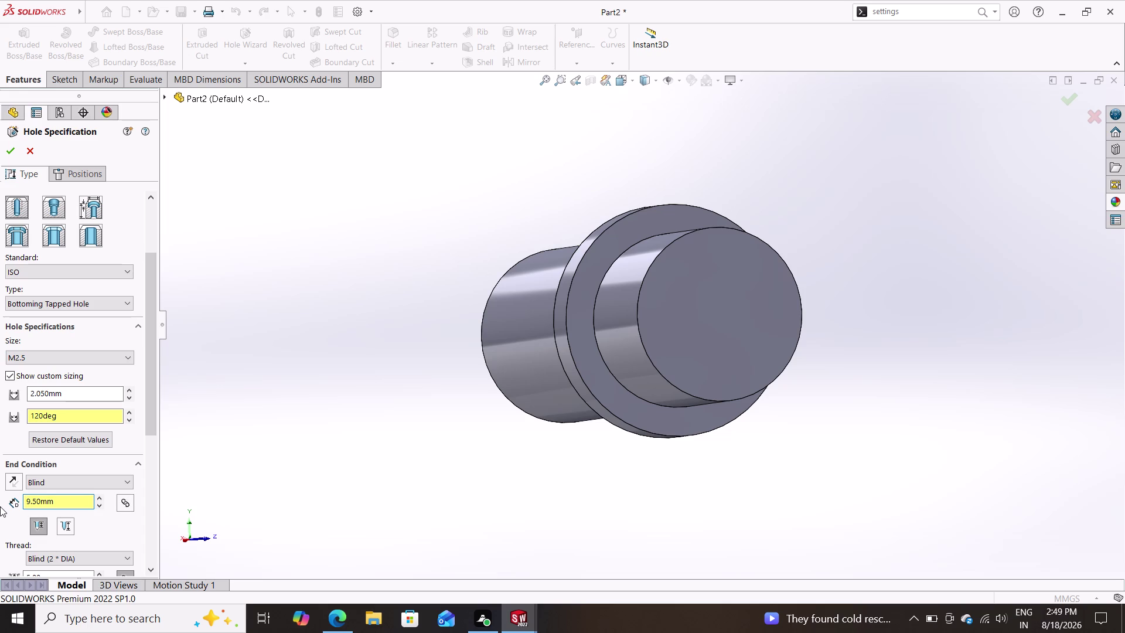
Set the thread depth to 9.5 mm.
scroll(down, 3)
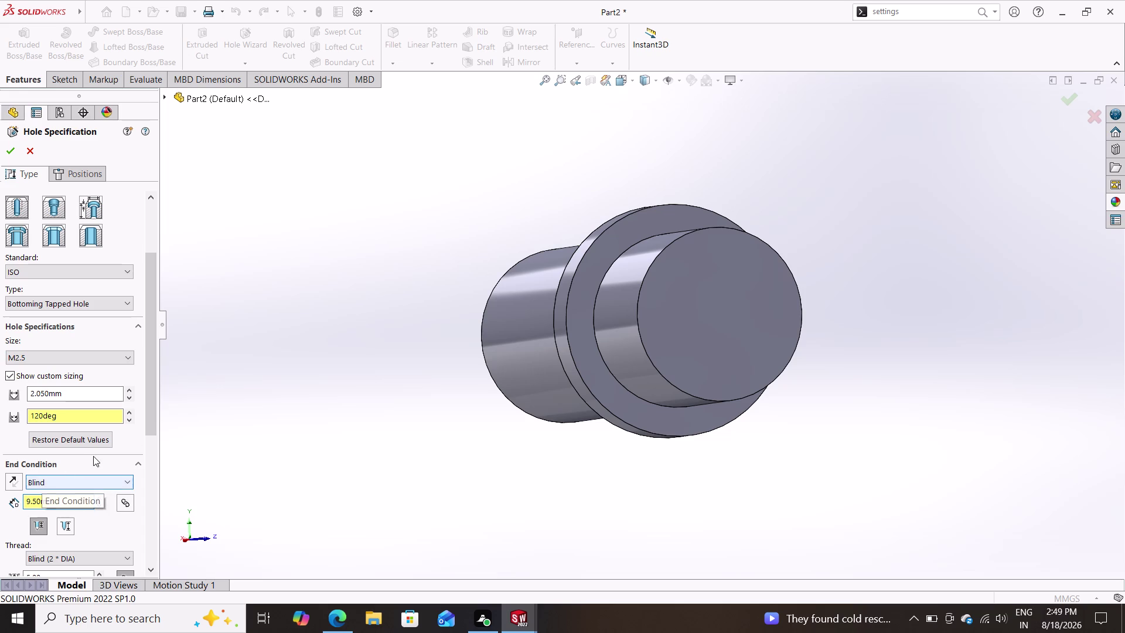
drag(148, 404, 149, 444)
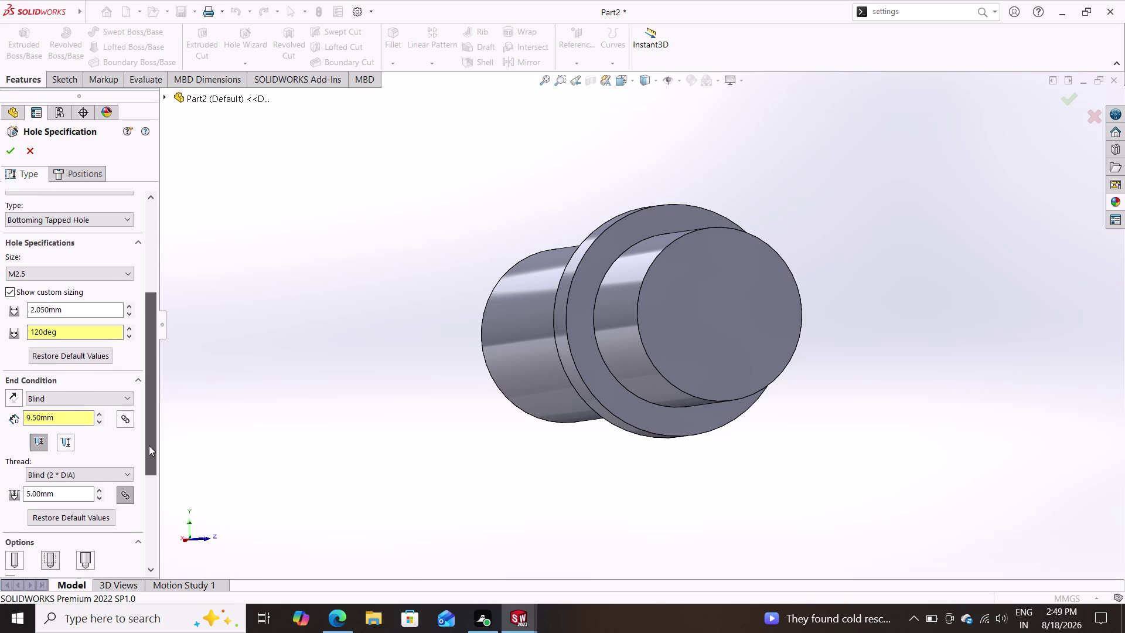
drag(149, 444, 148, 463)
drag(69, 452, 0, 453)
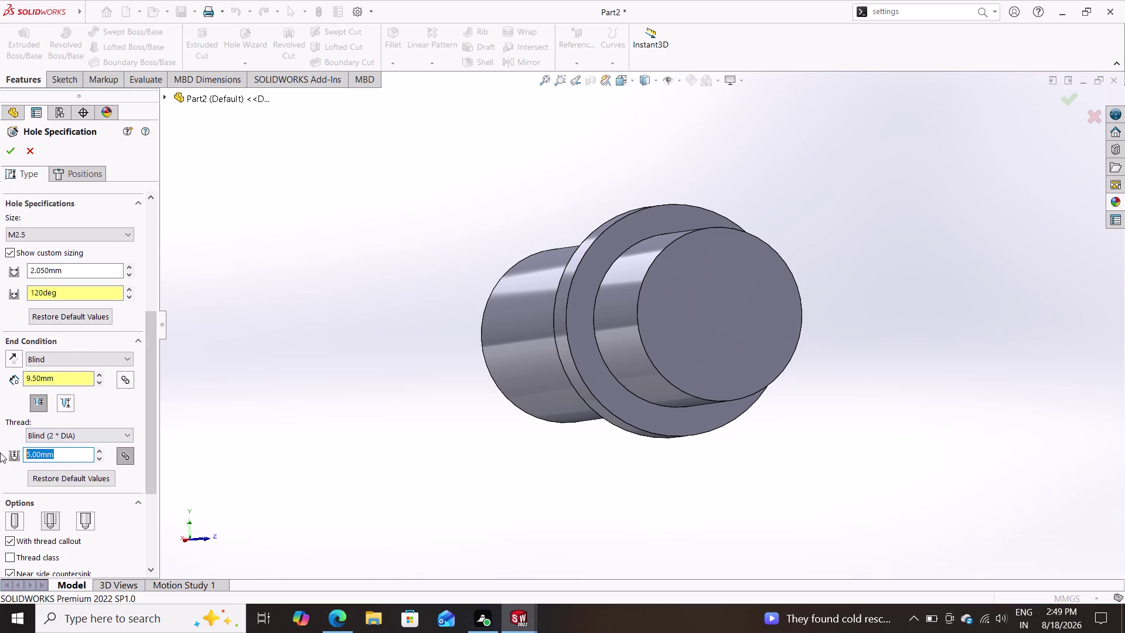
text(9.)
text(5)
key(Return)
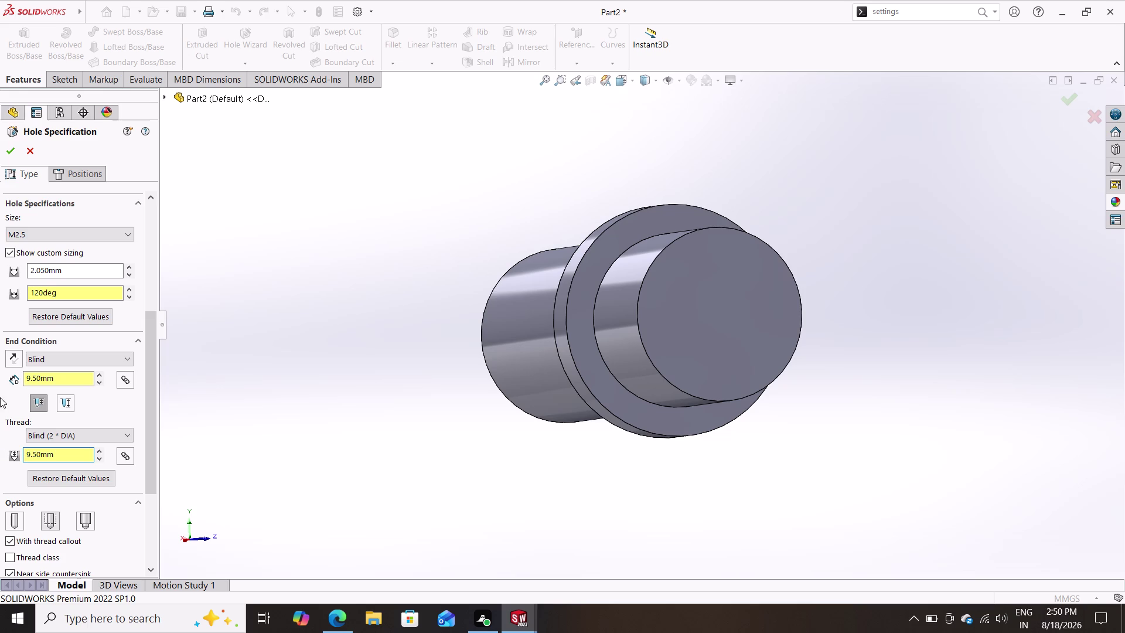
click(73, 173)
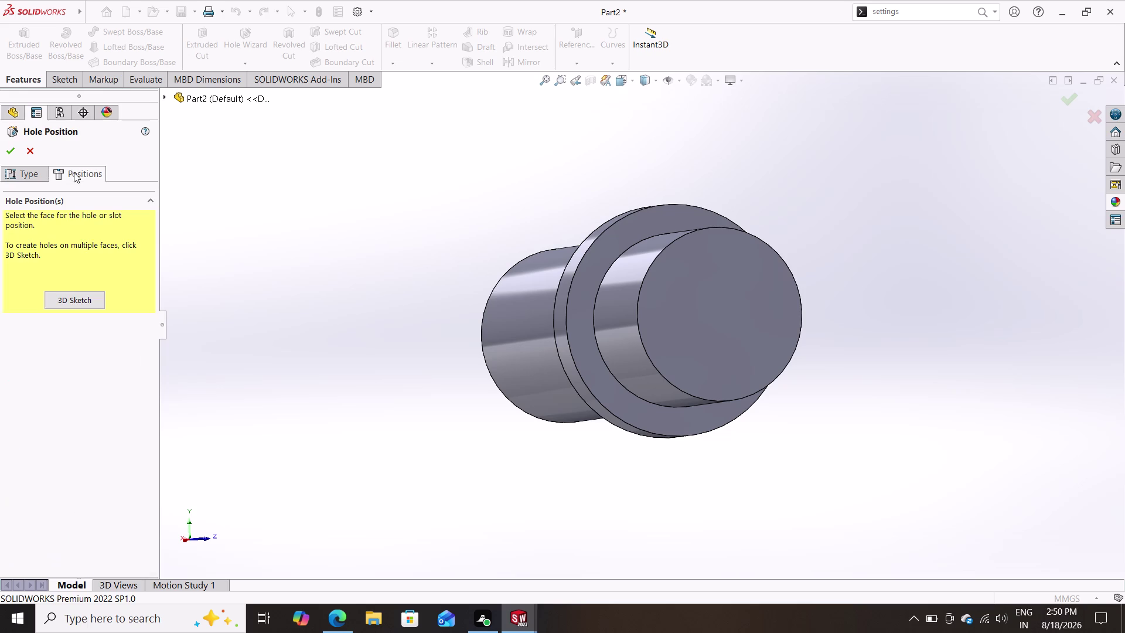
Centre the M2.5 tapped hole on the shaft end face and confirm it.
click(727, 318)
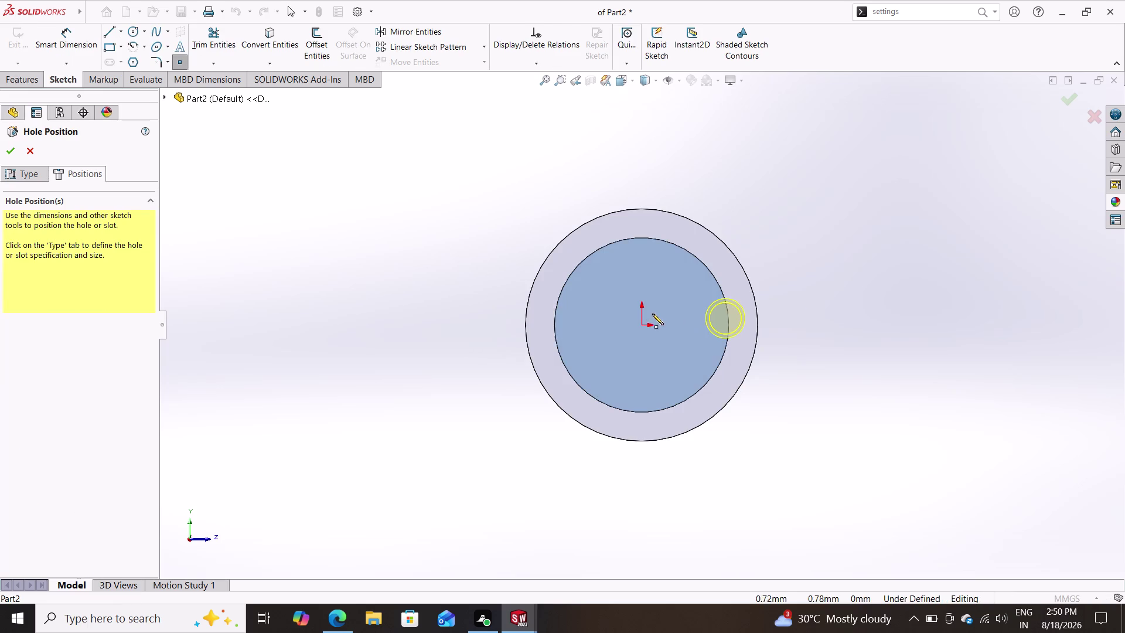
click(641, 326)
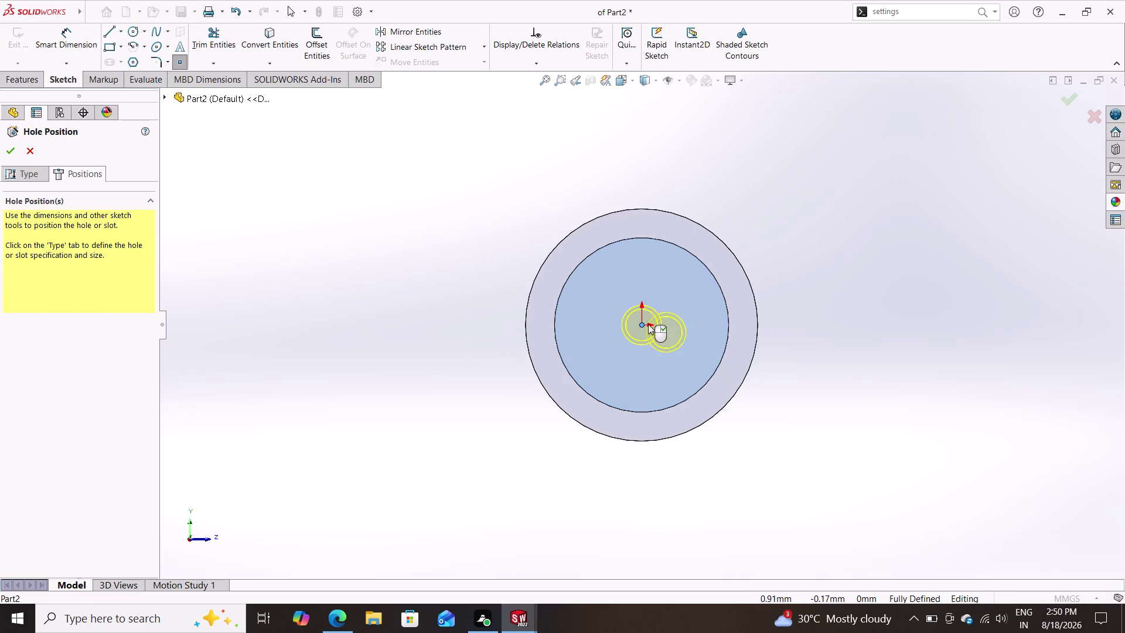
right_click(404, 302)
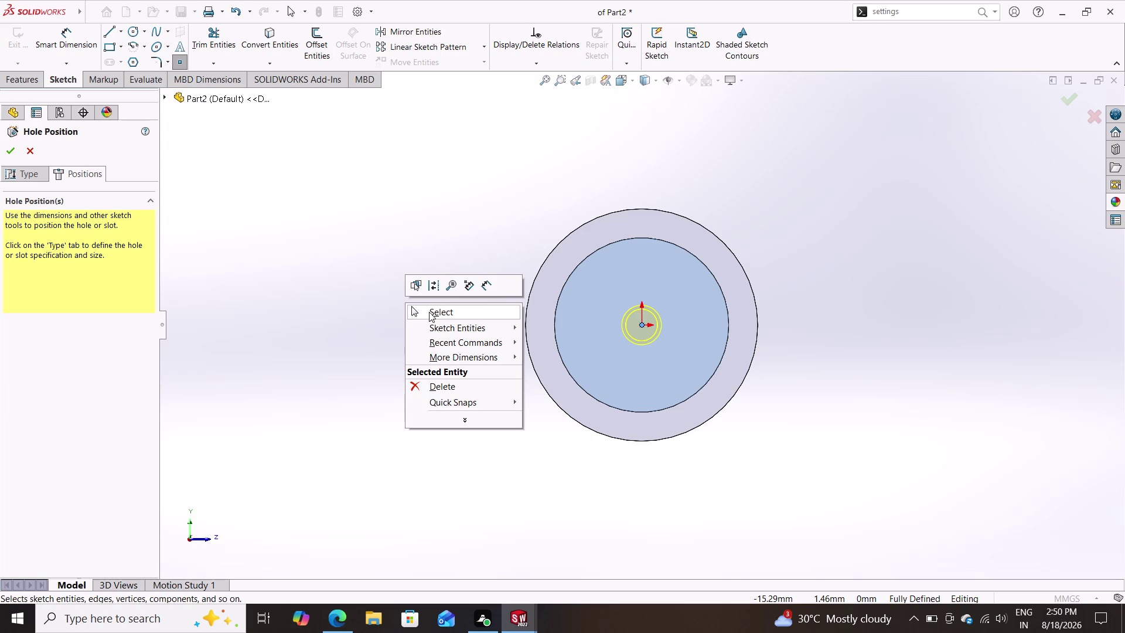
click(429, 311)
middle_drag(481, 334, 426, 345)
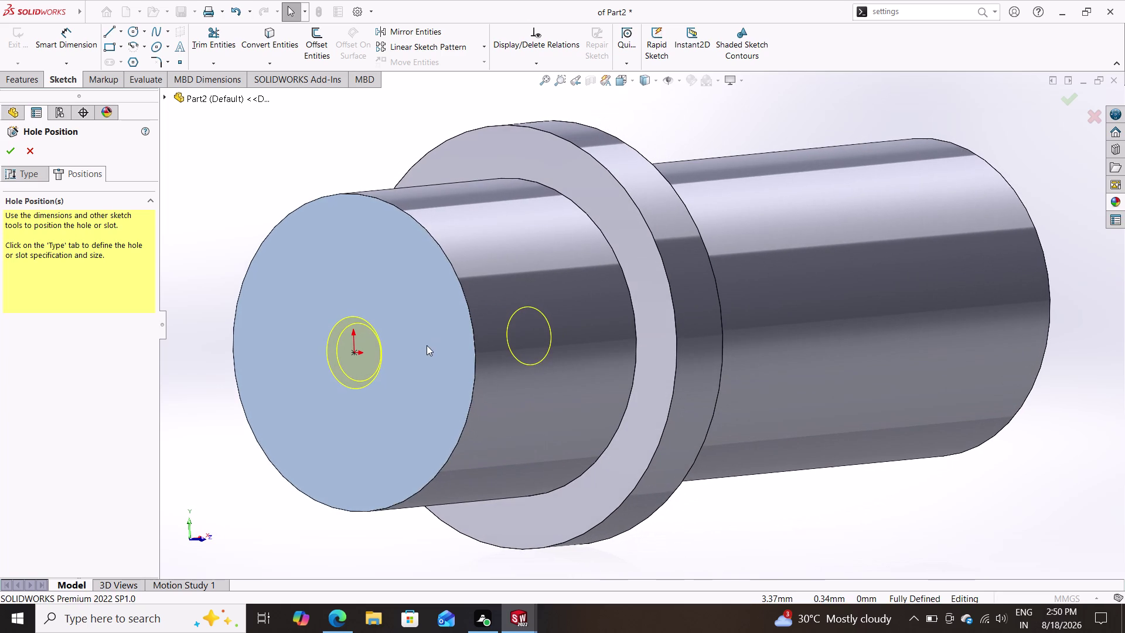
click(6, 151)
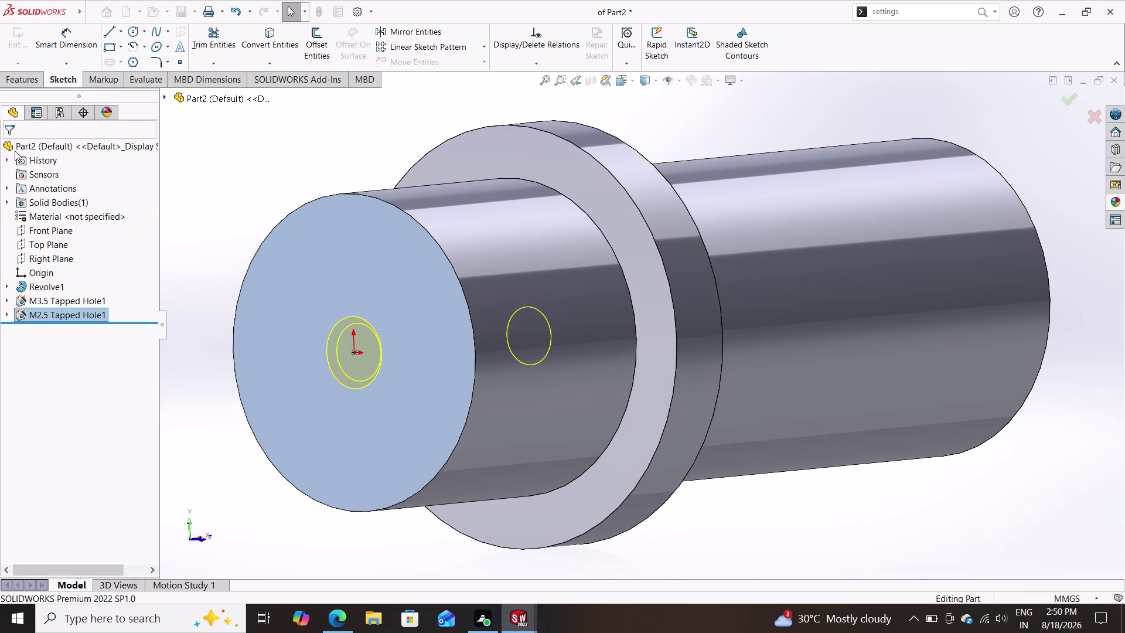
Orbit the part to inspect the new threaded hole.
middle_drag(250, 174, 305, 170)
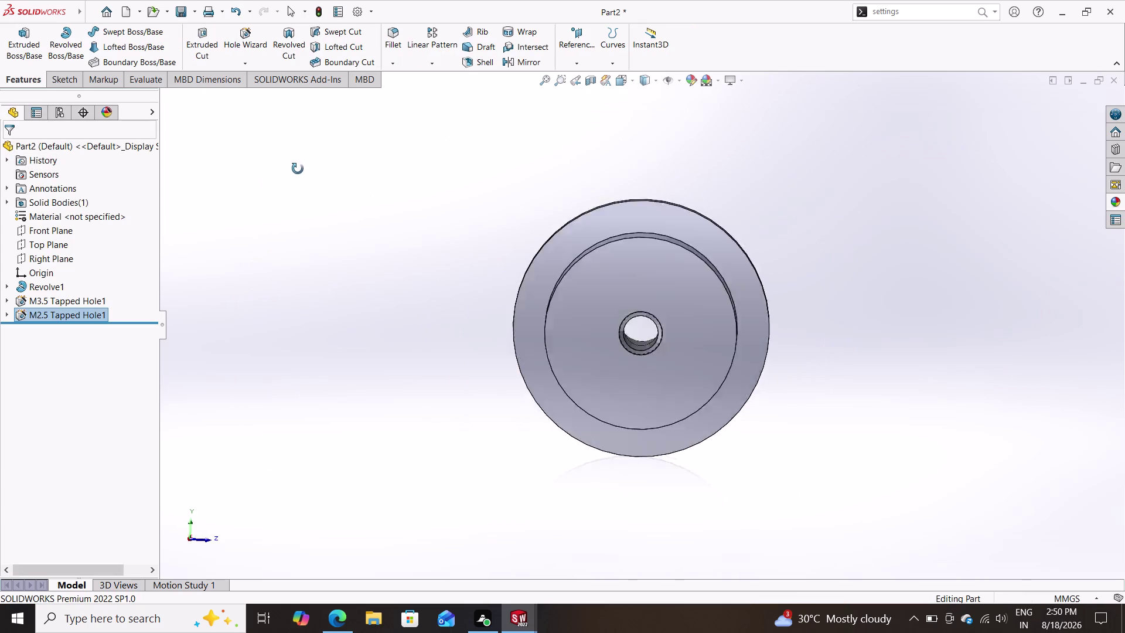
middle_drag(304, 169, 526, 250)
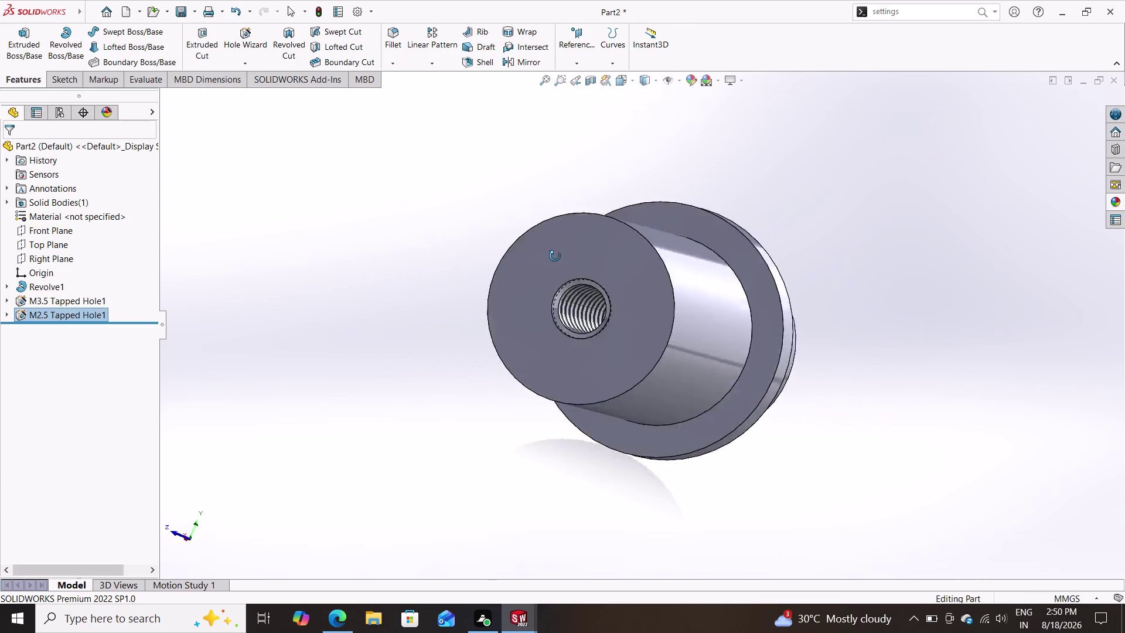
middle_drag(526, 250, 471, 266)
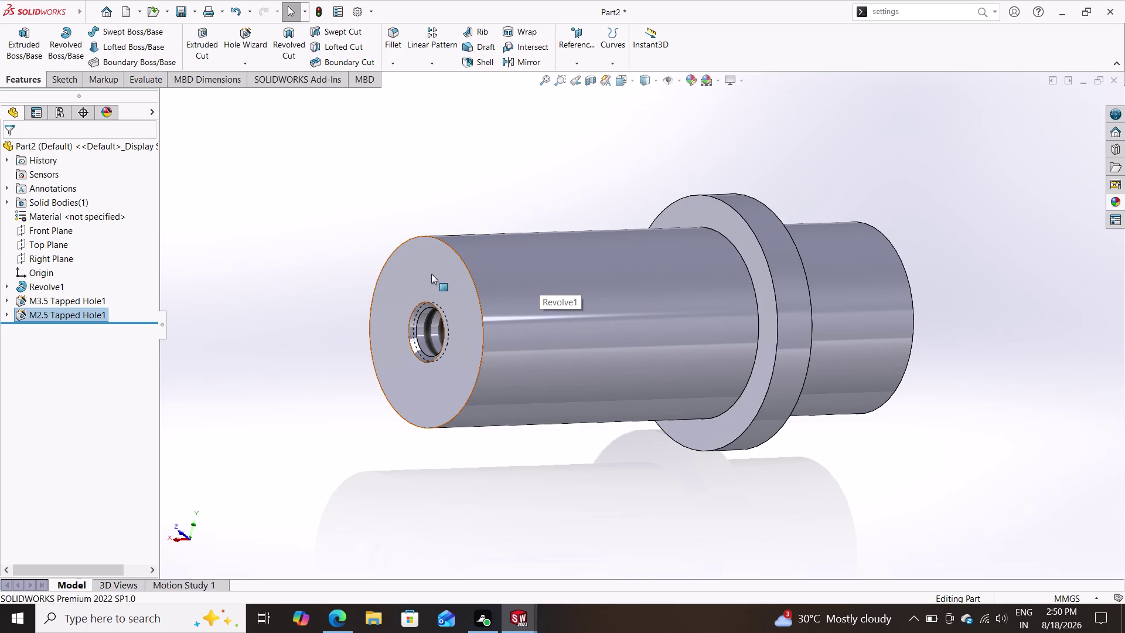
Check the Right and Top Plane orientations, then start Sketch6 on the Front Plane.
click(86, 259)
click(47, 256)
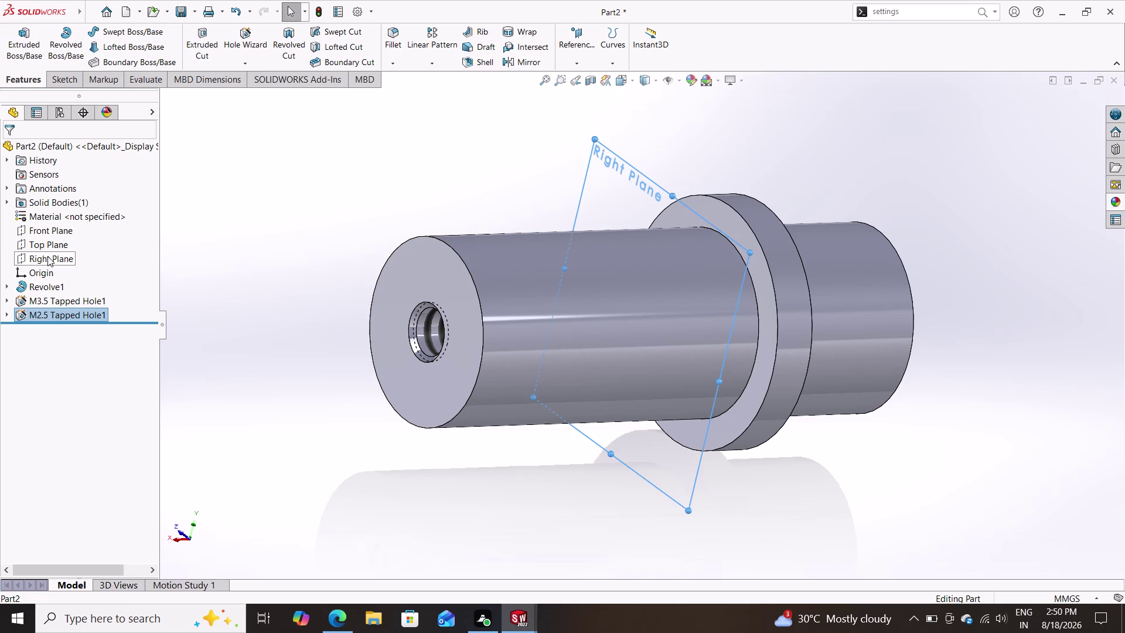
click(38, 245)
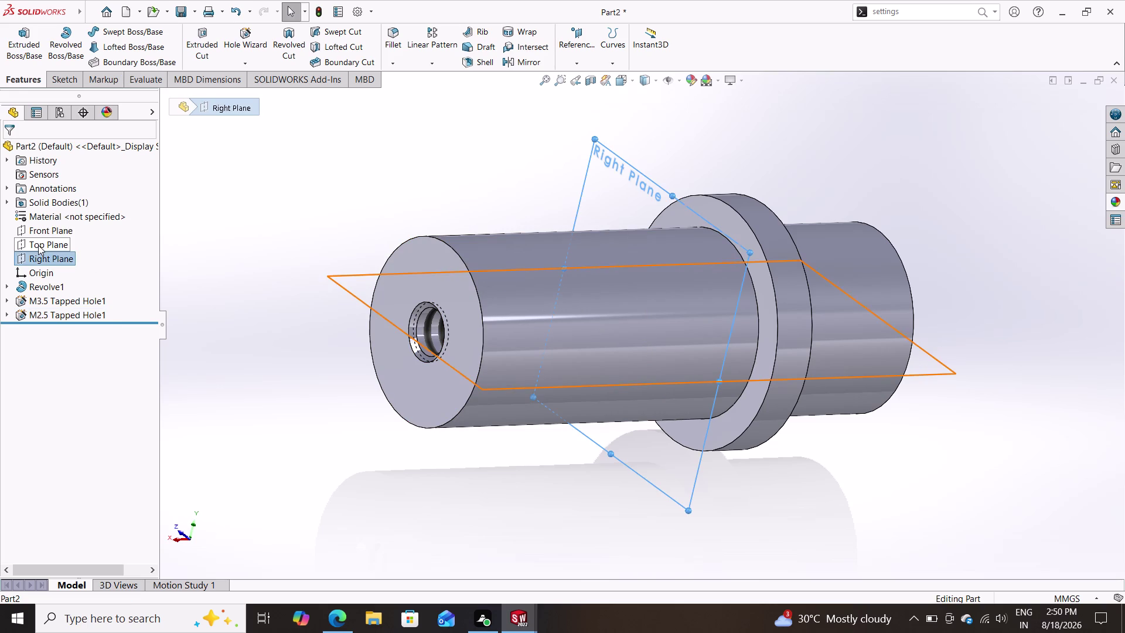
click(28, 232)
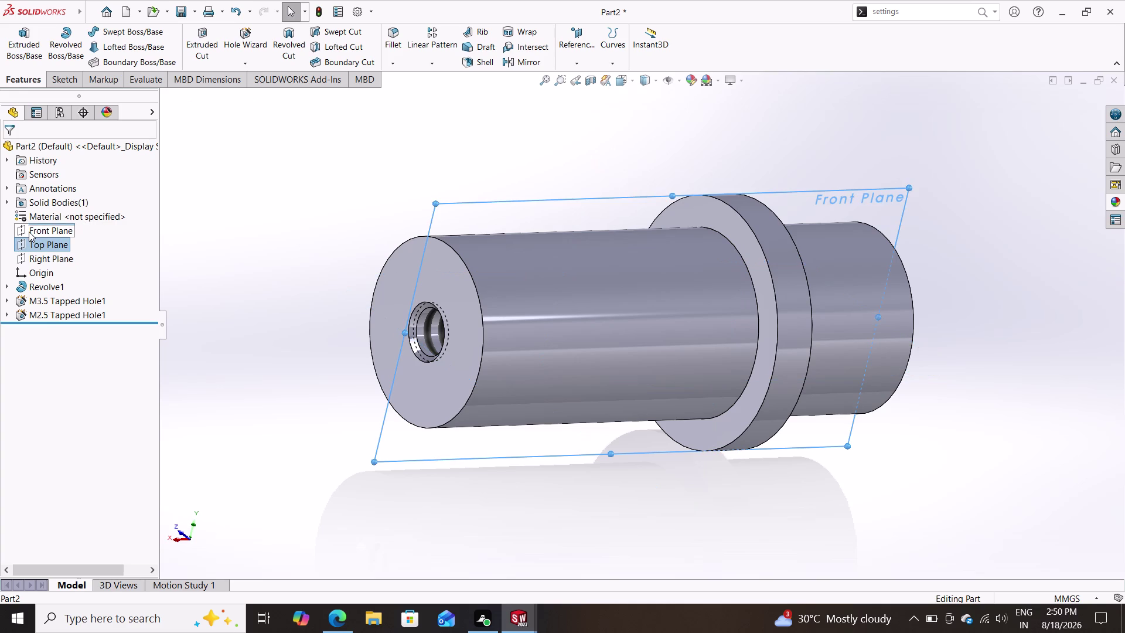
click(41, 214)
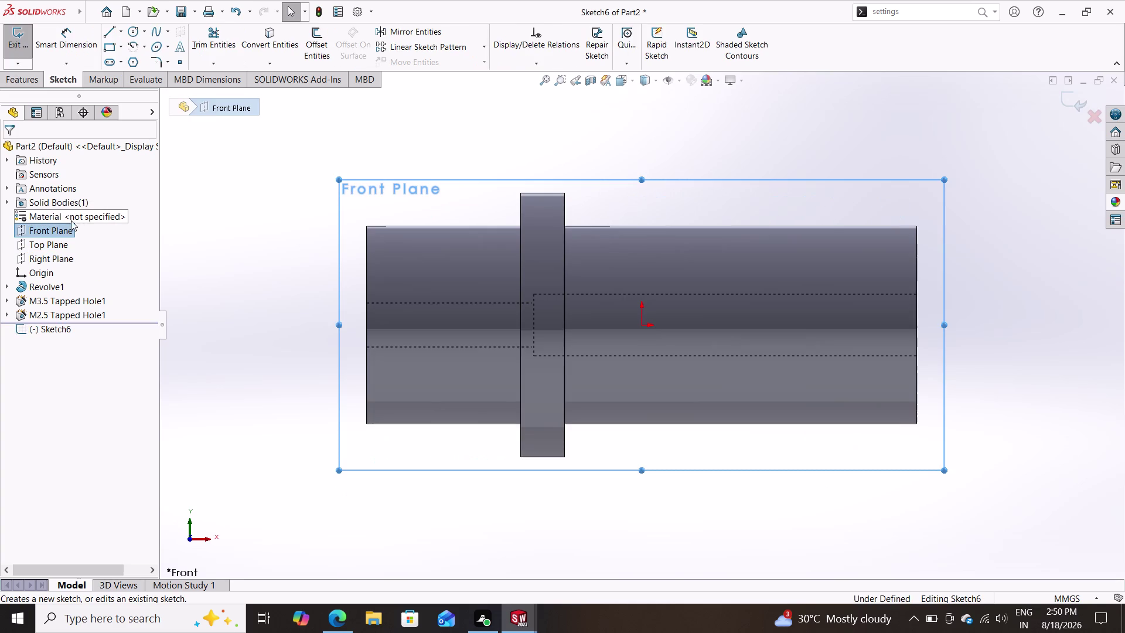
click(589, 78)
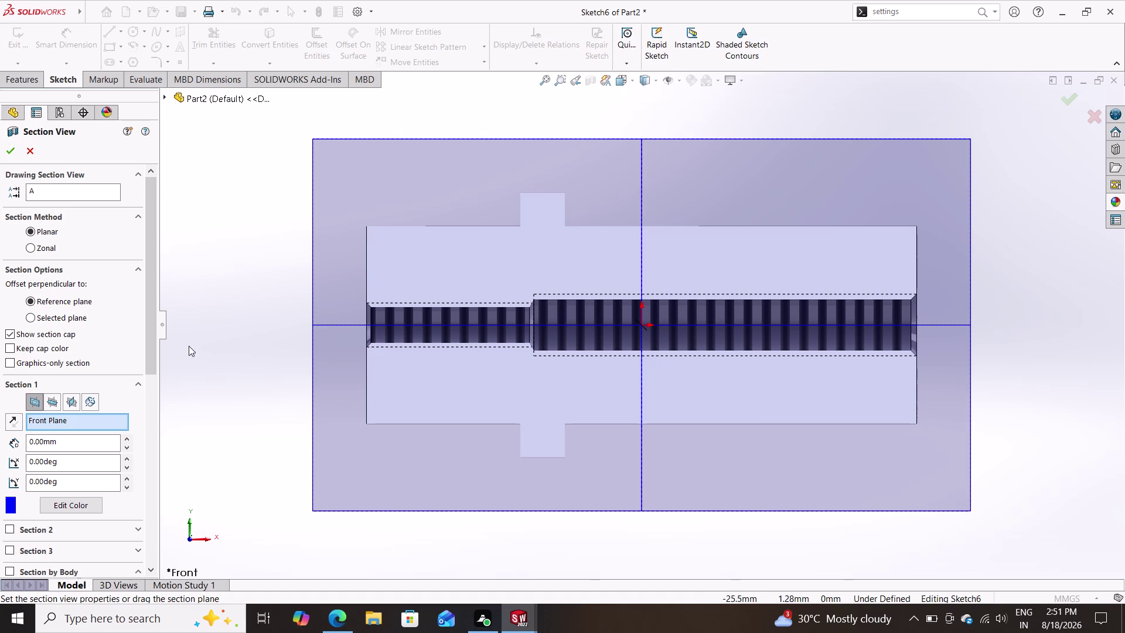
Orbit the Front Plane section cut to inspect both threaded bores, accept it, then remove it.
middle_drag(229, 331, 298, 355)
middle_drag(284, 340, 304, 342)
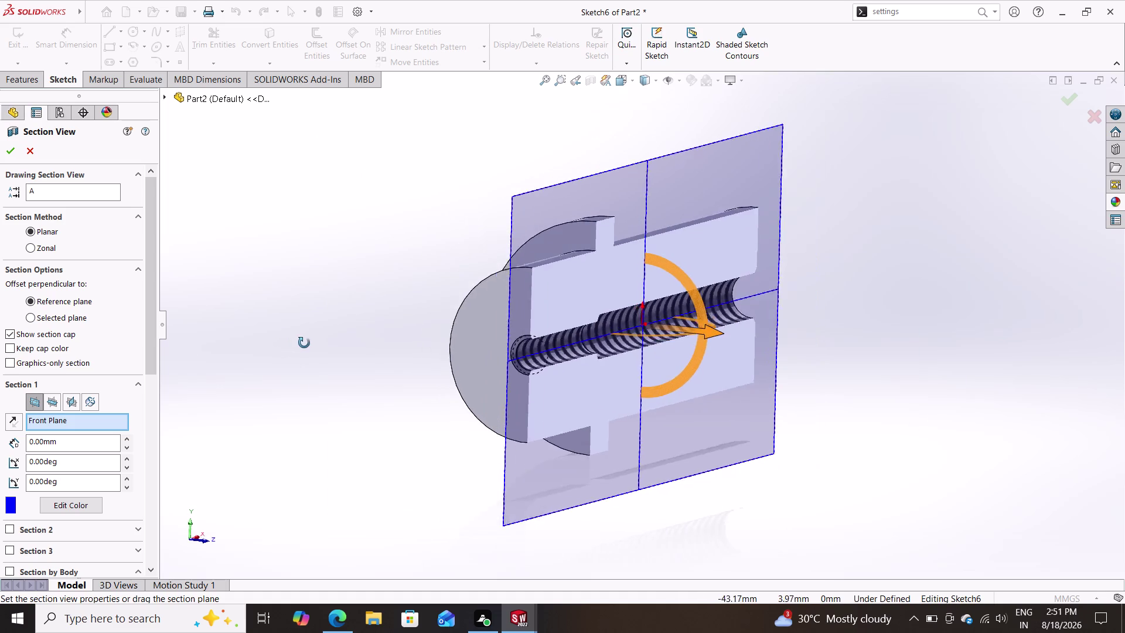
middle_drag(304, 343, 186, 337)
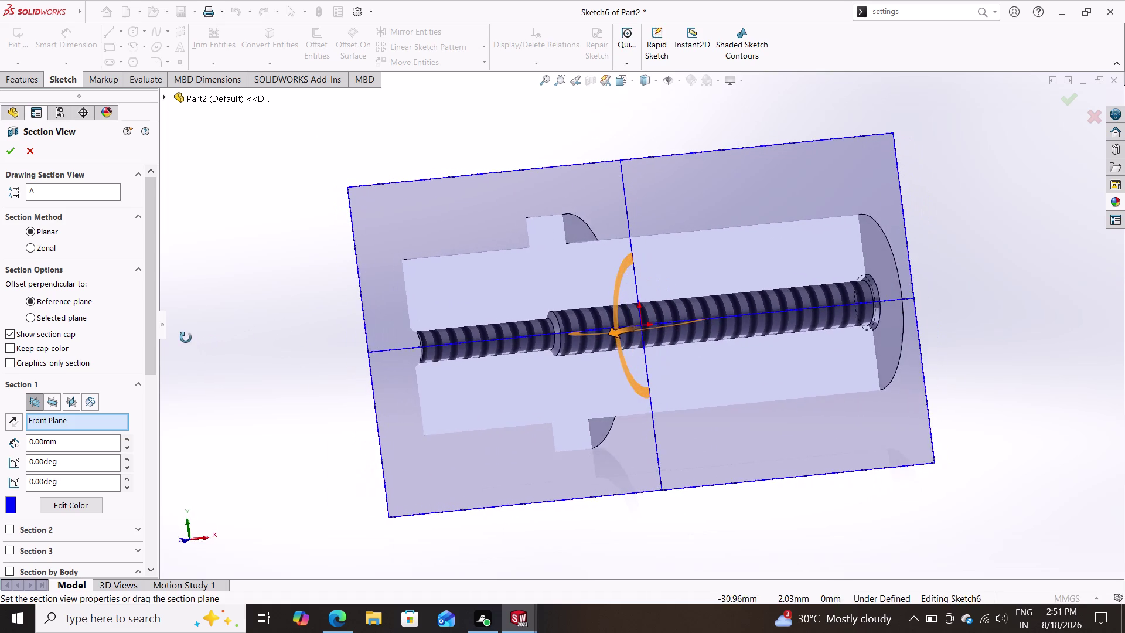
middle_drag(186, 338, 288, 318)
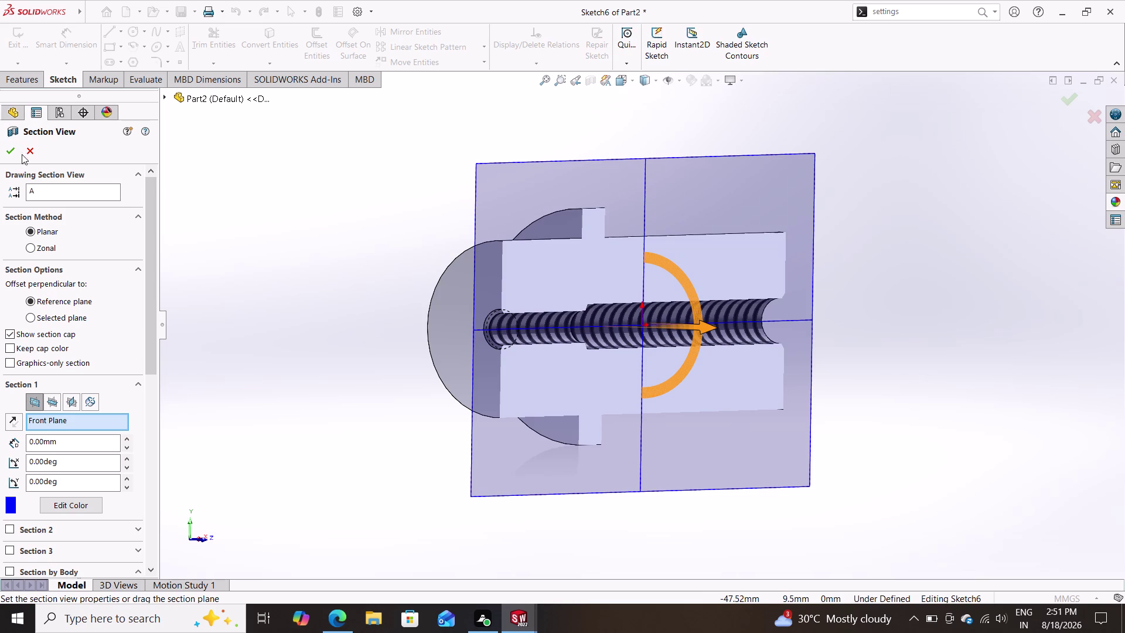
click(13, 150)
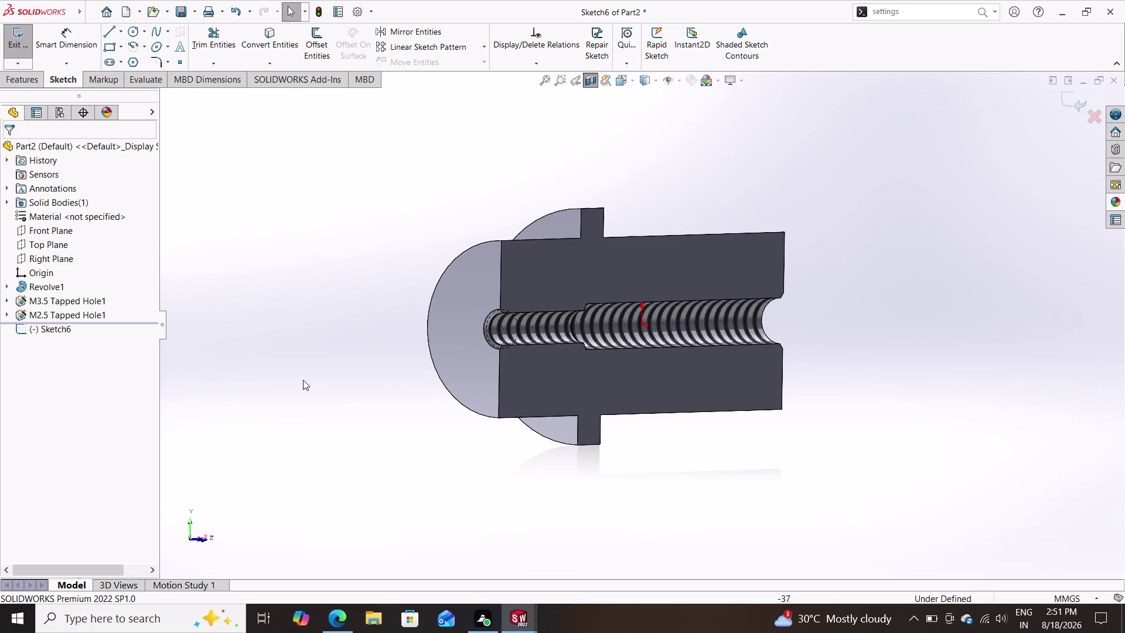
click(592, 75)
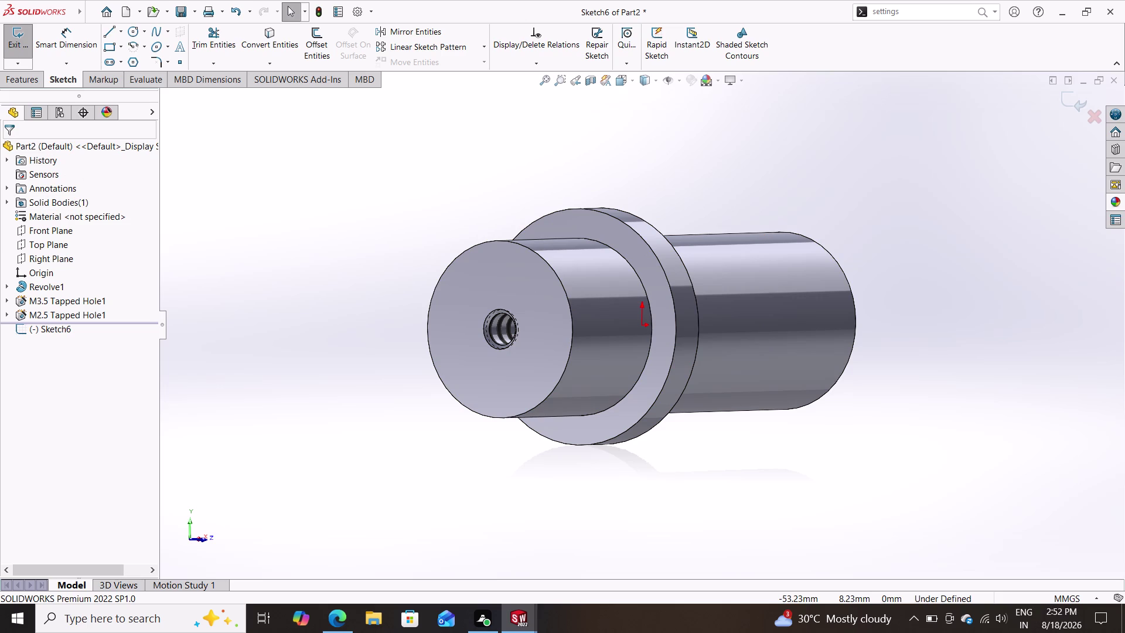
Assign Cast Alloy Steel as the part's material and bring up the appearances library.
right_click(59, 210)
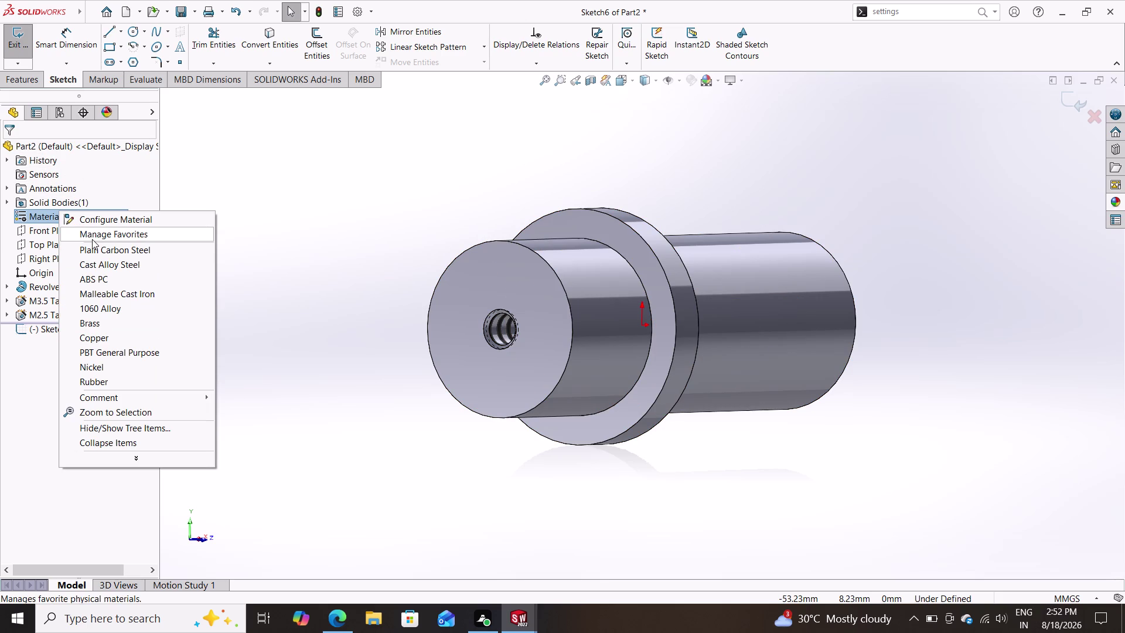
click(104, 261)
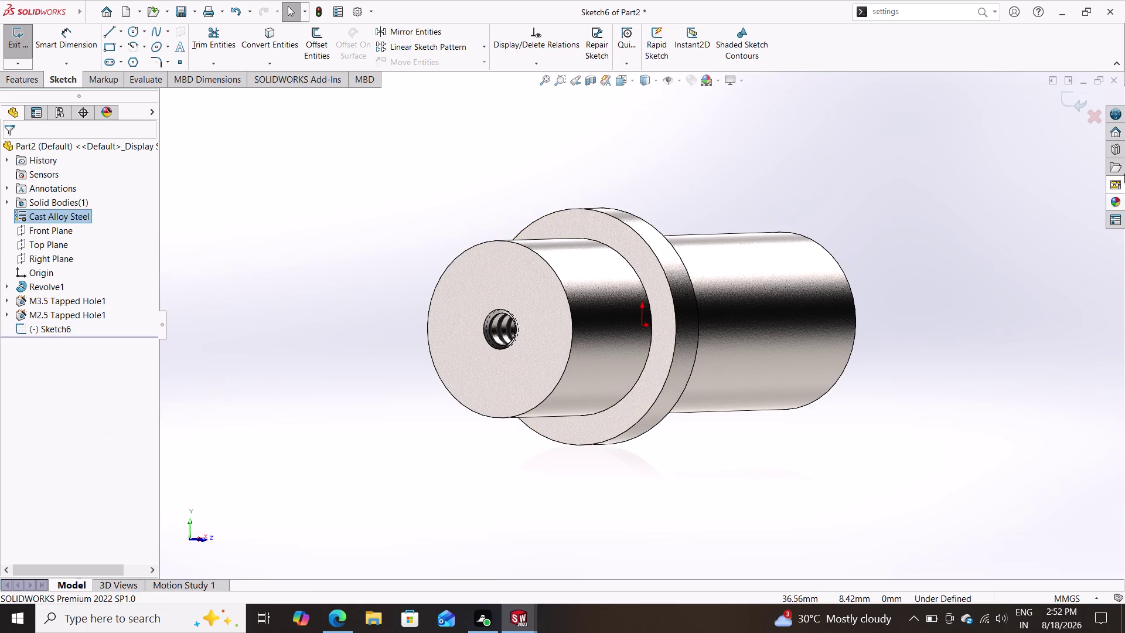
click(1111, 202)
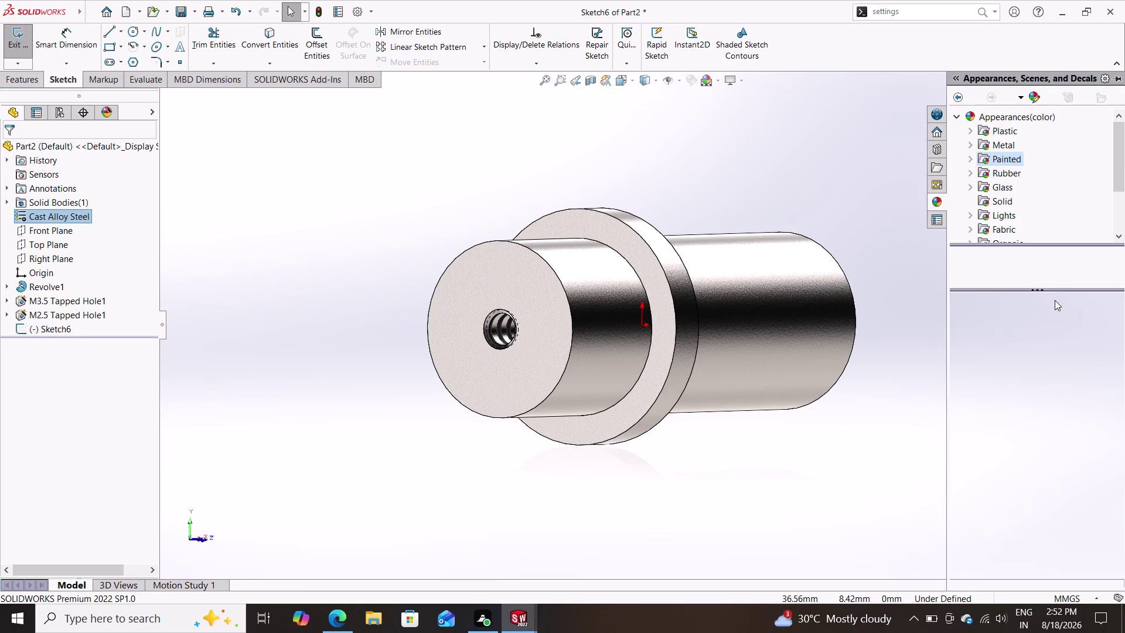
click(1008, 170)
click(971, 153)
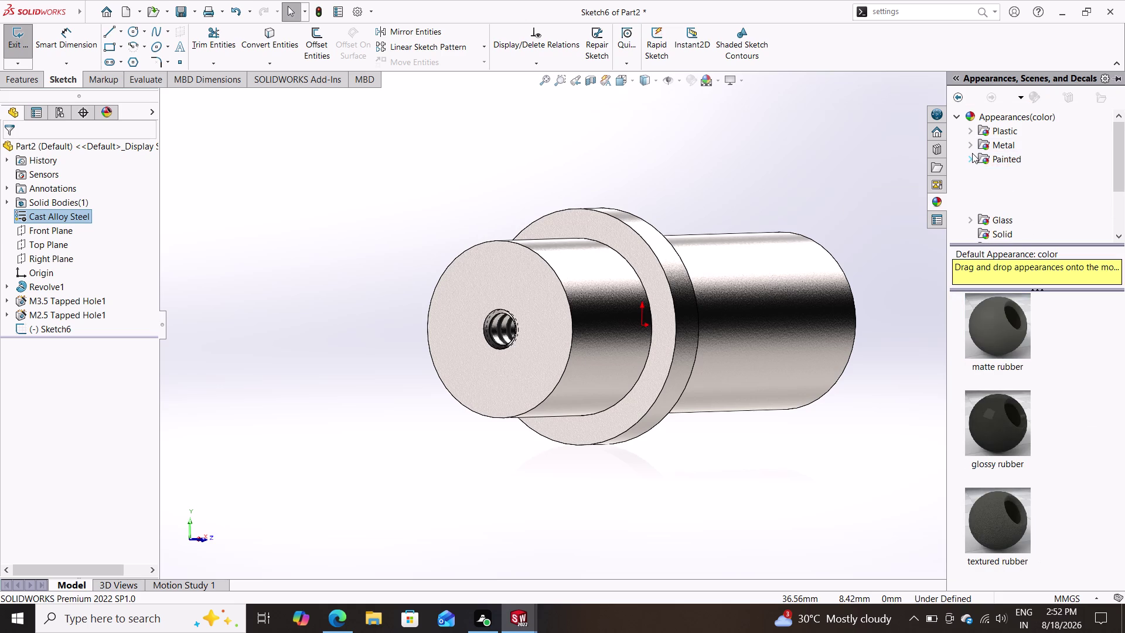
click(994, 173)
scroll(down, 3)
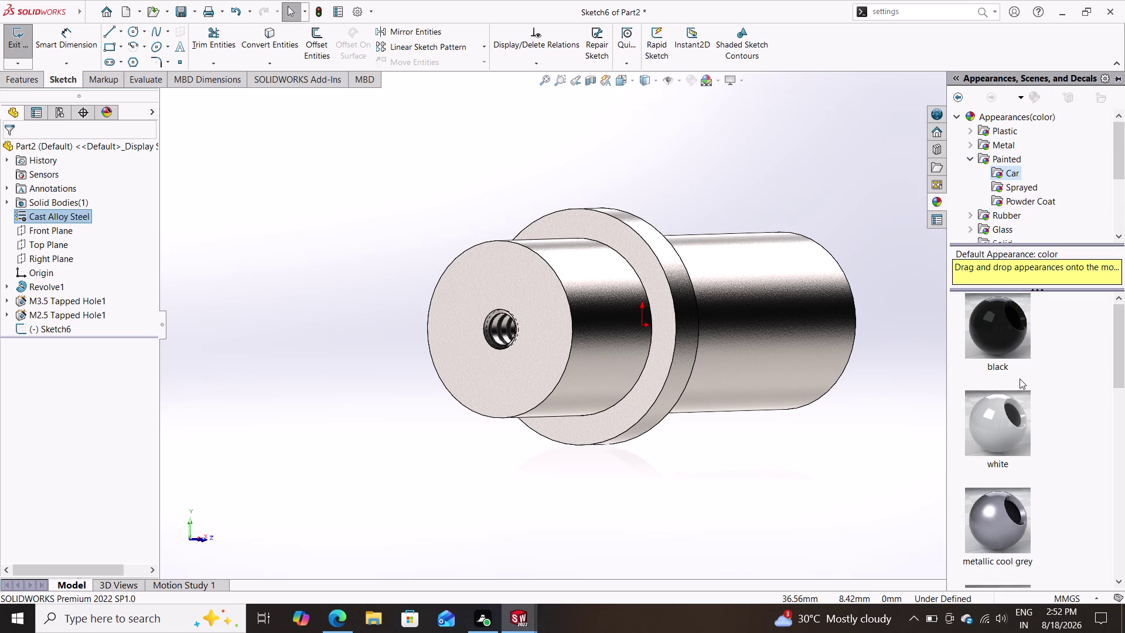
scroll(down, 3)
drag(997, 474, 830, 450)
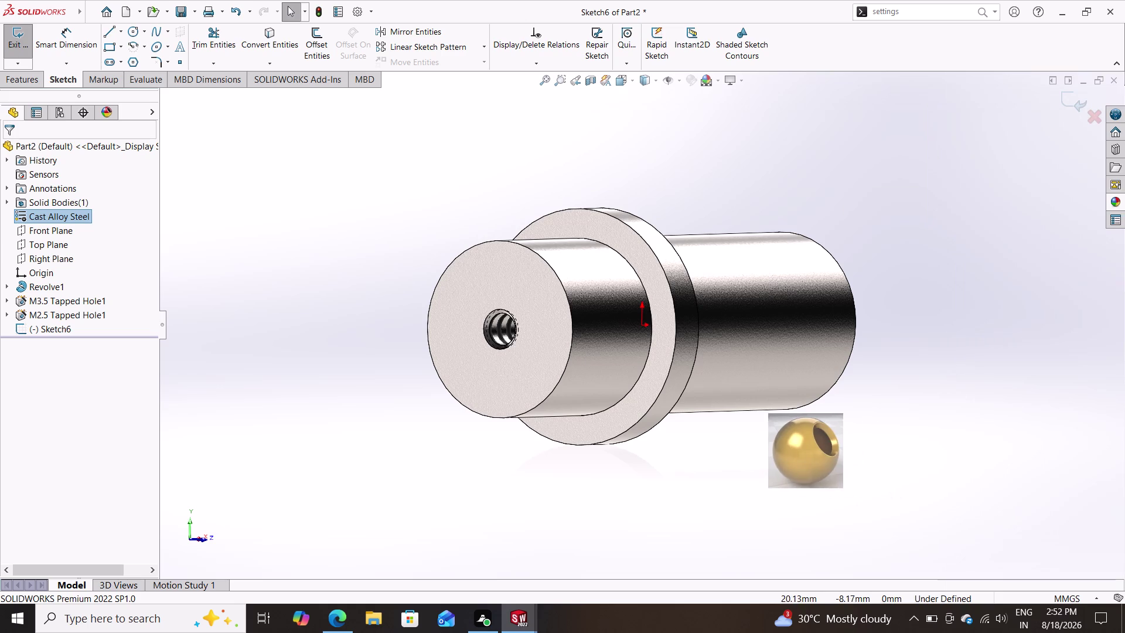
drag(830, 451, 672, 349)
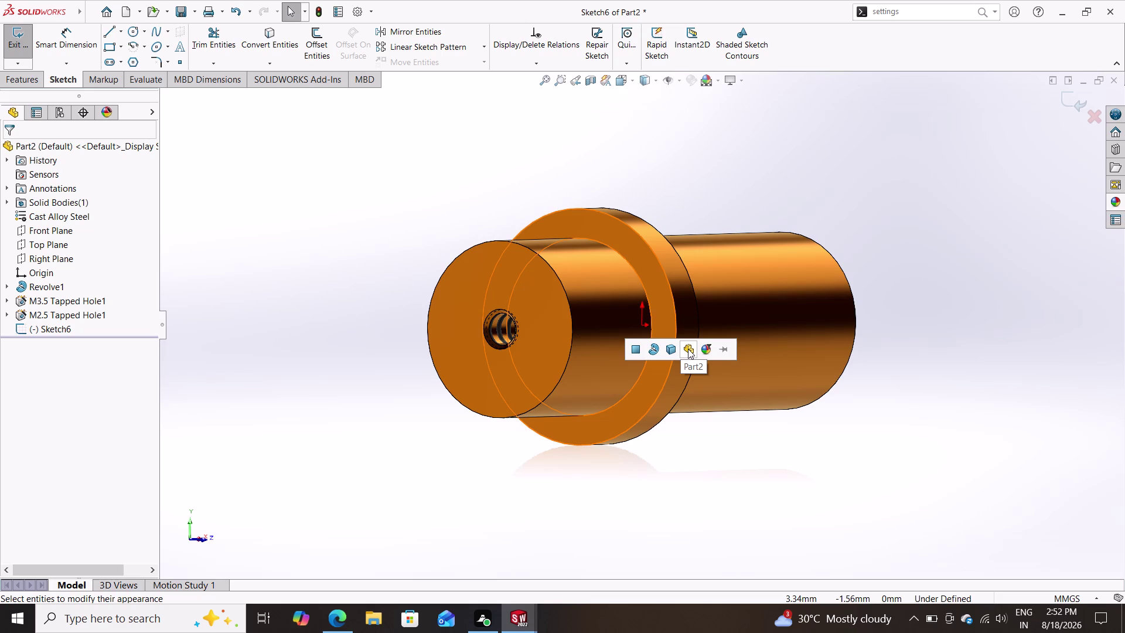
click(688, 349)
middle_drag(938, 262, 880, 331)
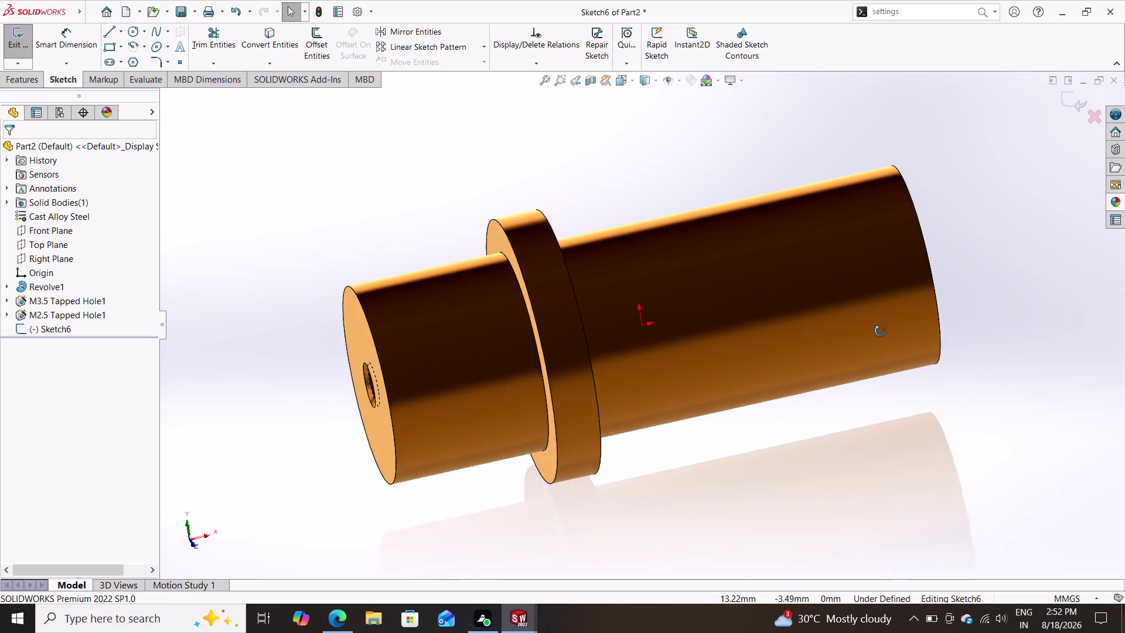
middle_drag(880, 331, 884, 287)
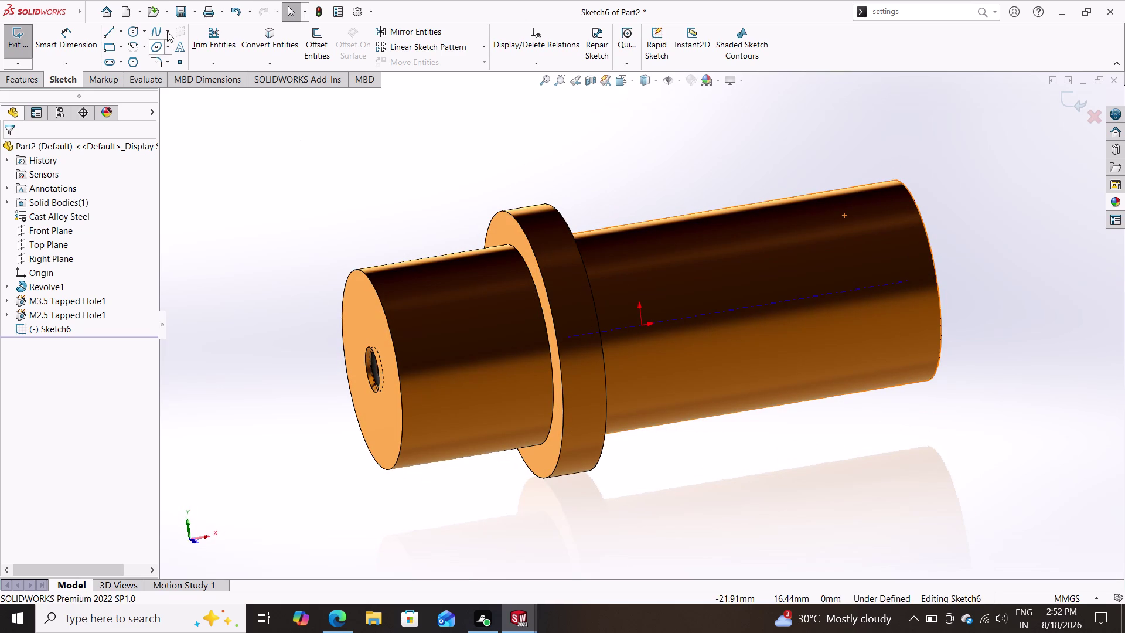
click(193, 9)
Save the part as 'bushing', deleting the empty sketch and rebuilding, then start a new document.
click(196, 42)
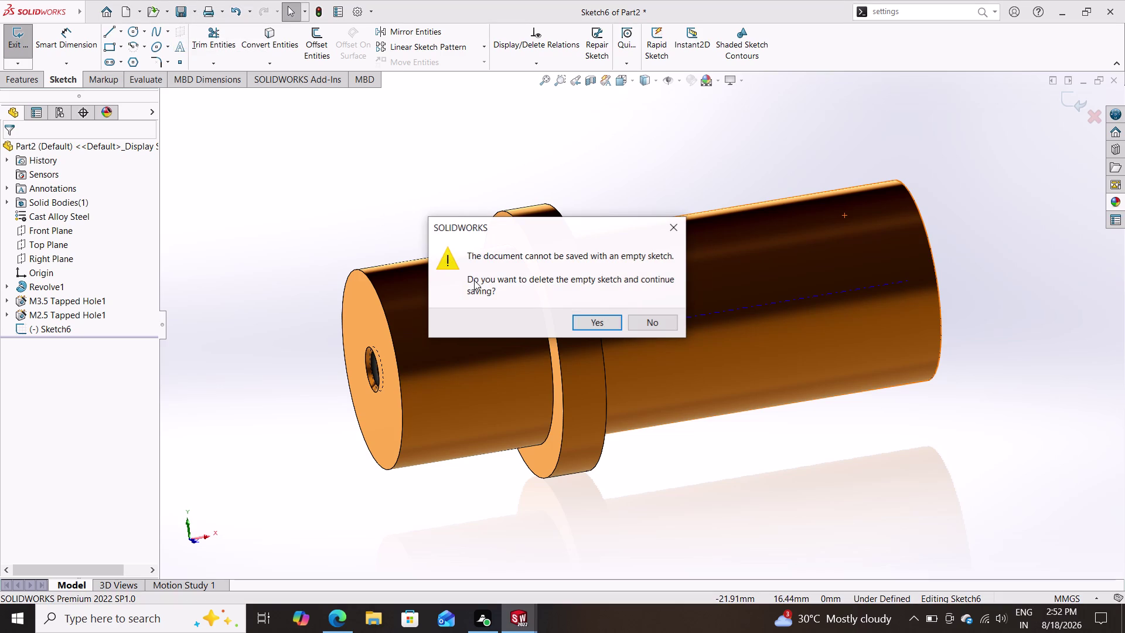
click(589, 319)
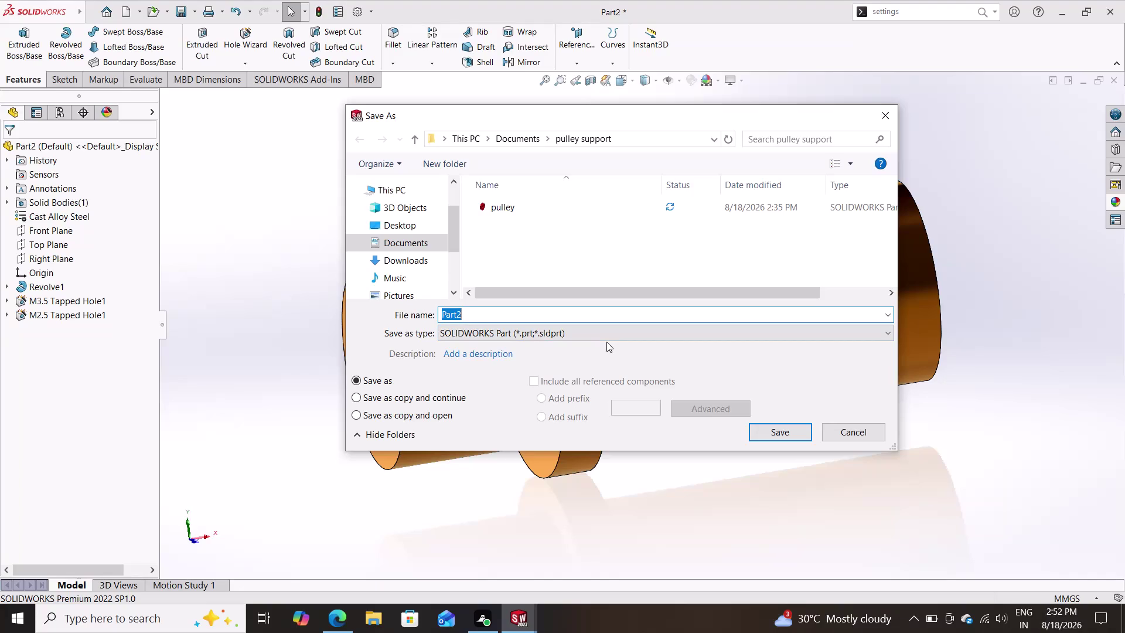
text(bushi)
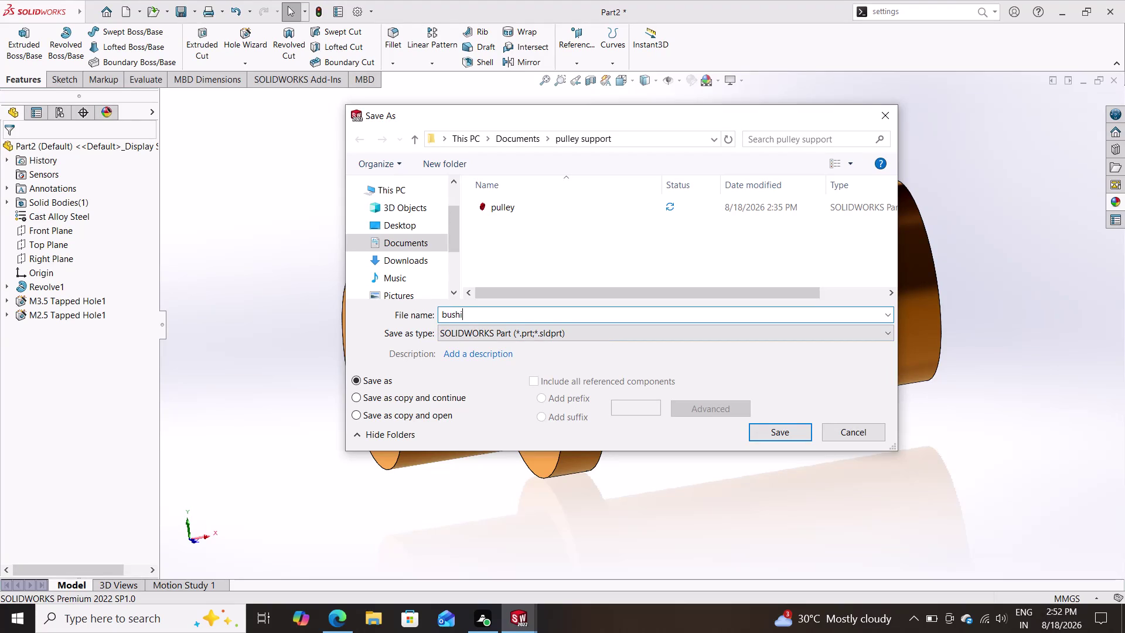
text(ng)
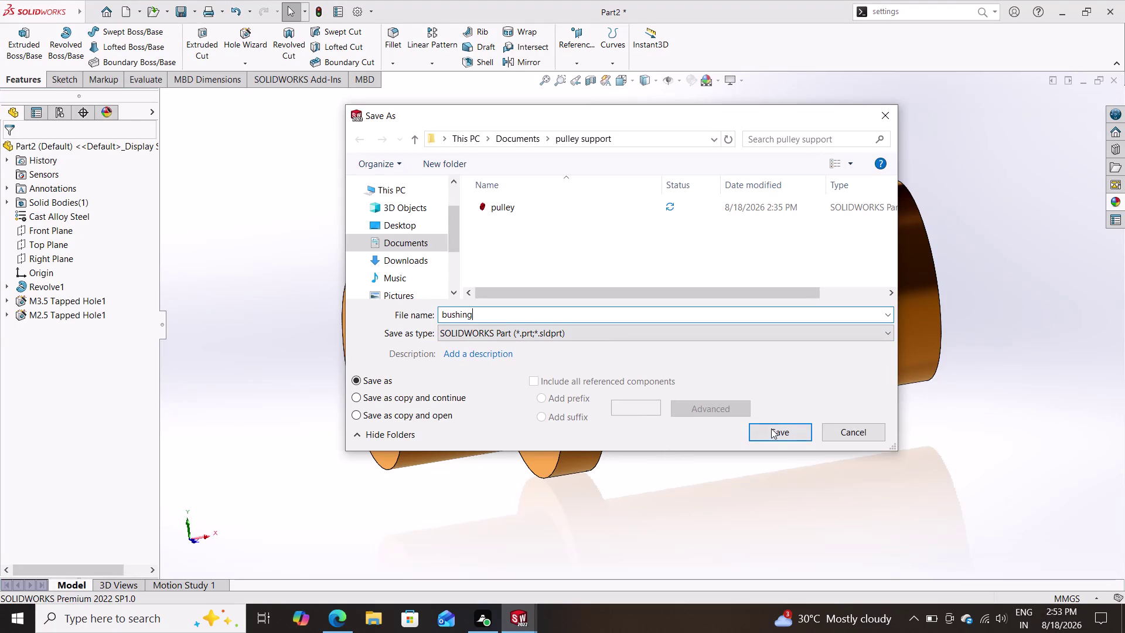
click(771, 431)
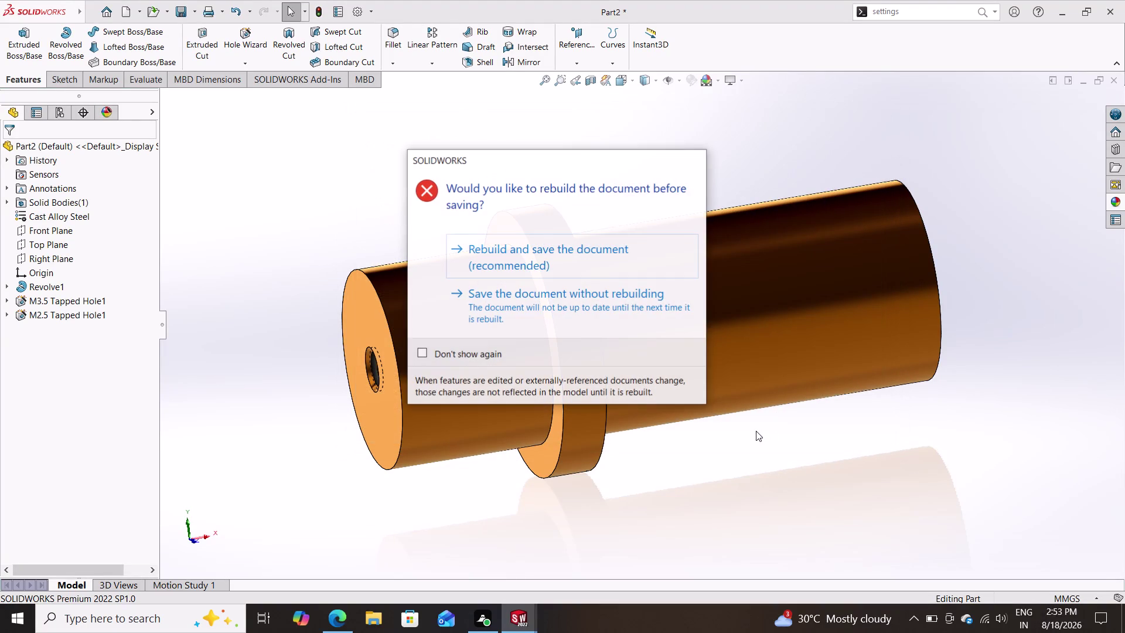
click(545, 264)
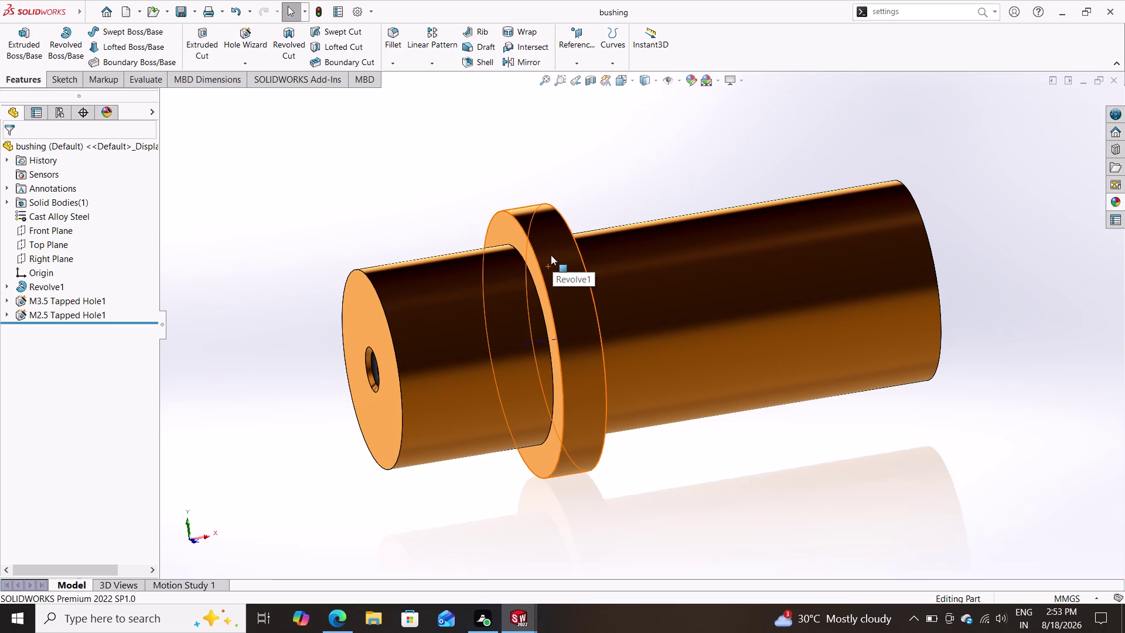
click(123, 9)
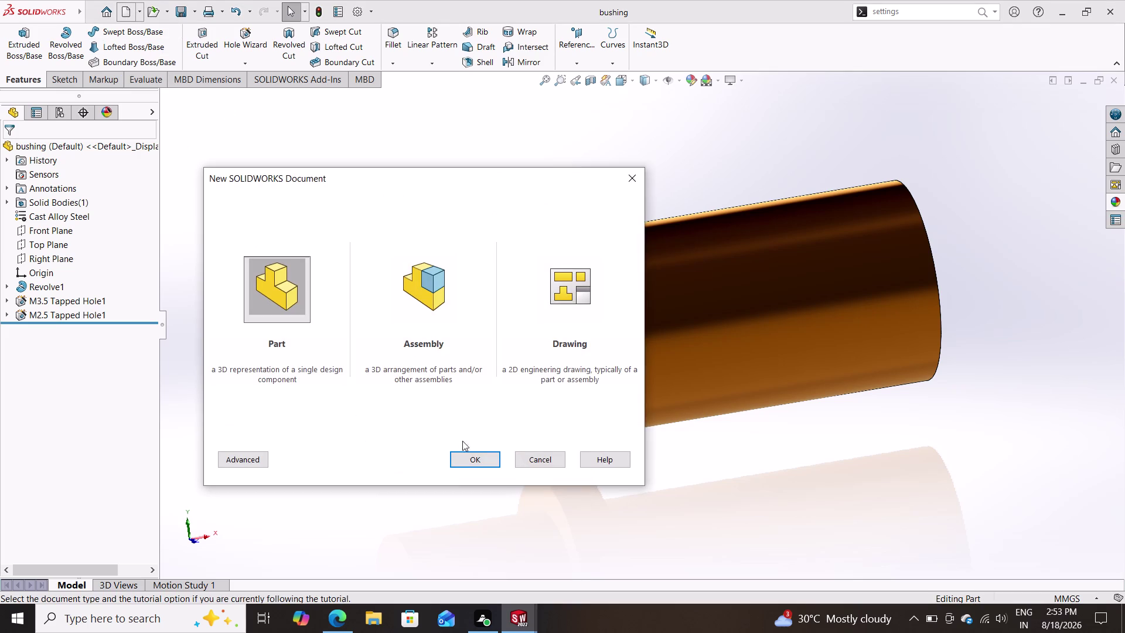
Create a new part and start a sketch on the Top Plane.
click(463, 460)
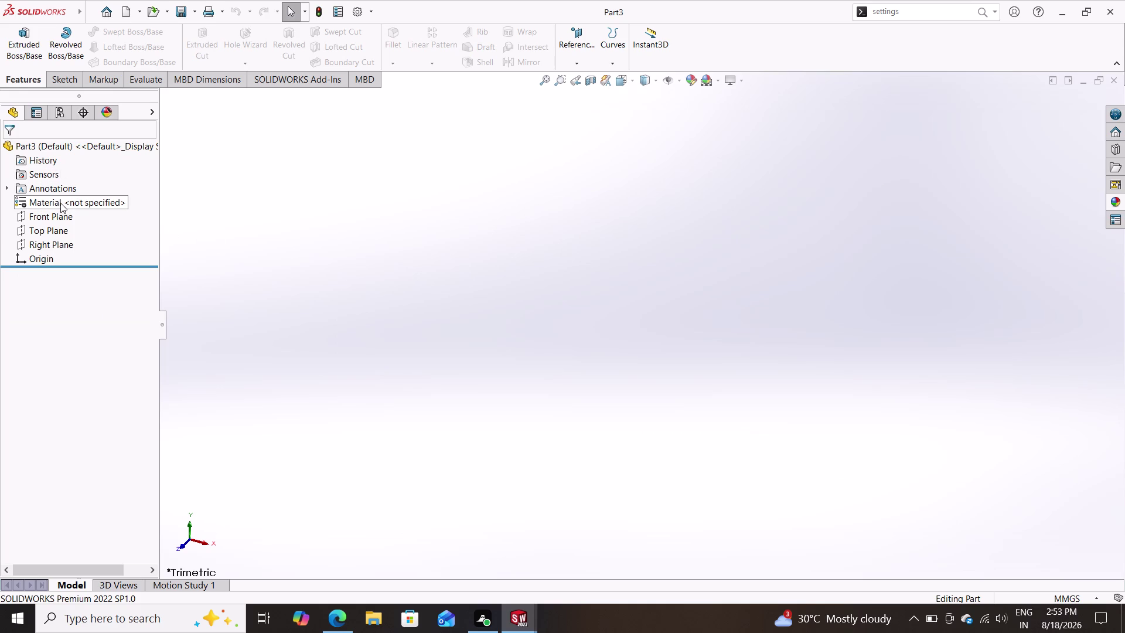
click(48, 230)
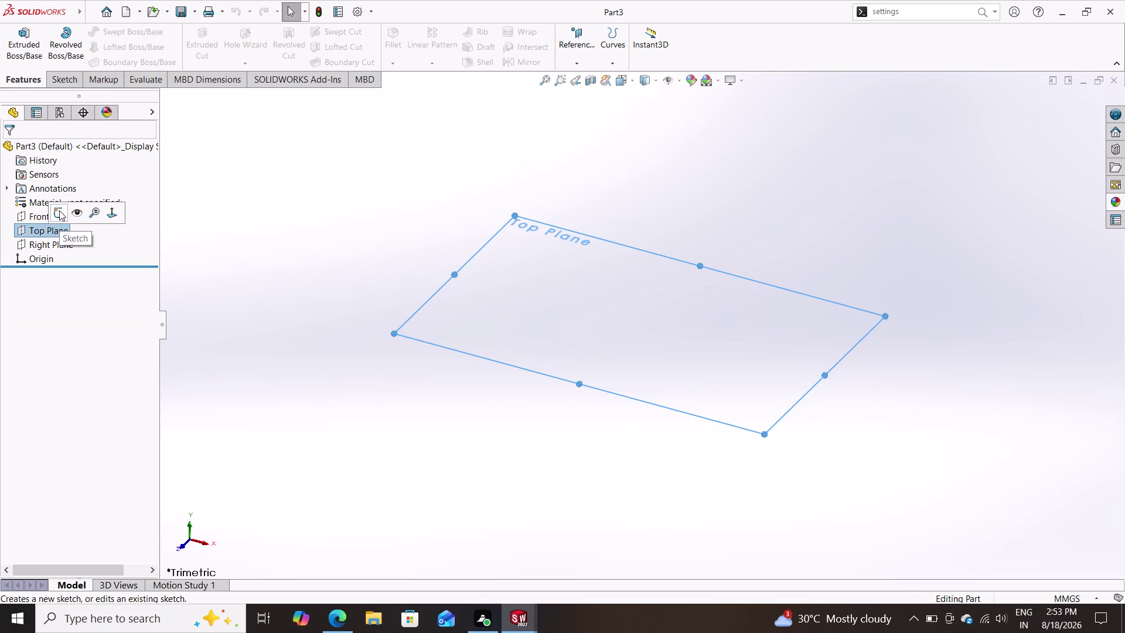
click(60, 210)
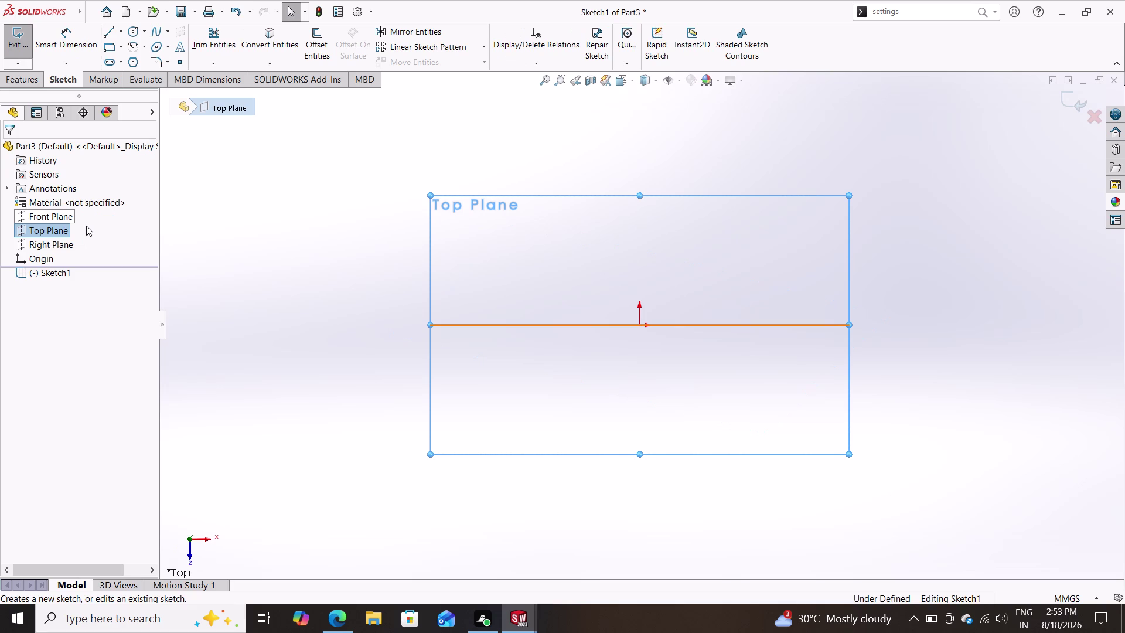
Draw two concentric circles centred on the origin, a smaller inner and larger outer one.
click(136, 28)
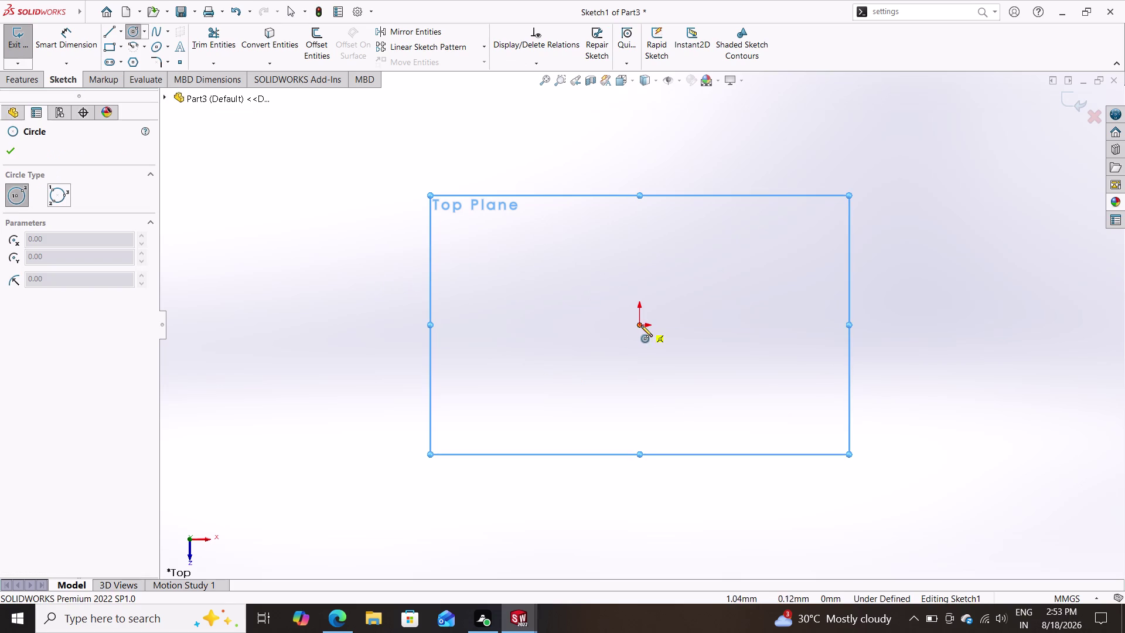
click(639, 325)
click(700, 410)
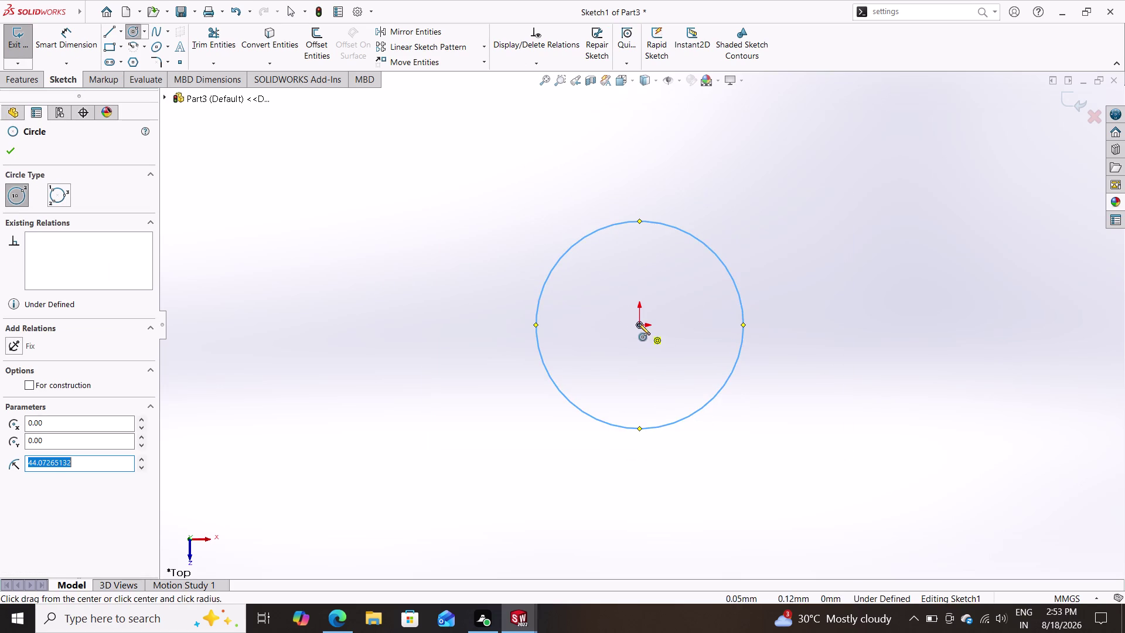
click(639, 322)
click(748, 410)
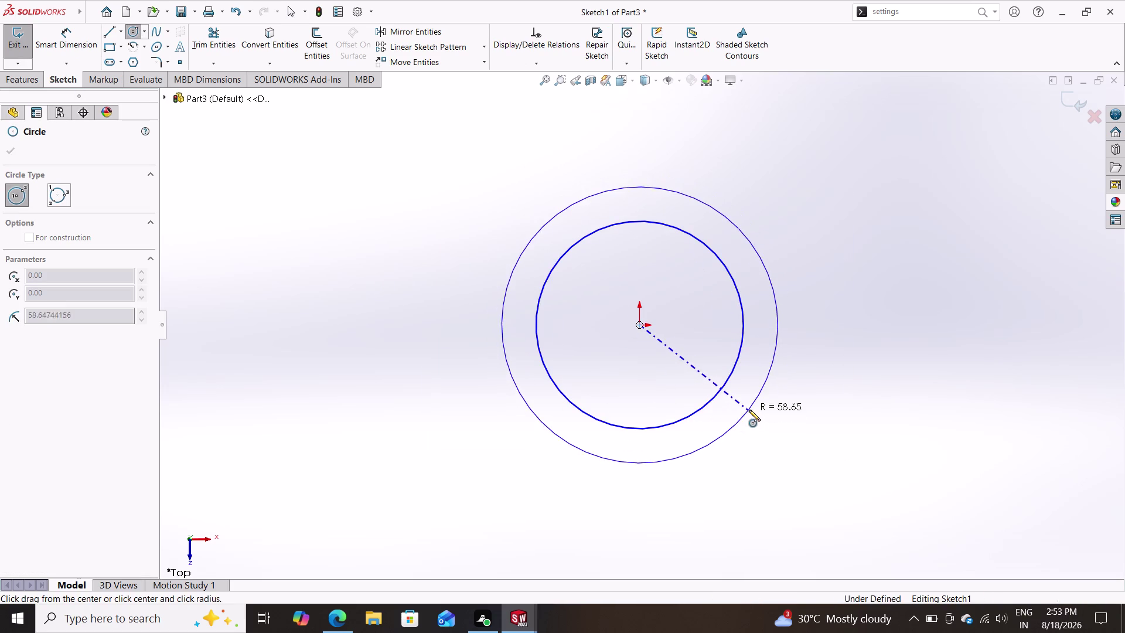
click(85, 40)
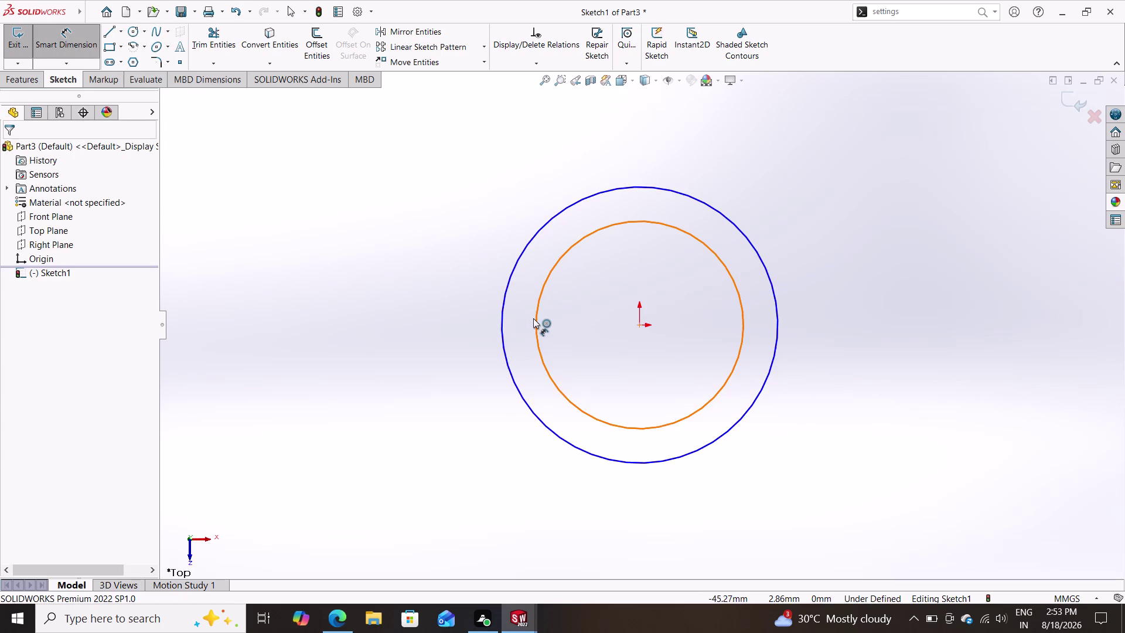
Dimension the inner circle to a 3.75 diameter.
drag(535, 319, 506, 307)
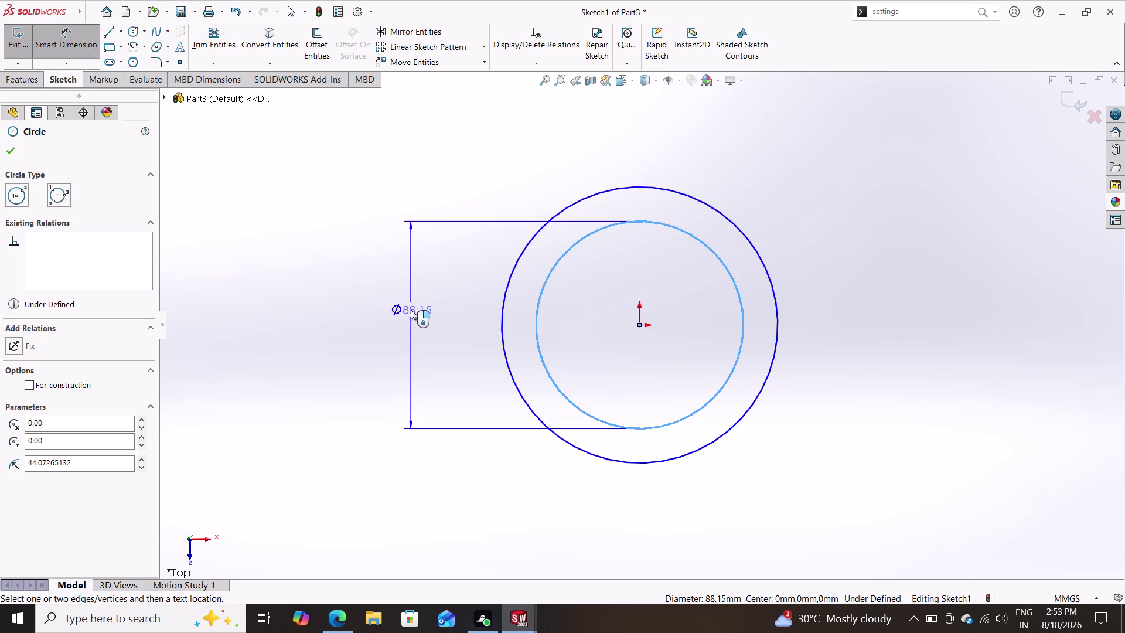
click(408, 317)
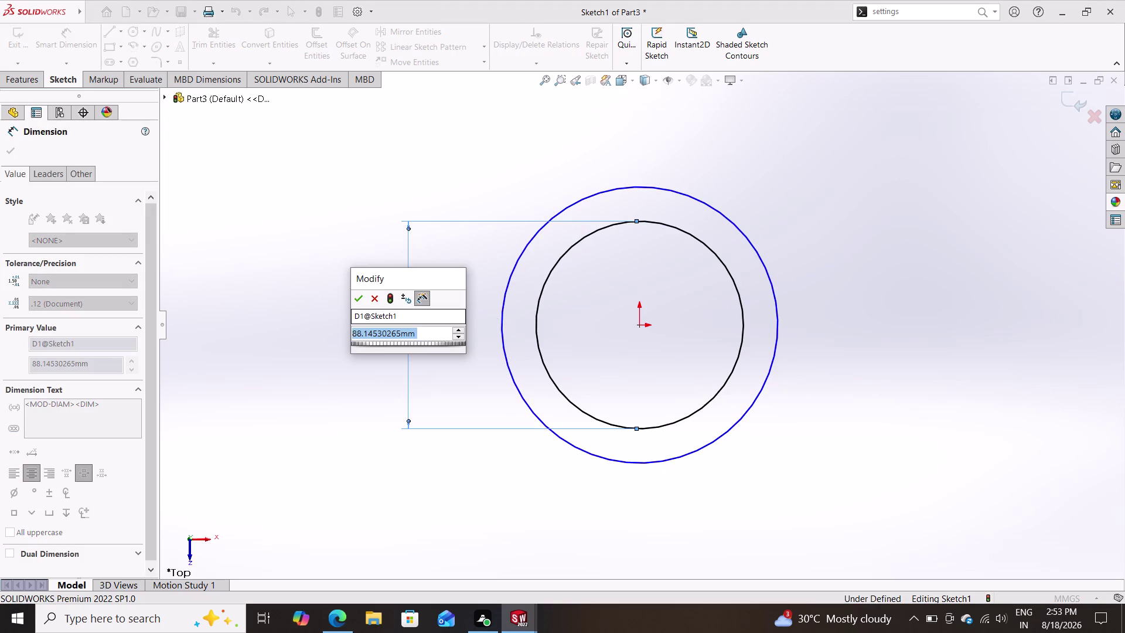
text(3)
text(.75)
key(Return)
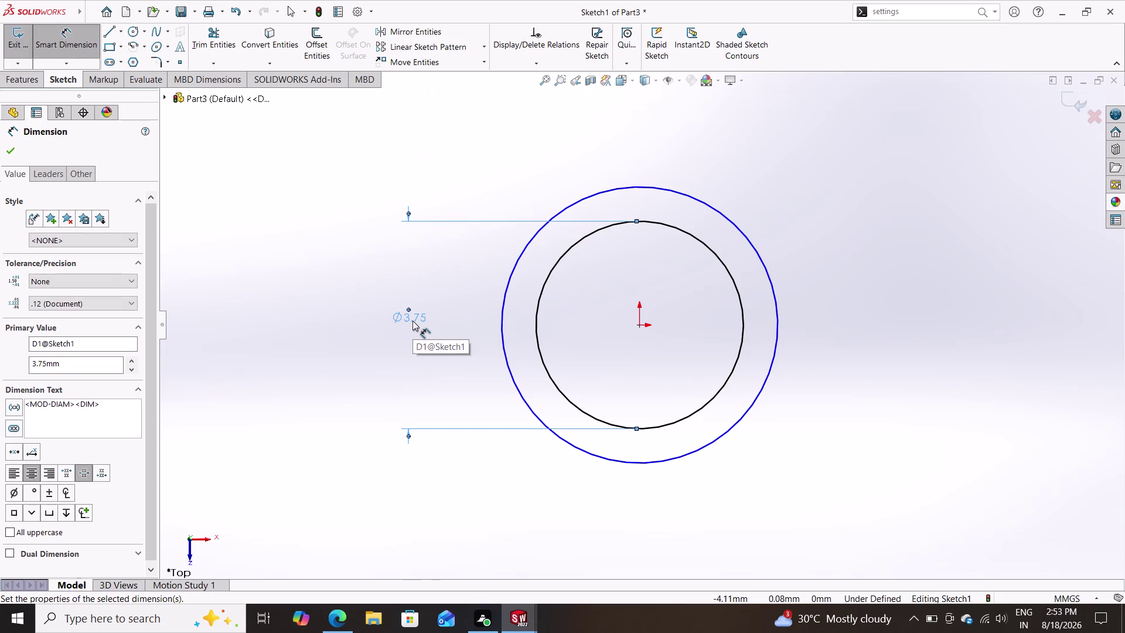
Dimension the outer circle to a 15 diameter and finish dimensioning.
click(504, 339)
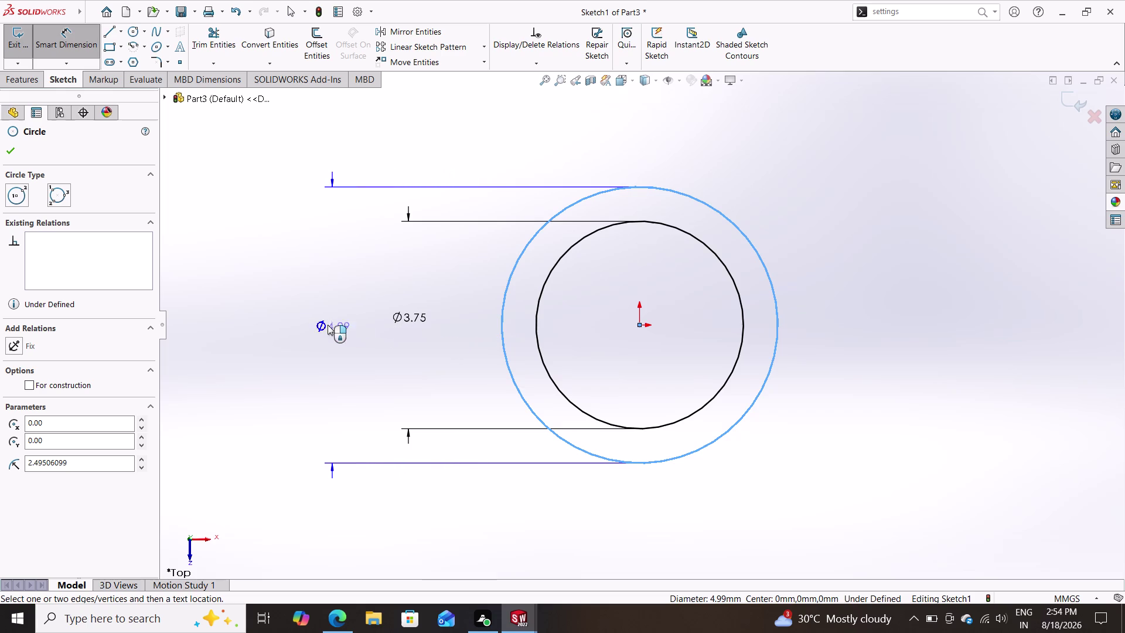
click(326, 325)
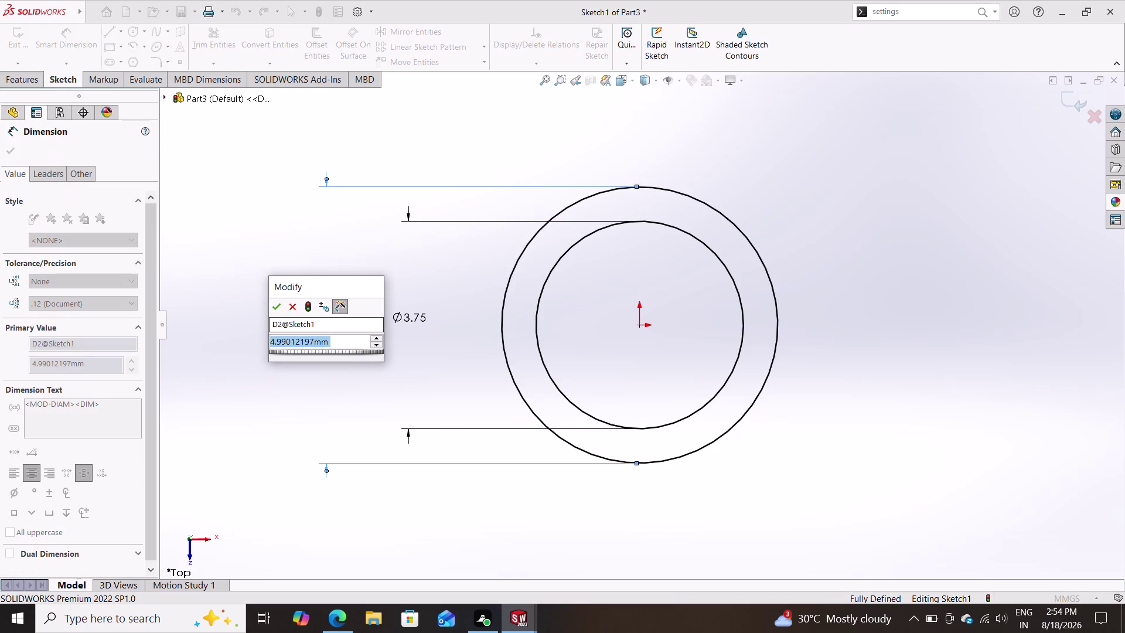
text(15)
key(Return)
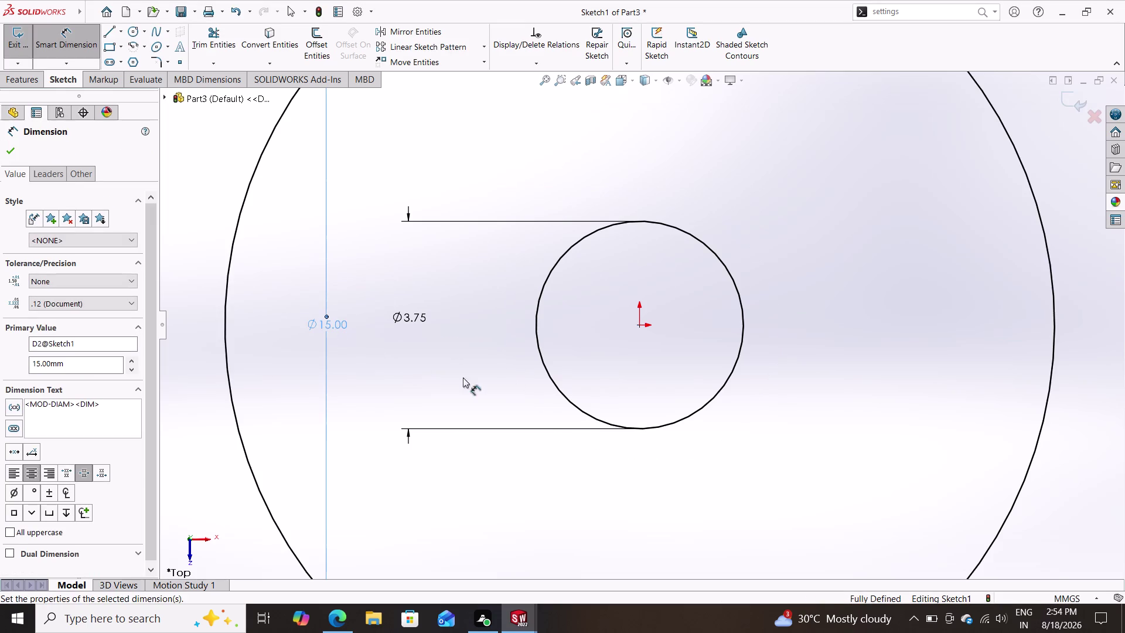
scroll(down, 3)
scroll(up, 3)
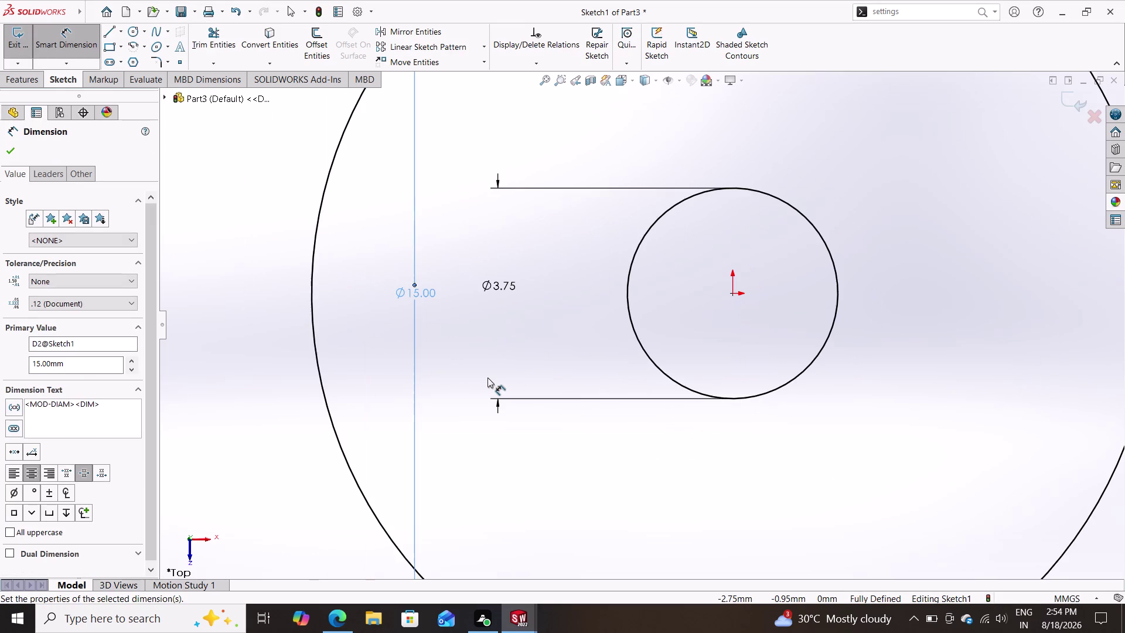
scroll(up, 3)
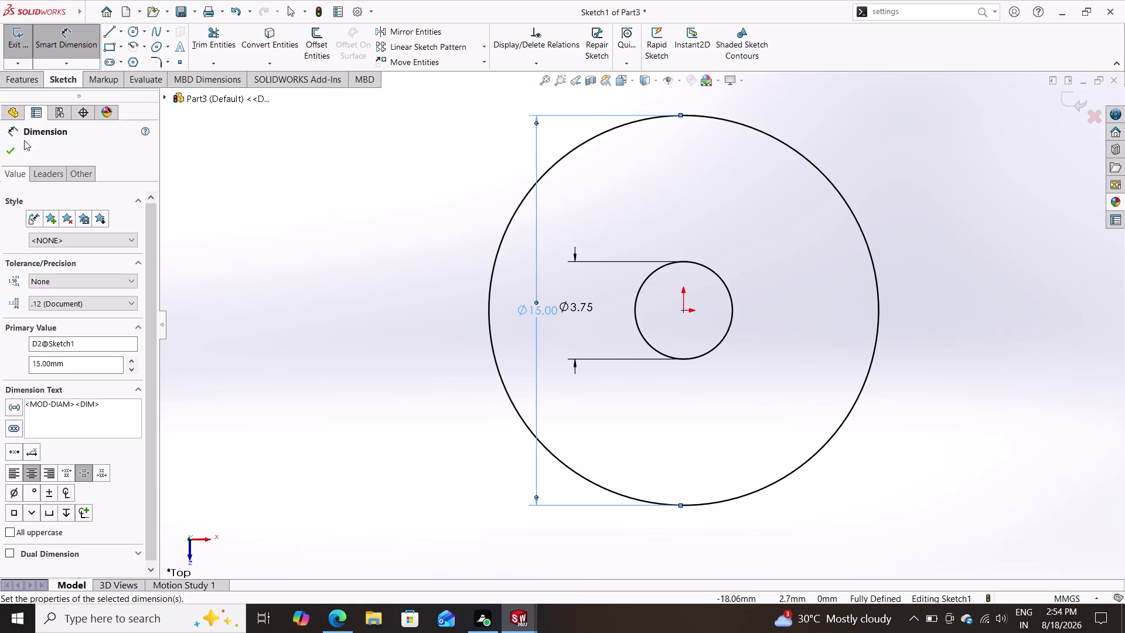
click(11, 143)
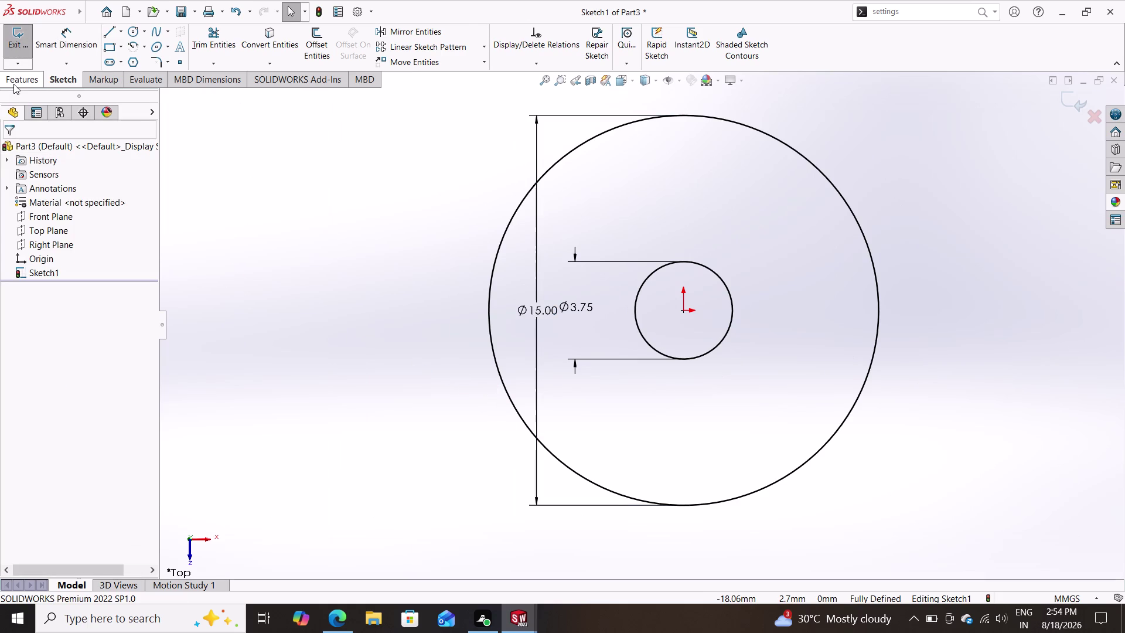
click(14, 83)
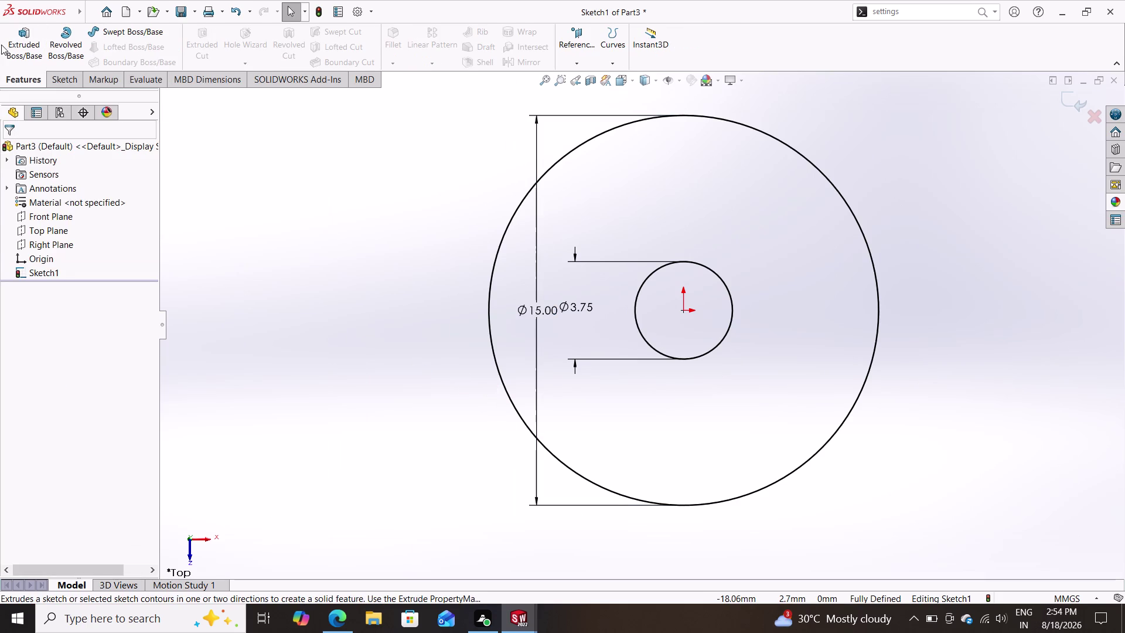
Extrude the concentric circles Mid Plane to 1 mm depth, forming the washer.
click(23, 42)
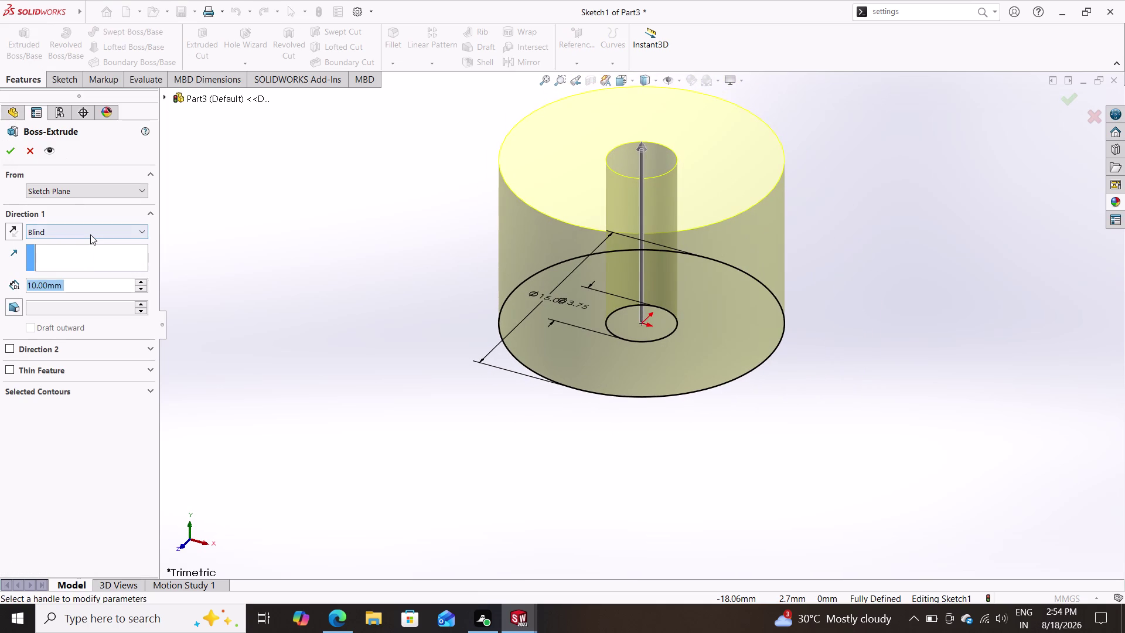
click(90, 234)
click(73, 292)
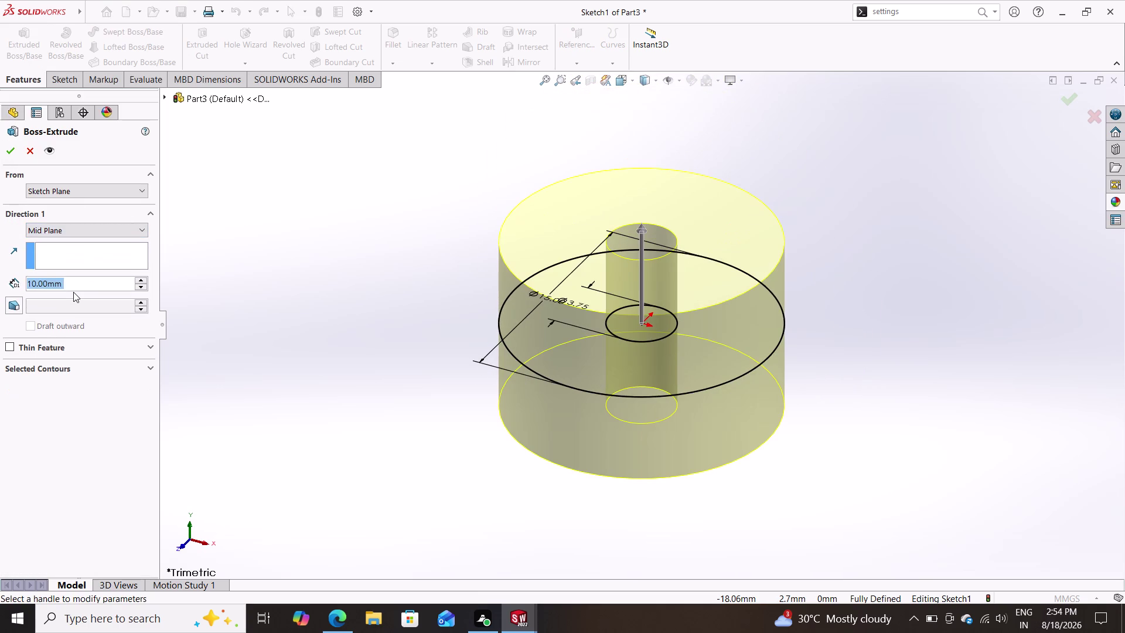
key(1)
key(Return)
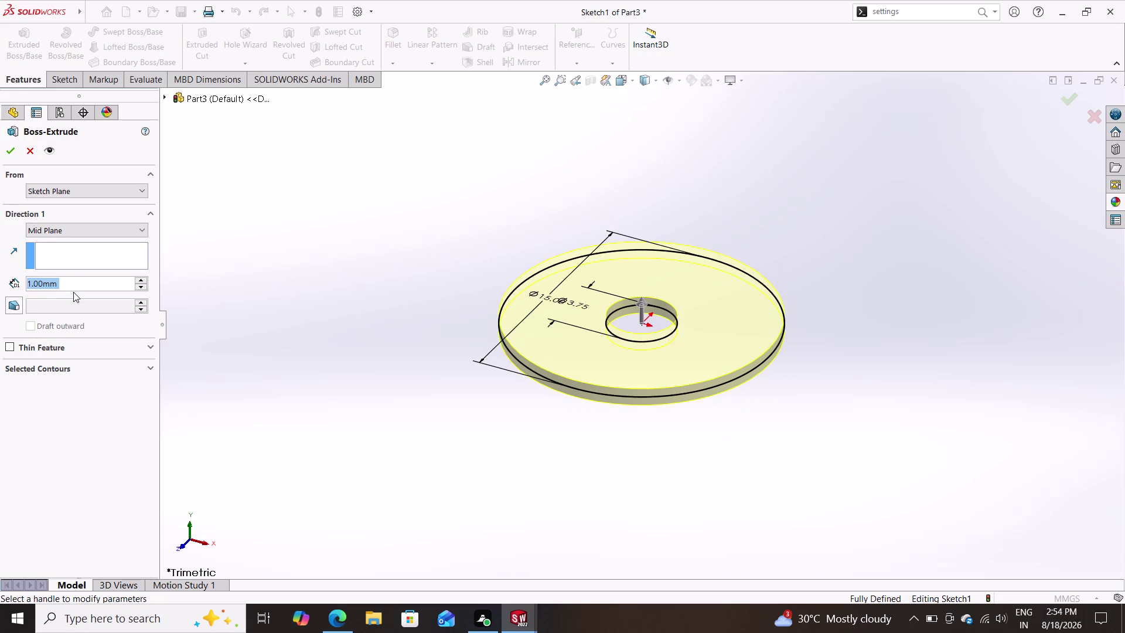
click(4, 155)
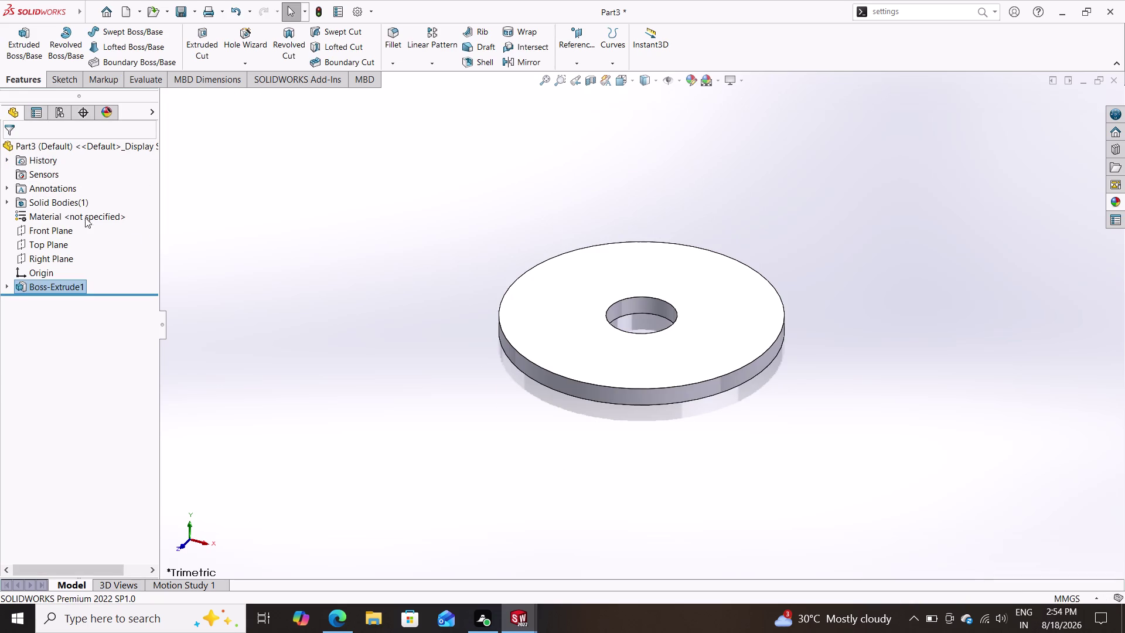
right_click(64, 220)
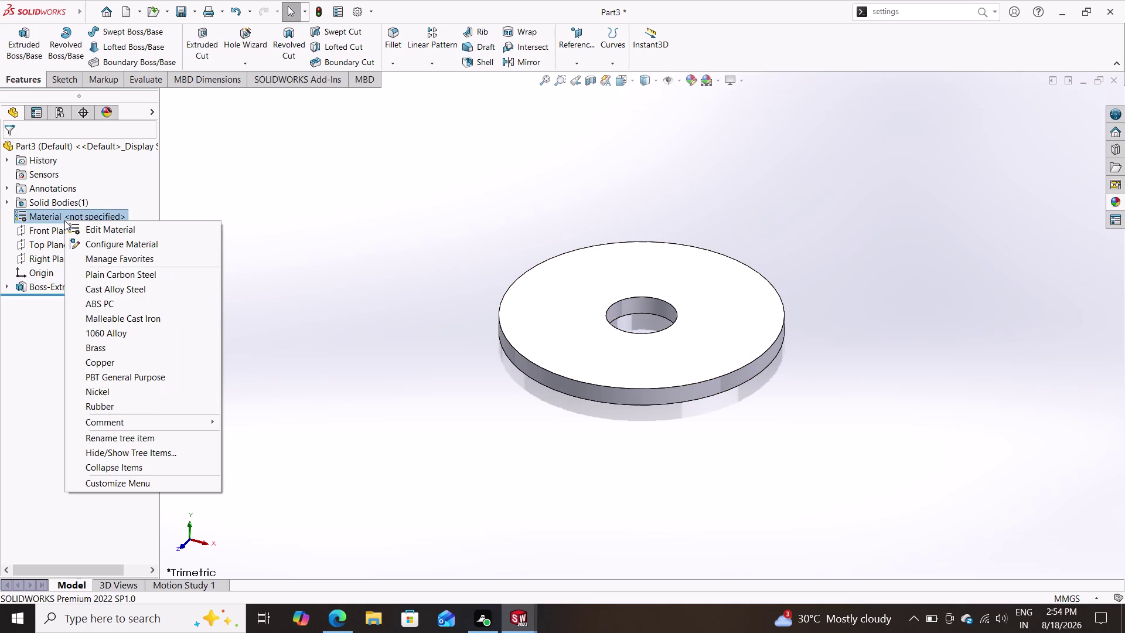
Apply Alloy Steel from the Steel materials to the washer.
click(81, 227)
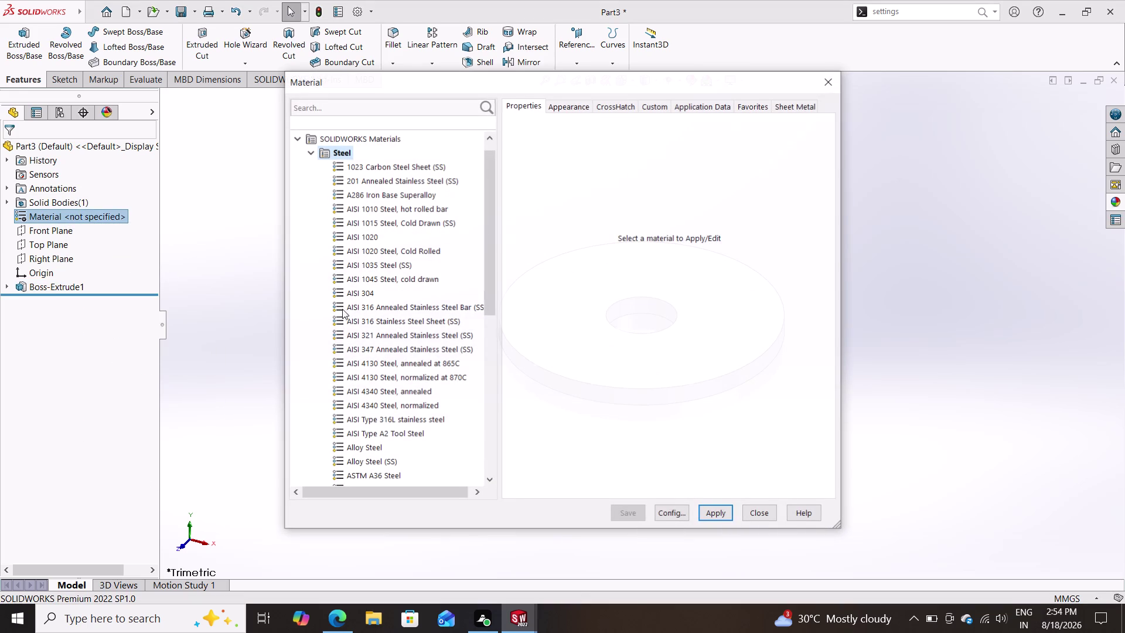
scroll(down, 3)
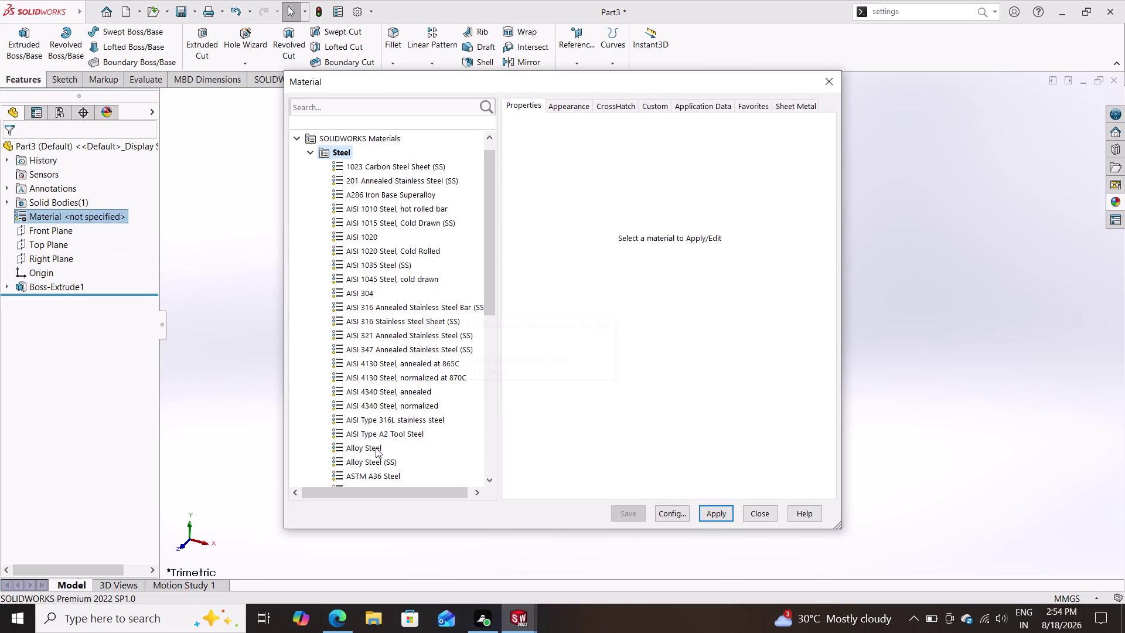
click(376, 450)
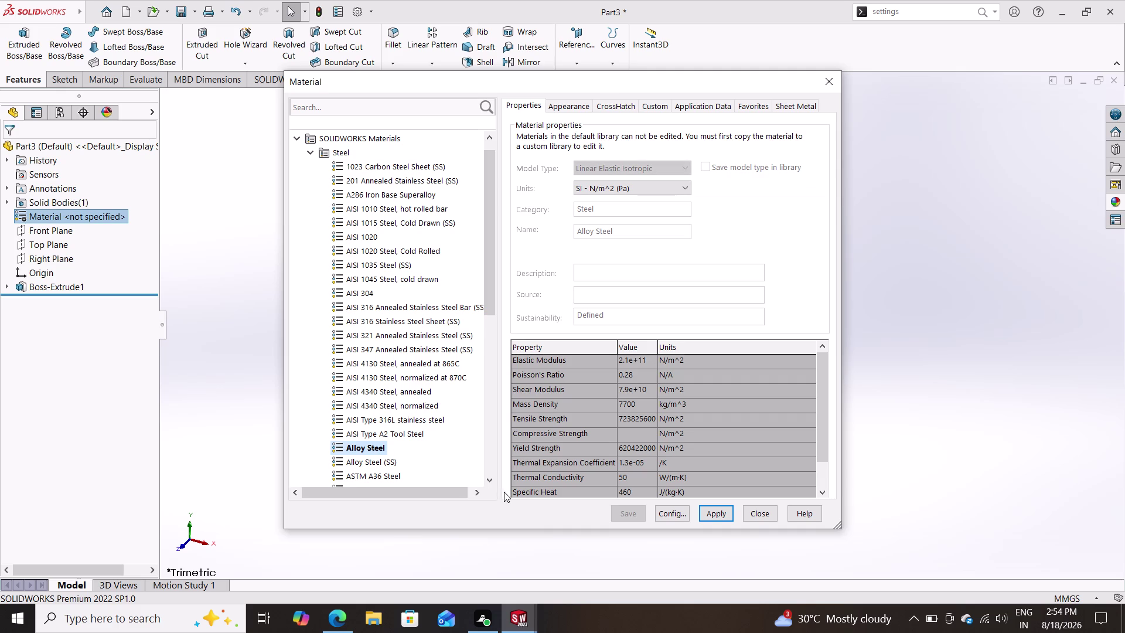
click(718, 514)
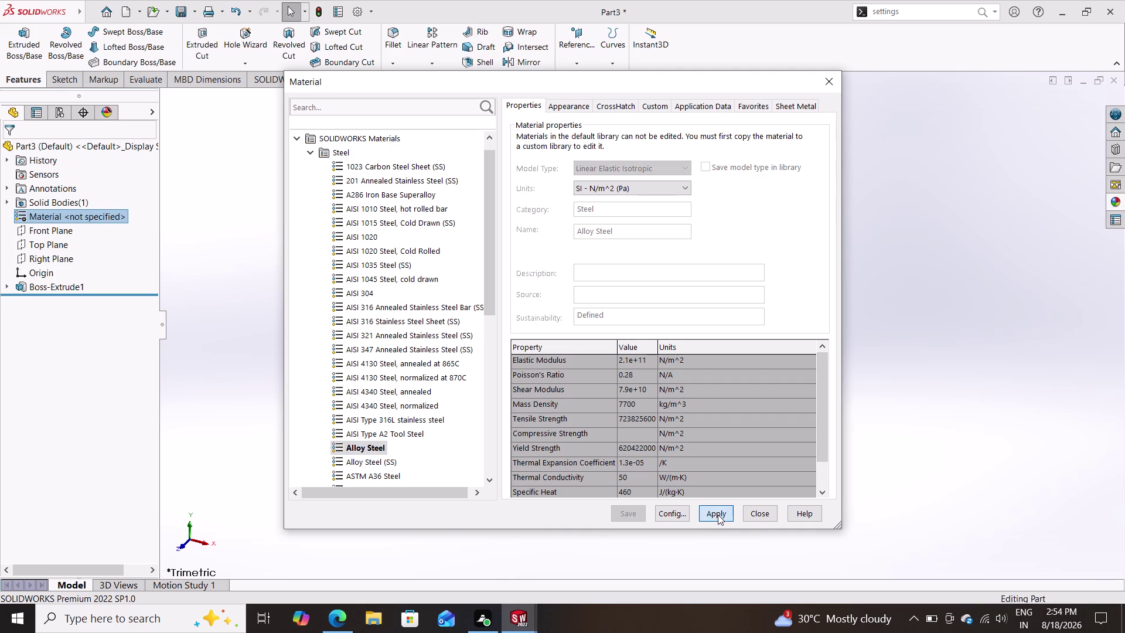
click(753, 515)
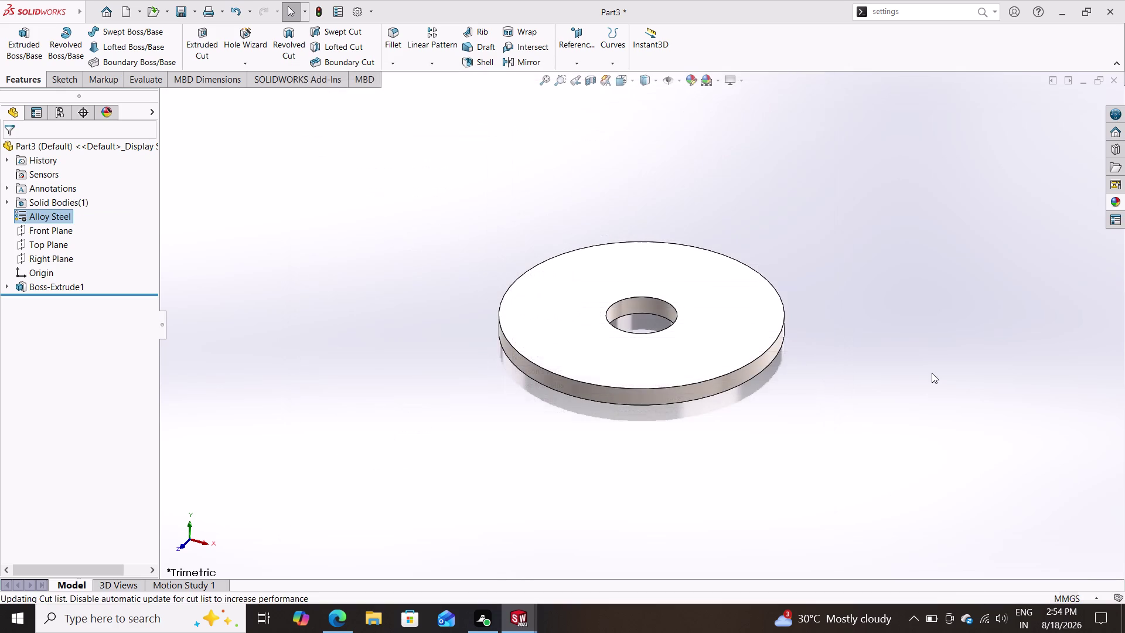
click(1113, 201)
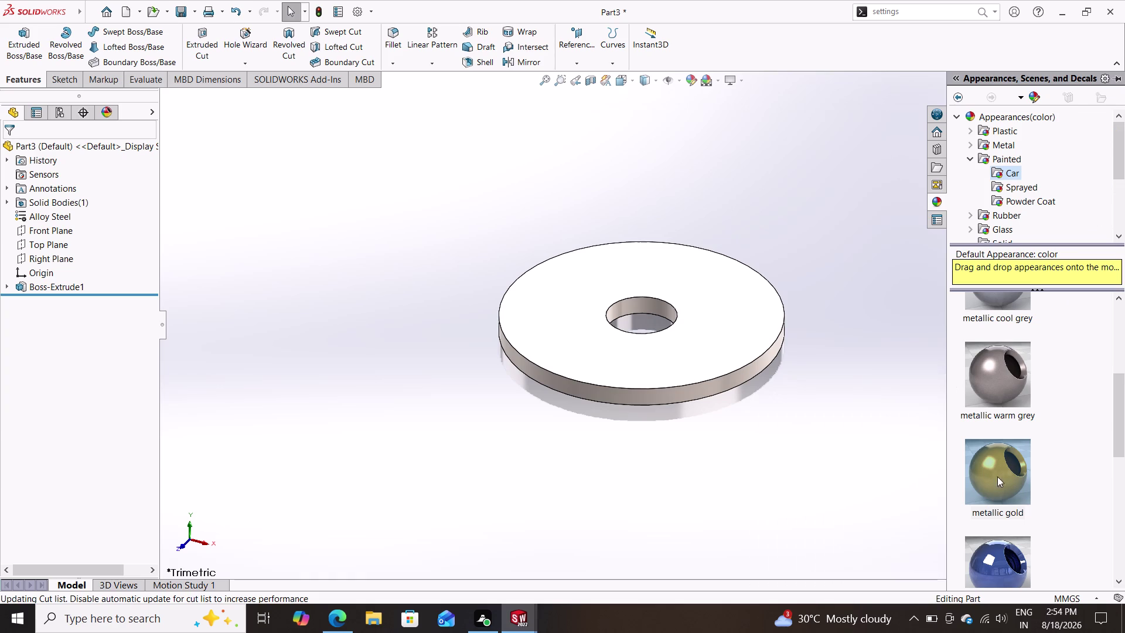
Paint the washer's whole body with a blue appearance.
drag(1001, 537, 651, 287)
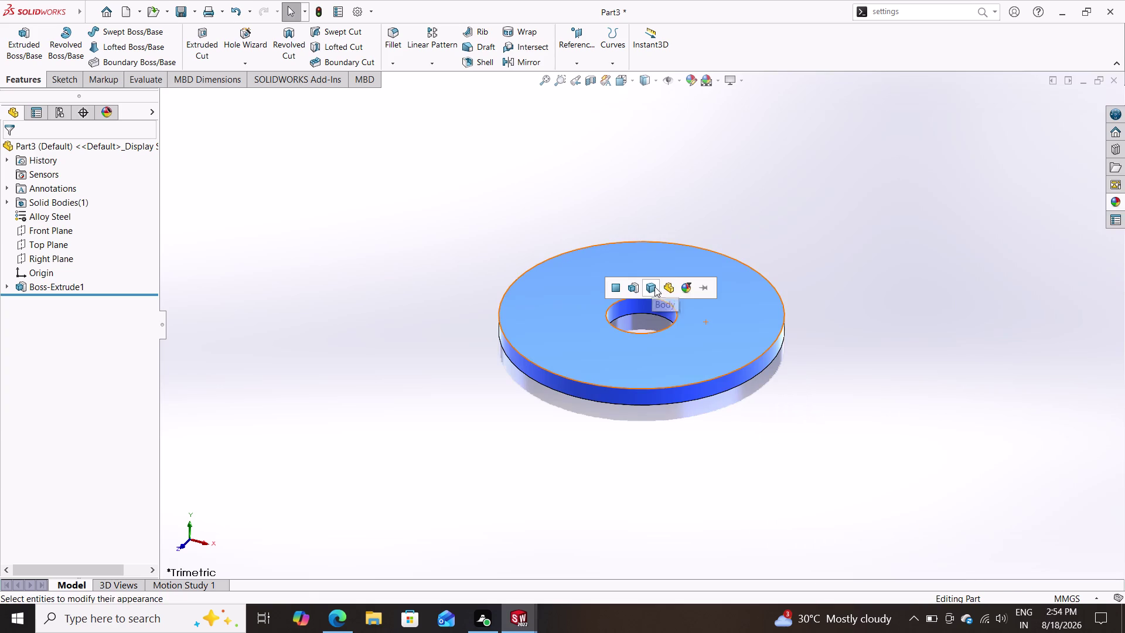
click(667, 287)
middle_drag(843, 352, 831, 346)
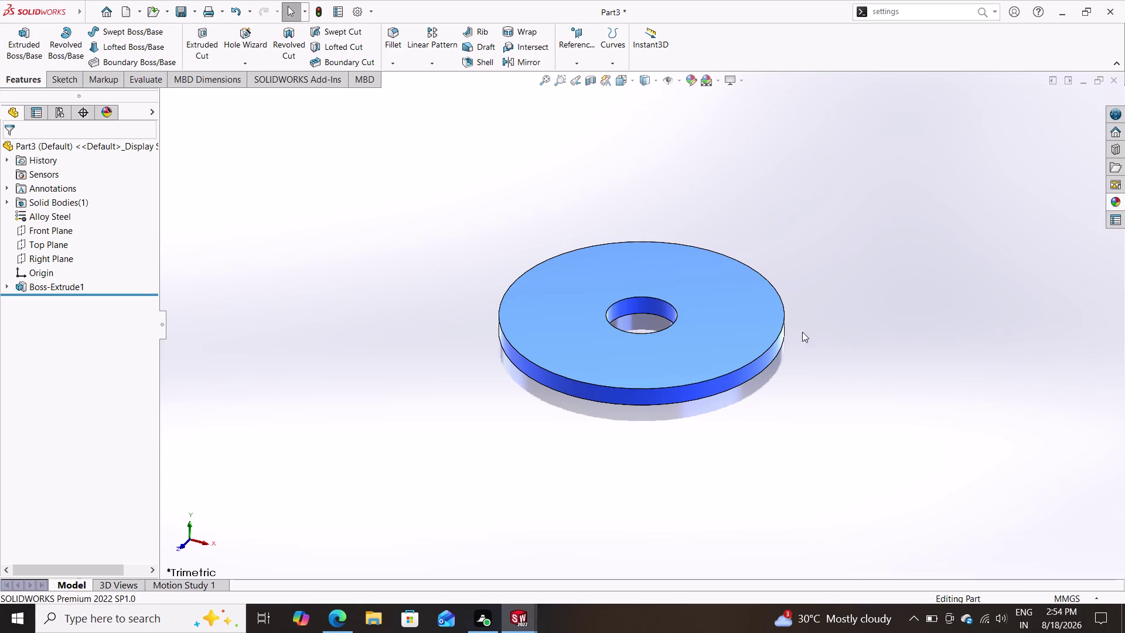
middle_drag(831, 346, 838, 316)
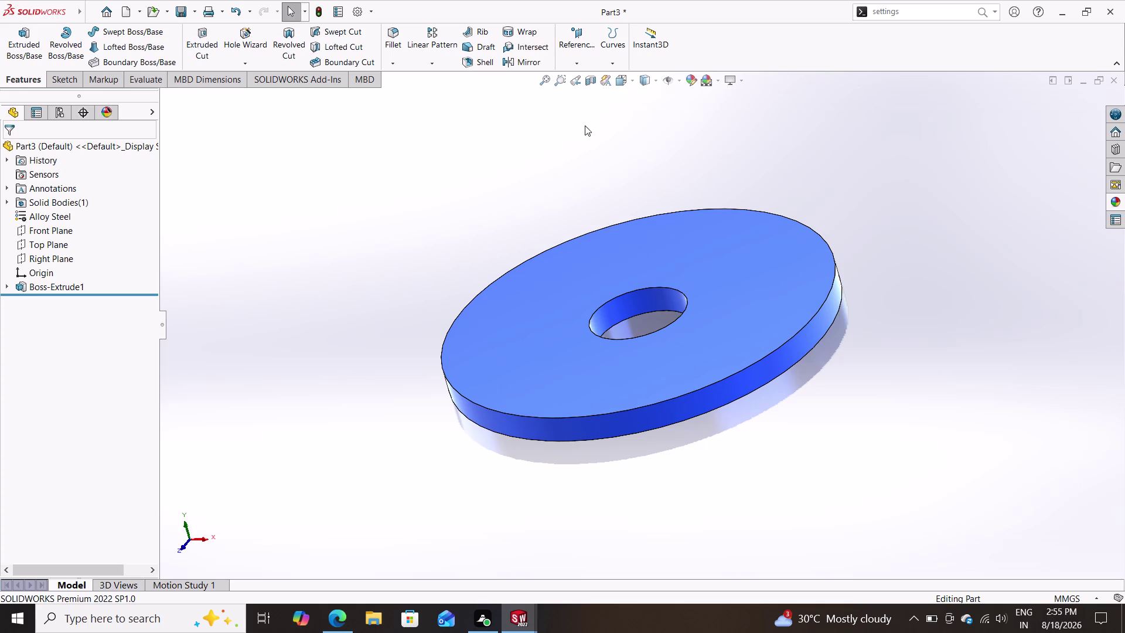
Switch the background to the Plain White scene and orbit to view the washer.
click(715, 85)
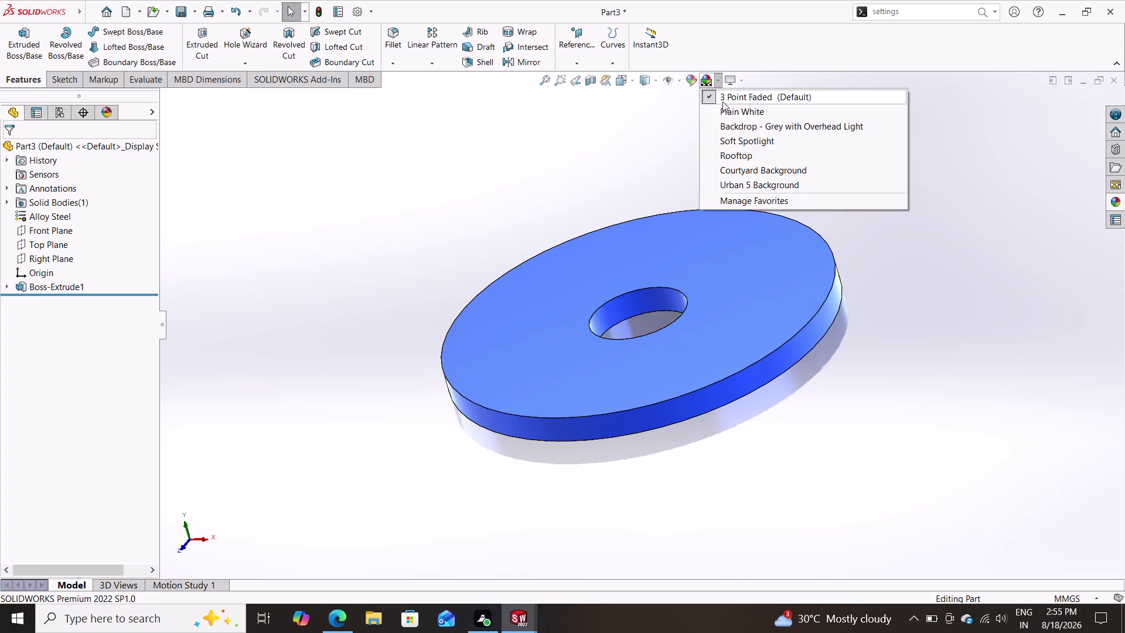
click(722, 102)
click(716, 79)
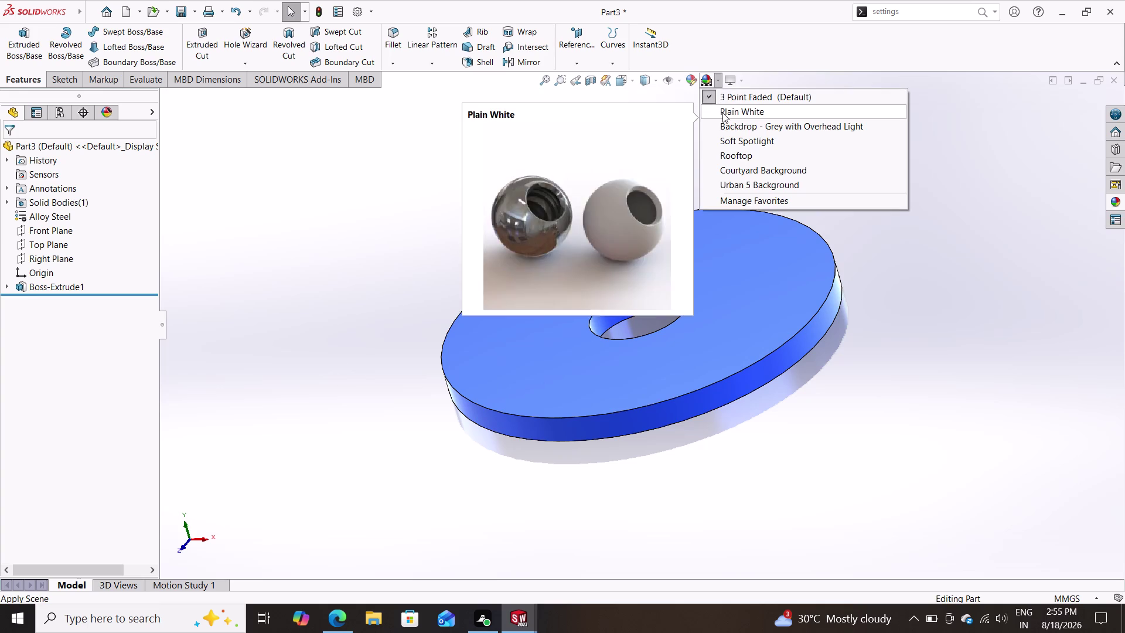
click(722, 113)
middle_drag(820, 199, 700, 198)
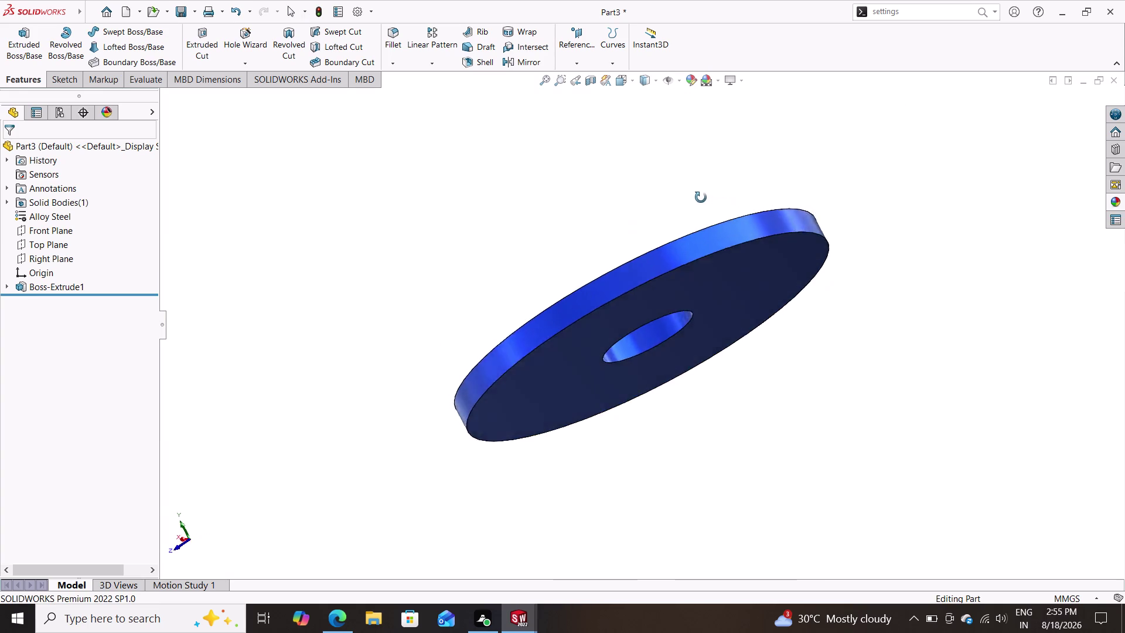
middle_drag(700, 198, 843, 272)
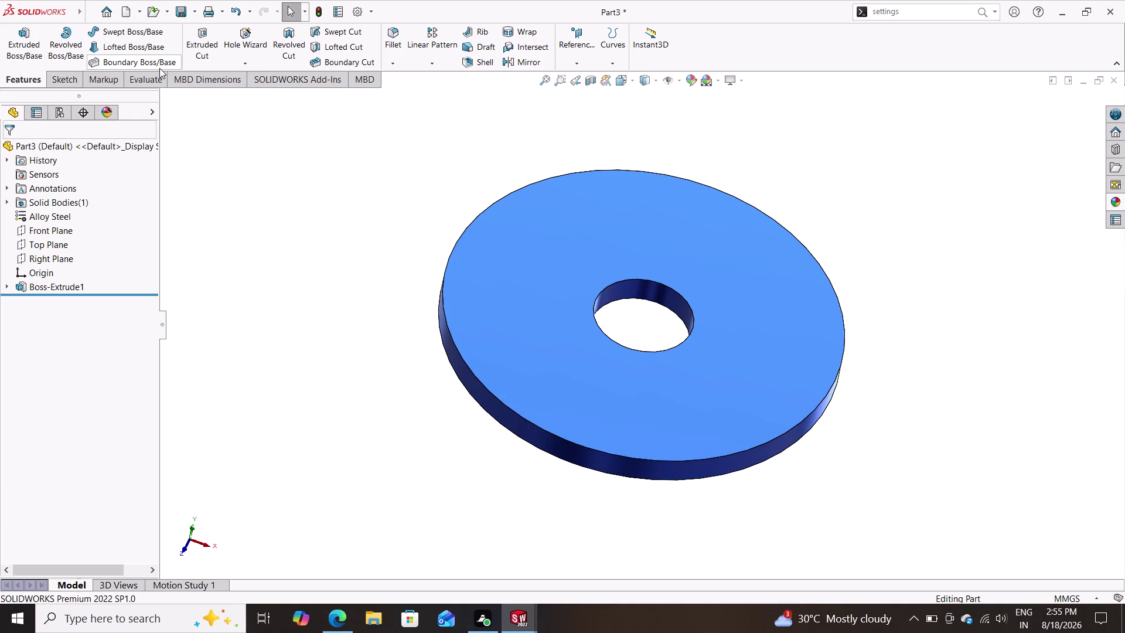
Save the blue part as 'washer', then start a new document.
click(196, 13)
click(197, 42)
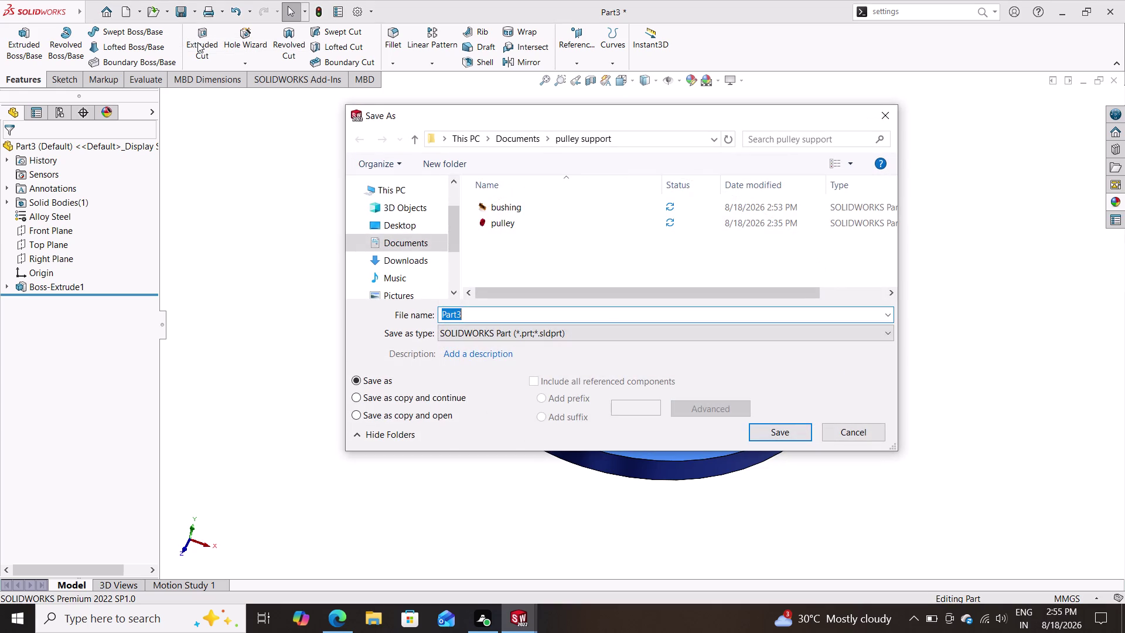
text(wah)
key(BackSpace)
text(sher)
click(758, 432)
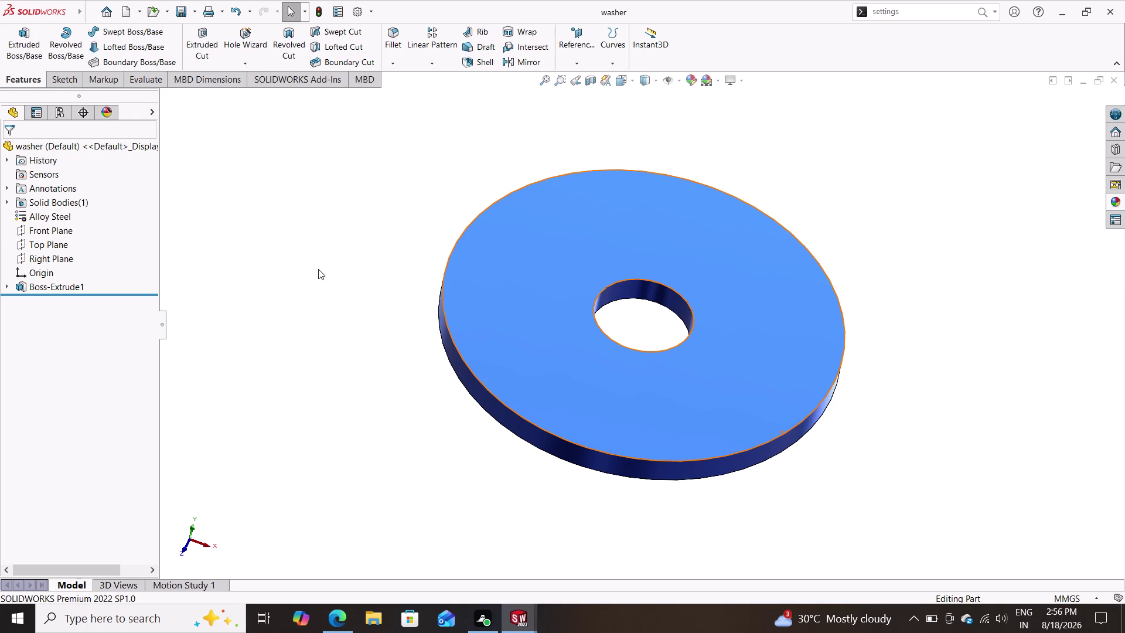
click(123, 15)
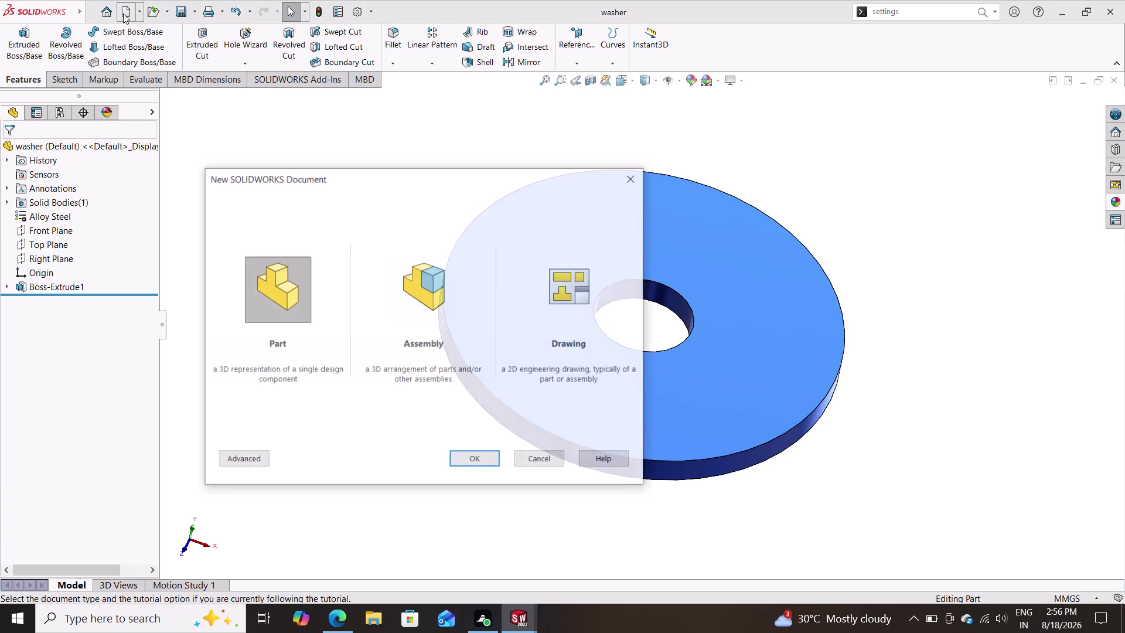
Create a new part and start a sketch on the Top Plane.
click(480, 452)
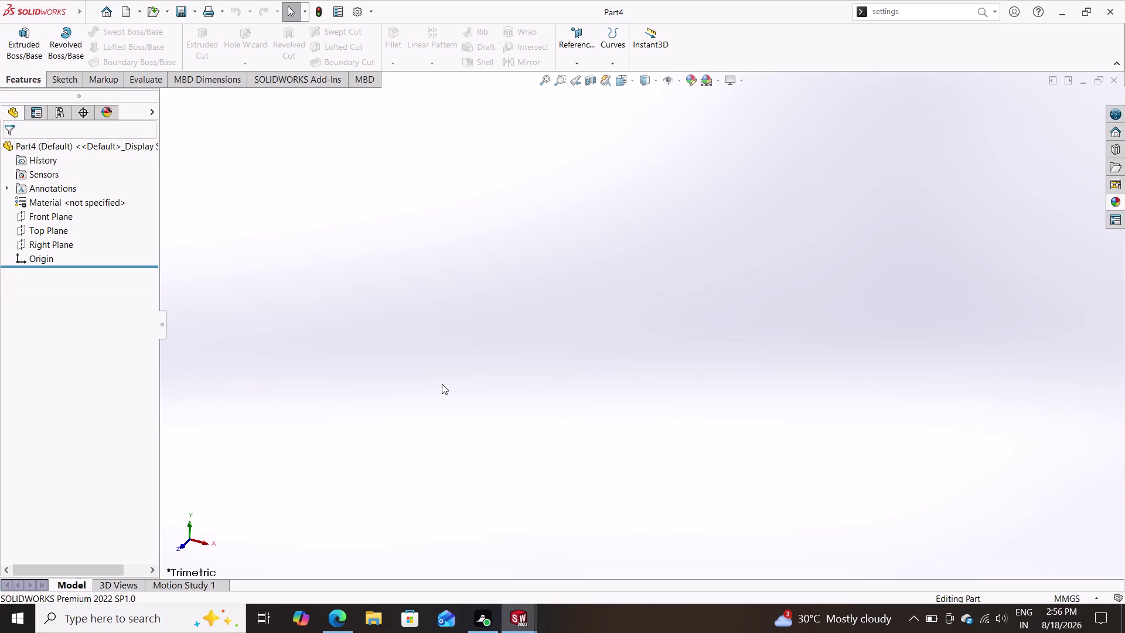
click(51, 233)
click(62, 220)
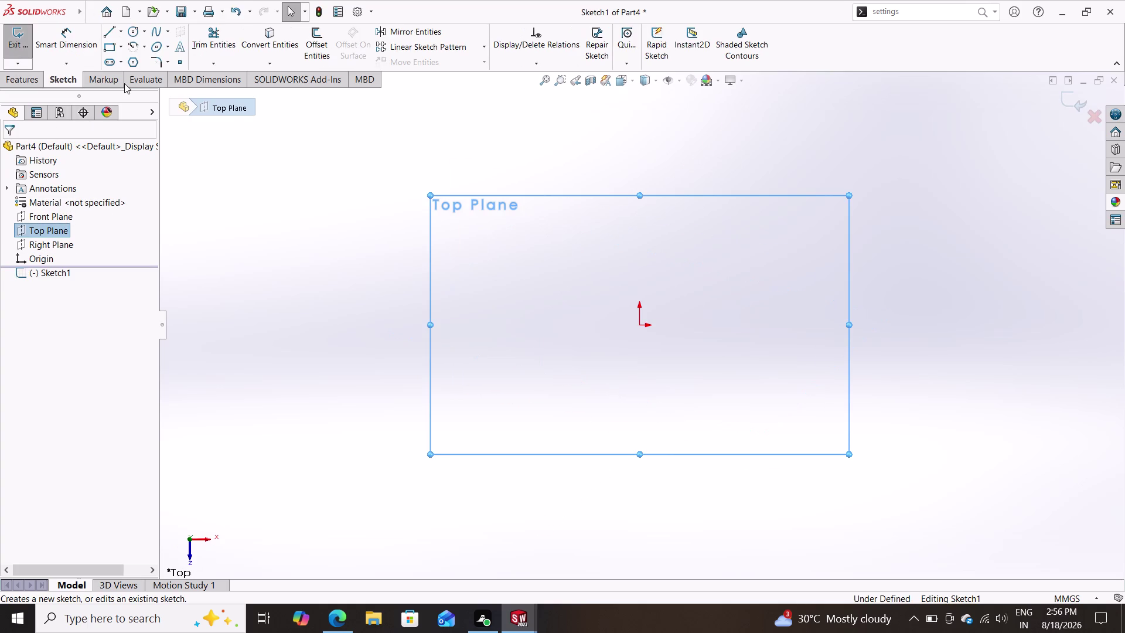
Draw a hexagon centred on the origin with one corner pointing straight up.
click(136, 64)
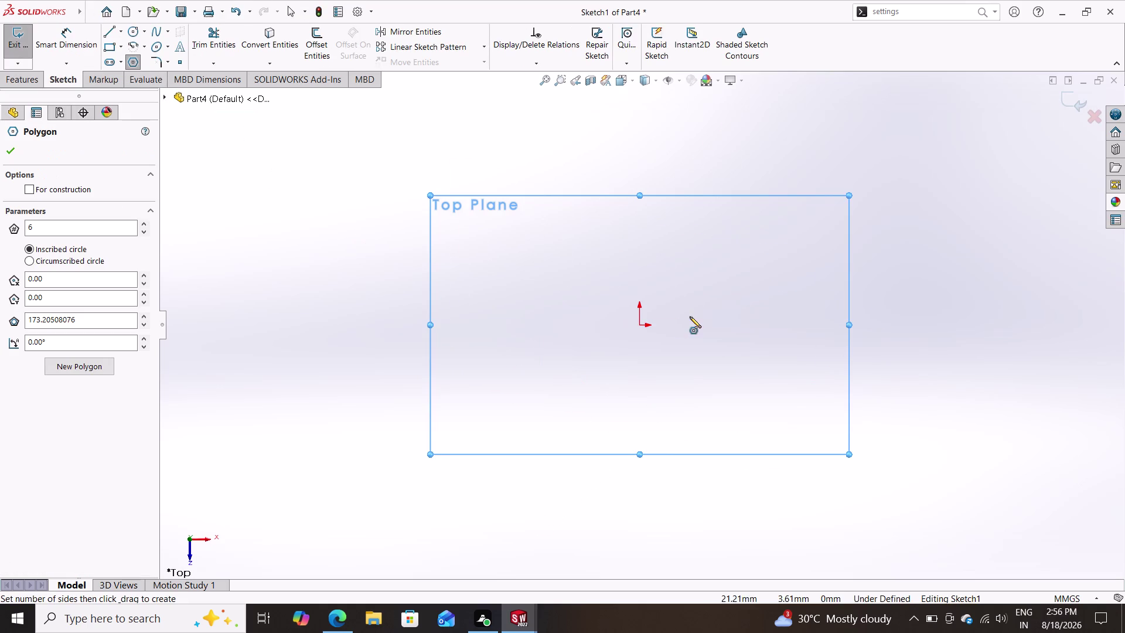
click(639, 321)
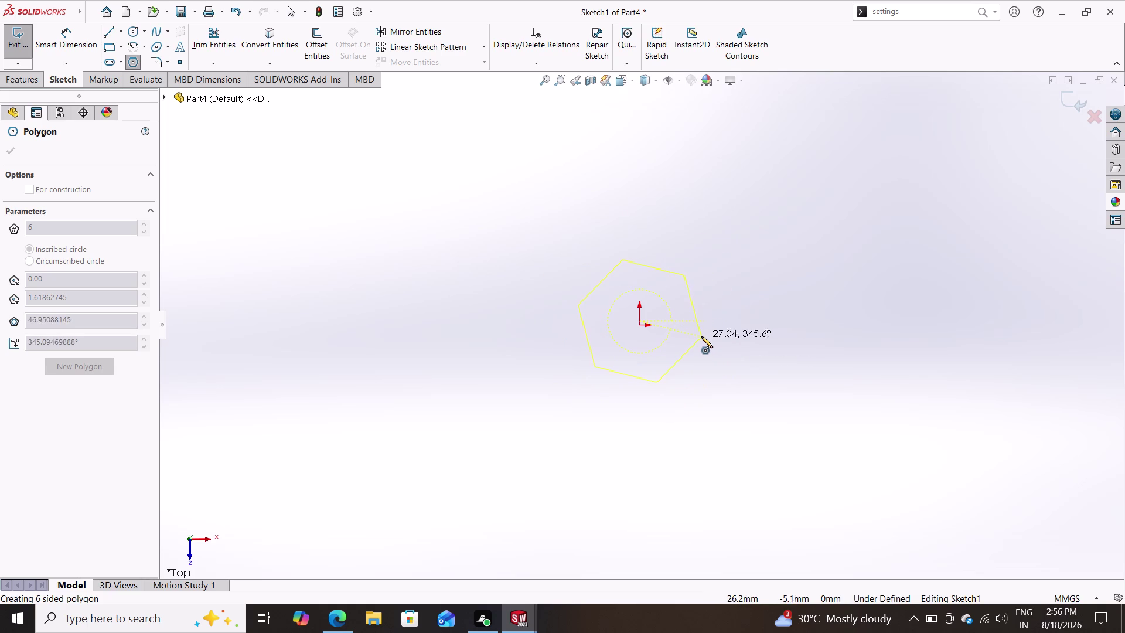
key(Escape)
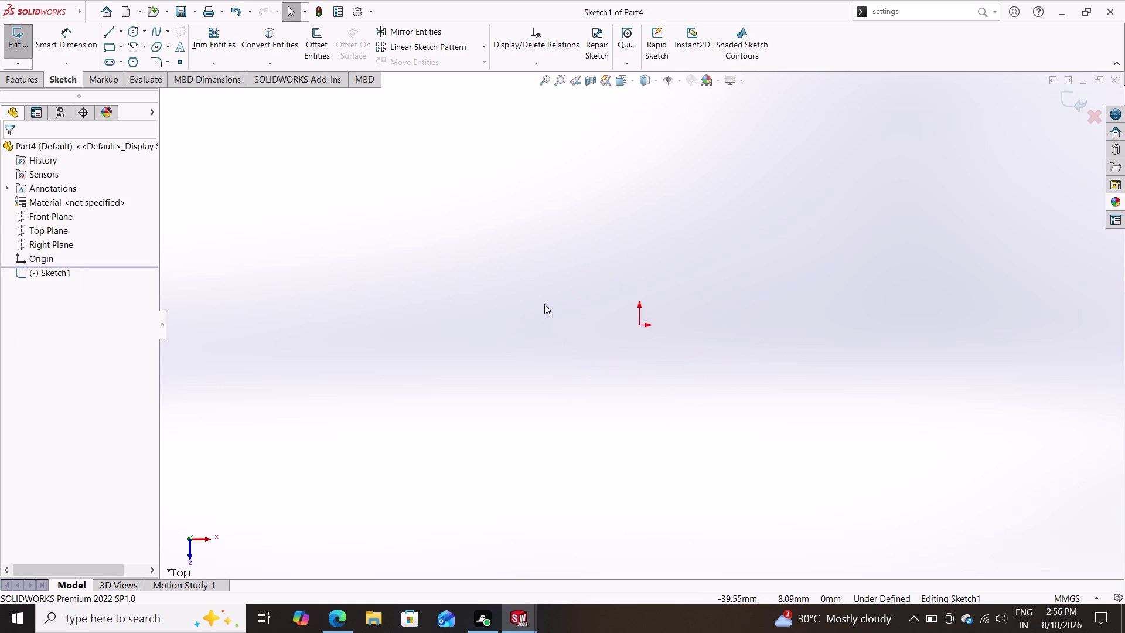
click(127, 63)
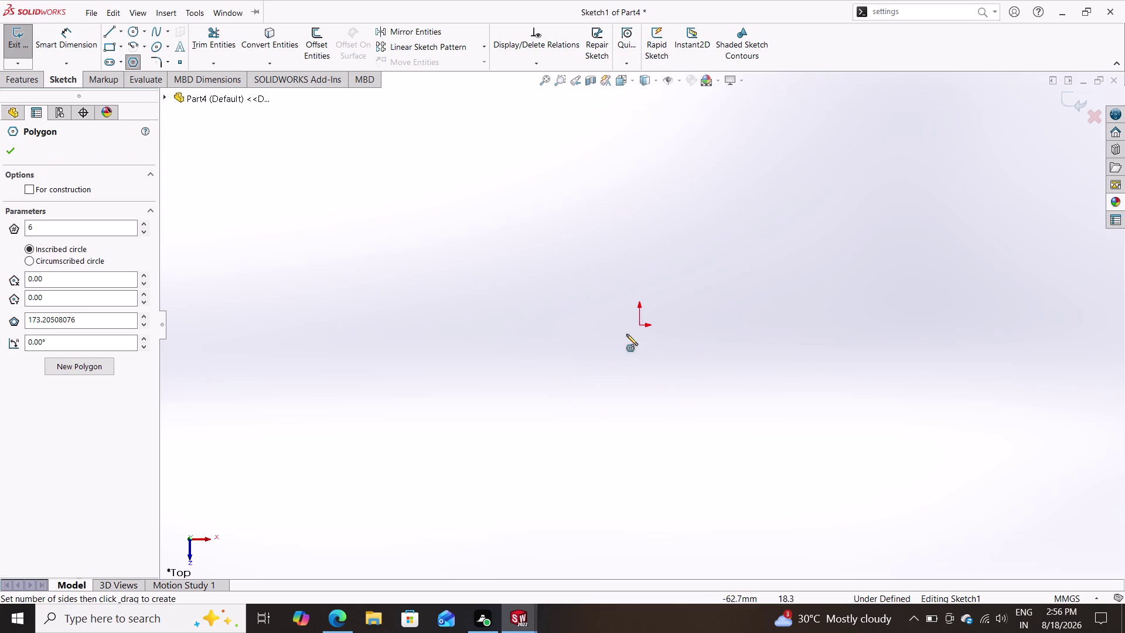
click(638, 325)
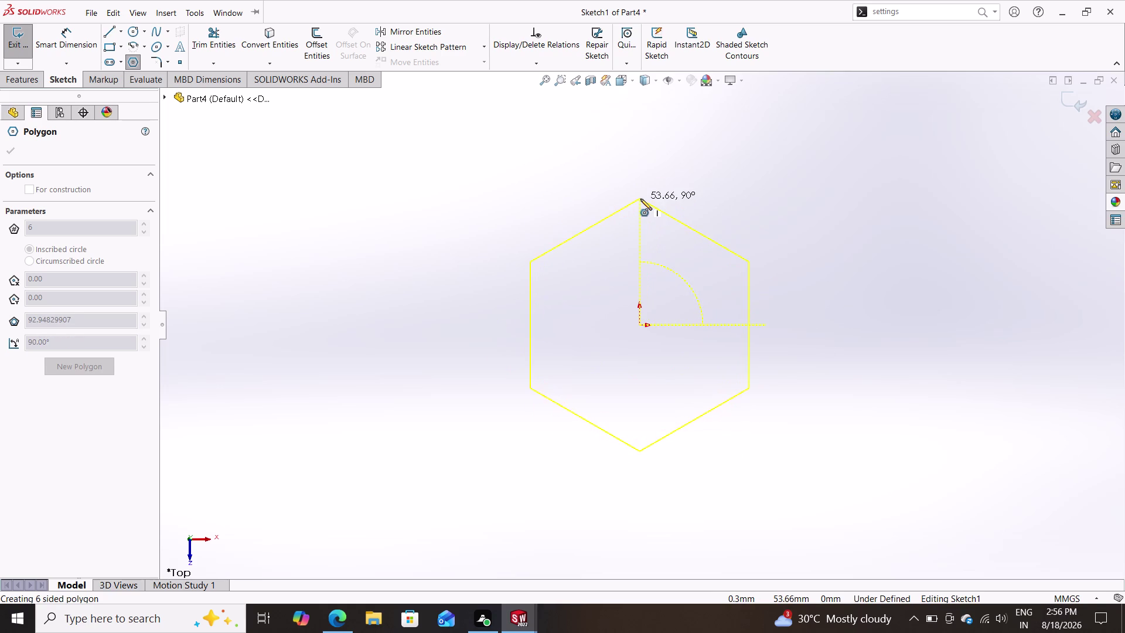
click(640, 198)
key(Escape)
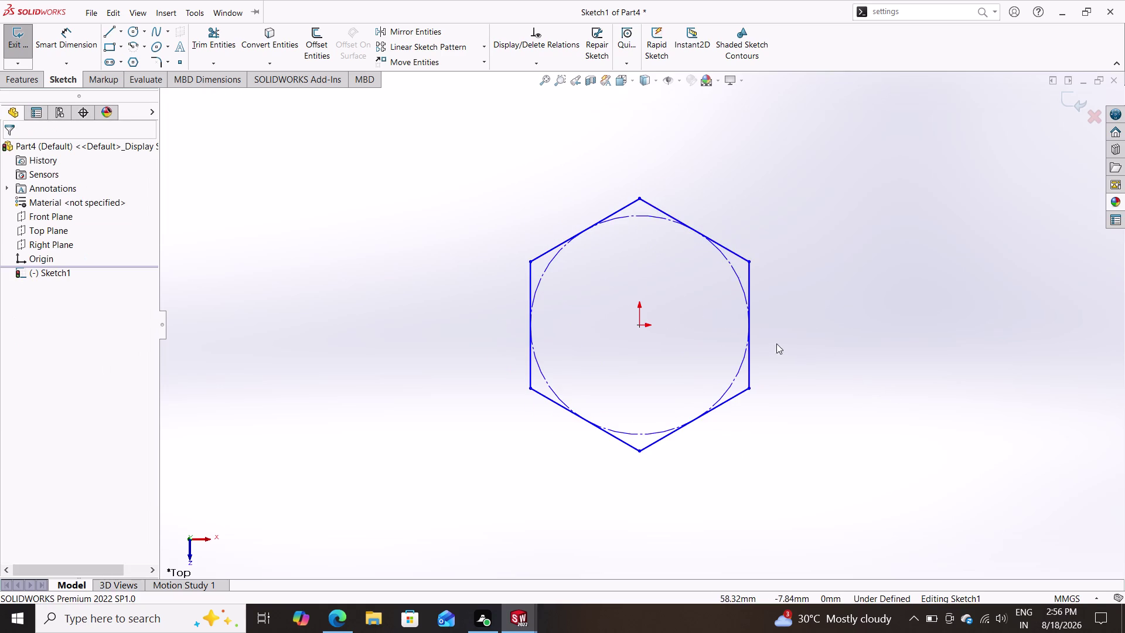
Make the hexagon's right side vertical, then undo to remove the hexagon.
click(748, 355)
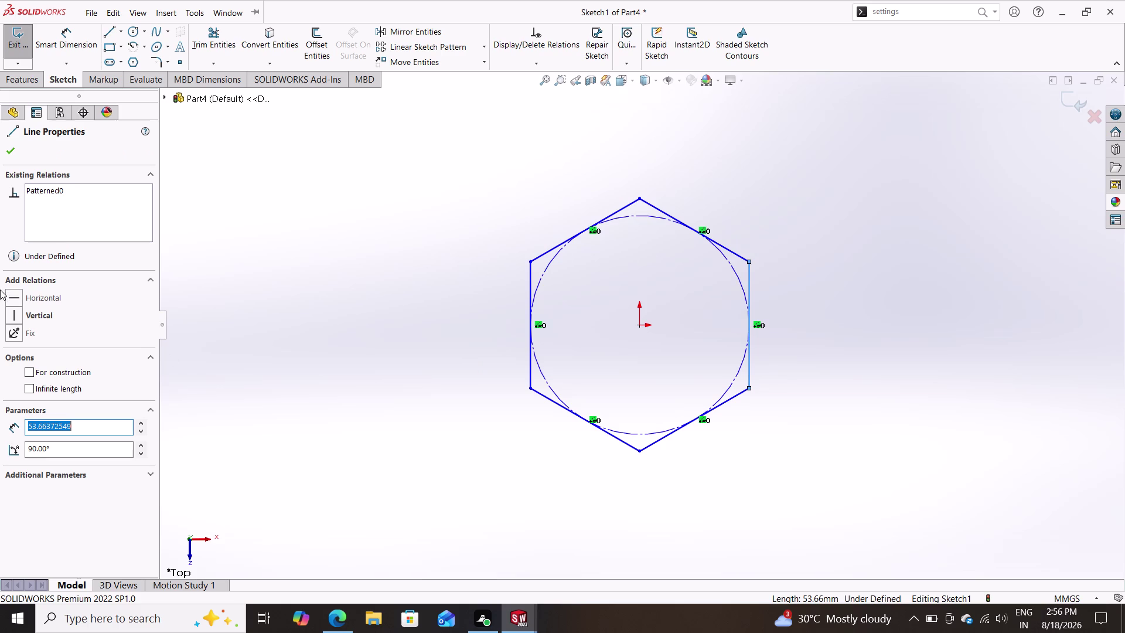
click(20, 318)
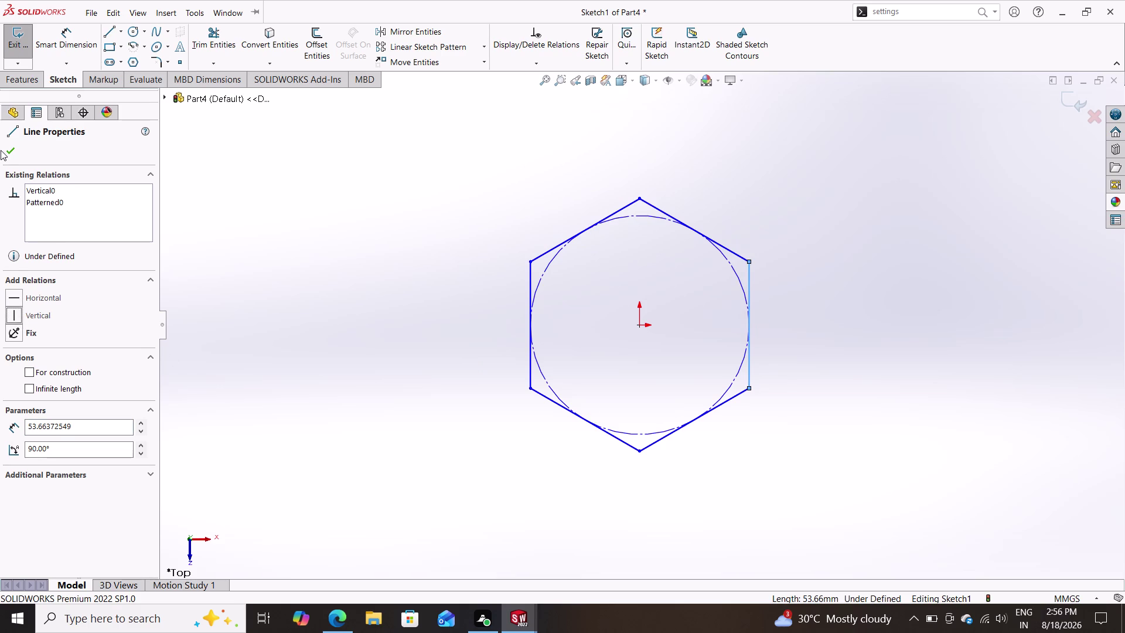
click(4, 150)
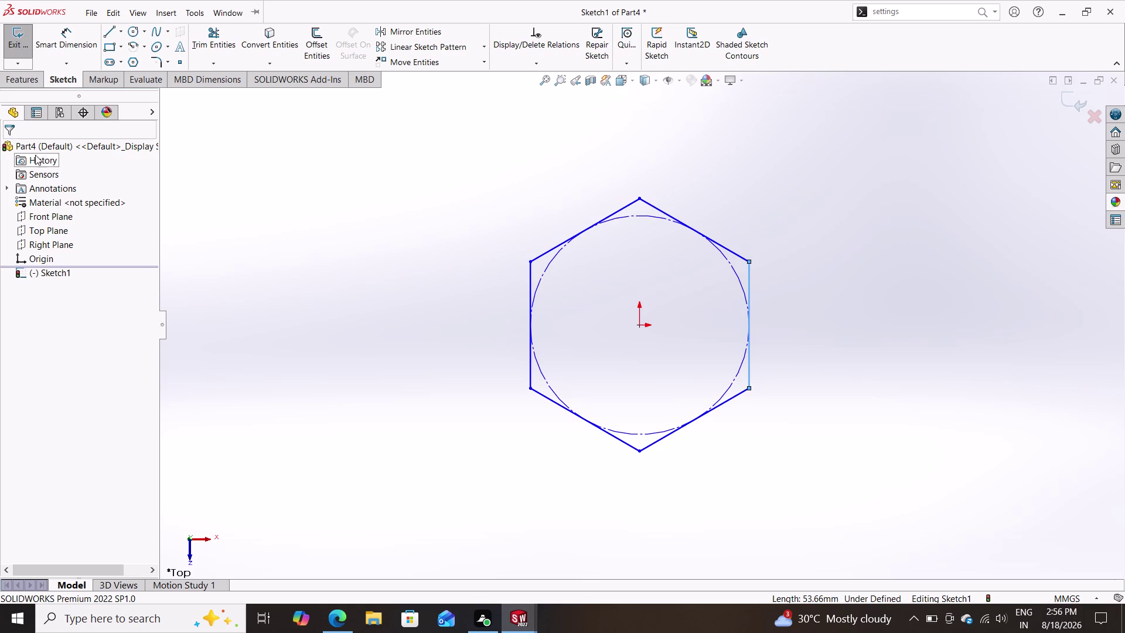
click(76, 41)
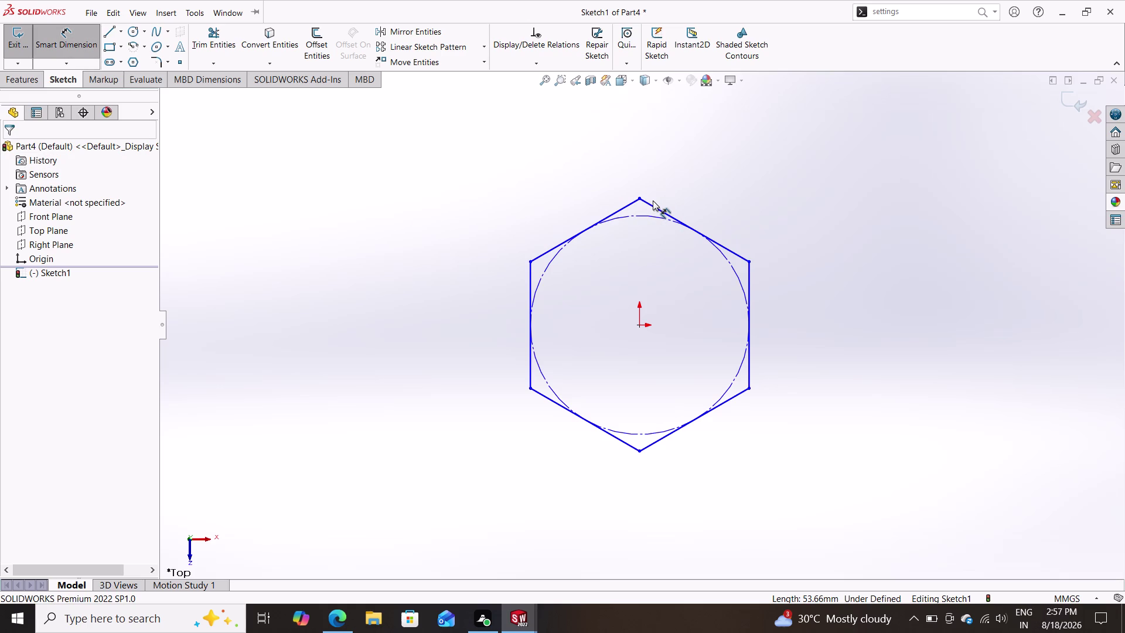
key(ctrl+z)
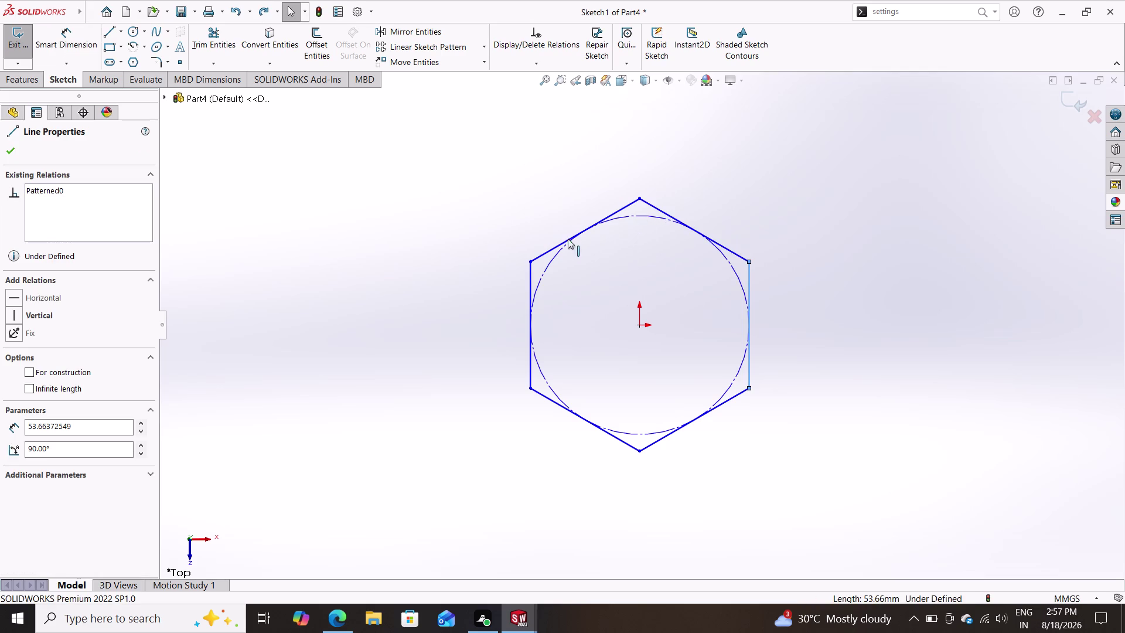
key(ctrl+z)
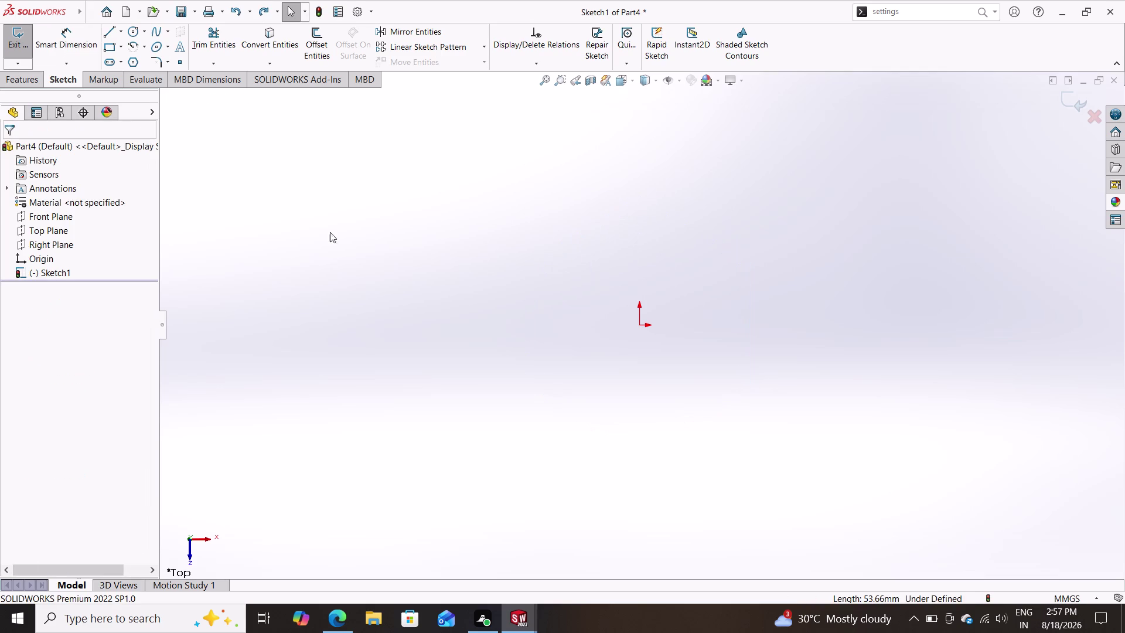
click(136, 60)
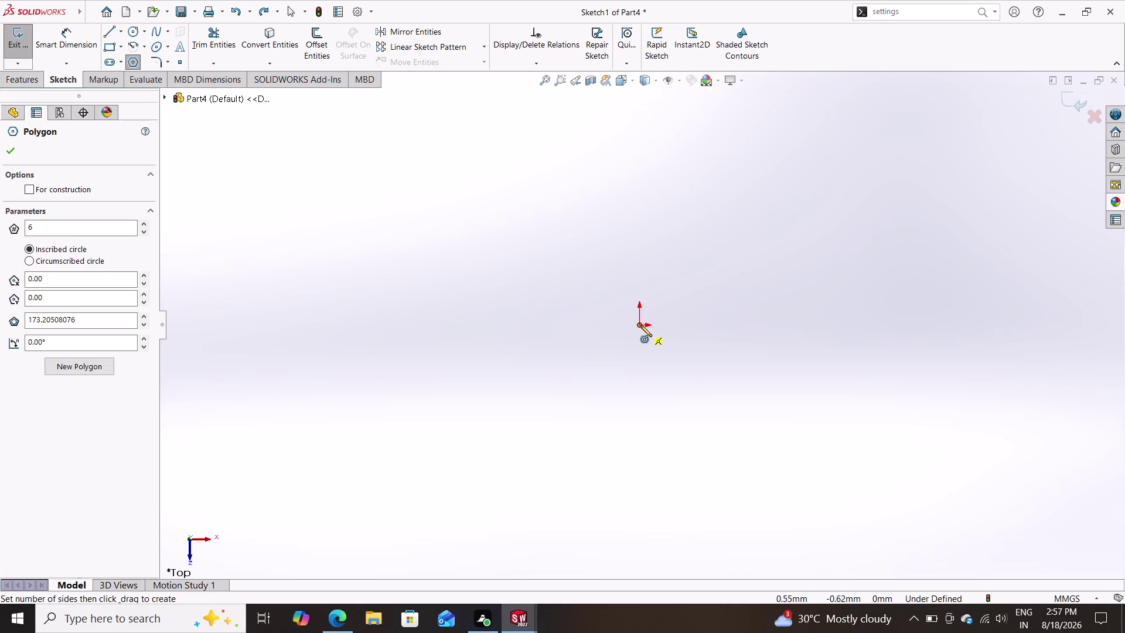
click(640, 324)
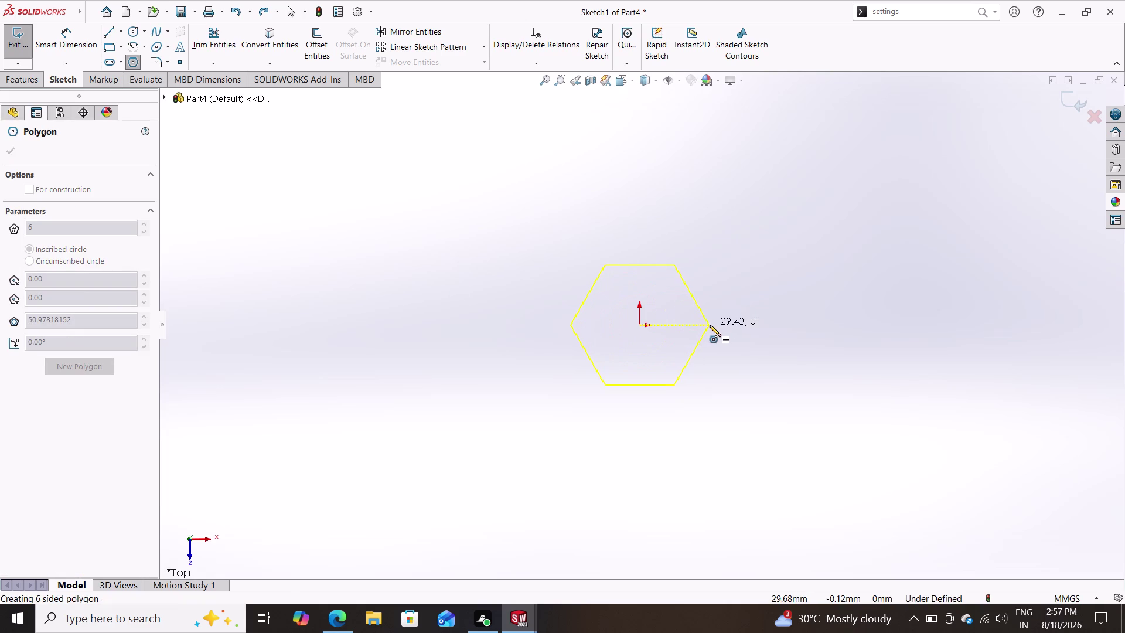
click(710, 325)
key(Escape)
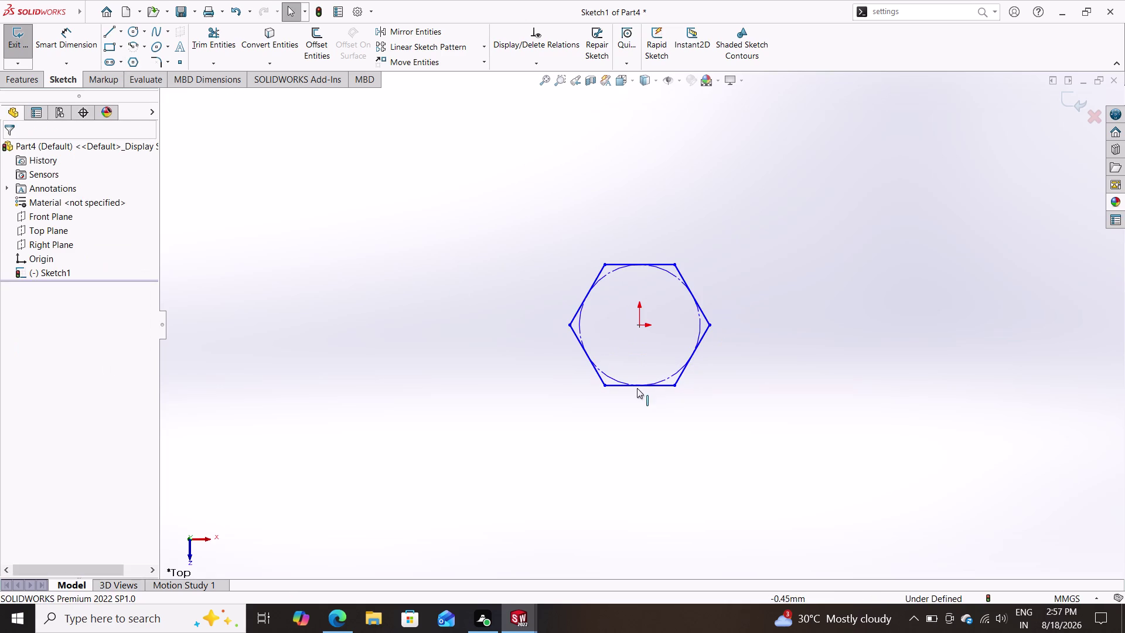
click(624, 387)
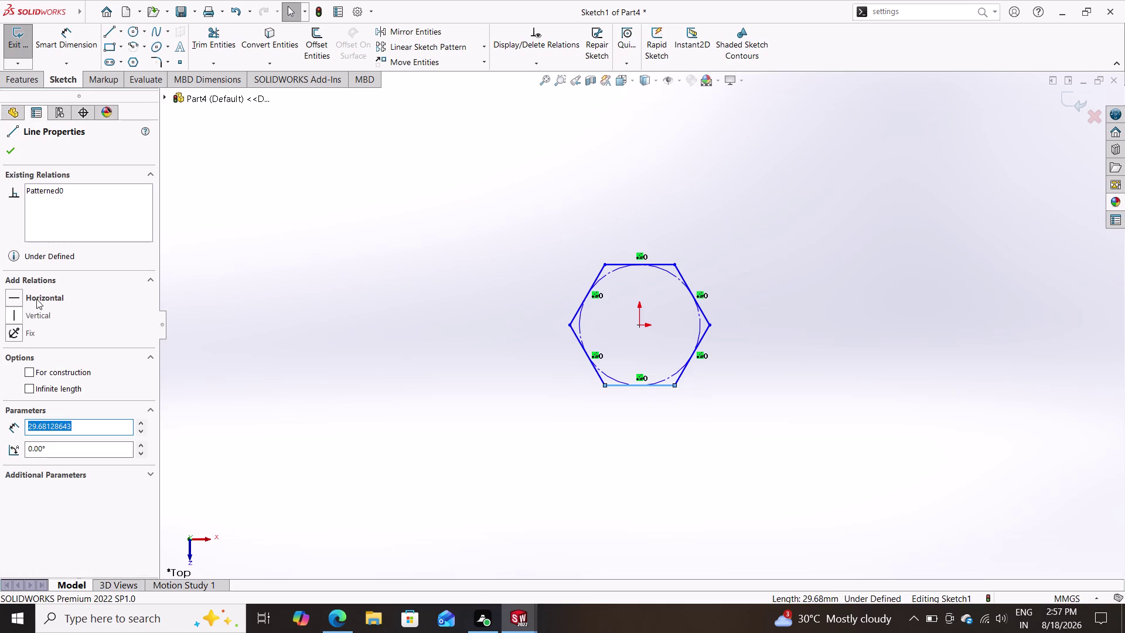
click(38, 296)
click(11, 147)
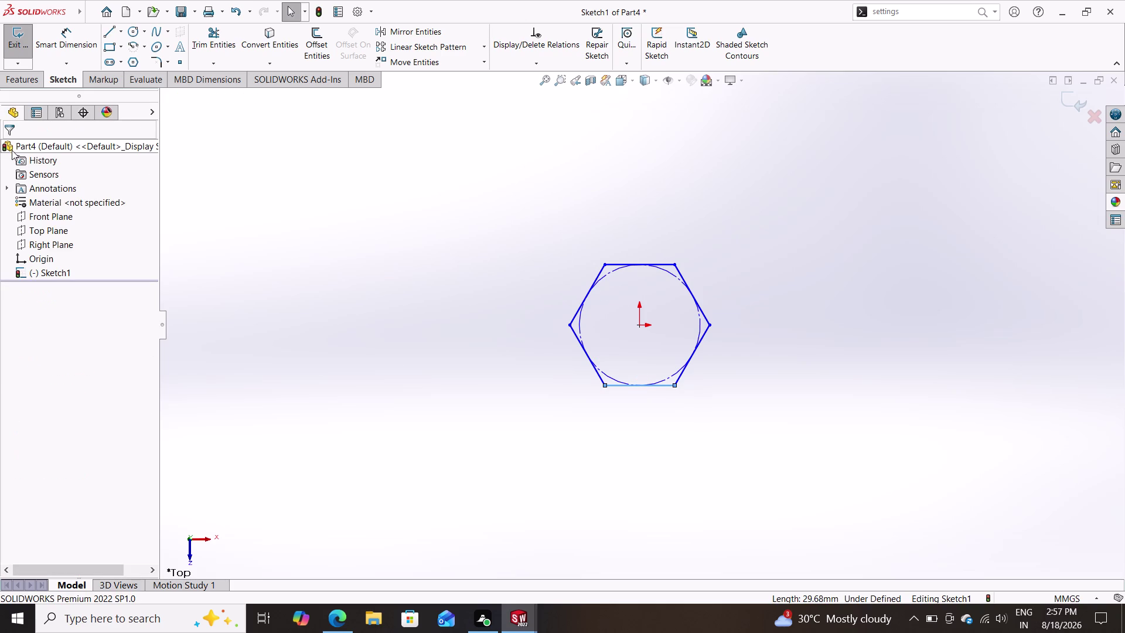
click(72, 48)
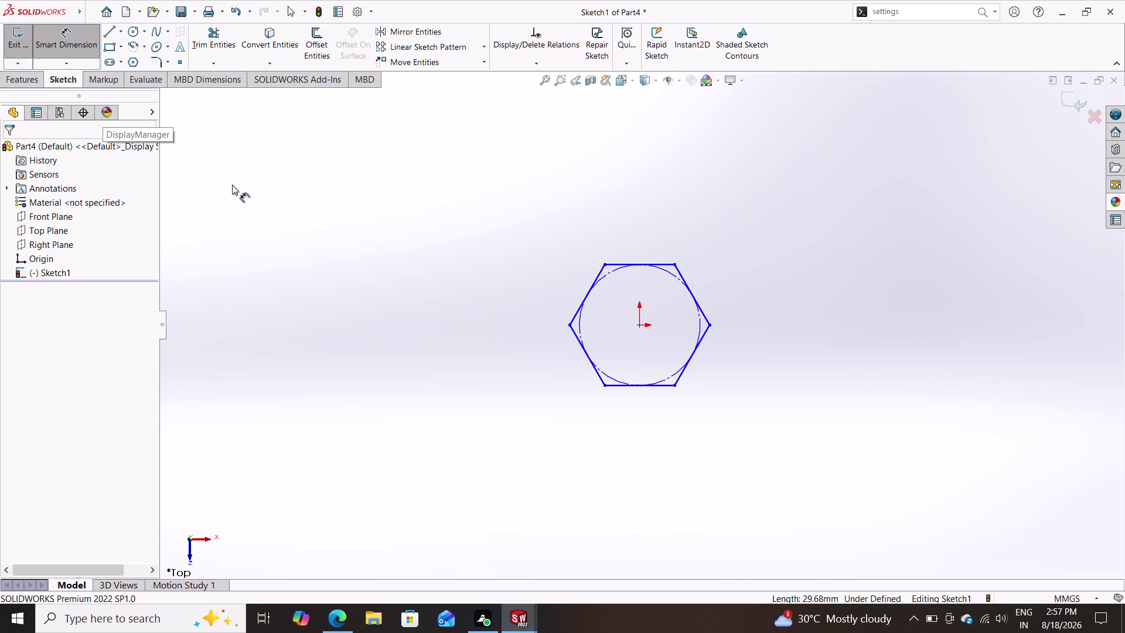
Dimension the hexagon 4.30 mm between its top-right and bottom-right vertices.
click(675, 264)
click(674, 385)
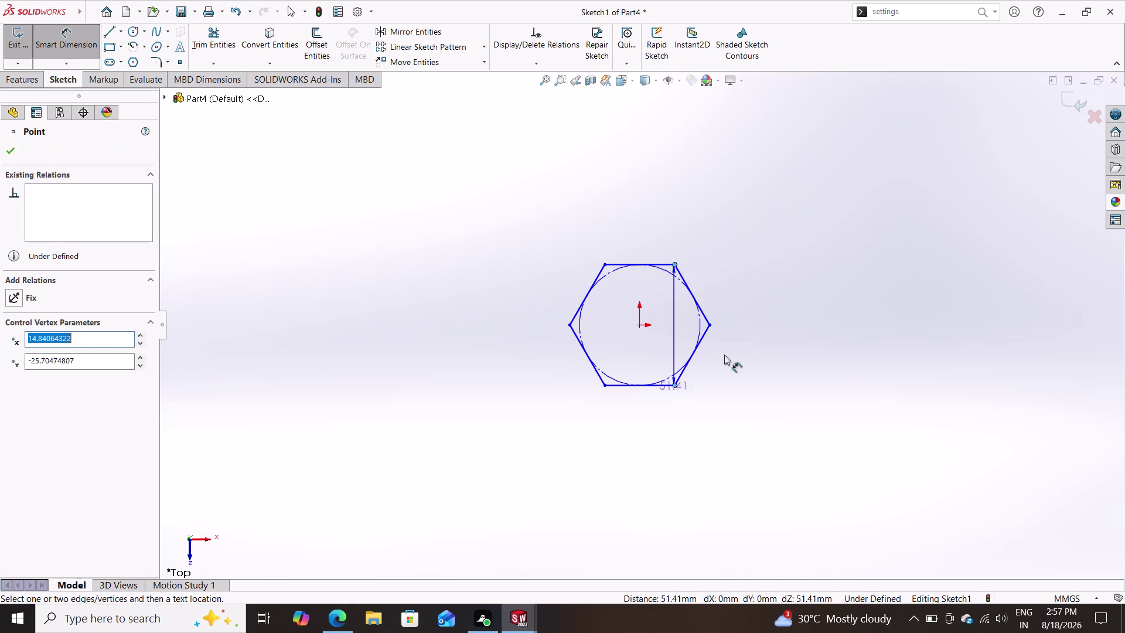
click(791, 309)
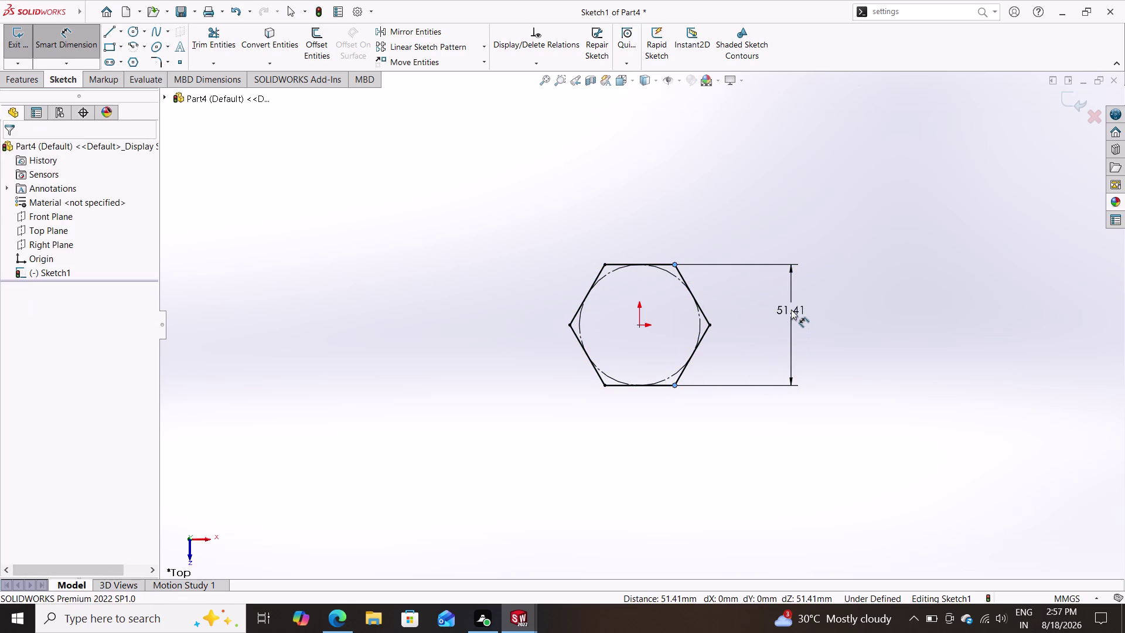
text(4.3)
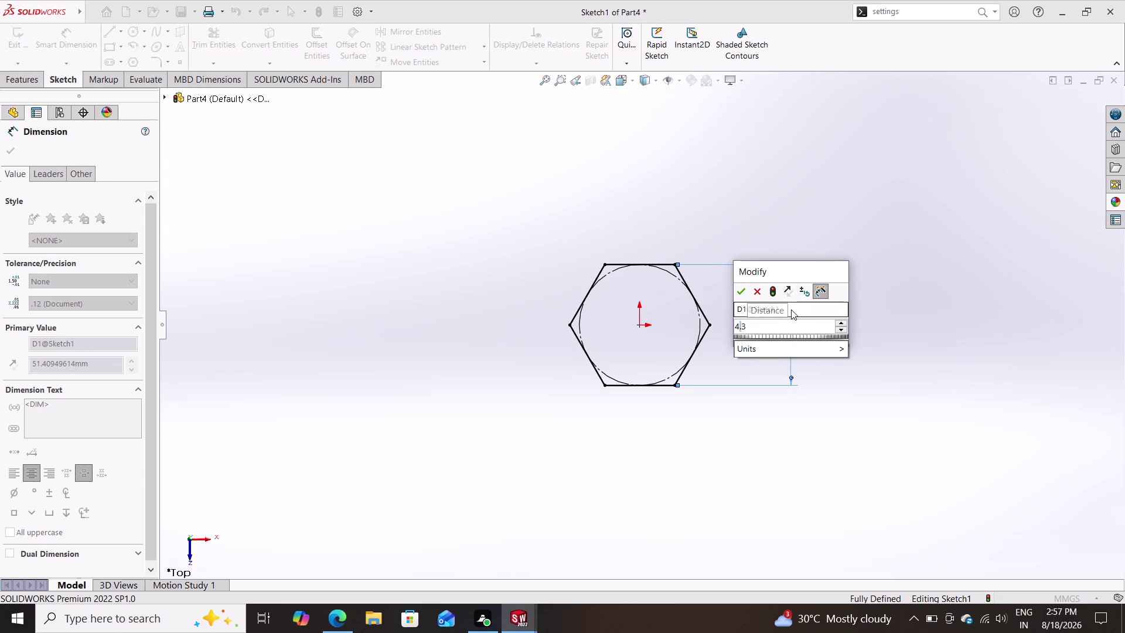
key(Return)
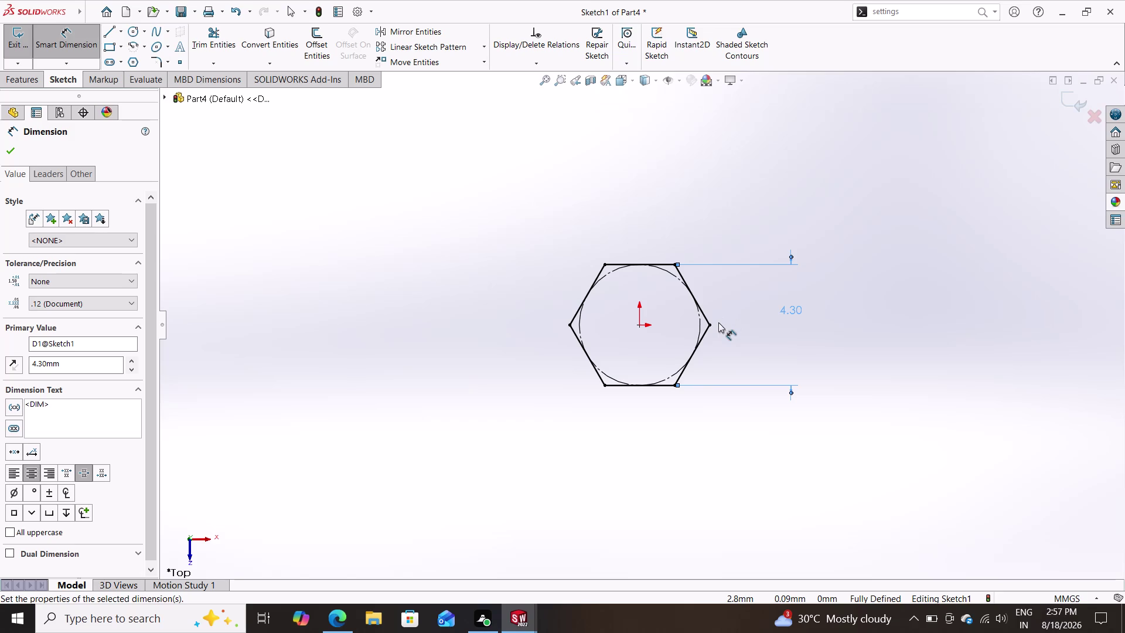
key(Escape)
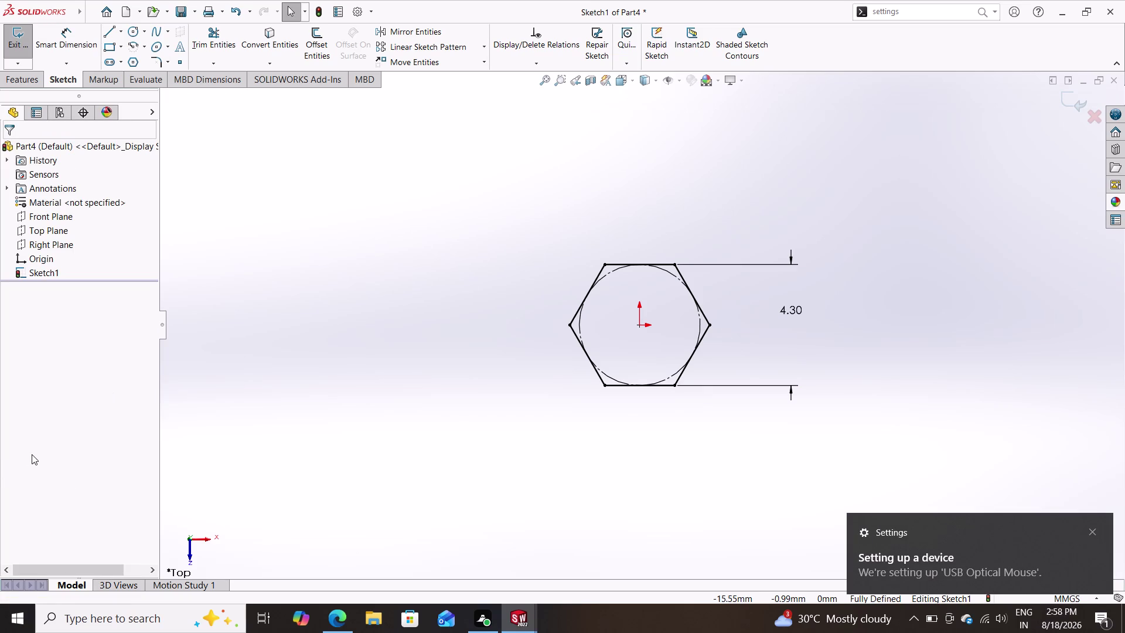
Zoom around the fully defined hexagon sketch and bring up the solid feature tools.
scroll(down, 3)
scroll(up, 3)
scroll(down, 3)
scroll(up, 3)
scroll(up, 3)
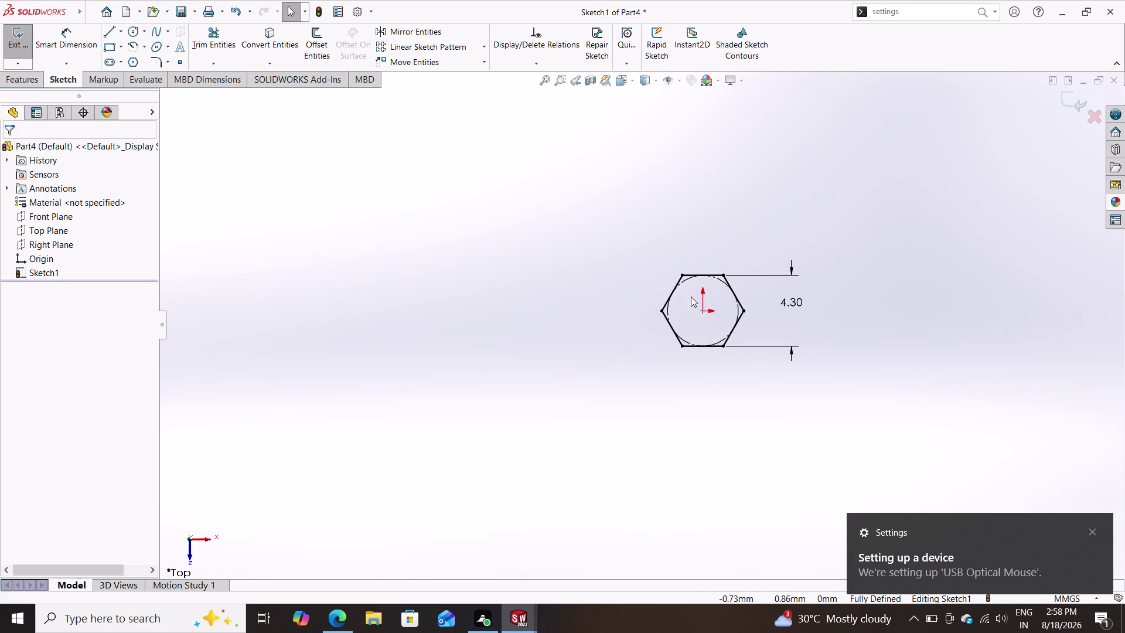
scroll(down, 3)
scroll(down, 3)
scroll(up, 3)
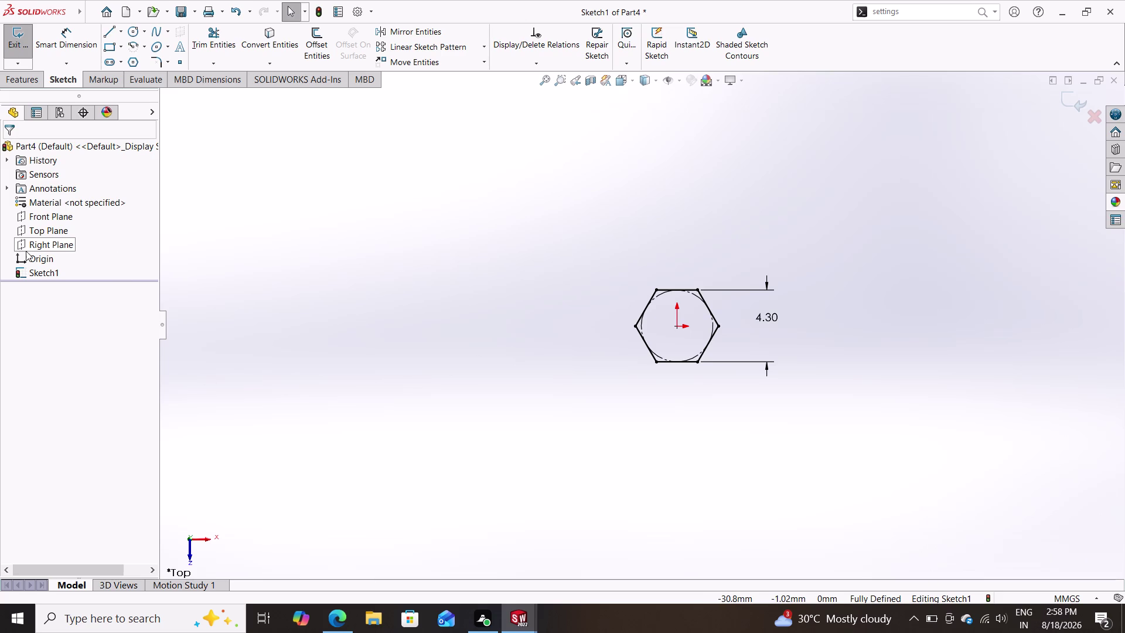
click(12, 79)
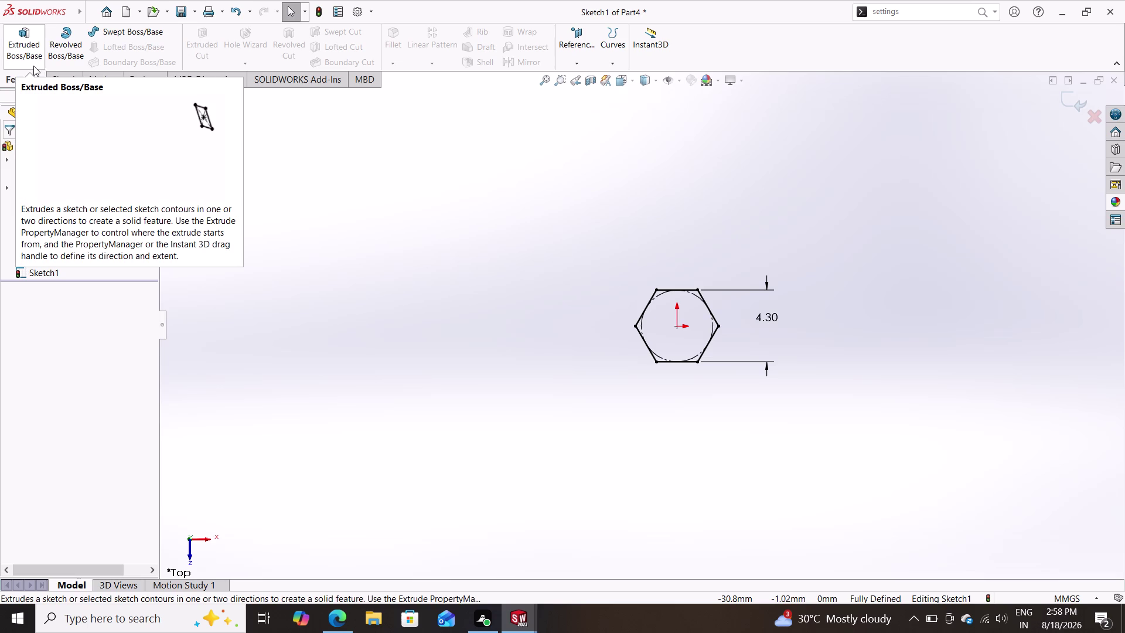
Extrude the hexagon mid-plane to a 3 mm depth as Boss-Extrude1.
click(11, 41)
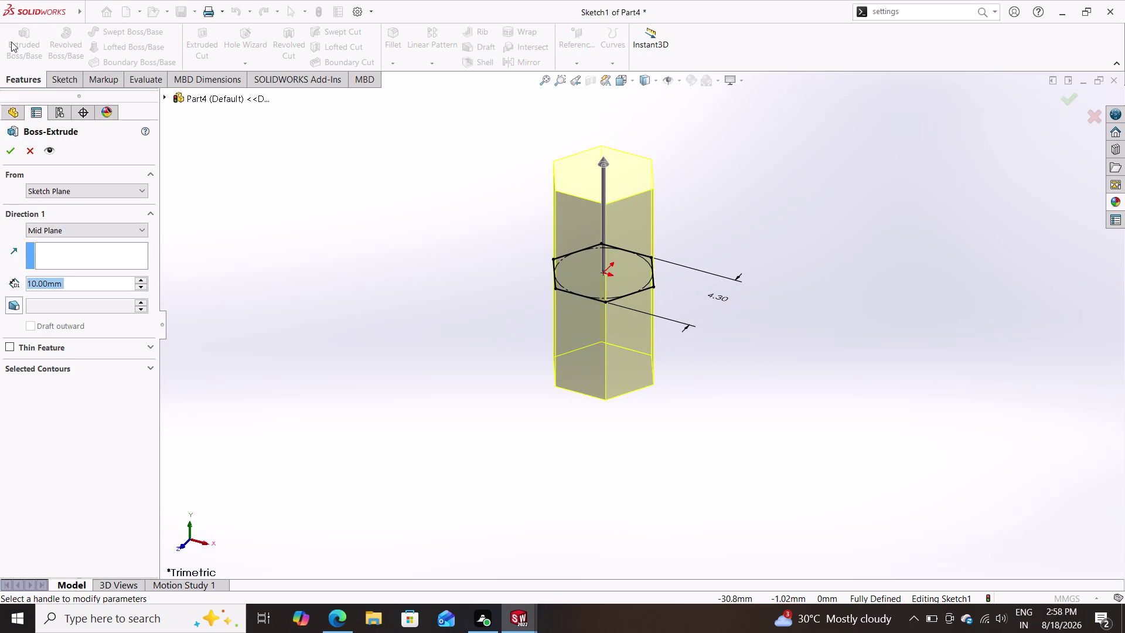
key(3)
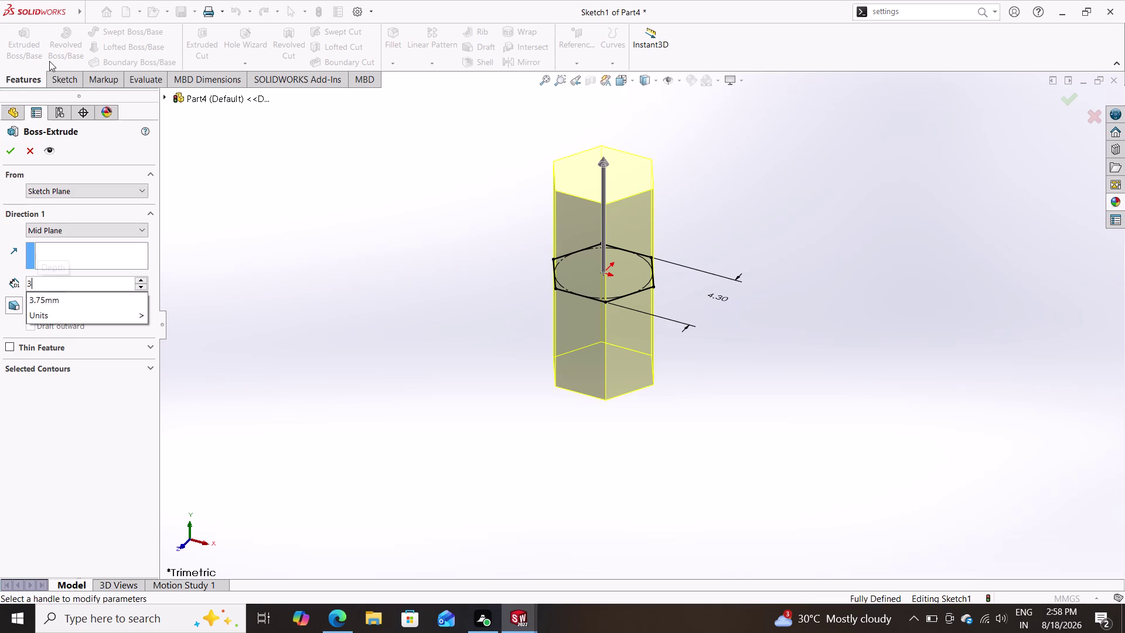
key(Return)
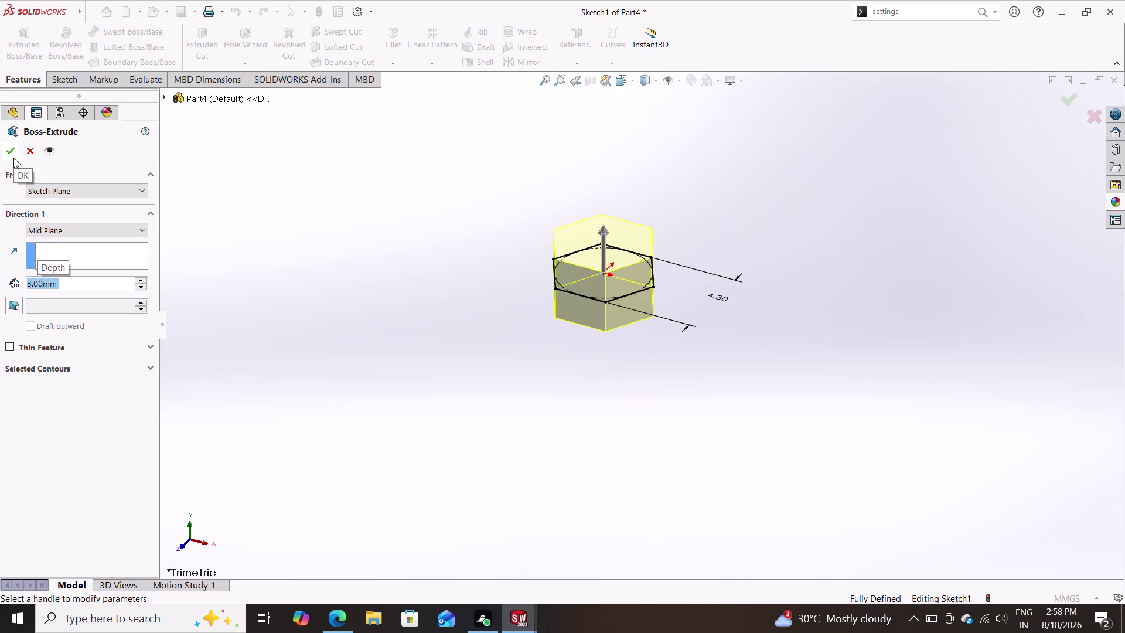
click(13, 157)
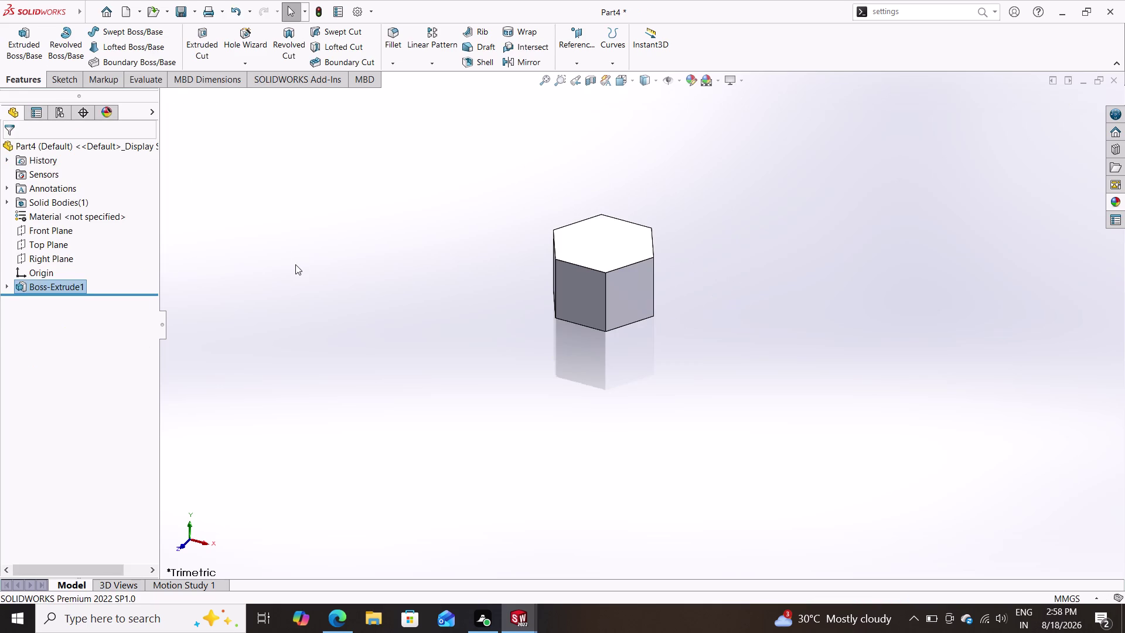
scroll(down, 3)
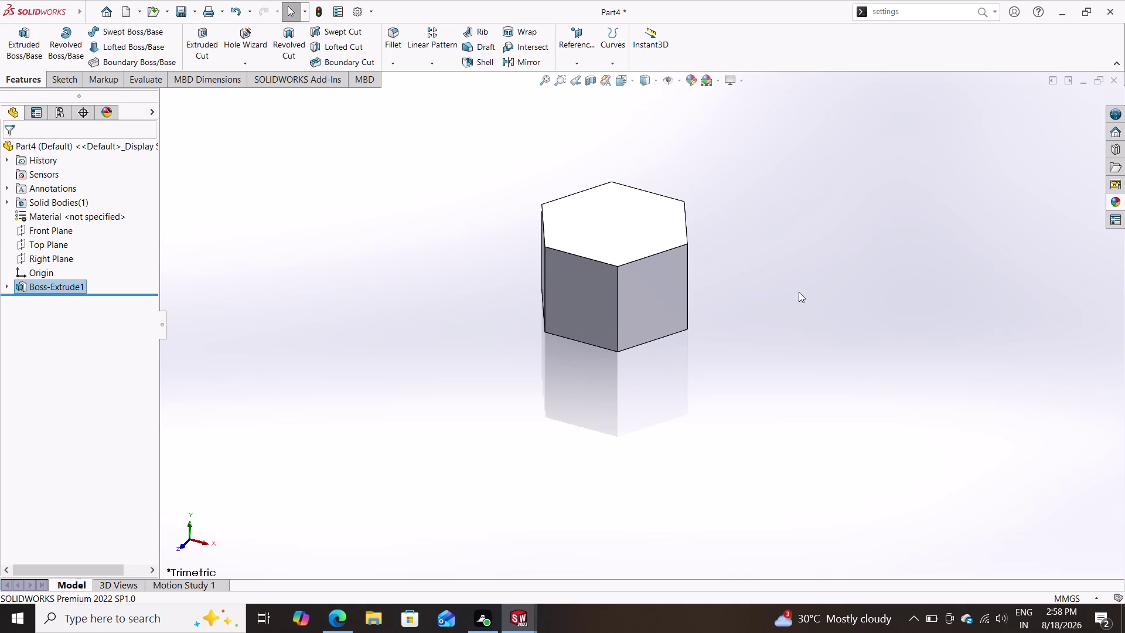
Orbit the hex prism to inspect it from several angles, ending upright.
middle_drag(858, 298, 828, 311)
middle_drag(817, 316, 719, 348)
middle_drag(544, 381, 592, 369)
middle_drag(629, 355, 653, 348)
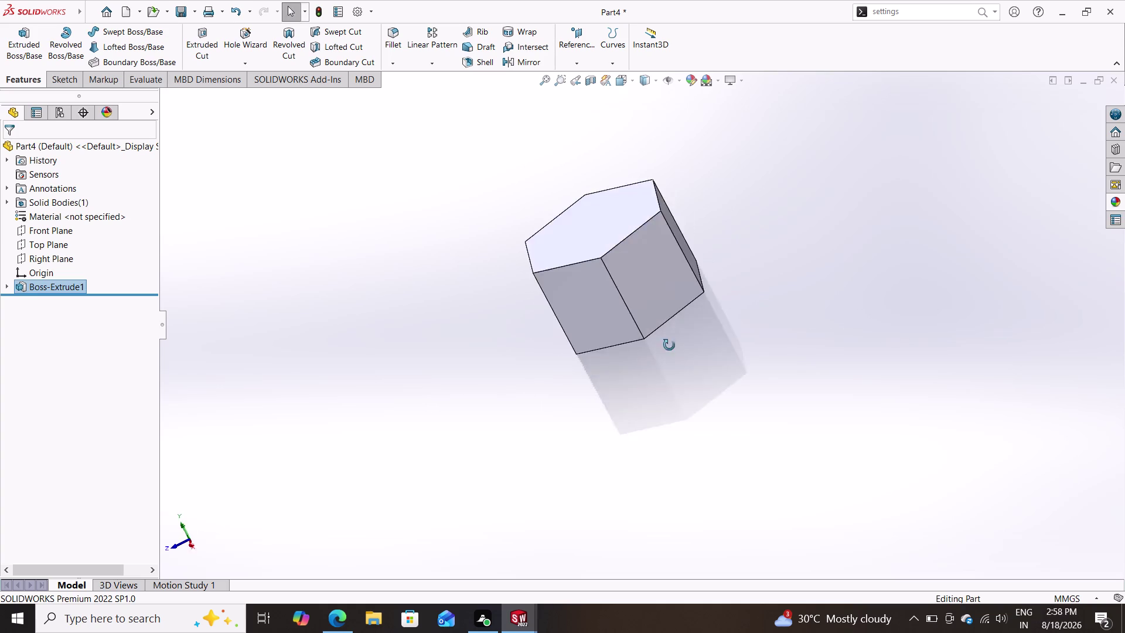
middle_drag(653, 349, 714, 339)
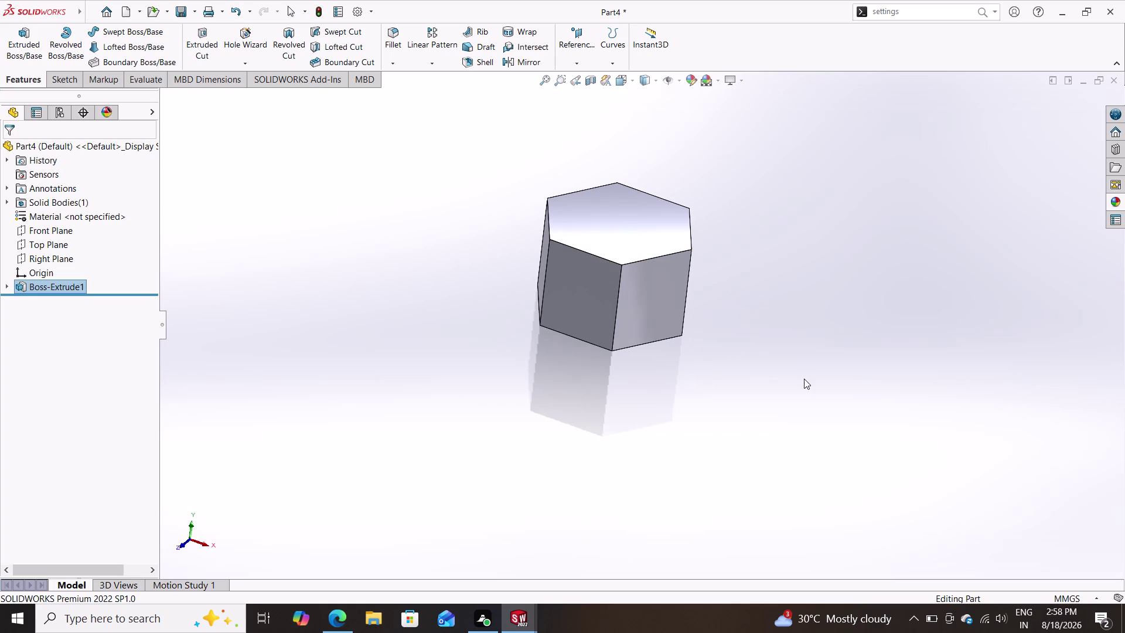
Zoom in on the hex prism and select its top face.
scroll(down, 3)
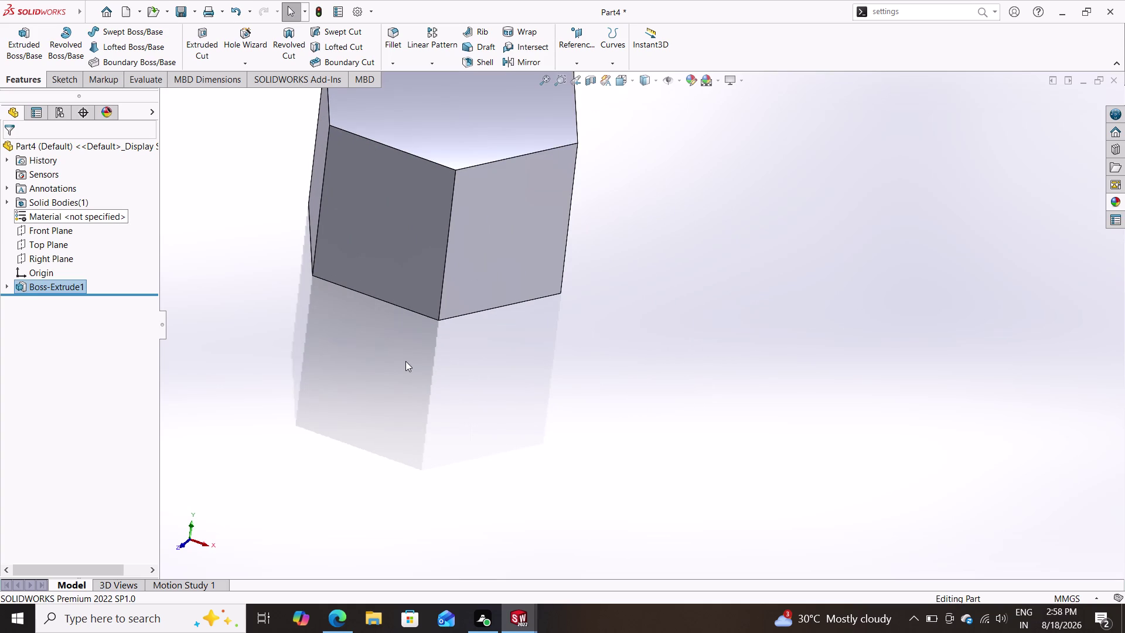
scroll(up, 3)
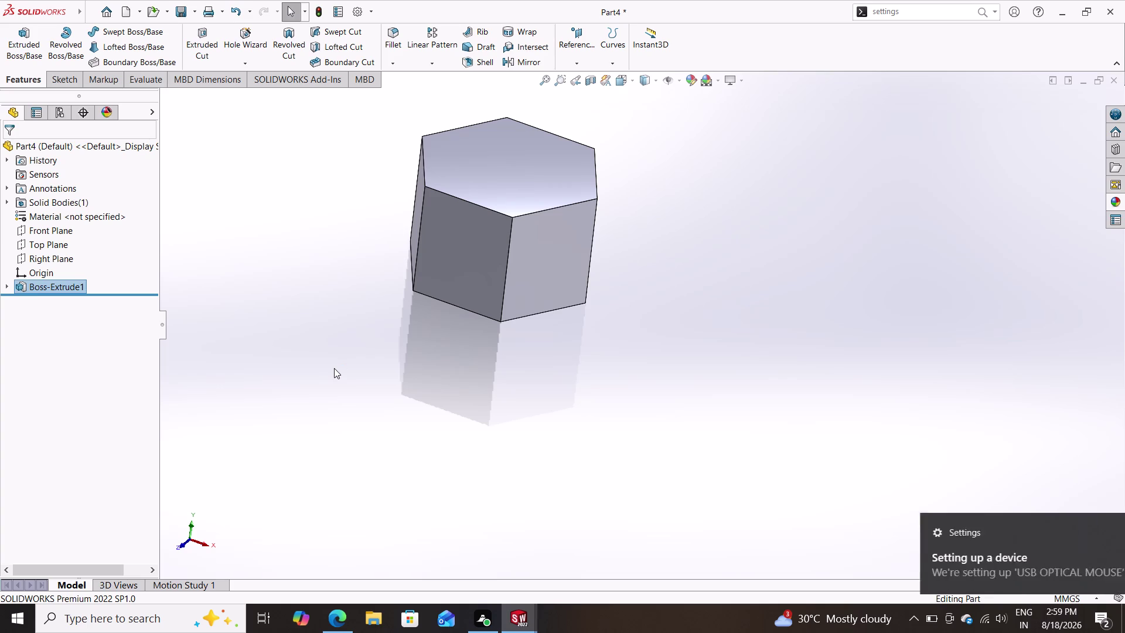
scroll(up, 3)
scroll(down, 3)
scroll(up, 3)
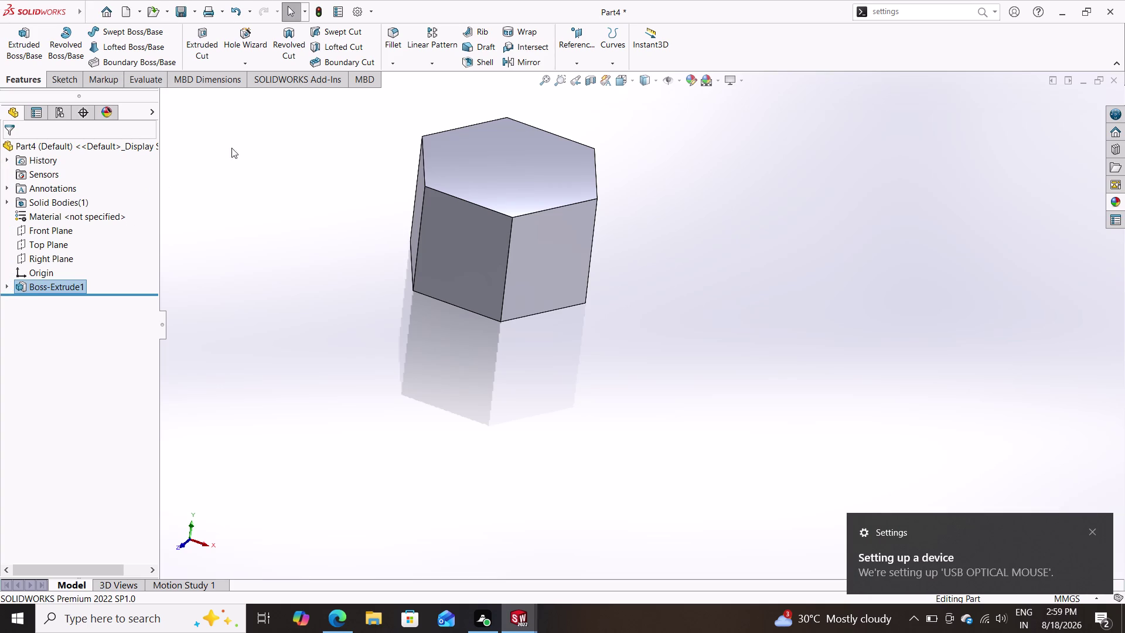
scroll(down, 3)
scroll(up, 3)
scroll(down, 3)
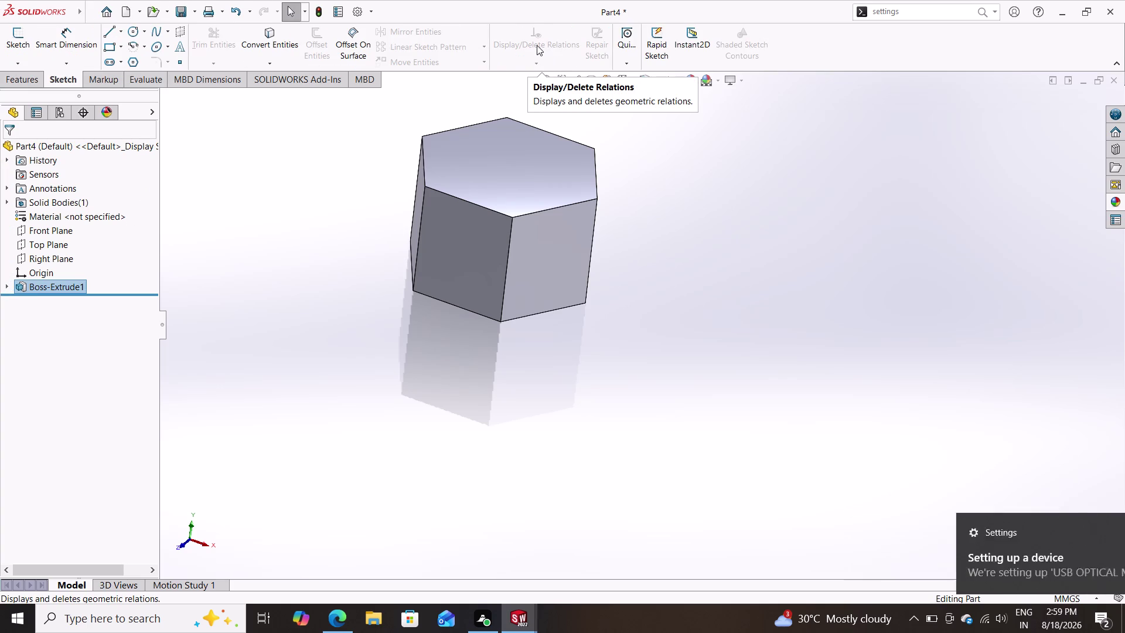
scroll(down, 3)
scroll(up, 3)
scroll(down, 3)
scroll(up, 3)
scroll(down, 3)
scroll(up, 3)
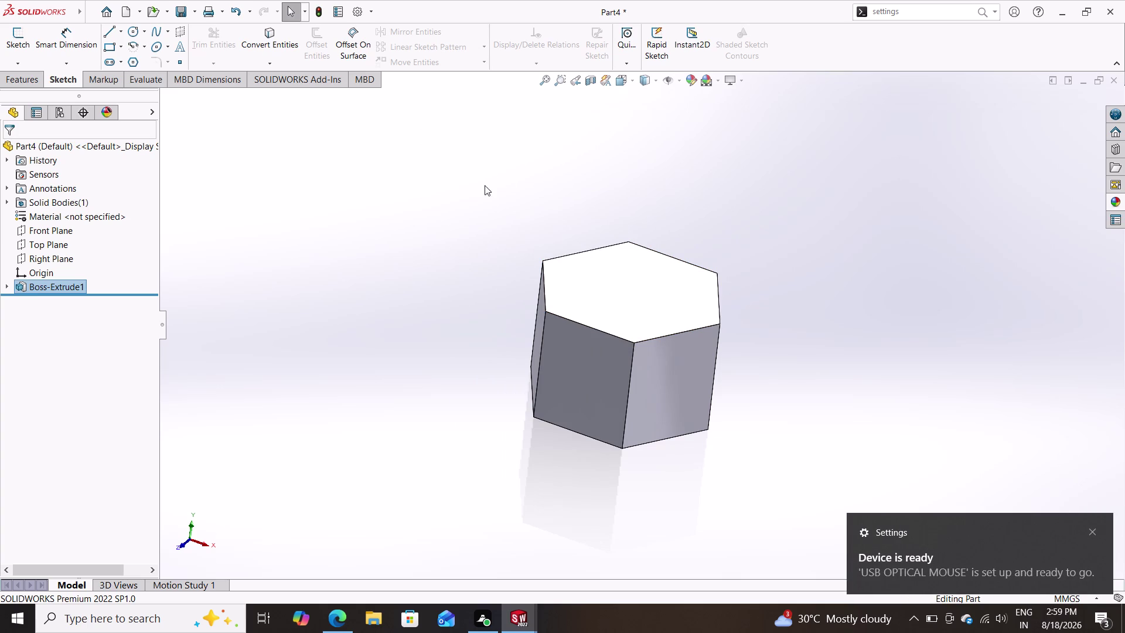
click(597, 282)
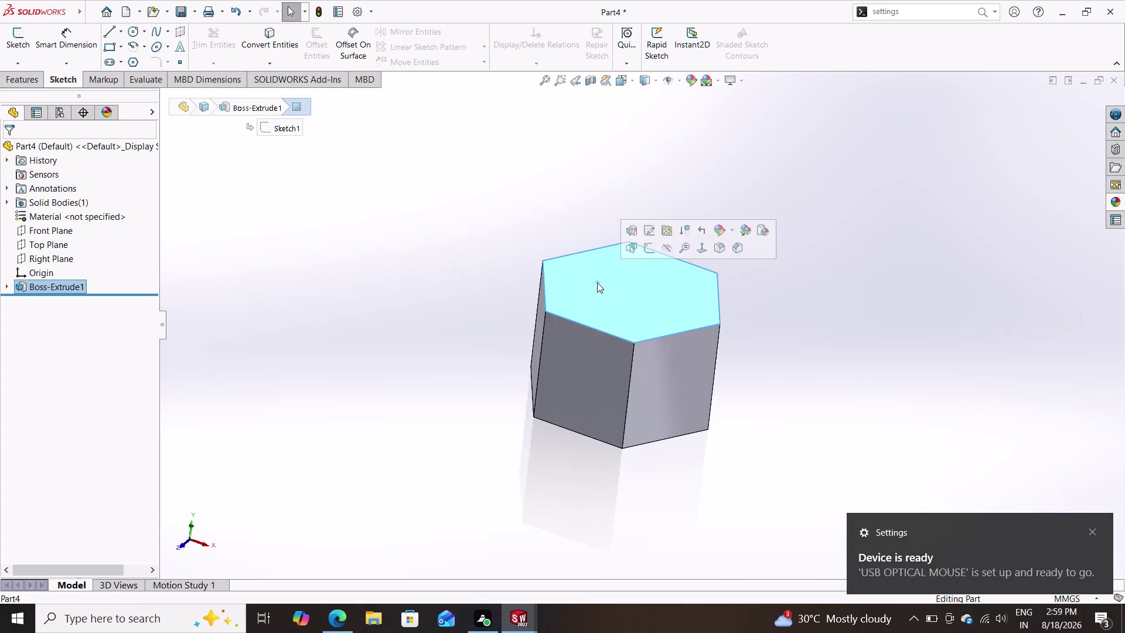
Start Sketch2 on the prism's top face and begin a circle at the origin.
click(656, 248)
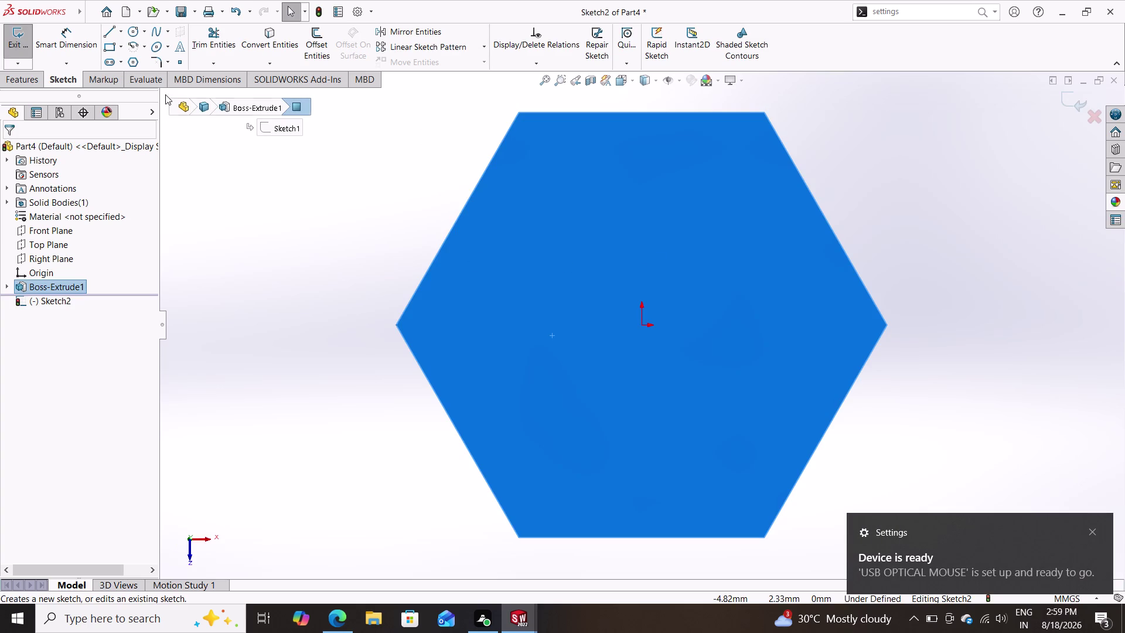
click(130, 36)
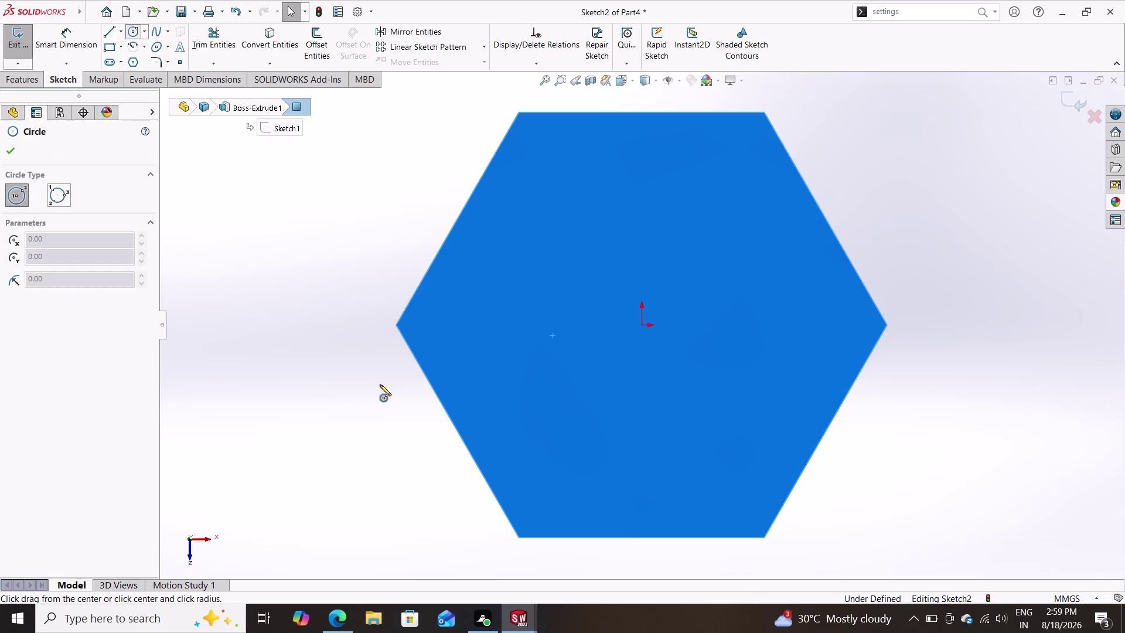
click(644, 323)
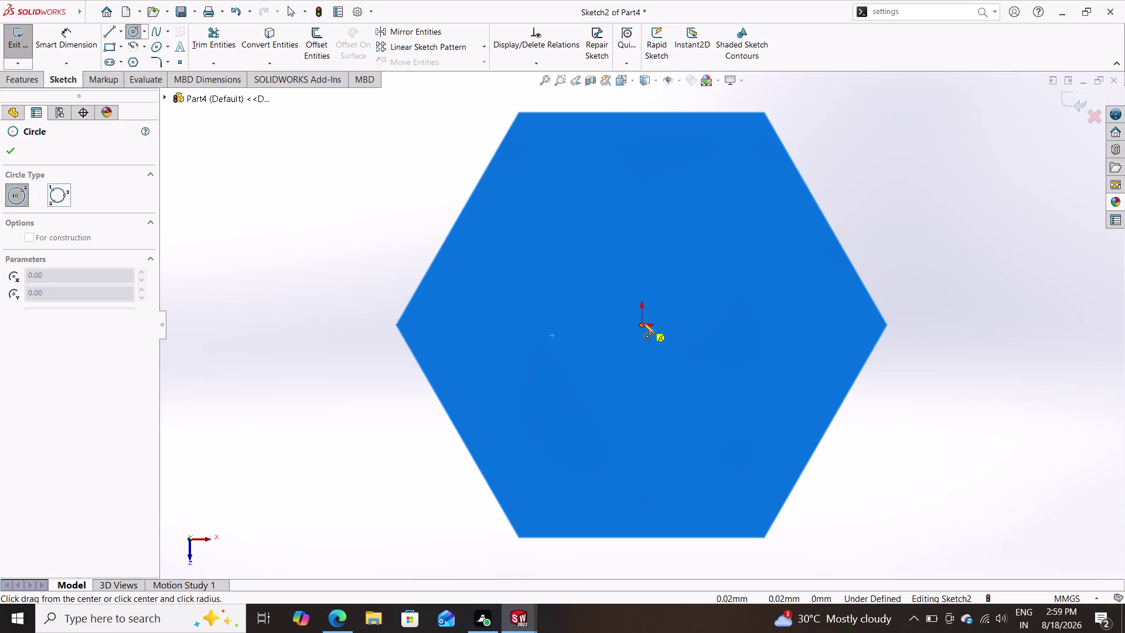